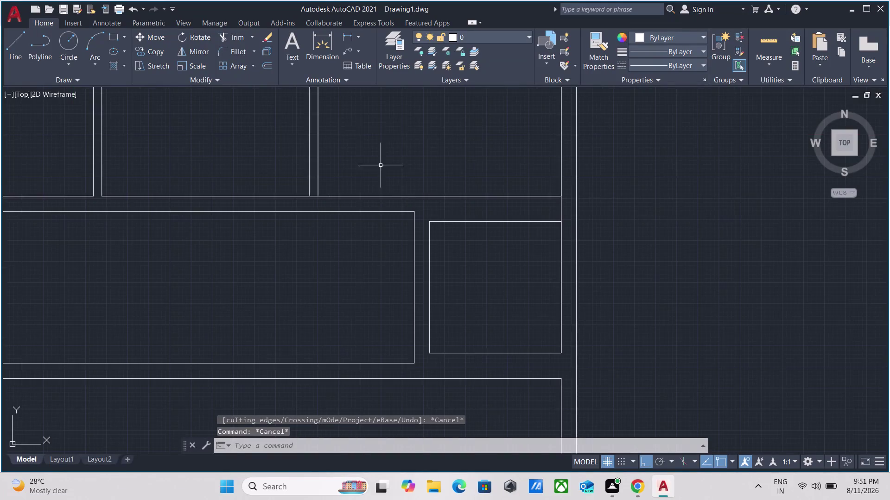
Bring the large bottom room of the floor plan into view.
scroll(down, 3)
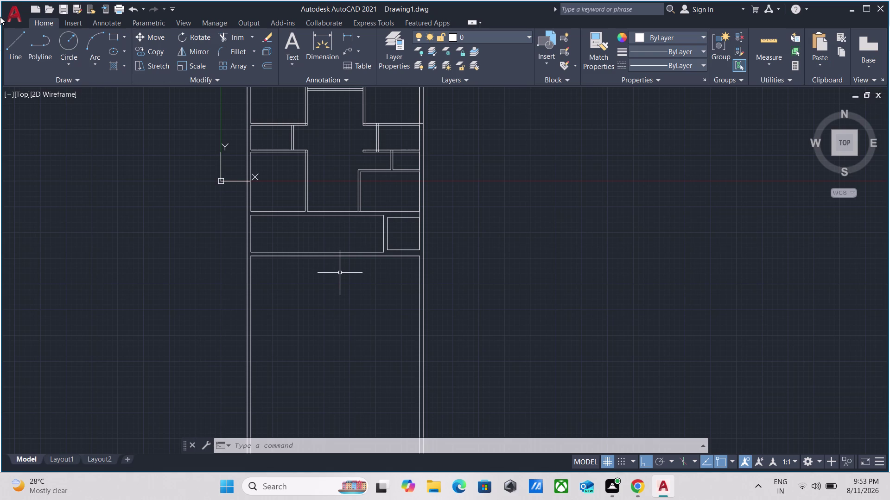
scroll(up, 3)
scroll(down, 3)
scroll(down, 3)
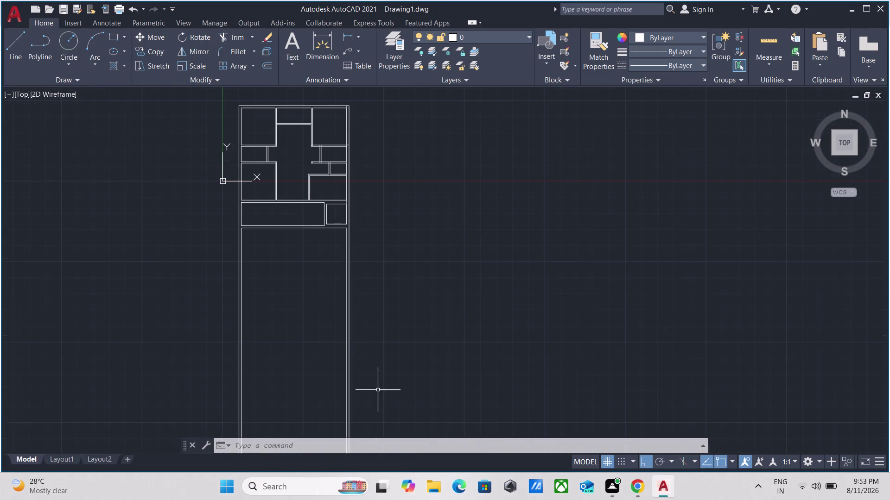
scroll(up, 3)
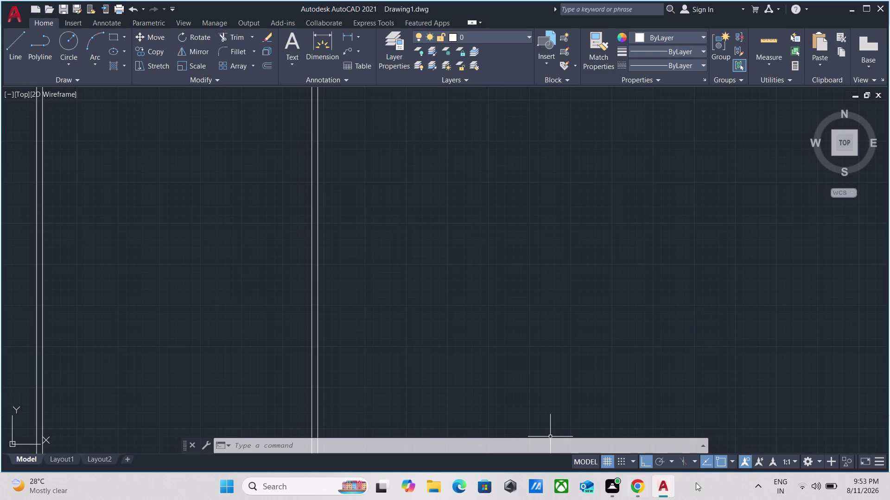
click(809, 493)
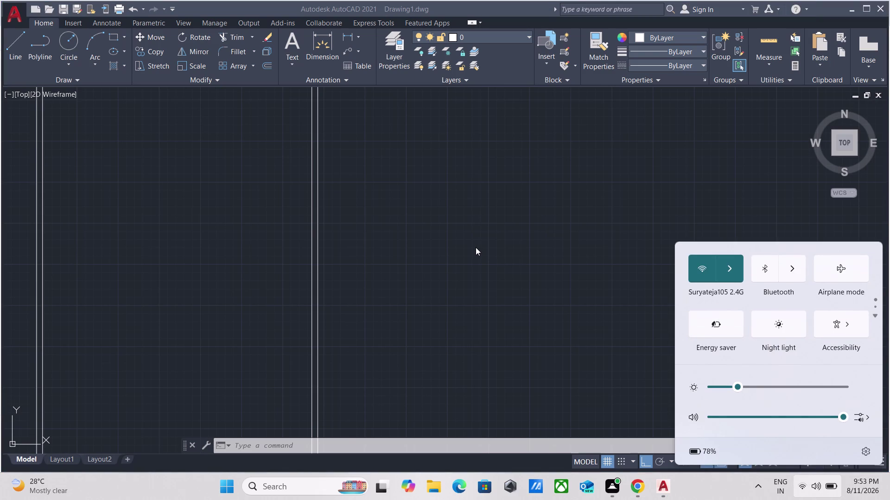
click(476, 247)
scroll(down, 3)
scroll(up, 3)
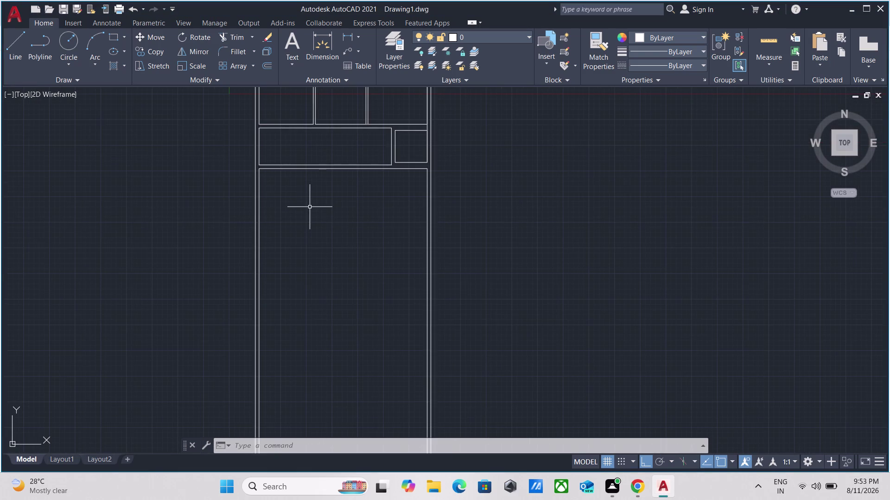
middle_drag(310, 207, 384, 275)
scroll(up, 3)
scroll(up, 3)
middle_drag(373, 199, 373, 285)
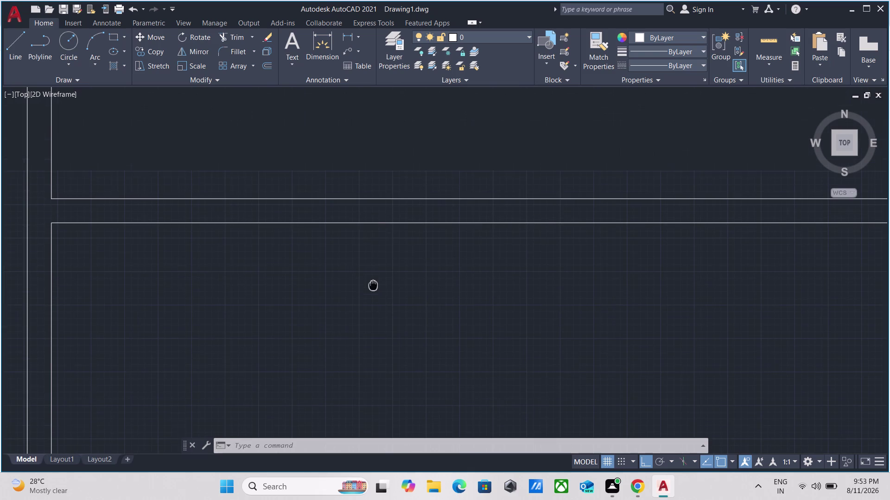
Offset the bottom room's horizontal wall line 12 feet to place a partition.
drag(388, 235, 383, 231)
click(368, 219)
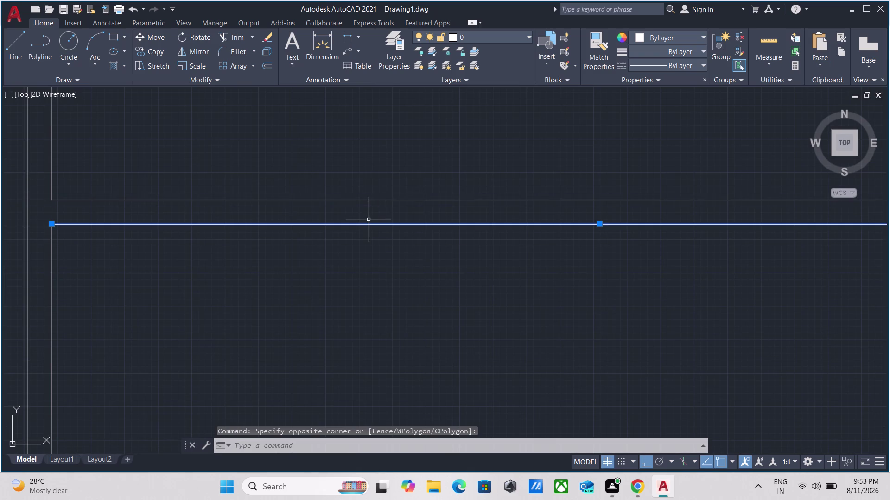
key(o)
key(Return)
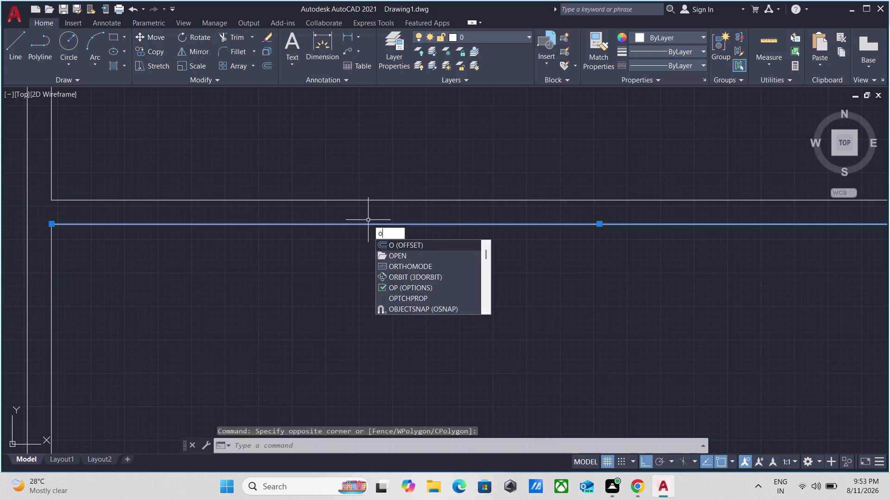
click(368, 220)
click(356, 306)
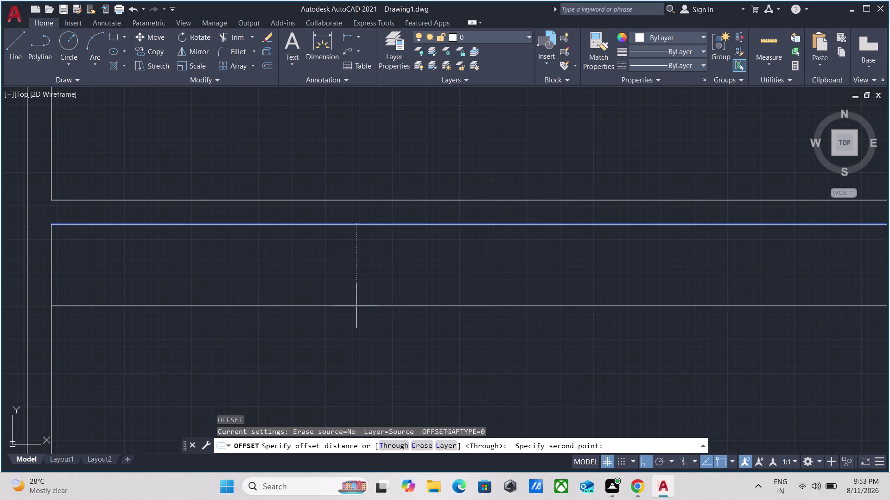
scroll(down, 3)
scroll(down, 3)
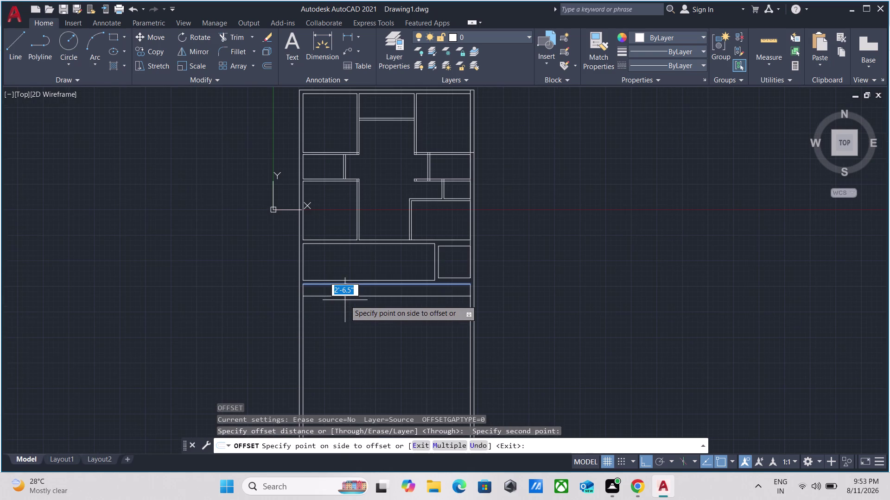
scroll(up, 3)
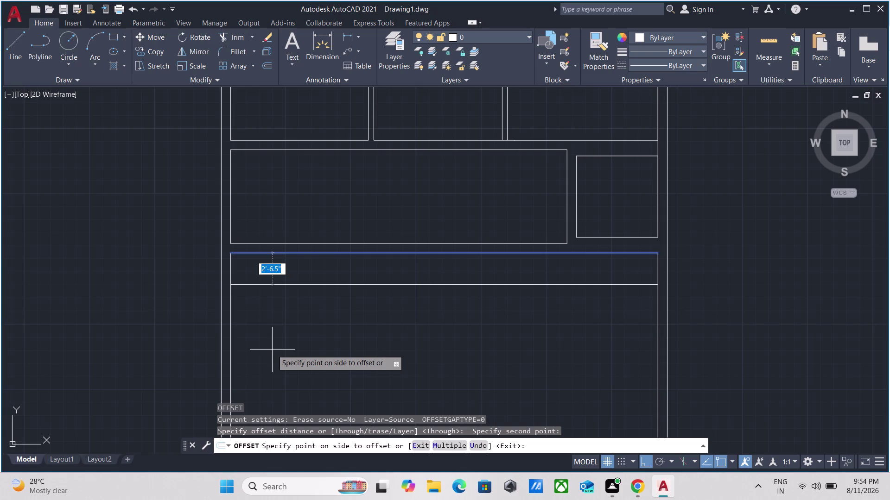
text(12)
key(apostrophe)
key(Return)
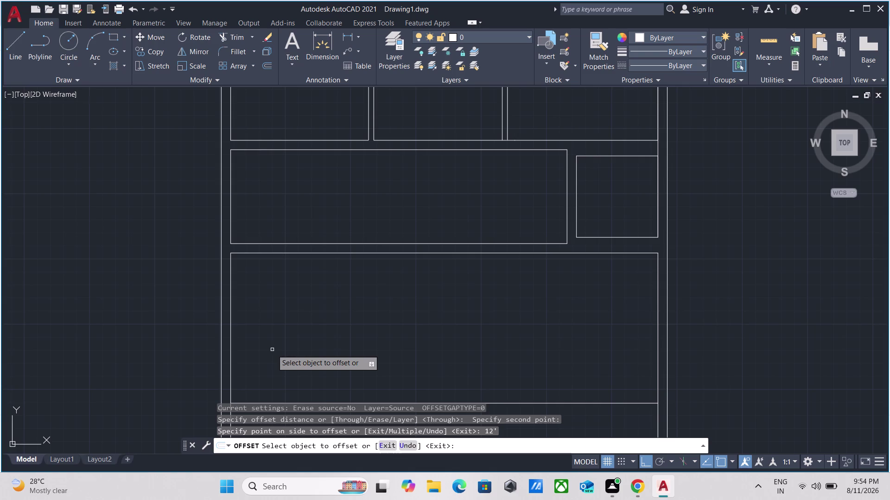
Offset the new partition line 5 inches to make it a double-line wall.
scroll(down, 3)
middle_drag(419, 290, 405, 219)
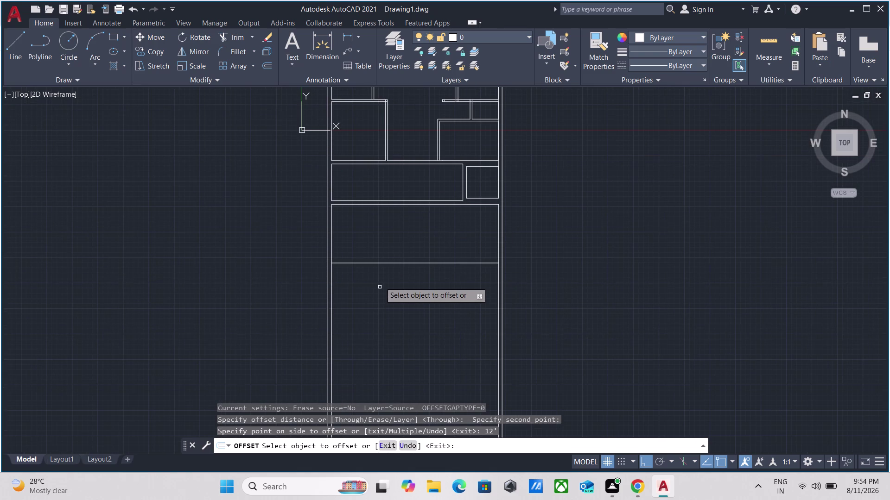
click(379, 263)
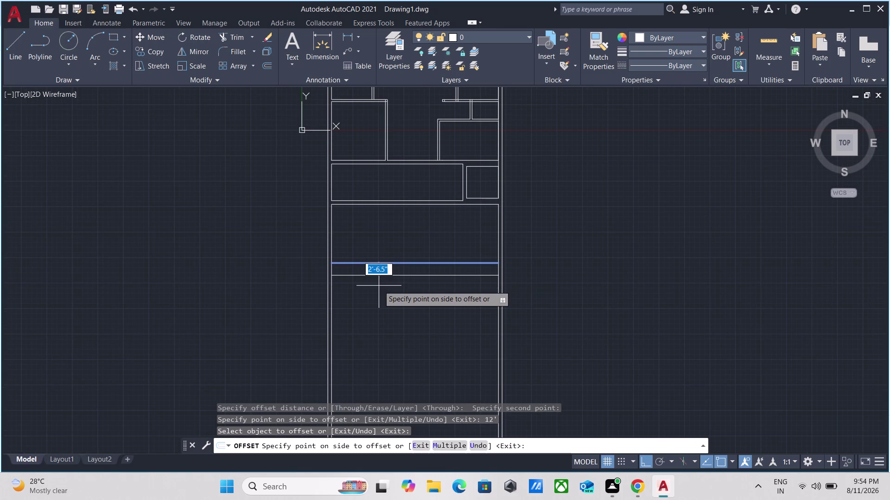
key(5)
key(shift+quotedbl)
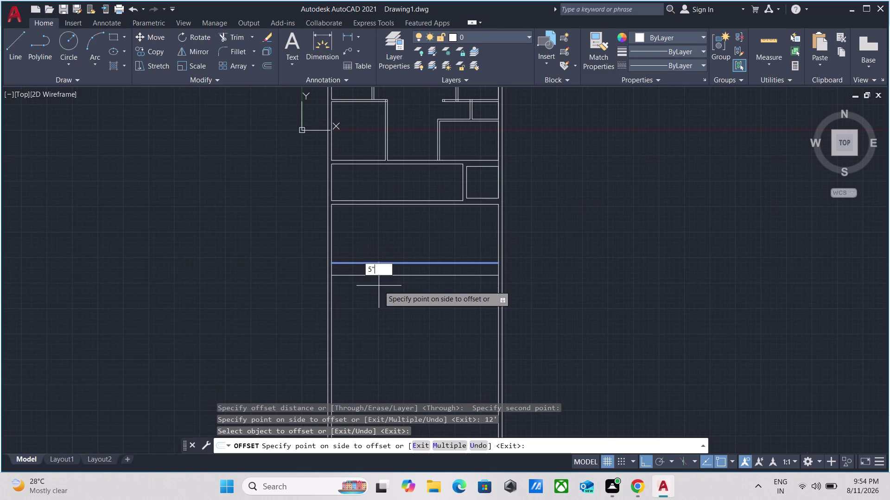
key(Return)
Add a 5-inch double-line partition 12 feet from the left inner wall.
scroll(up, 3)
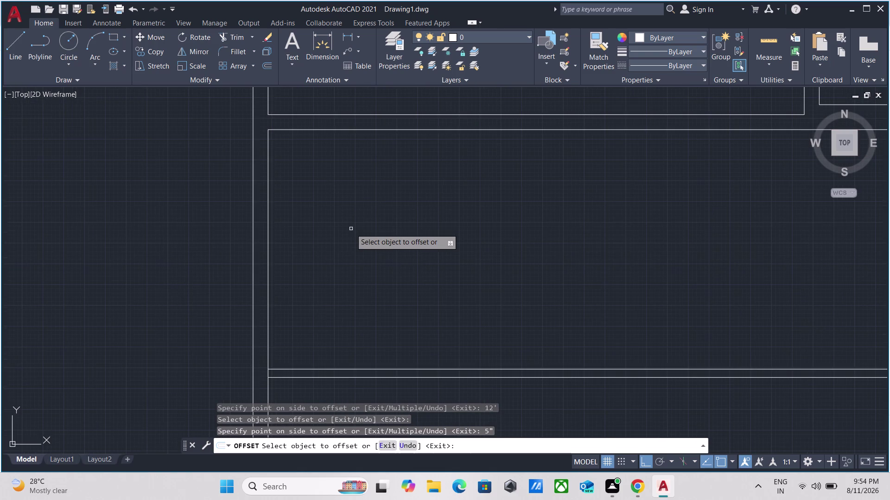
scroll(down, 3)
middle_click(351, 229)
scroll(up, 3)
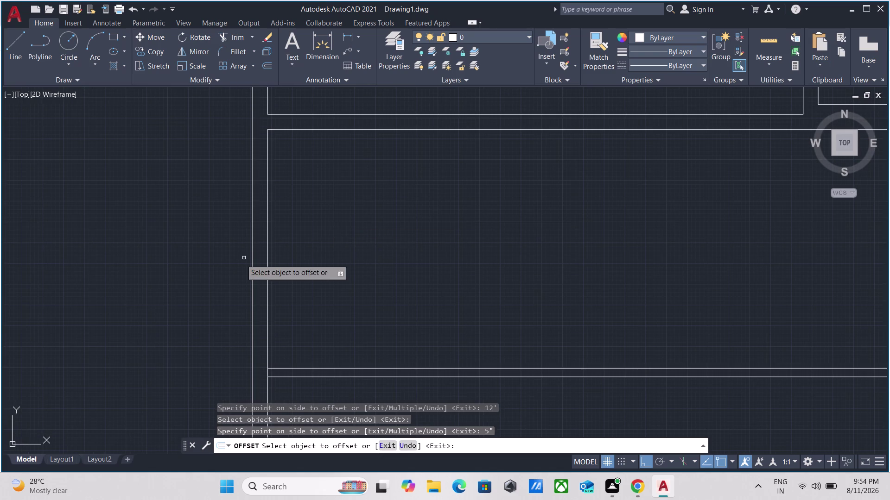
click(268, 233)
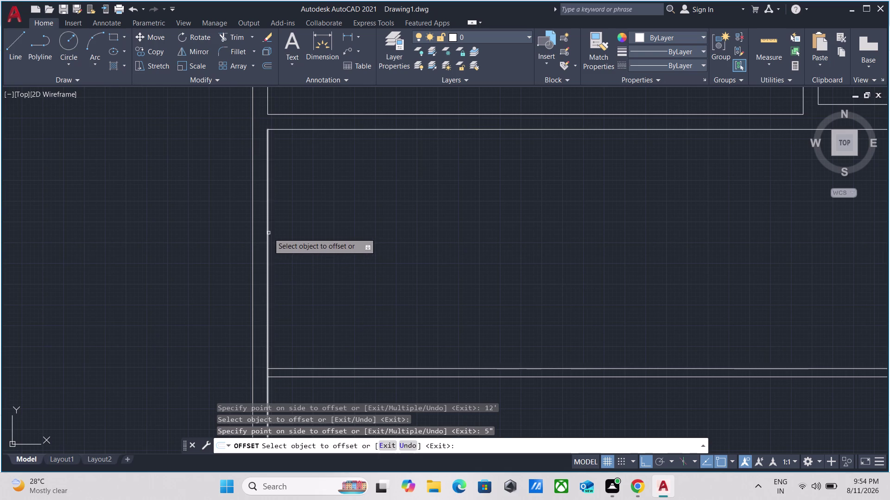
text(12)
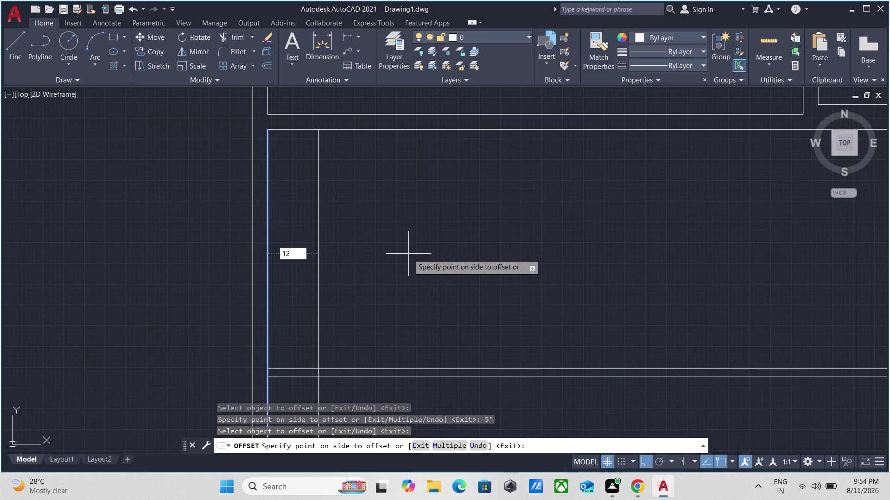
text(')
key(Return)
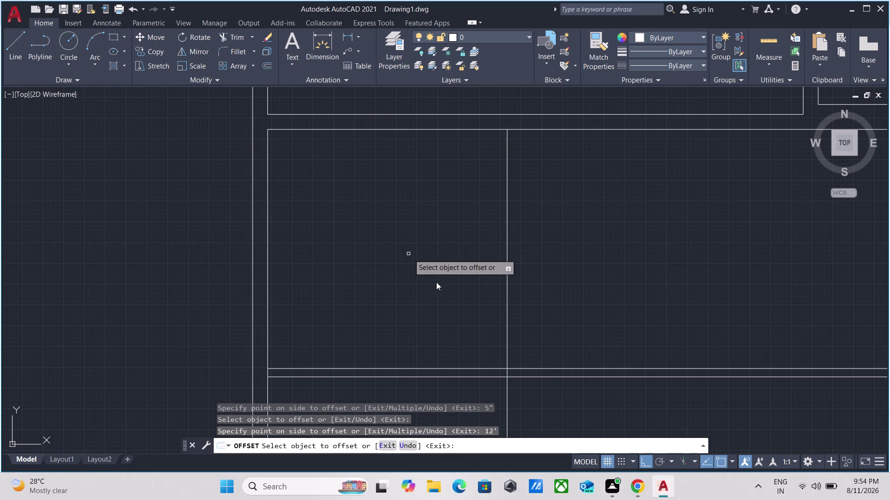
click(506, 238)
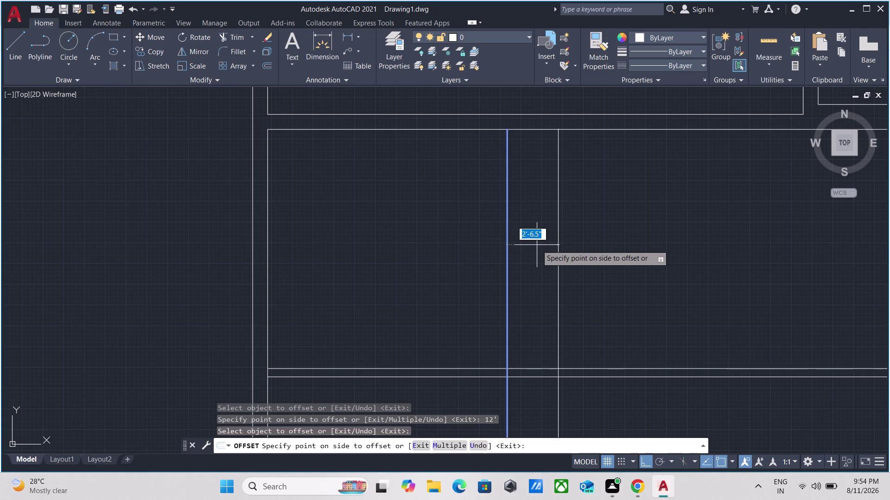
key(5)
key(Return)
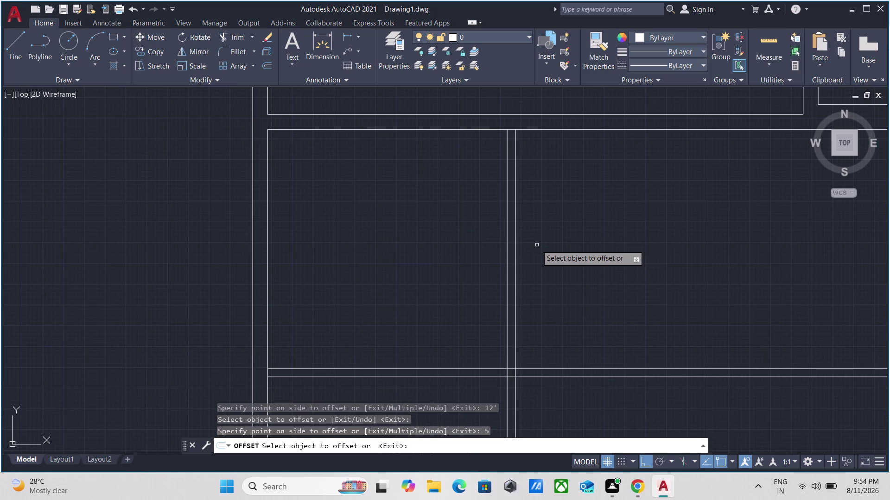
Offset the right inner wall line 11 feet to place another partition.
scroll(down, 3)
middle_drag(530, 242, 530, 241)
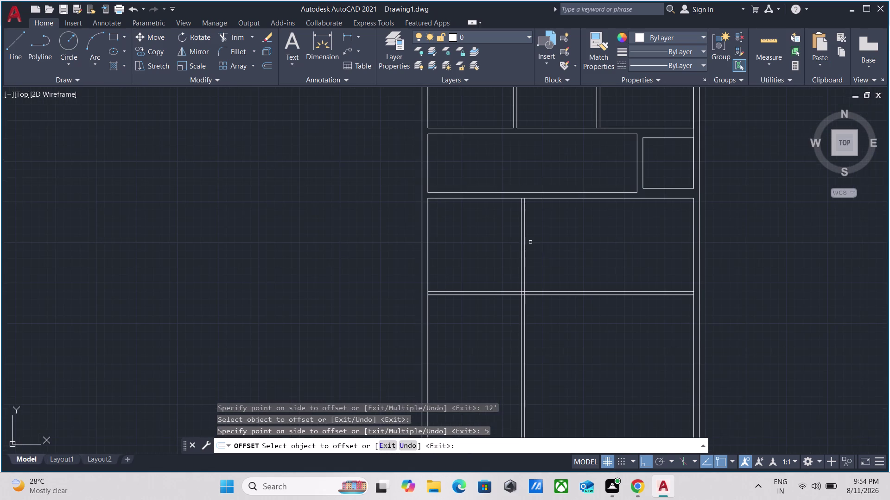
middle_drag(530, 241, 330, 221)
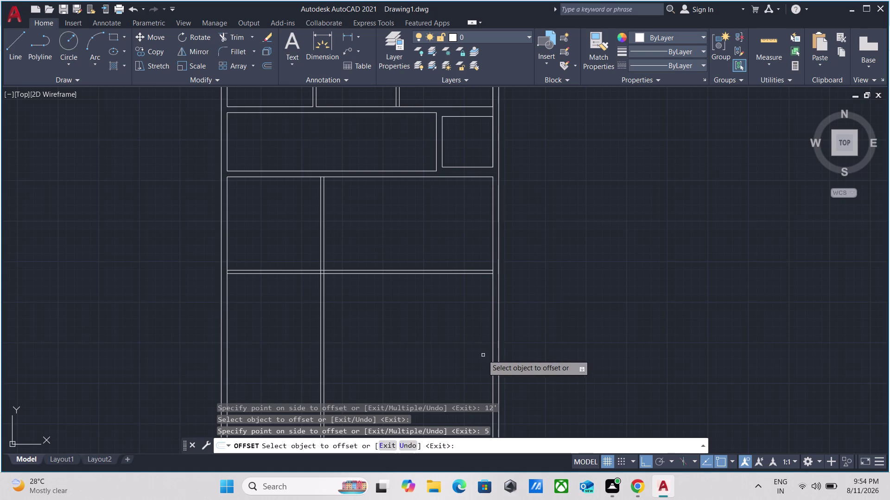
middle_drag(421, 333, 417, 317)
scroll(up, 3)
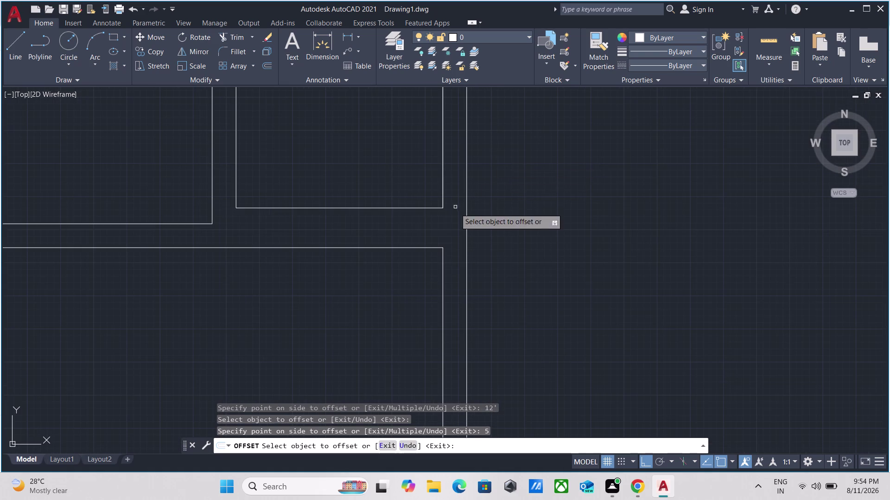
click(443, 299)
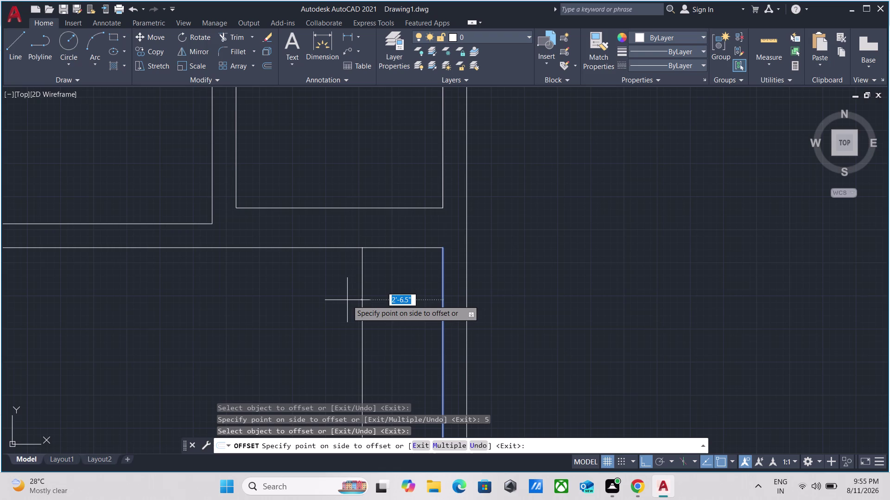
text(11')
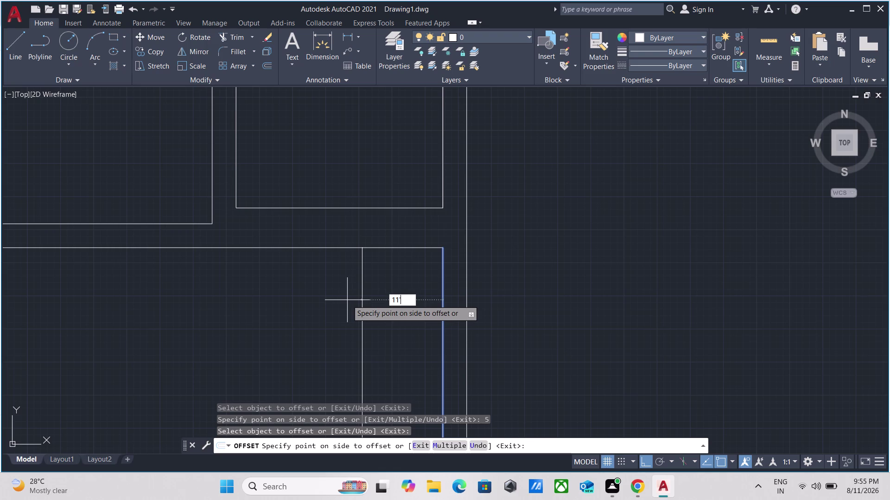
key(Return)
Offset that vertical partition 5 inches into a double-line wall and end the offset.
scroll(down, 3)
middle_drag(323, 309, 410, 277)
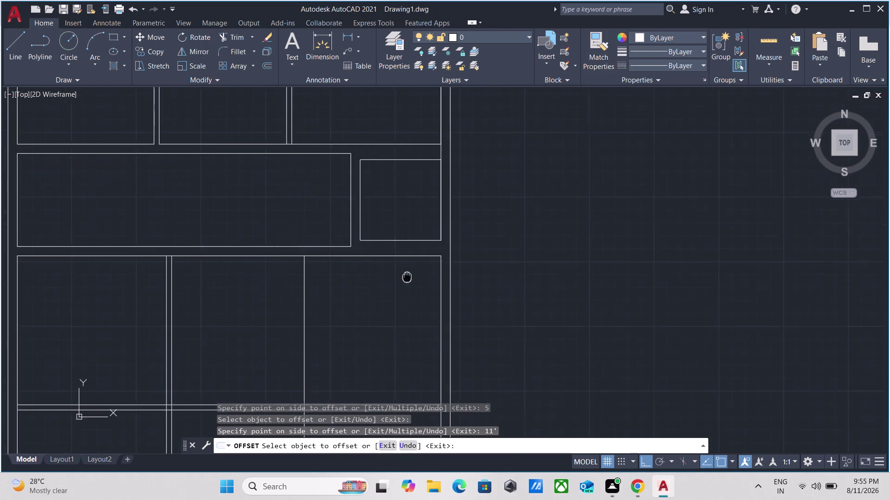
scroll(up, 3)
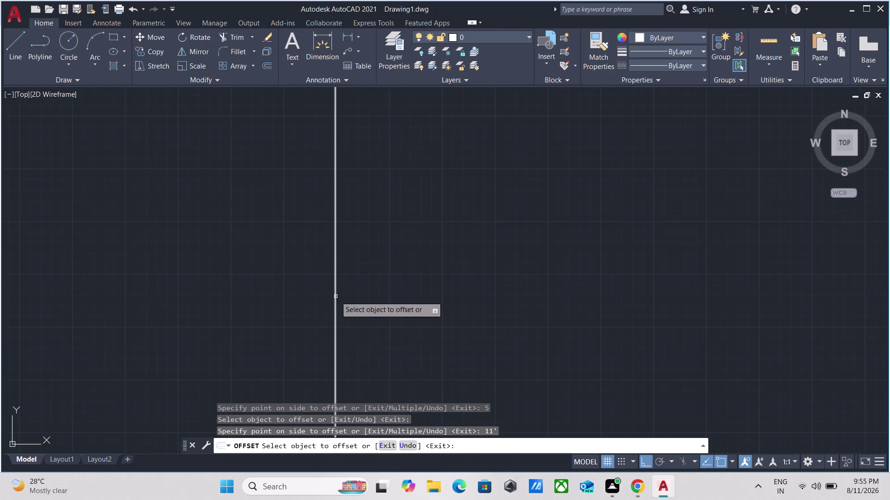
click(336, 296)
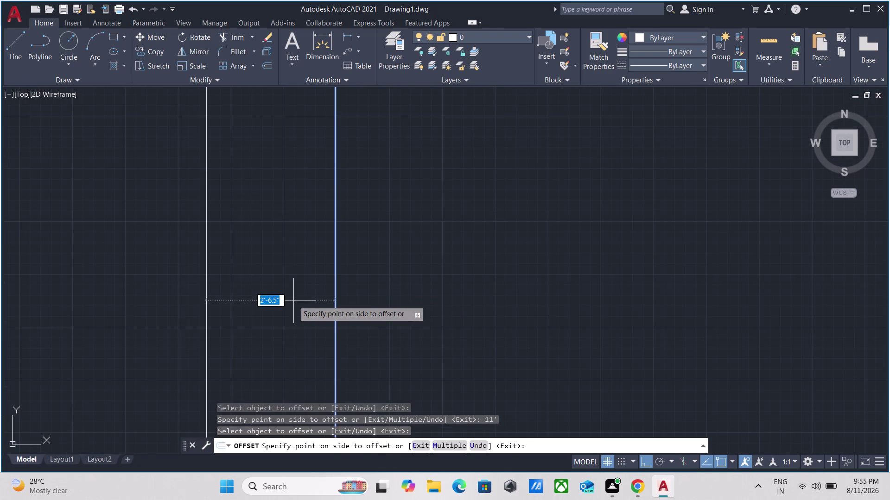
key(5)
key(Return)
scroll(down, 3)
scroll(down, 3)
middle_drag(371, 304, 374, 291)
key(Escape)
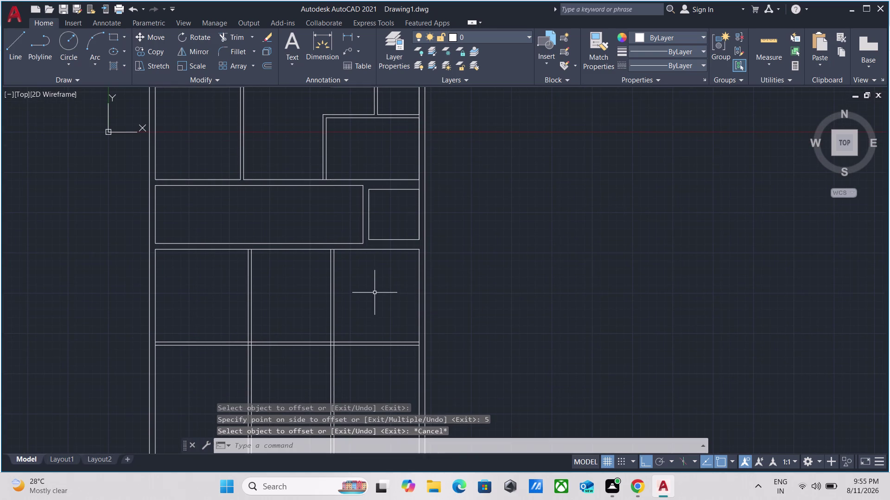
text(me)
key(a)
key(Return)
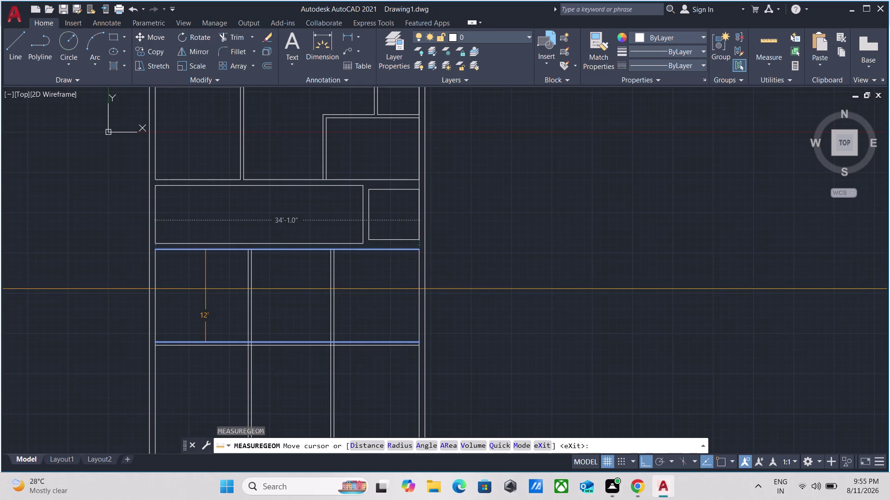
scroll(up, 3)
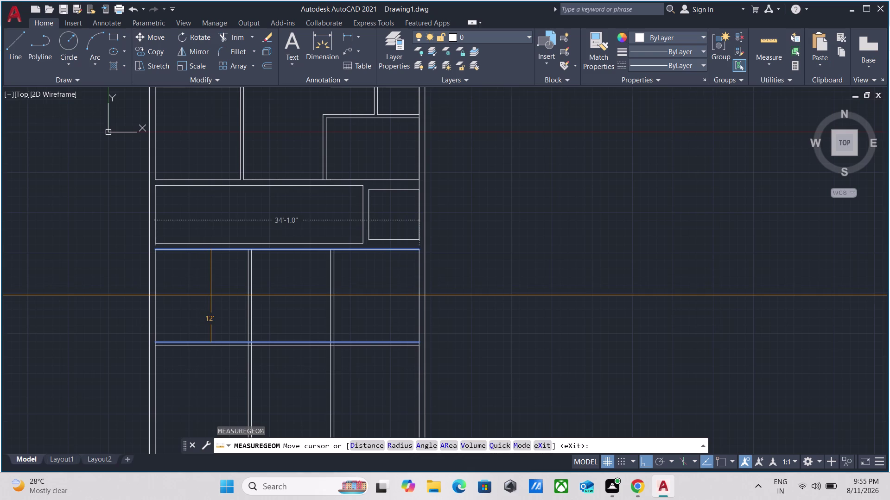
scroll(down, 3)
key(Escape)
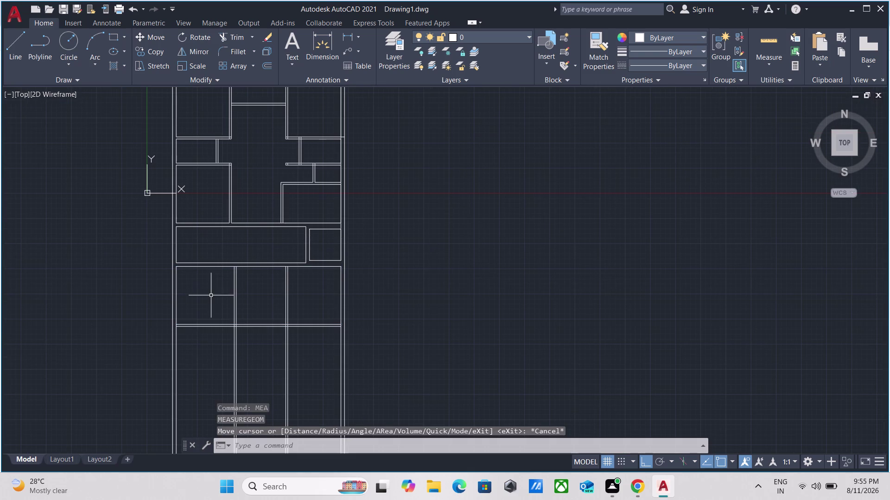
middle_drag(216, 300, 333, 257)
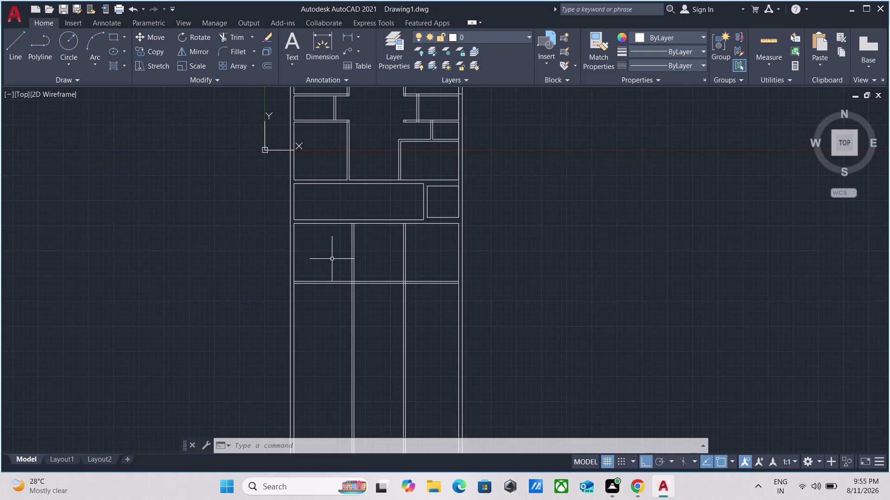
scroll(up, 3)
middle_drag(329, 274, 322, 298)
key(o)
key(Return)
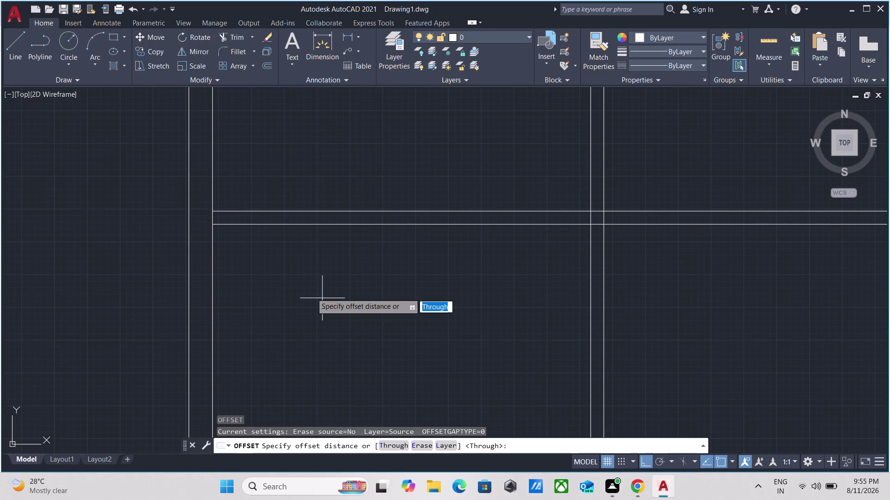
Offset the horizontal line by 5 feet twice, then cancel the command.
click(372, 223)
click(372, 305)
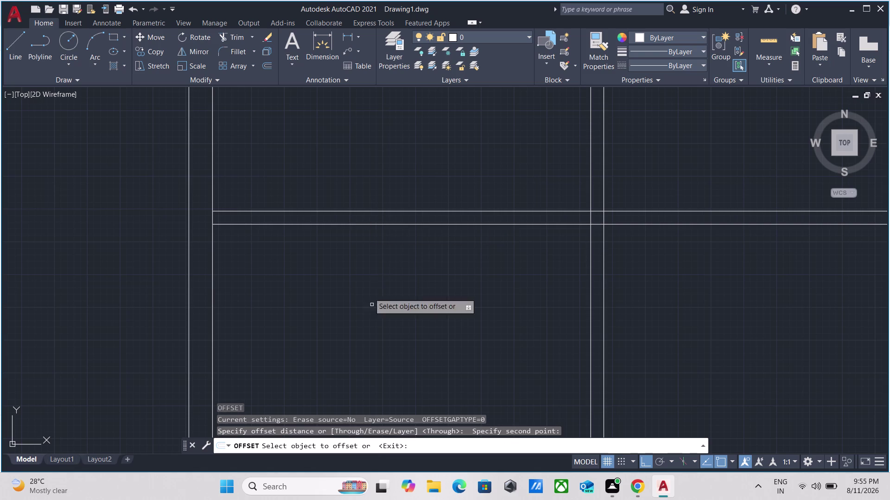
click(372, 223)
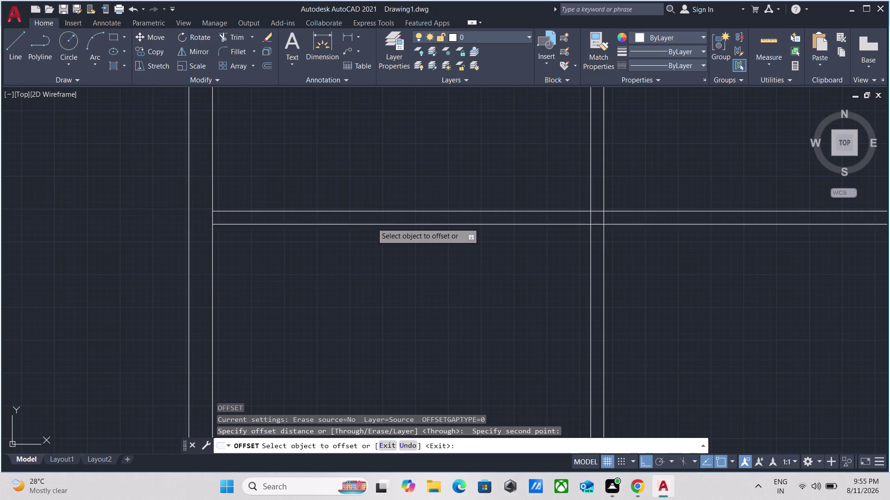
text(5')
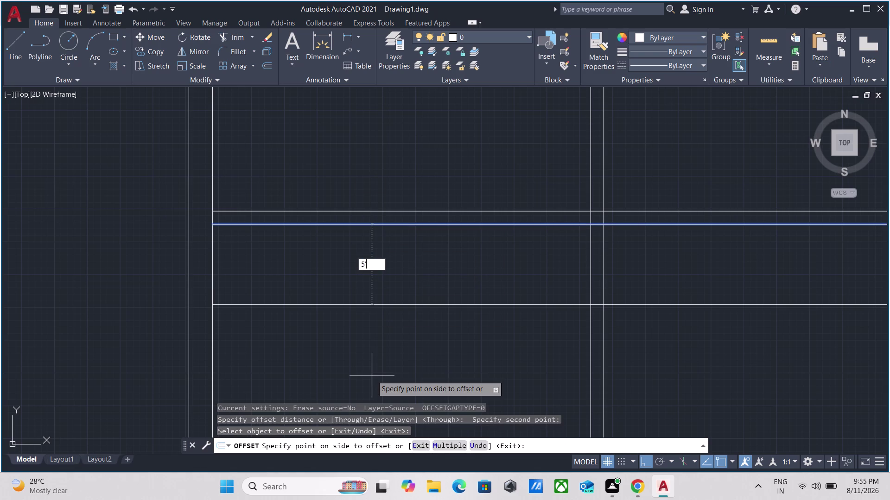
key(Return)
scroll(down, 3)
middle_drag(371, 375, 346, 220)
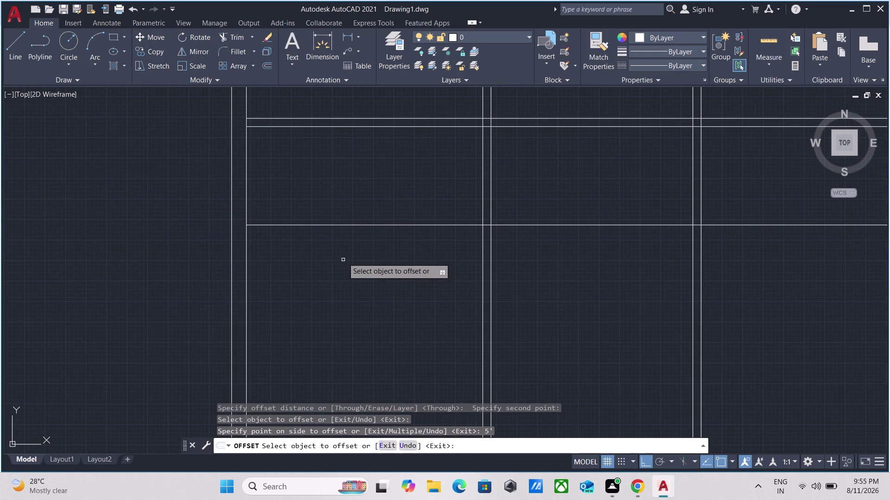
click(345, 226)
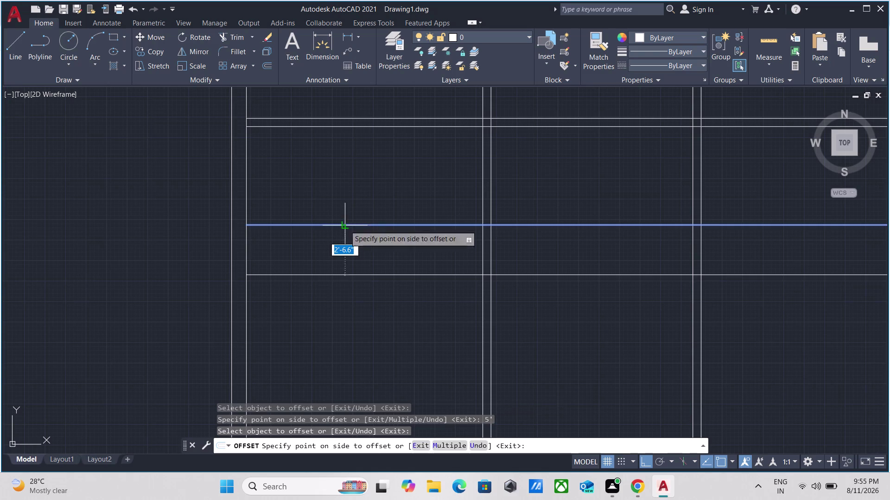
key(5)
key(apostrophe)
key(Return)
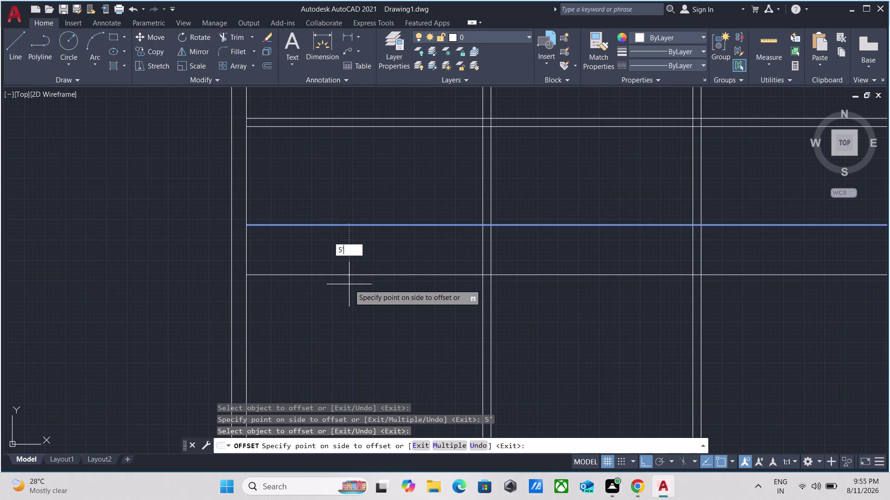
key(Escape)
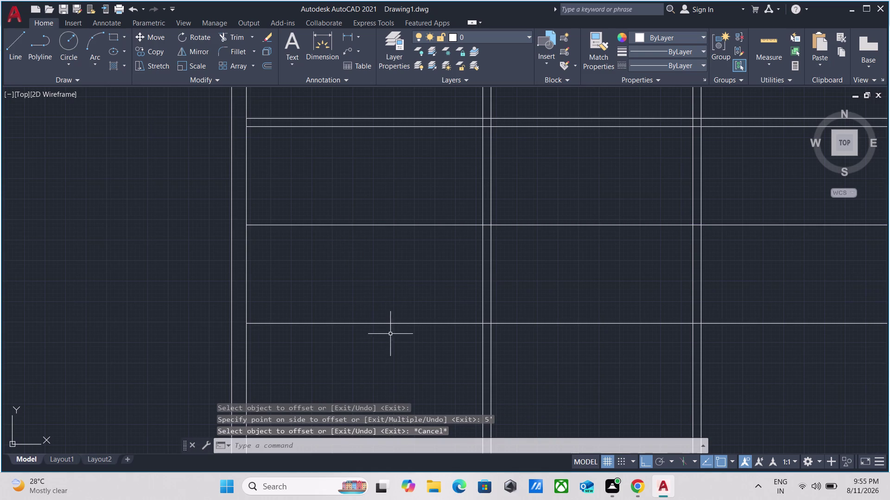
Erase the unwanted lower horizontal offset line.
click(392, 336)
click(365, 289)
right_click(365, 289)
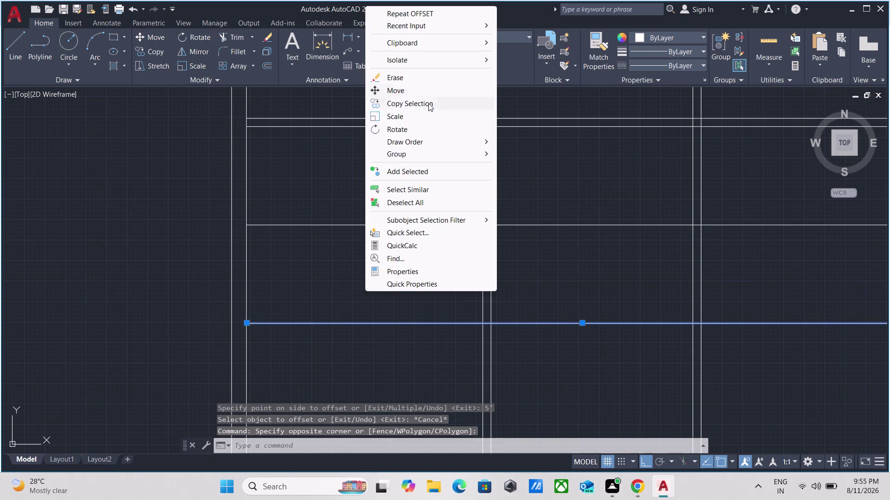
click(428, 77)
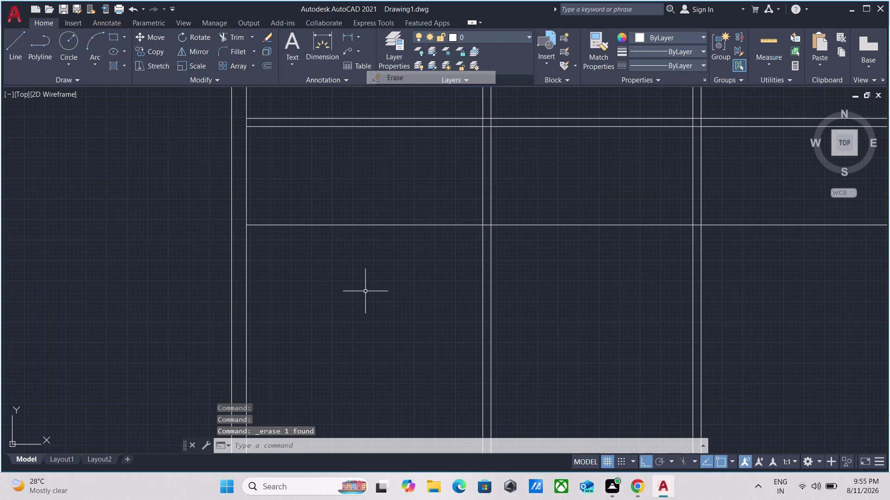
Offset the upper horizontal line 5 inches to form a double-line wall.
drag(403, 239, 396, 231)
click(378, 207)
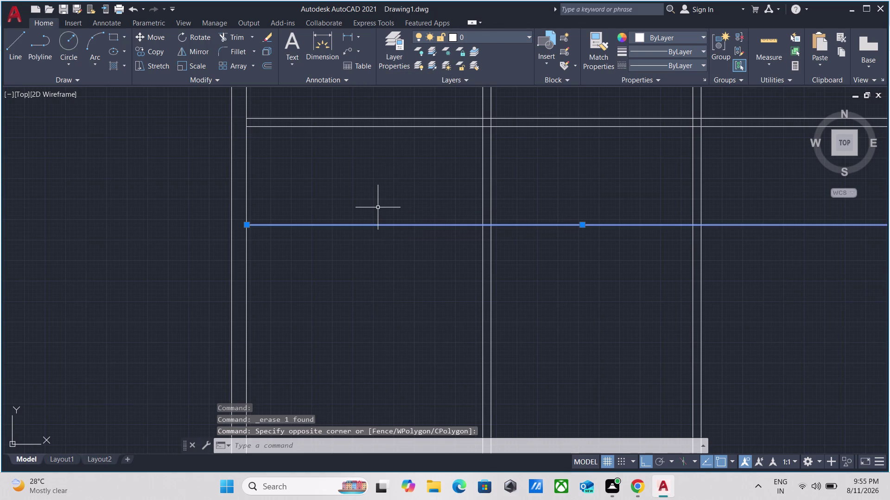
key(o)
key(Return)
click(378, 222)
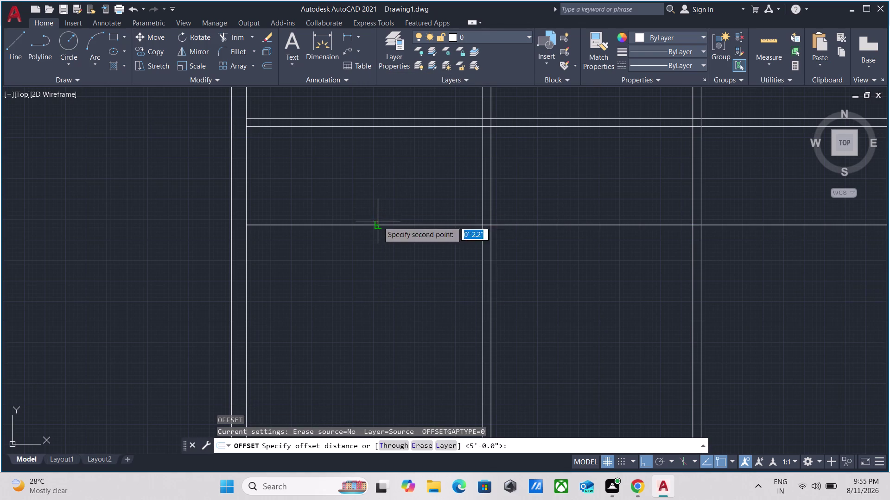
click(382, 274)
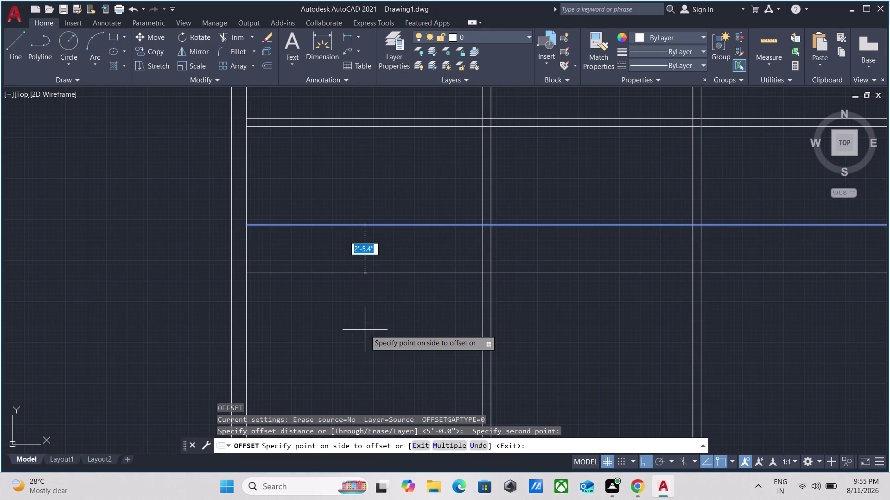
key(5)
key(shift+quotedbl)
key(Return)
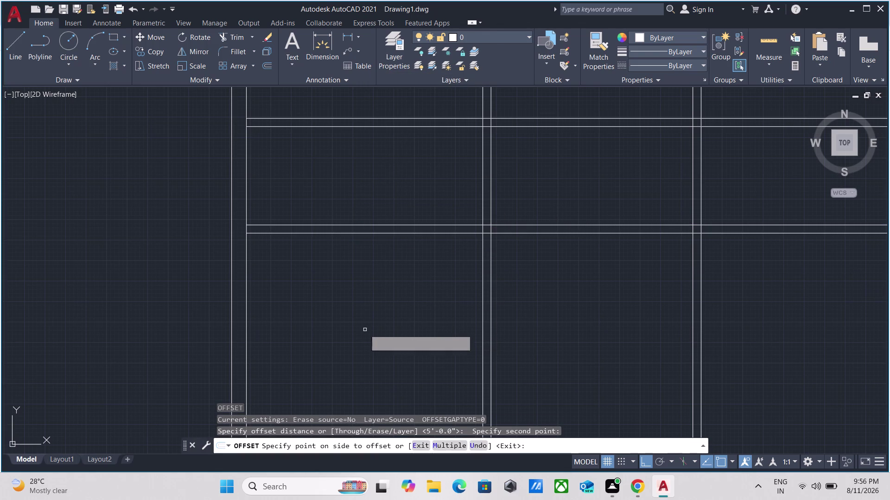
Pan along the new double wall to check it and exit the offset.
scroll(down, 3)
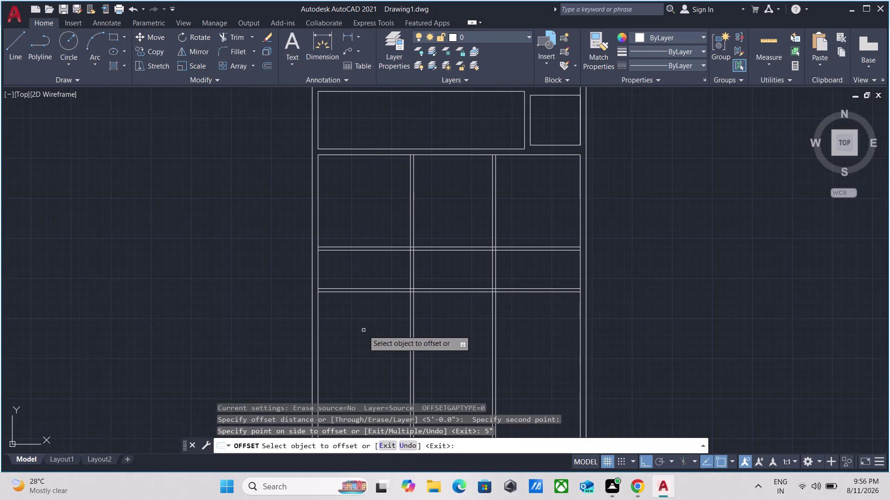
scroll(up, 3)
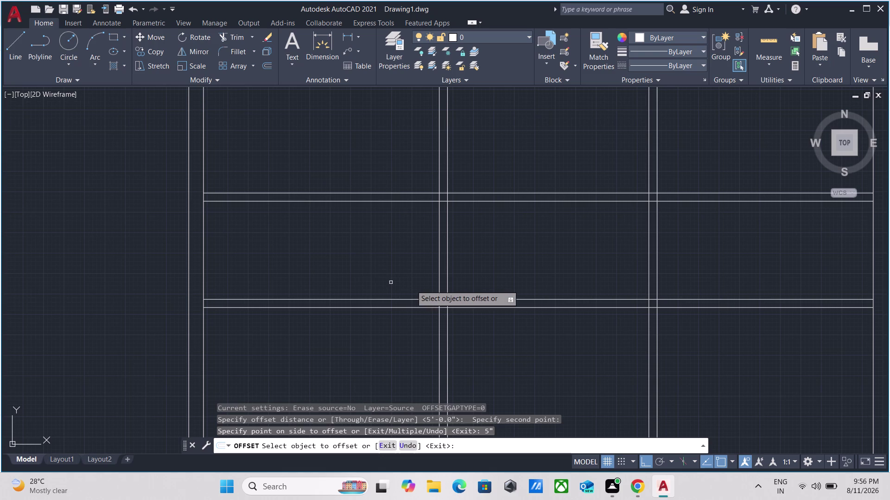
scroll(down, 3)
scroll(up, 3)
scroll(down, 3)
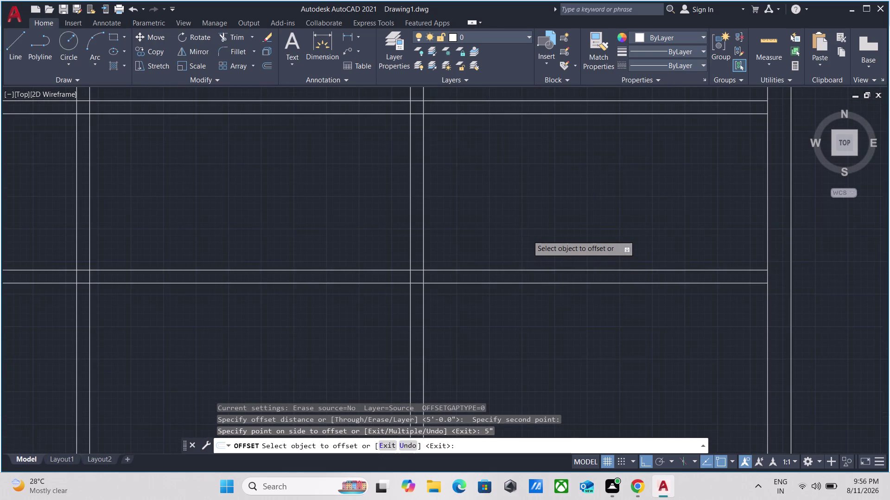
middle_drag(527, 234, 521, 299)
scroll(up, 3)
key(Escape)
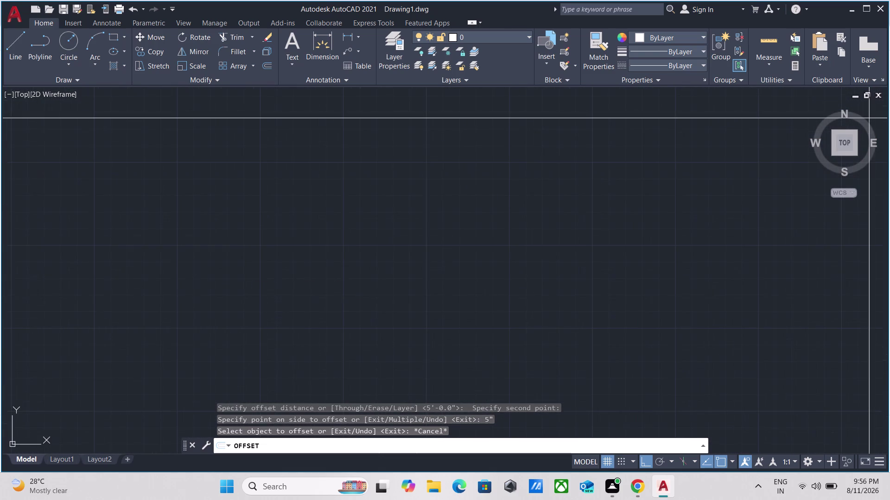
middle_drag(251, 277, 367, 298)
scroll(down, 3)
scroll(down, 3)
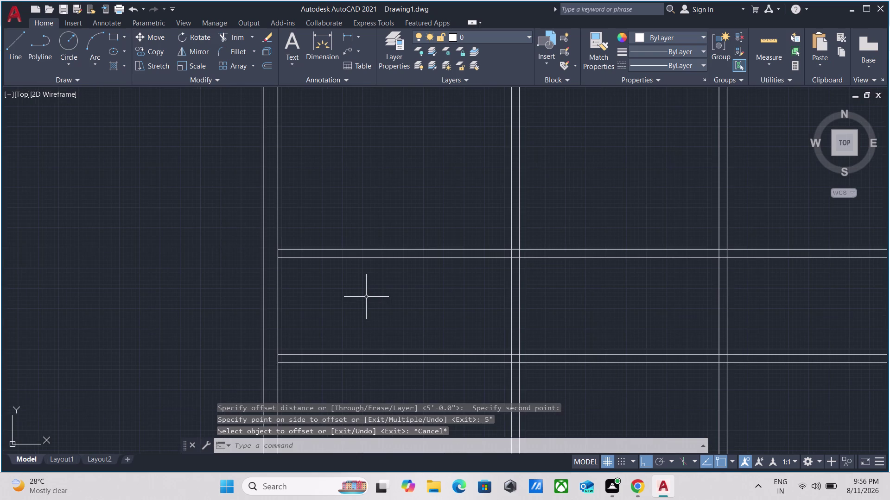
Start TRIM and fence-cut the overlapping wall lines at the first junction.
text(tr)
key(Return)
scroll(up, 3)
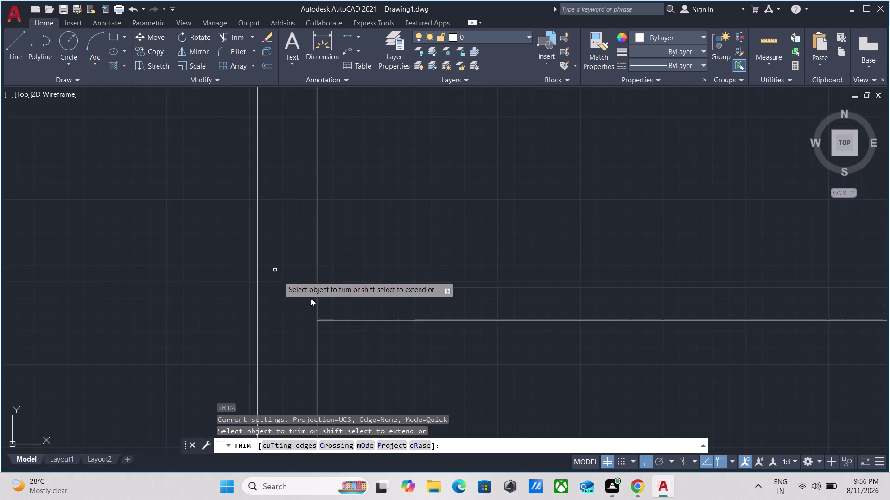
scroll(up, 3)
click(330, 309)
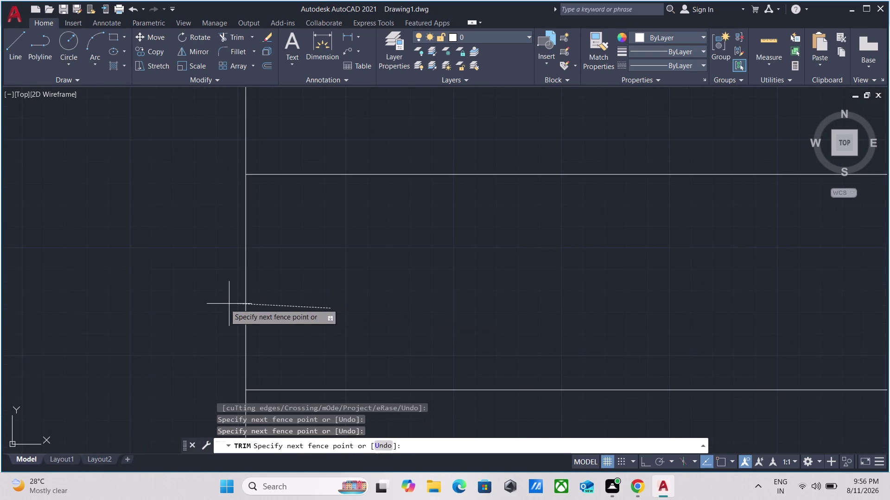
click(210, 303)
Trim the excess wall lines at the next wall junction.
scroll(down, 3)
middle_drag(269, 333, 291, 193)
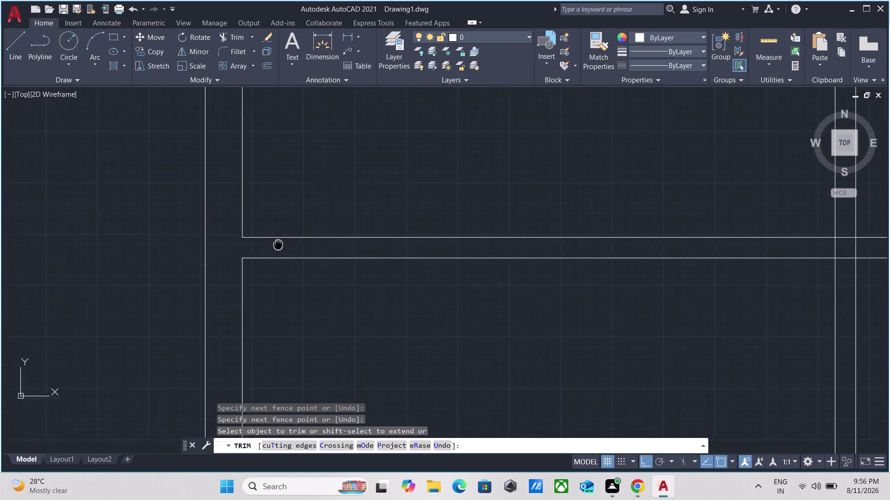
middle_drag(291, 193, 325, 100)
scroll(up, 3)
drag(292, 313, 274, 312)
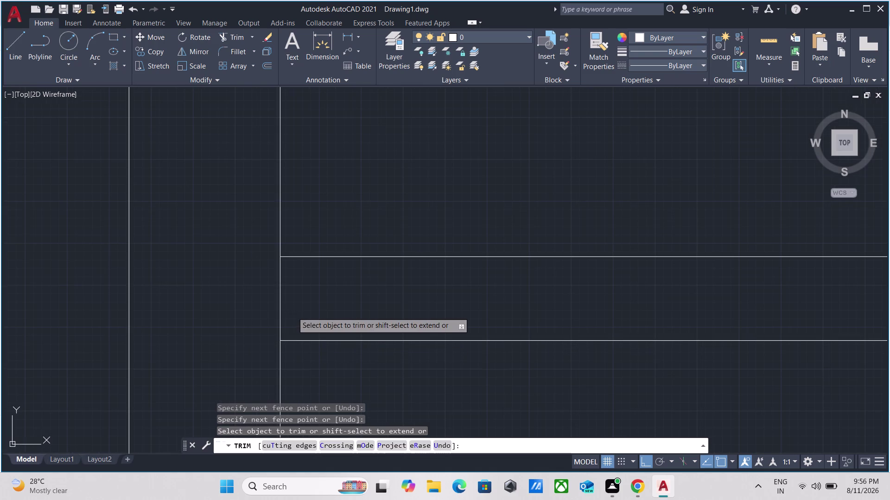
click(247, 309)
Trim two more overlapping wall lines, then undo the last trim.
scroll(down, 3)
scroll(down, 3)
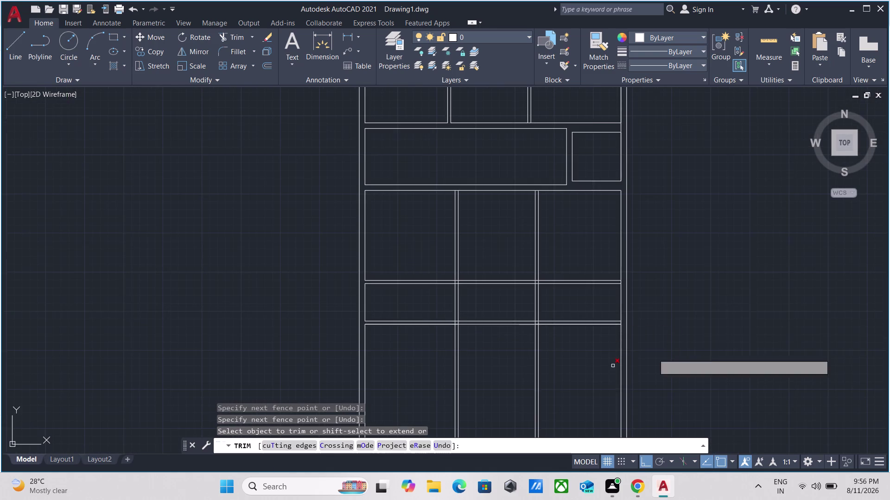
scroll(up, 3)
scroll(up, 3)
scroll(up, 3)
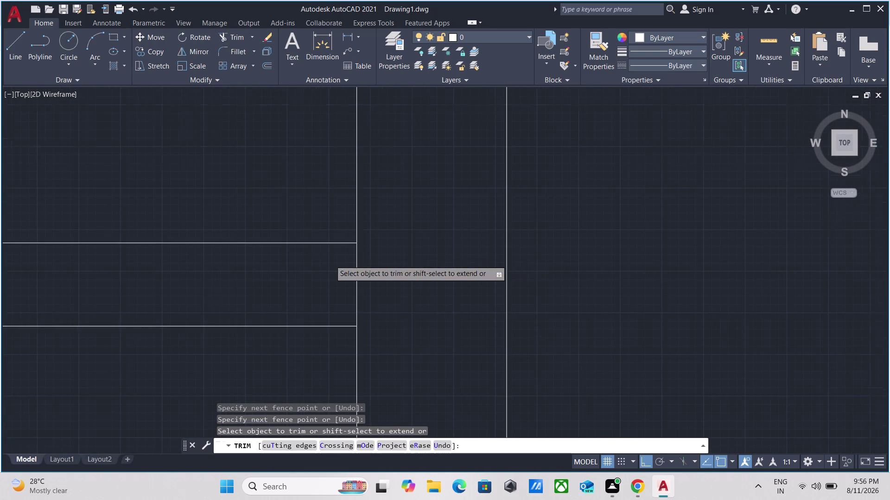
click(304, 307)
click(532, 288)
scroll(down, 3)
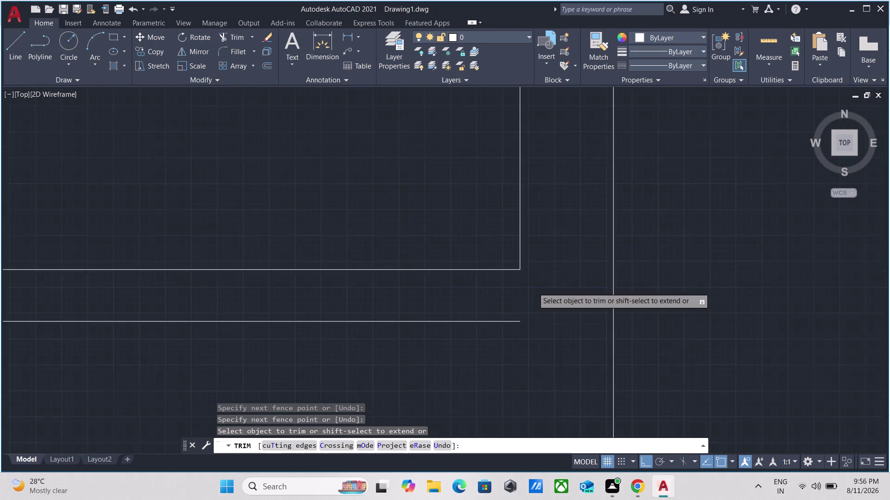
scroll(down, 3)
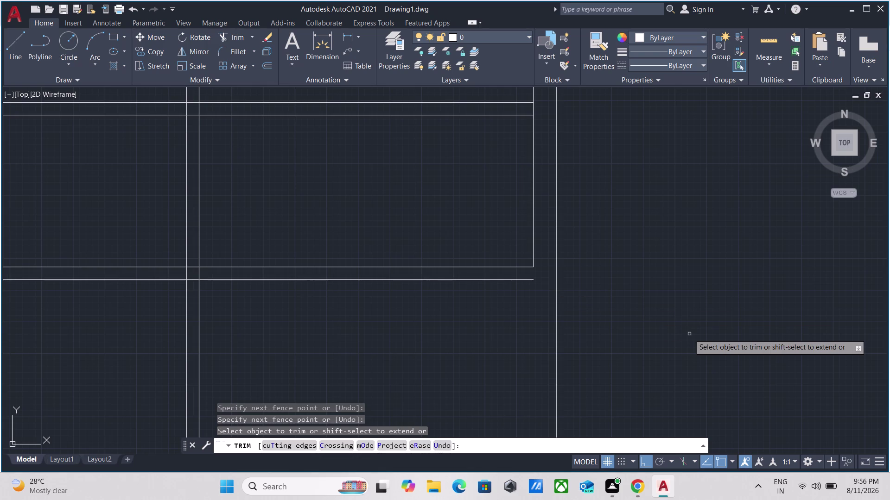
key(ctrl+z)
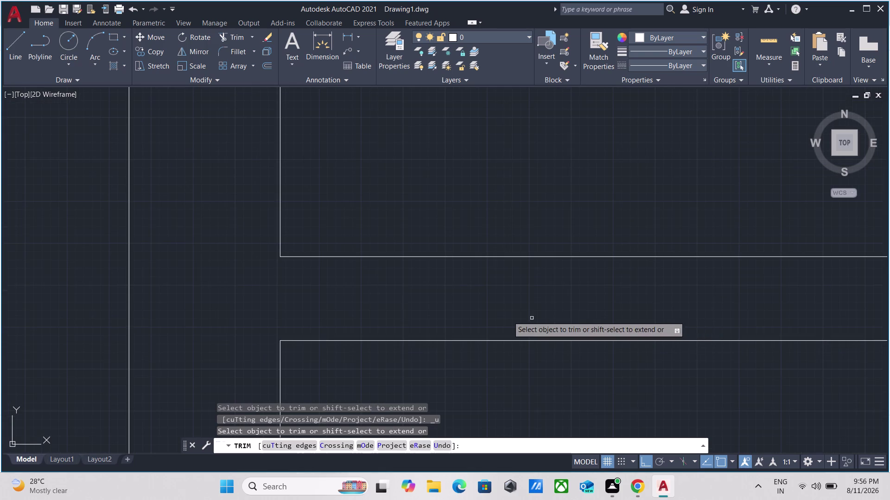
scroll(down, 3)
scroll(down, 3)
scroll(up, 3)
scroll(down, 3)
Fence-trim the crossing wall lines at a junction on the right side.
middle_drag(731, 232, 337, 261)
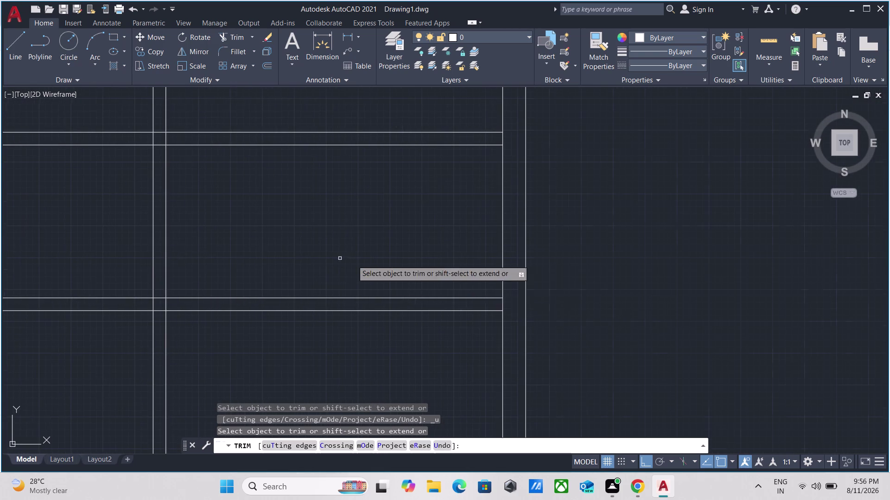
scroll(up, 3)
click(509, 274)
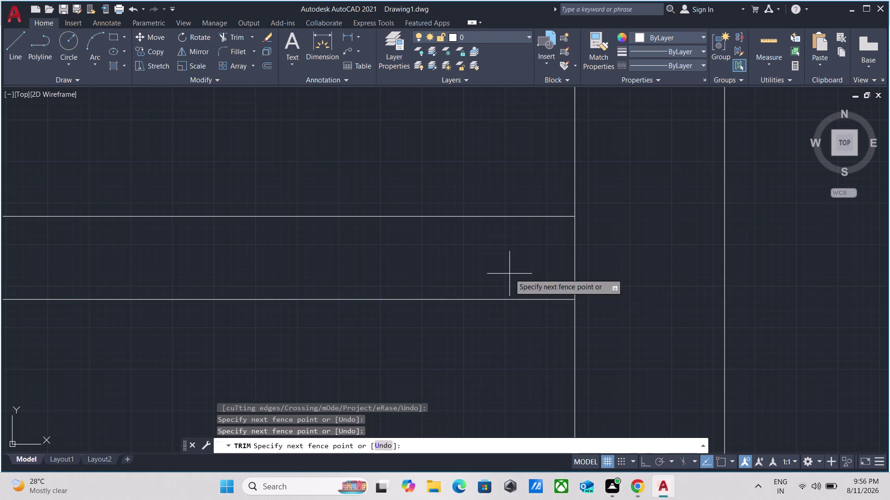
click(625, 269)
scroll(down, 3)
scroll(down, 3)
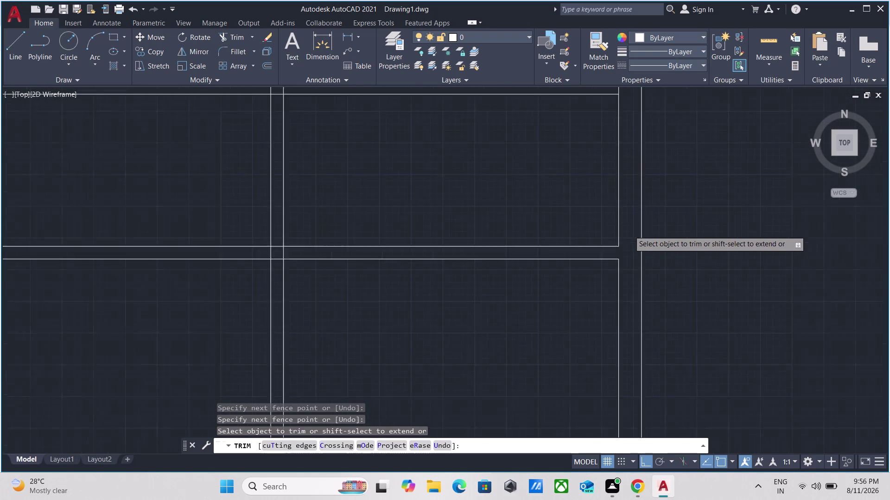
Trim the wall lines at the final junction and end the trim.
middle_drag(629, 230, 622, 280)
scroll(up, 3)
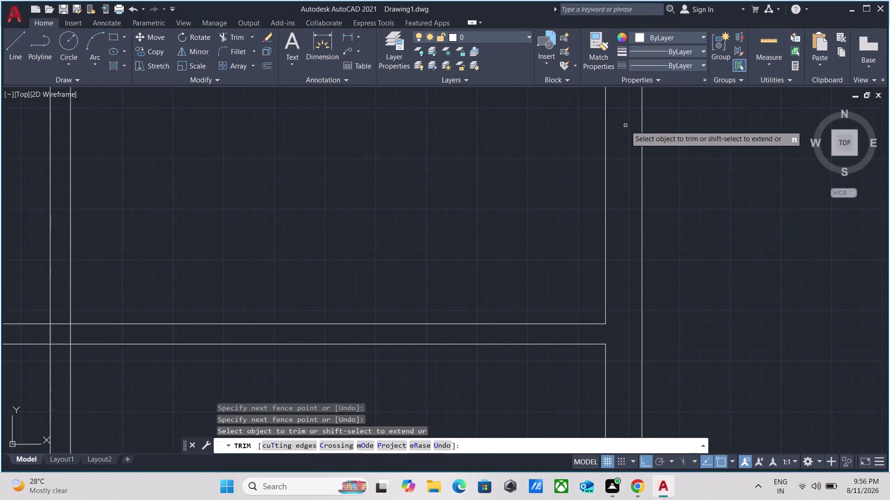
scroll(down, 3)
middle_drag(624, 127, 620, 239)
scroll(up, 3)
scroll(up, 3)
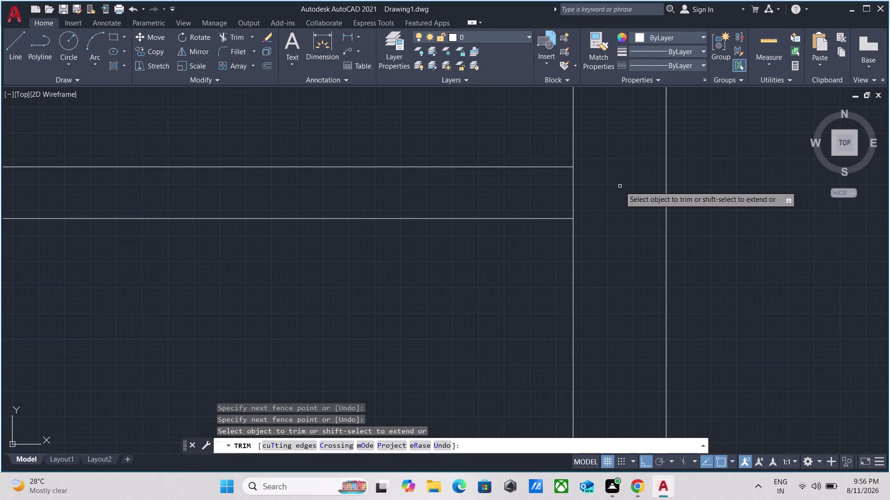
drag(614, 187, 609, 188)
click(514, 189)
key(Escape)
scroll(down, 3)
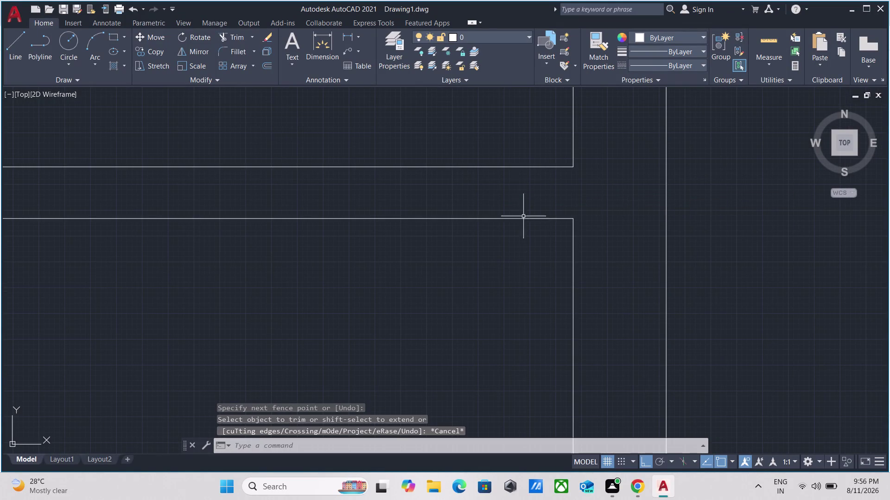
scroll(down, 3)
middle_drag(523, 281, 550, 209)
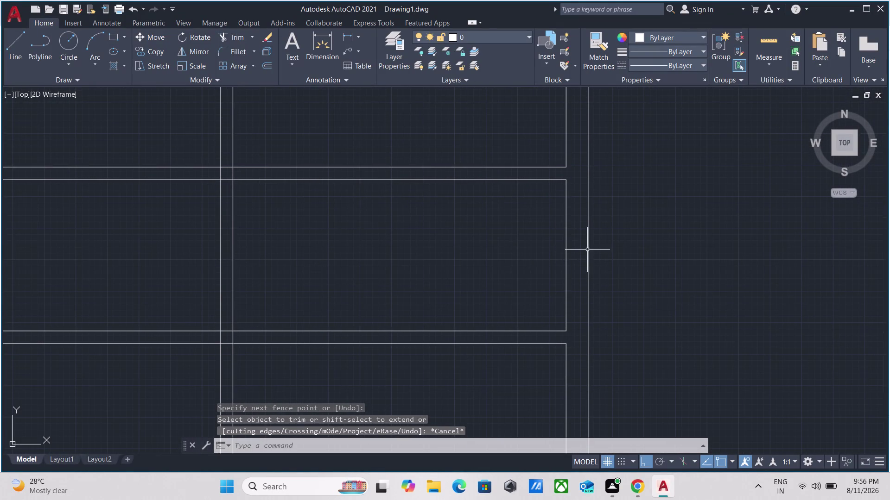
Offset the right end wall line 8'3" inward.
click(572, 249)
click(547, 231)
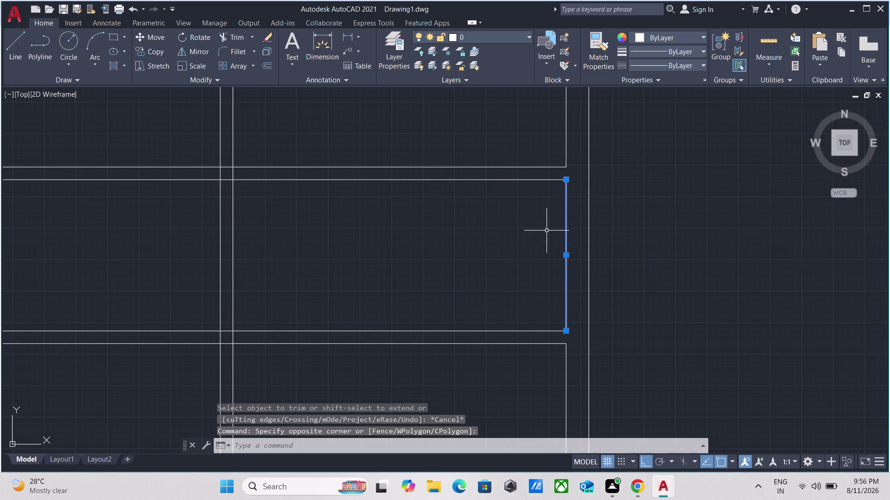
key(o)
key(Return)
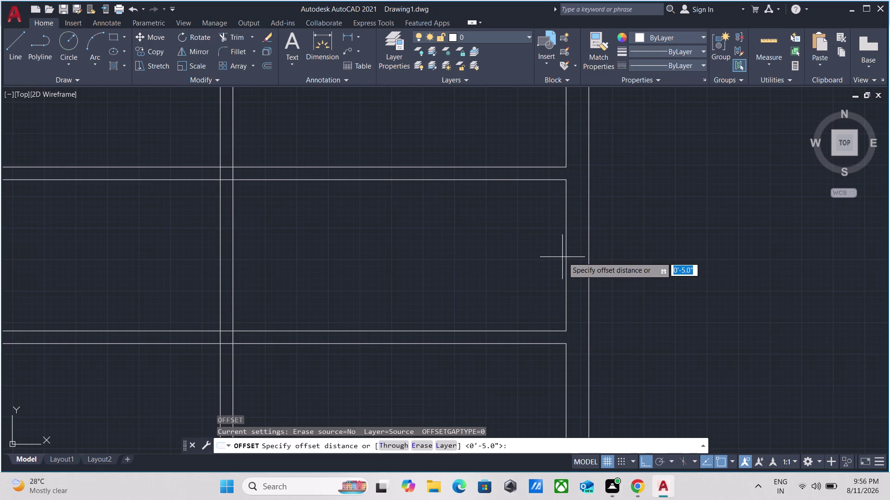
click(562, 257)
click(491, 253)
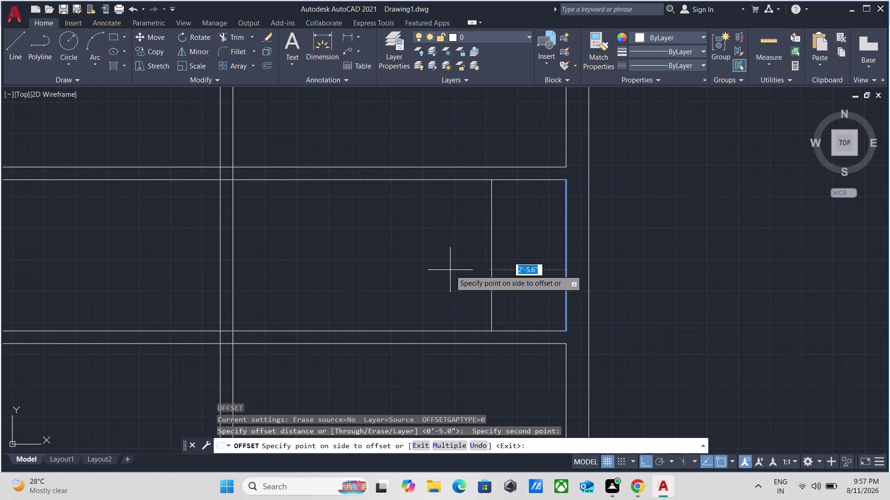
text(8')
key(3)
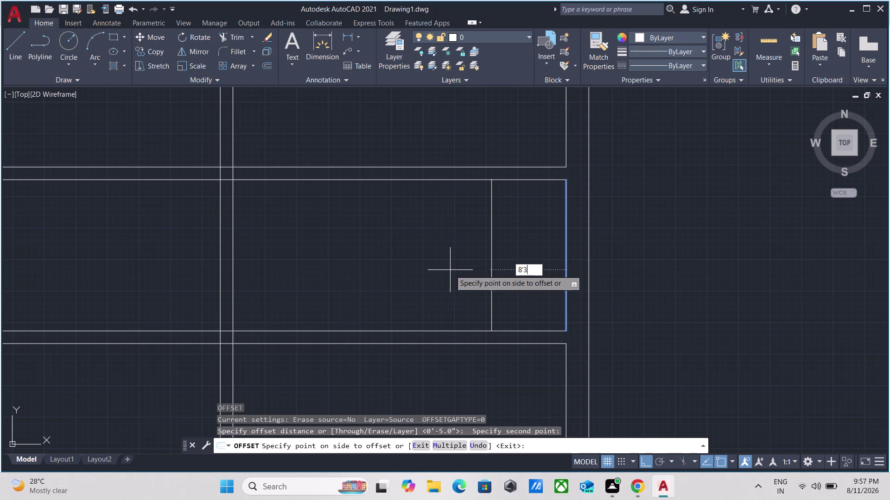
key(shift+quotedbl)
key(Return)
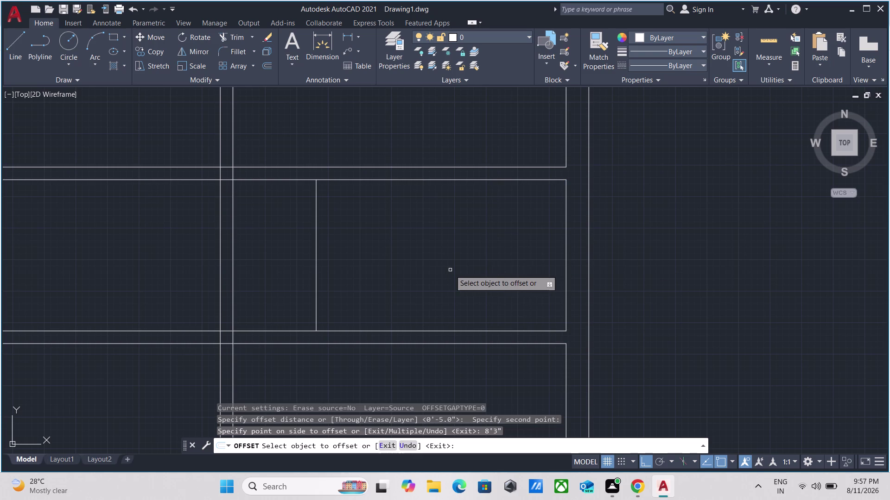
Offset the new line 5" to form the right partition's second line.
click(316, 268)
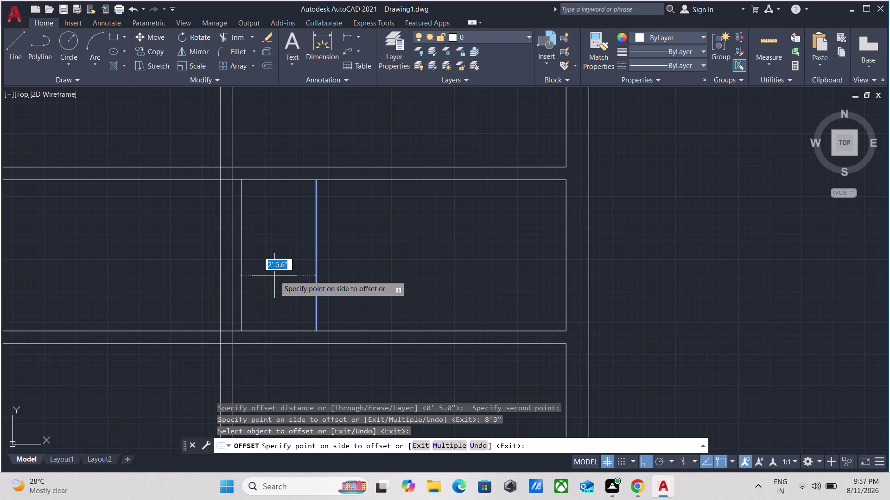
key(5)
key(shift+quotedbl)
key(Return)
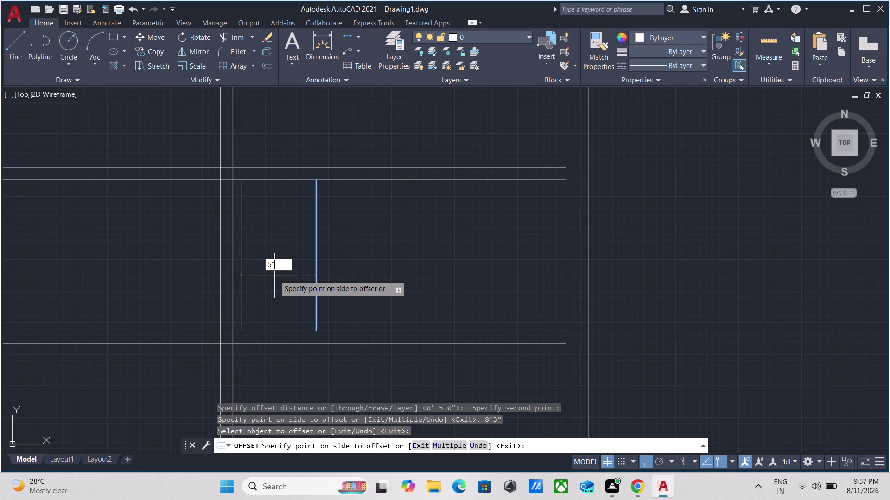
scroll(down, 3)
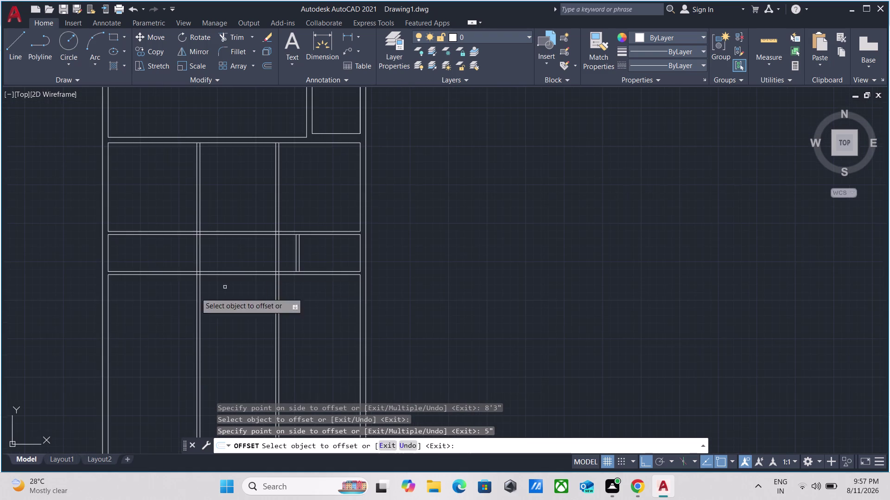
scroll(up, 3)
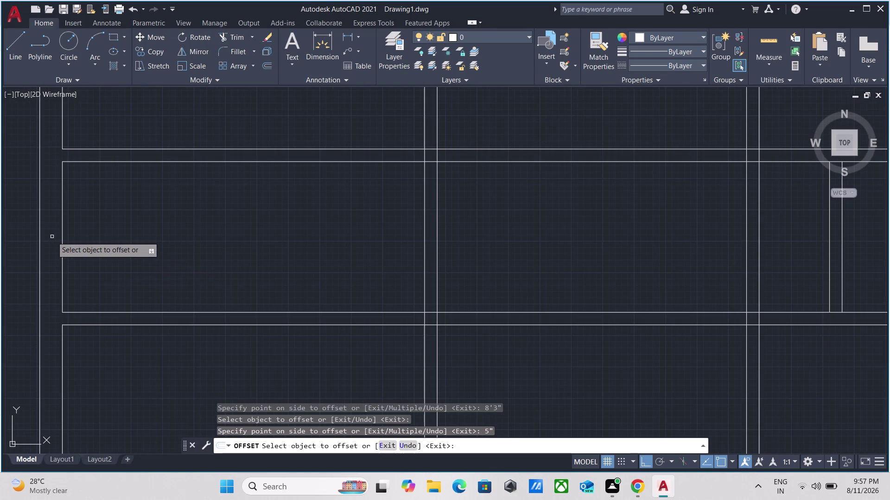
Offset the left end wall line 8'3" inward.
click(62, 240)
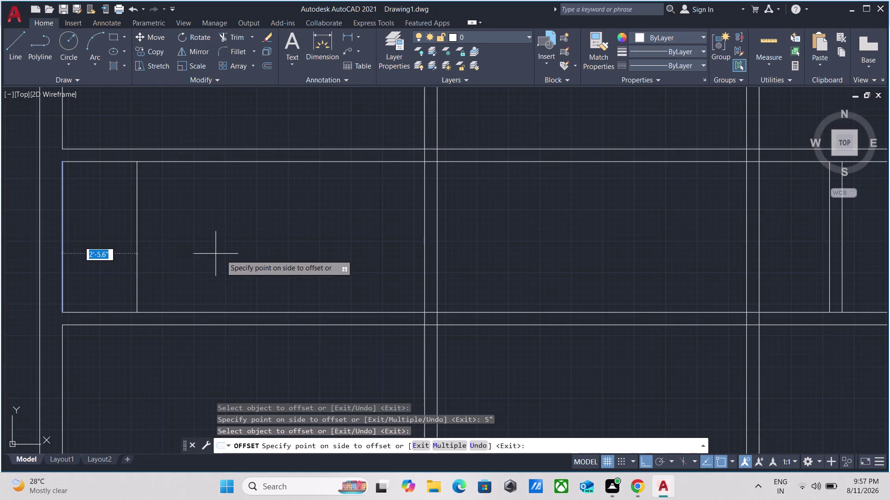
scroll(down, 3)
scroll(up, 3)
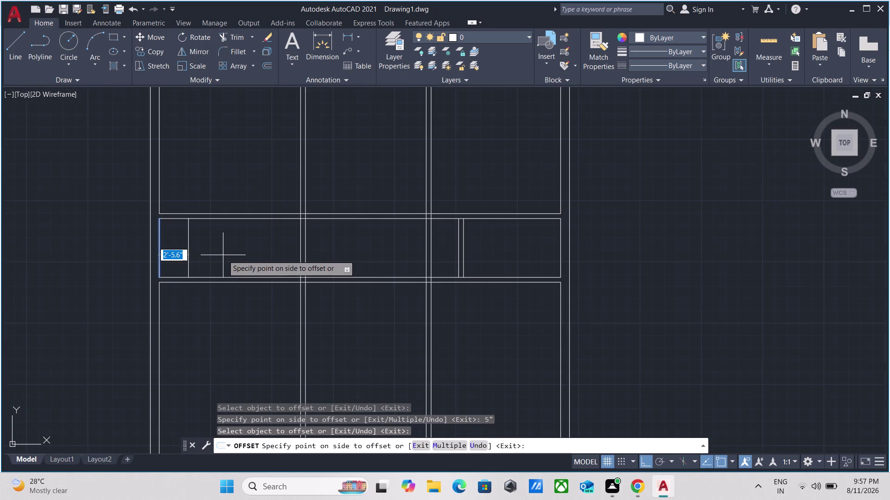
scroll(up, 3)
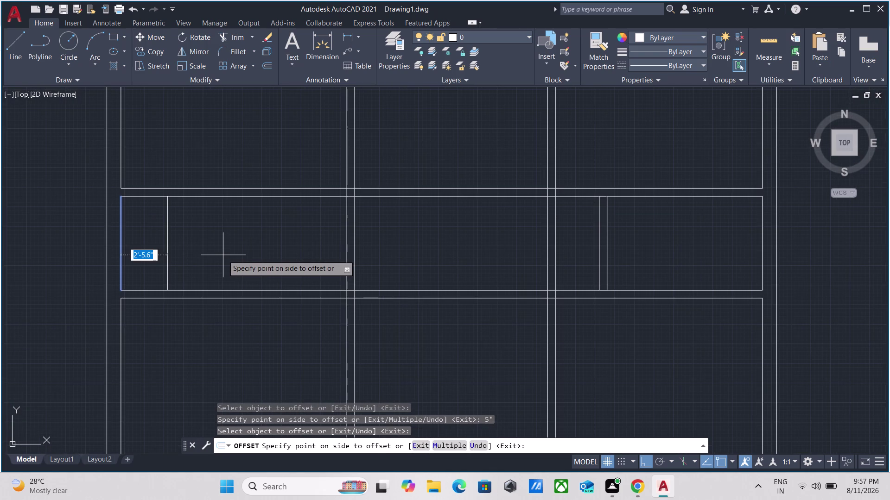
text(8')
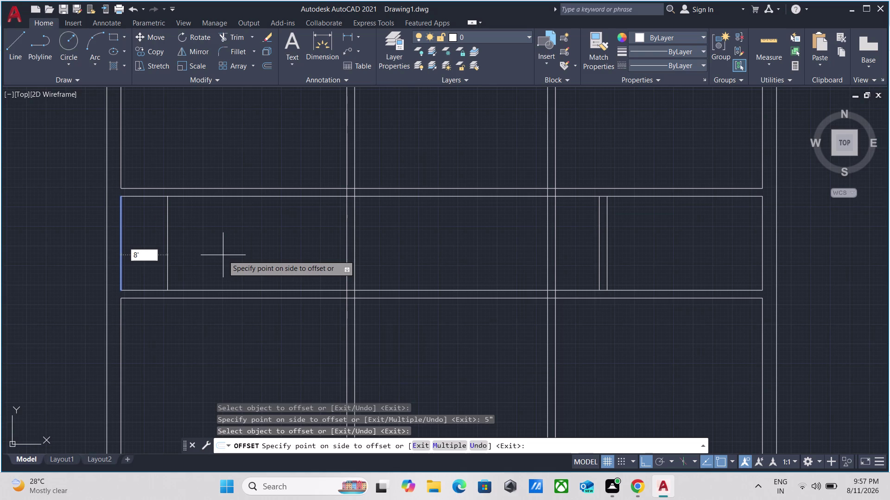
key(3)
key(shift+quotedbl)
key(Return)
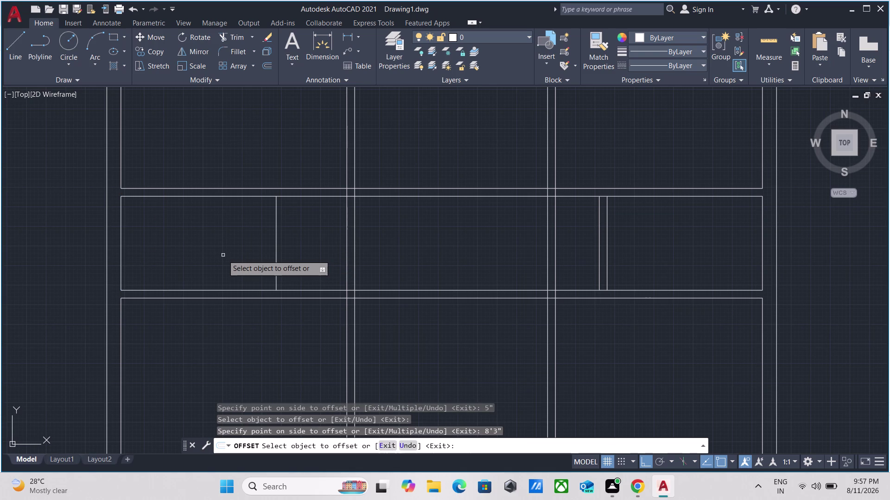
Offset that line 5" to complete the left partition and end the offset.
click(275, 234)
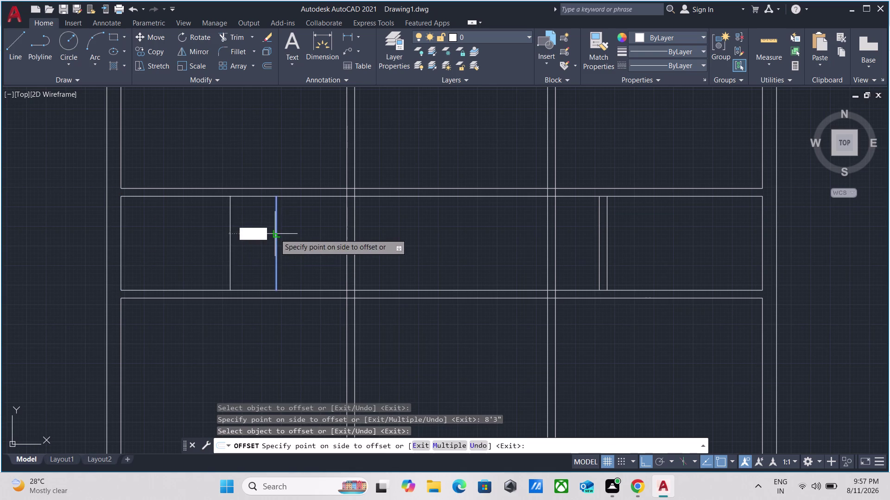
key(5)
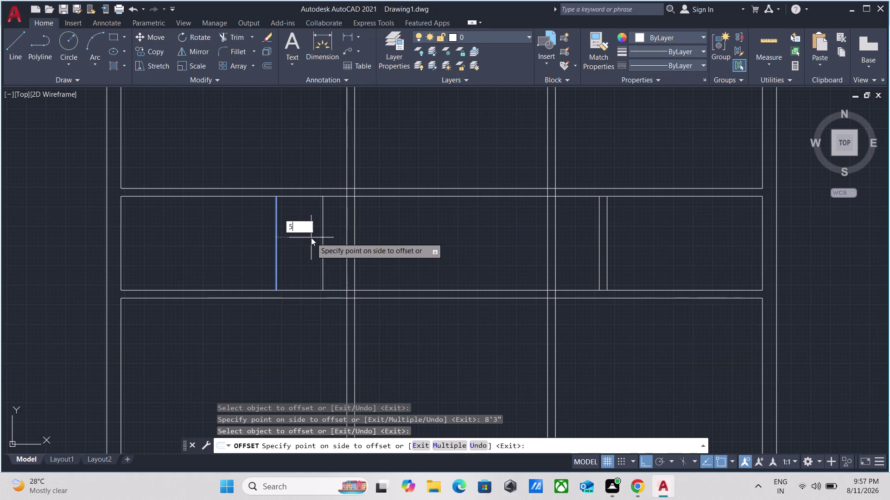
key(shift+quotedbl)
key(Return)
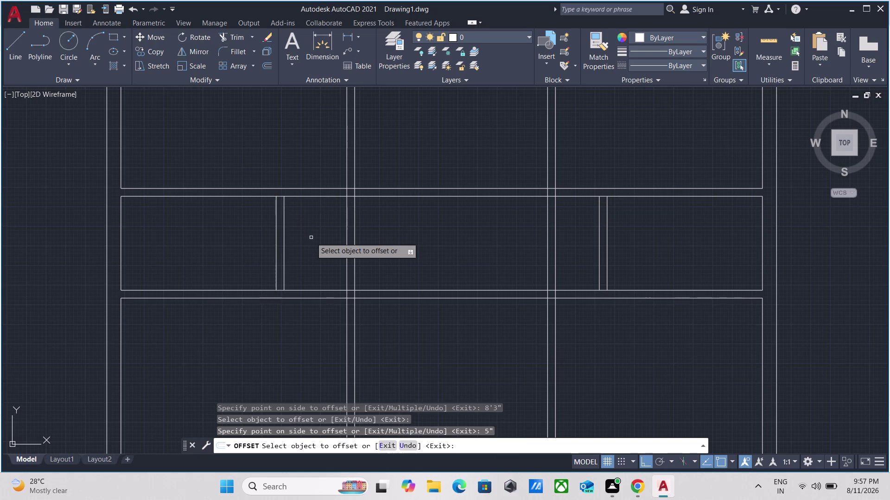
key(Escape)
scroll(up, 3)
scroll(down, 3)
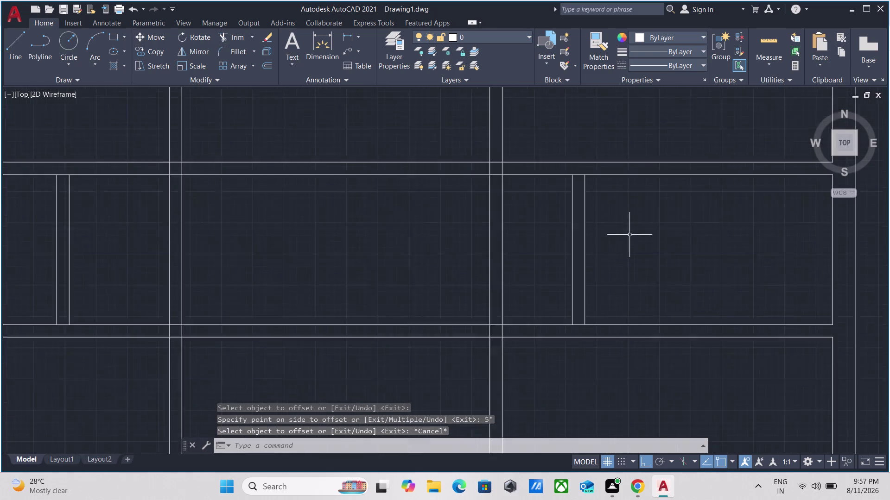
scroll(down, 3)
middle_drag(629, 235, 611, 269)
scroll(up, 3)
scroll(up, 3)
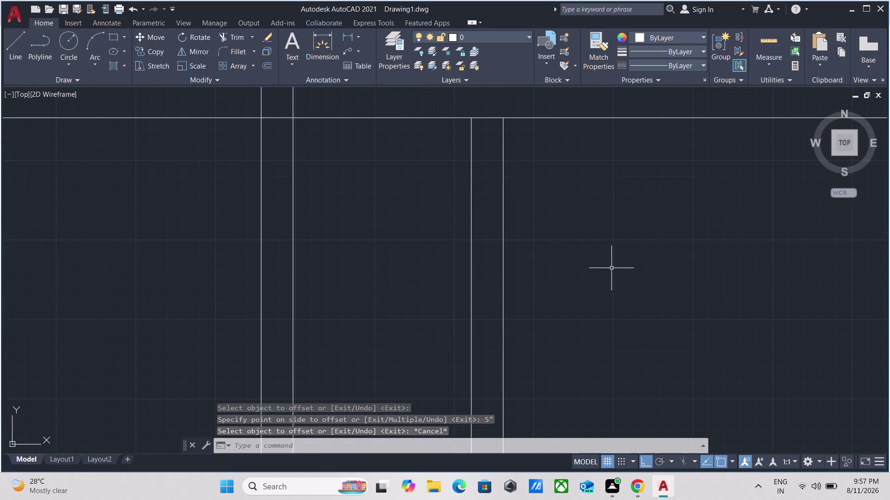
Extend both lines of the right partition to the walls above and below.
key(e)
key(x)
key(Return)
scroll(down, 3)
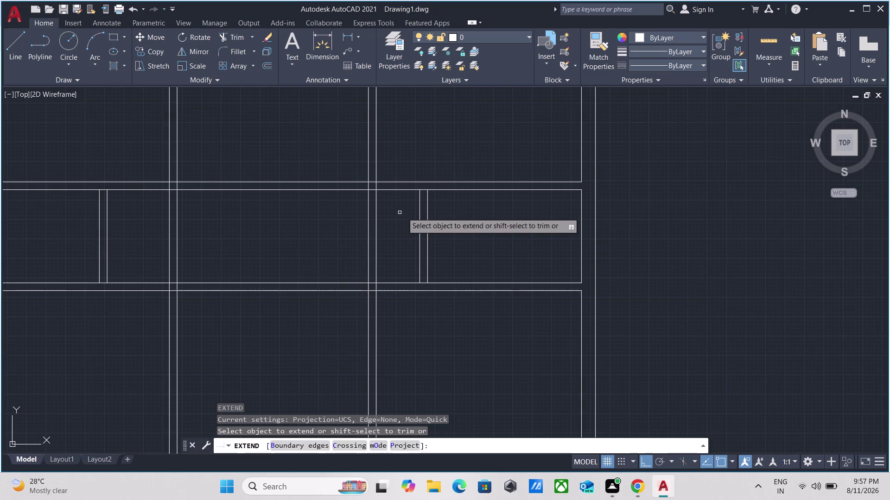
click(427, 204)
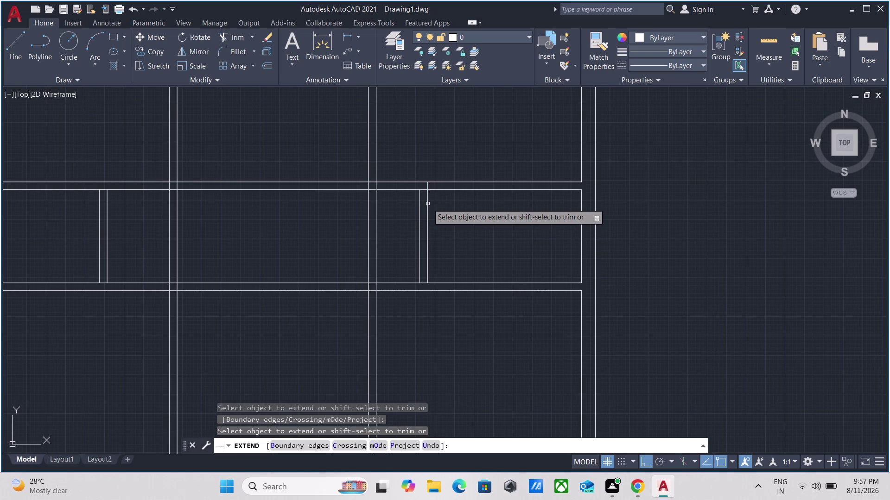
click(427, 277)
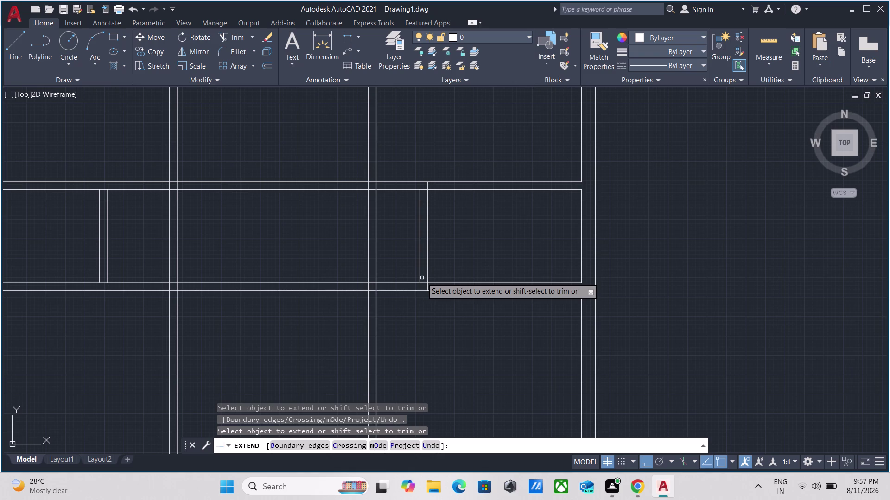
click(419, 278)
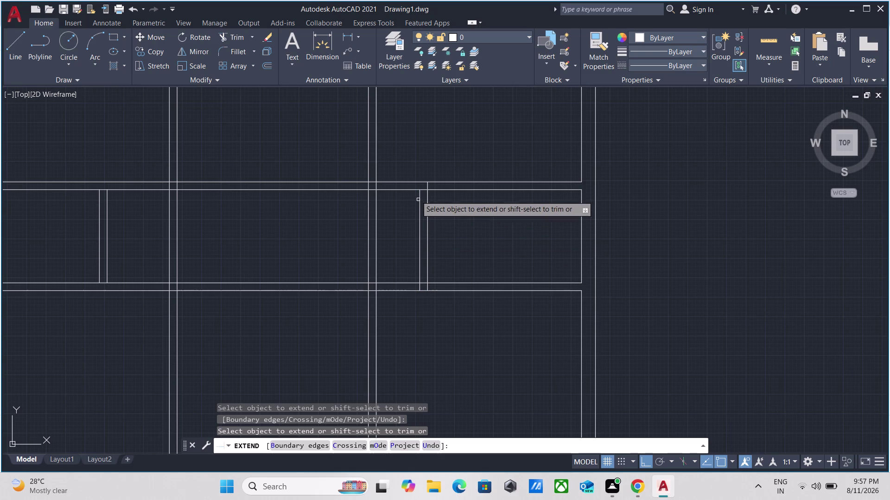
click(418, 195)
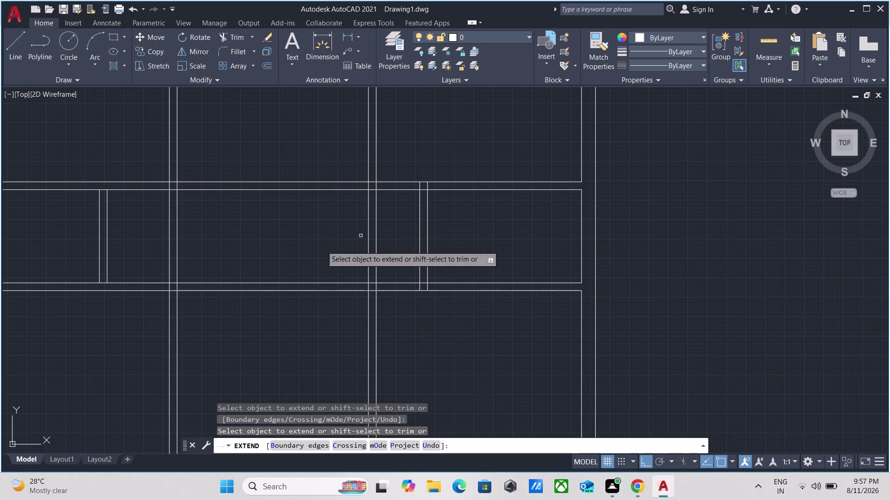
Extend both lines of the left partition to the walls, then end EXTEND.
click(105, 279)
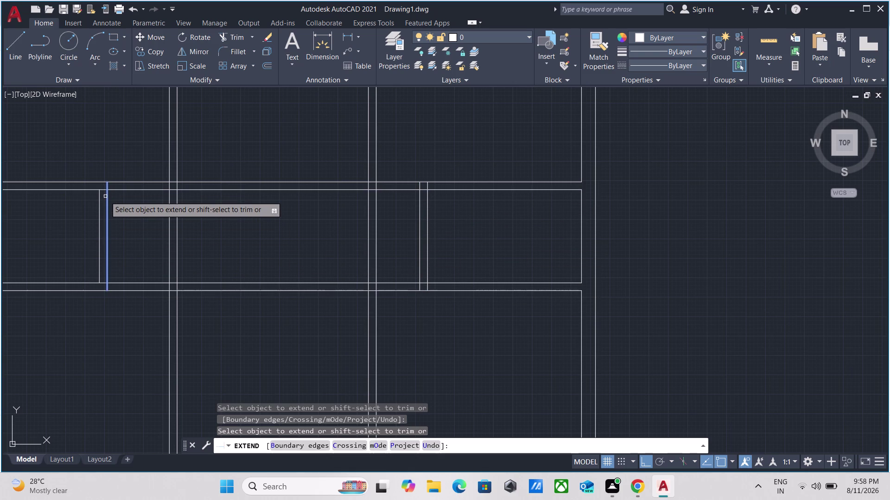
click(106, 197)
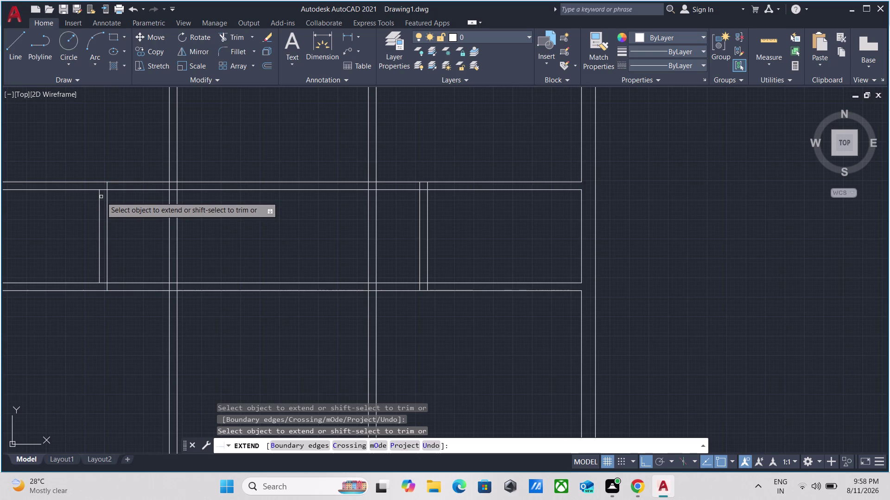
click(97, 192)
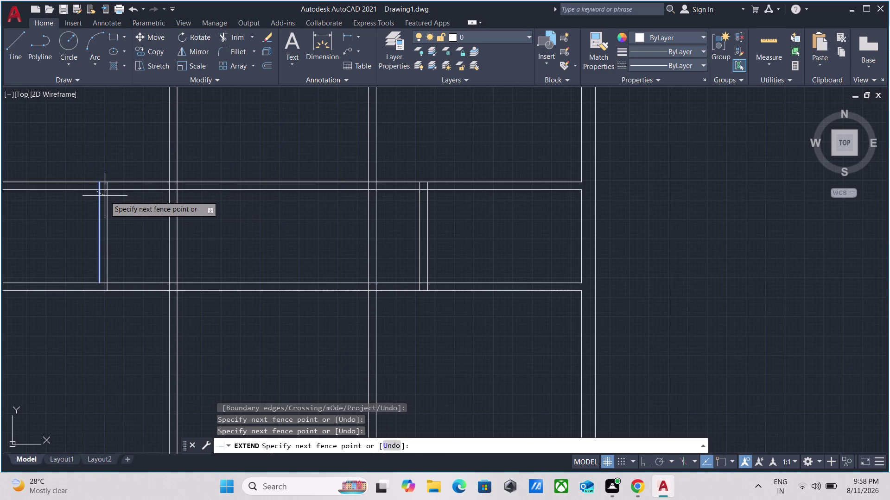
click(105, 196)
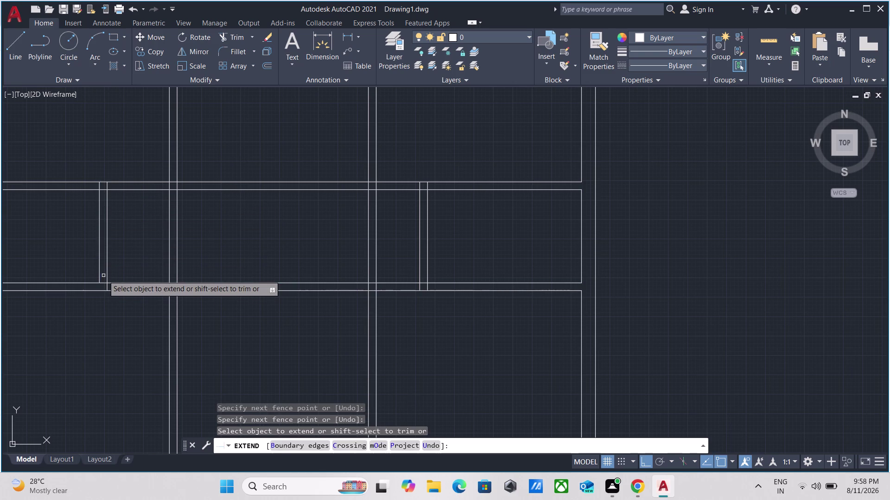
click(98, 275)
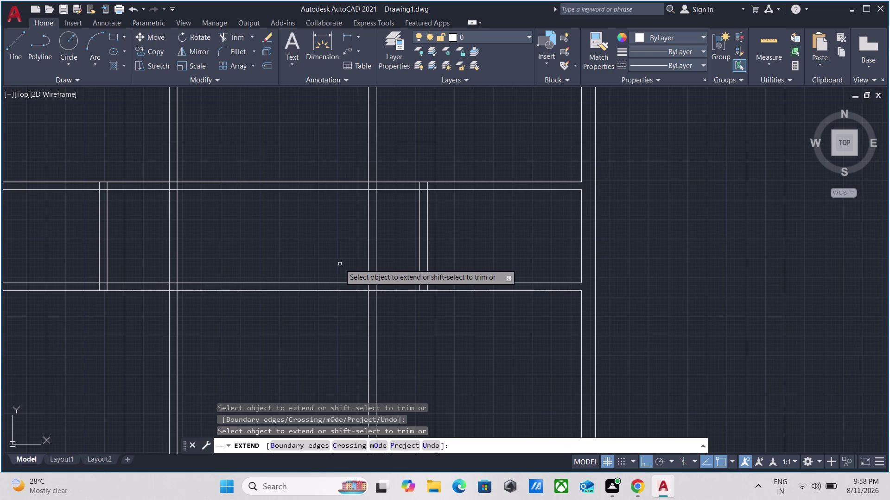
key(Escape)
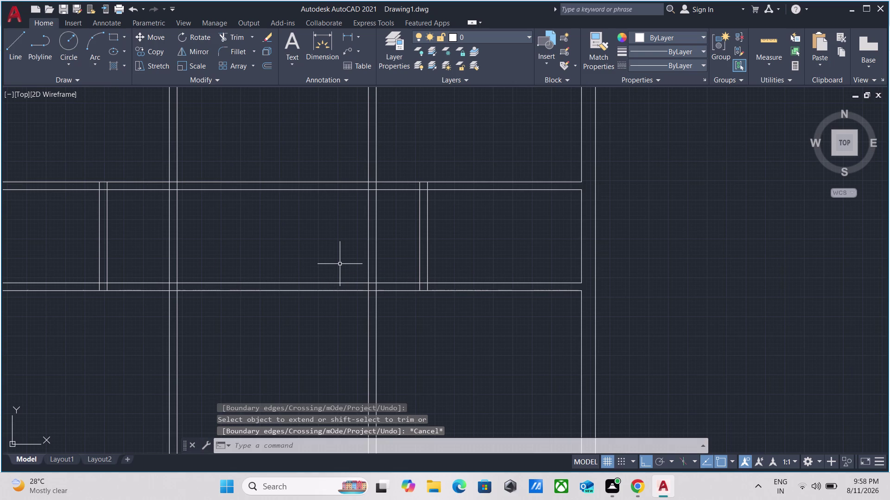
Trim the wall segments between the partitions in the middle band.
text(tr)
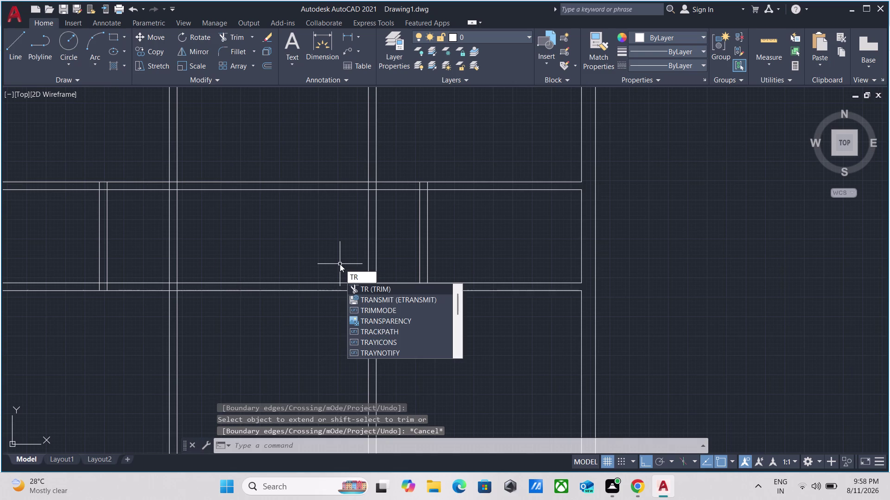
key(Return)
click(211, 243)
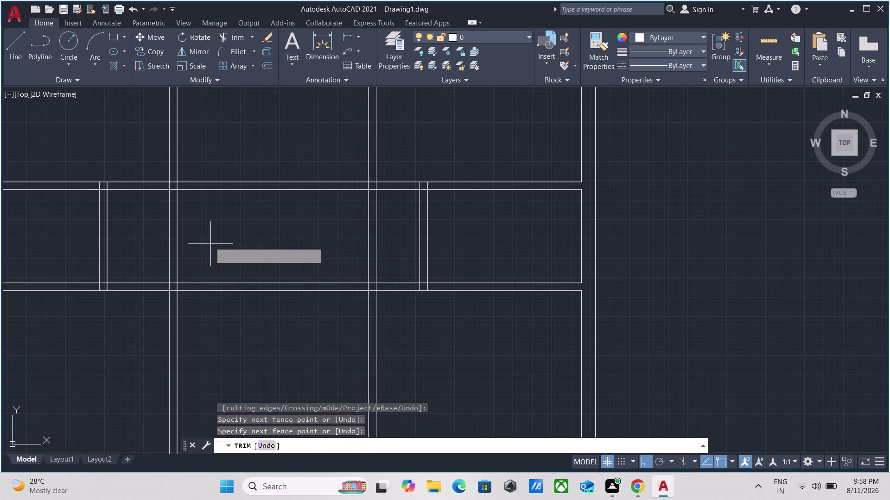
click(131, 216)
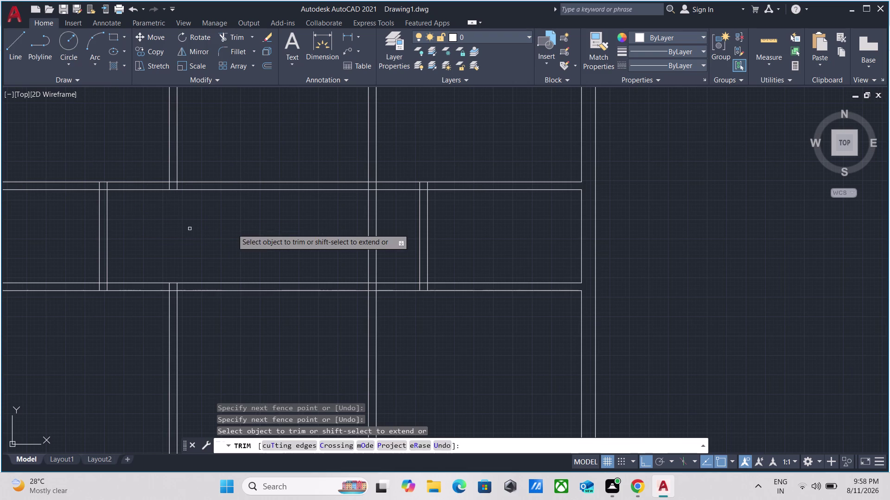
click(333, 230)
click(397, 236)
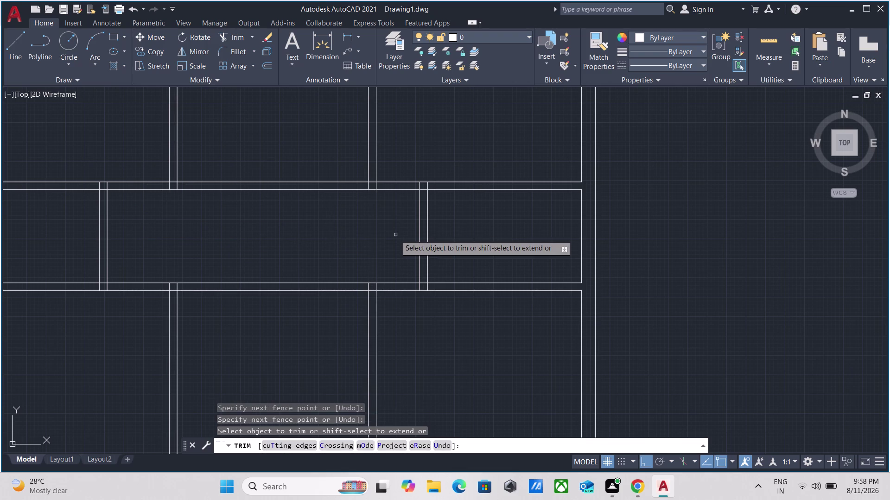
Trim the upper and lower room wall lines to open the passage, then end the trim.
scroll(down, 3)
middle_drag(395, 235, 410, 235)
scroll(up, 3)
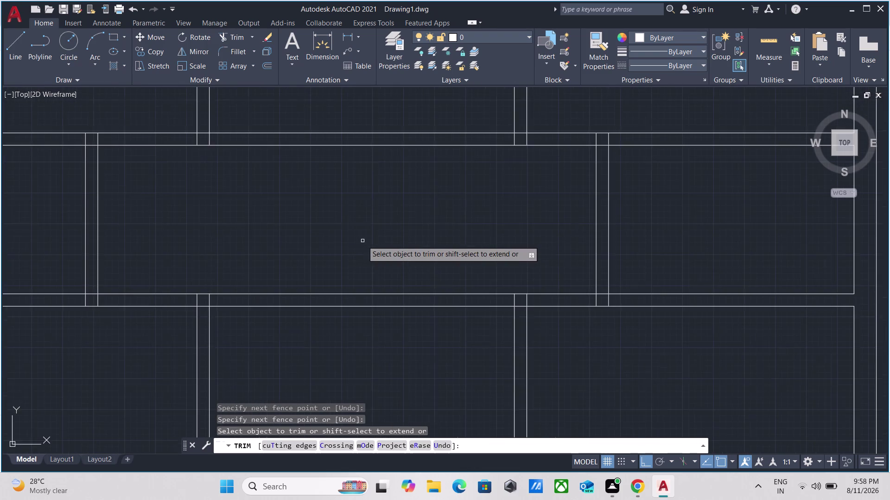
scroll(down, 3)
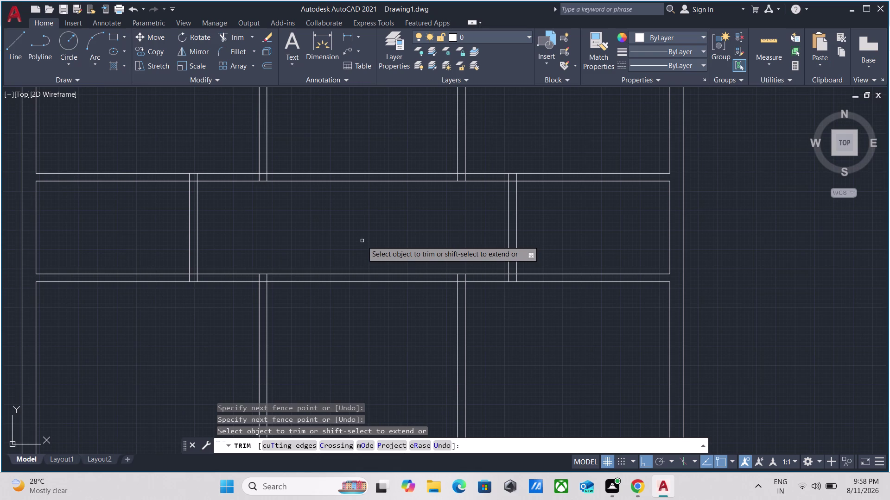
scroll(down, 3)
scroll(up, 3)
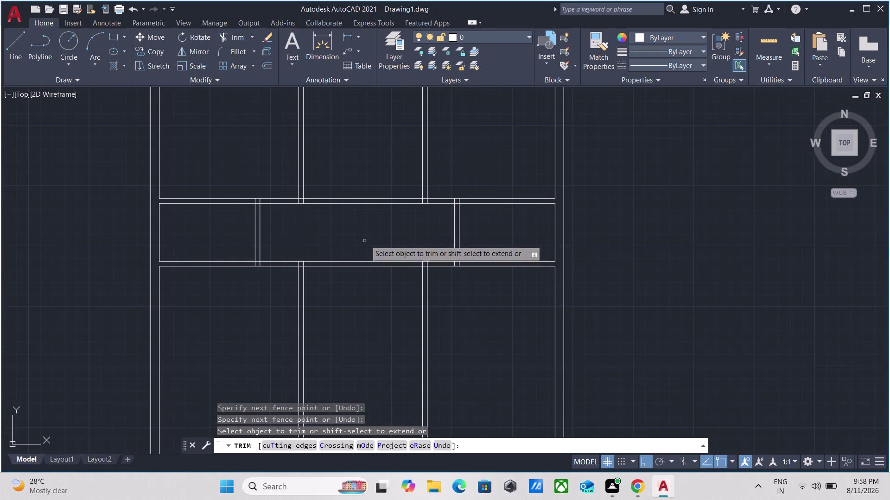
click(365, 232)
click(357, 155)
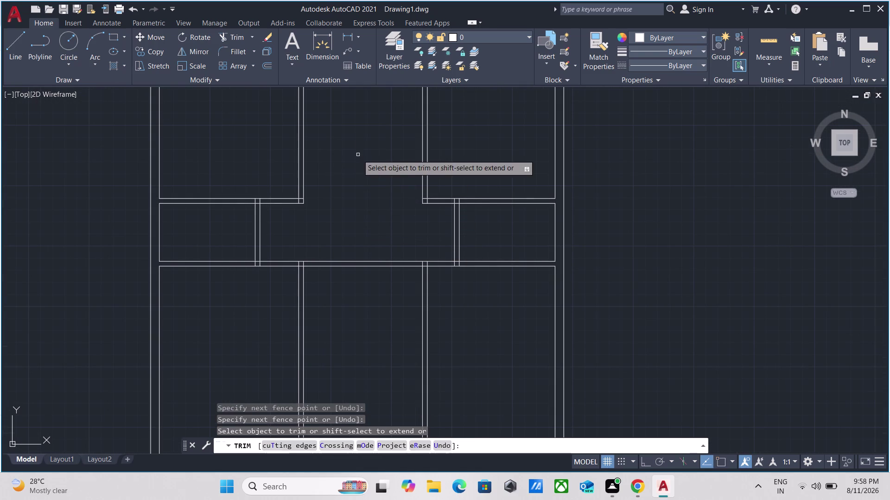
click(365, 219)
click(340, 332)
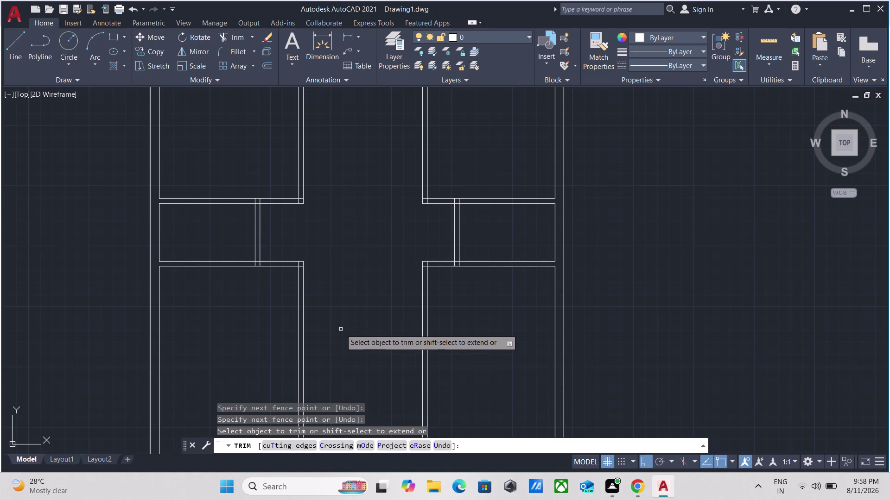
key(Escape)
text(me)
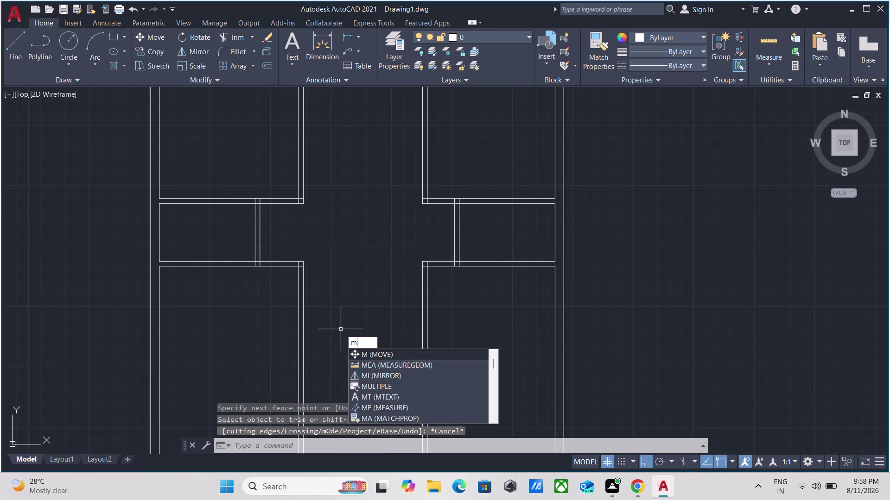
text(a)
key(Return)
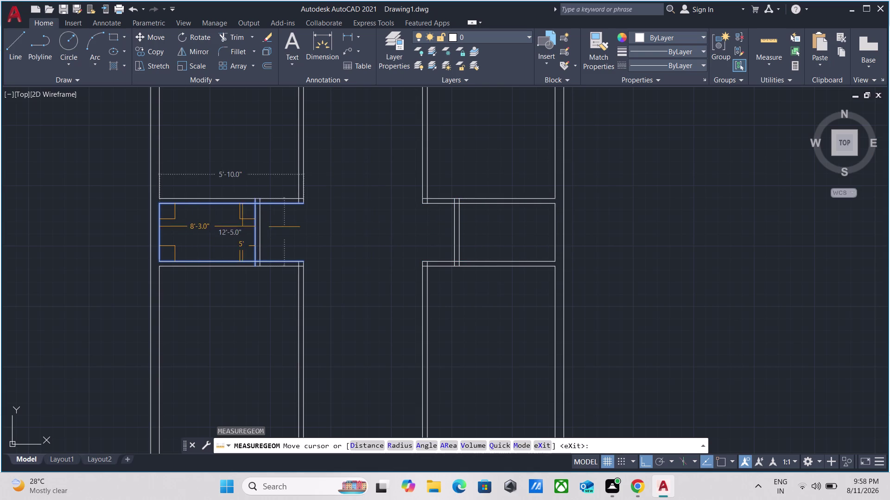
key(Escape)
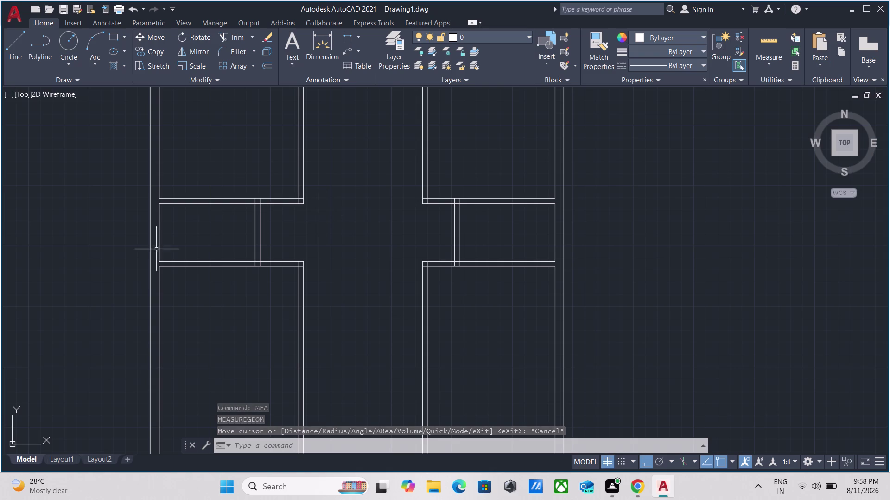
scroll(up, 3)
text(m)
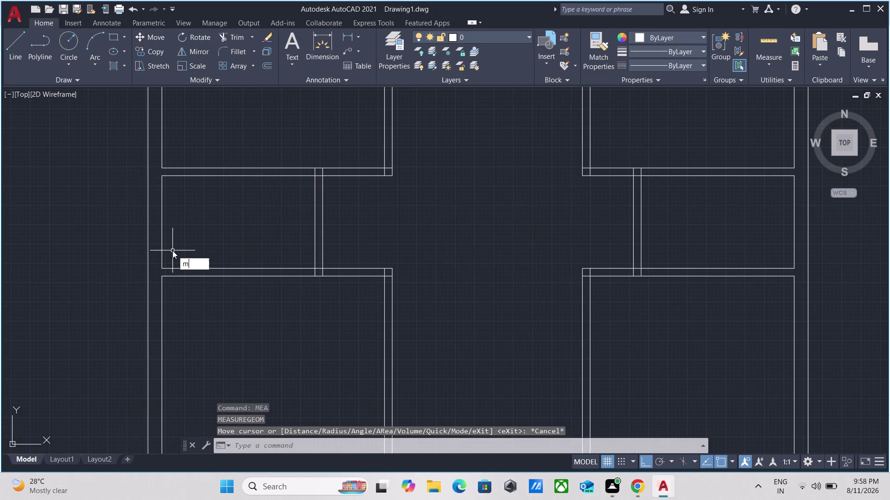
text(ea)
key(Return)
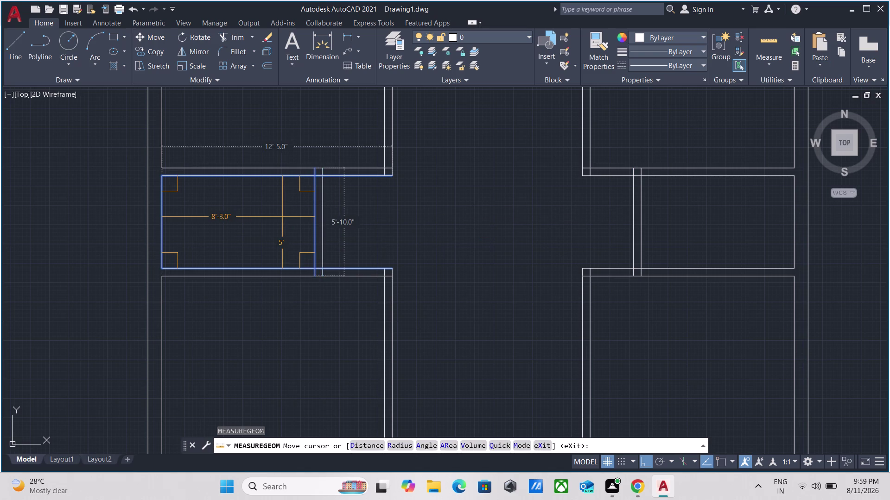
scroll(down, 3)
scroll(down, 3)
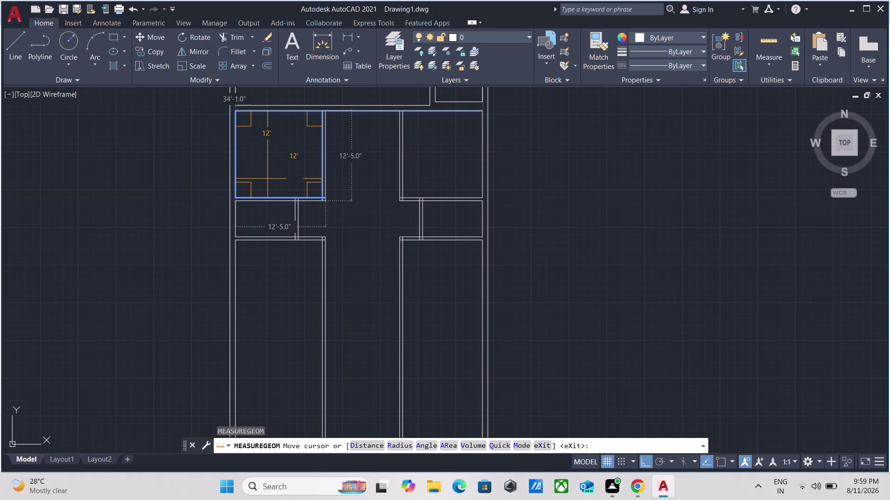
middle_drag(267, 156, 267, 216)
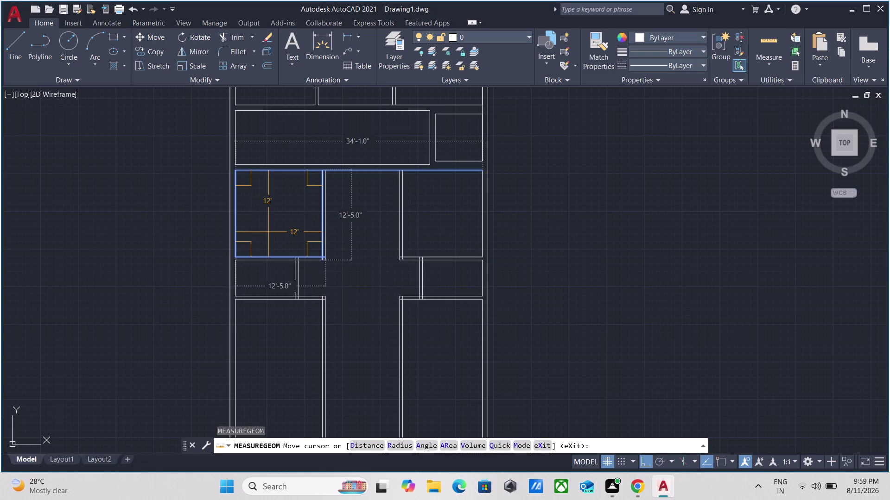
key(Escape)
scroll(up, 3)
Erase the two double-line partition wall lines above the passage.
scroll(down, 3)
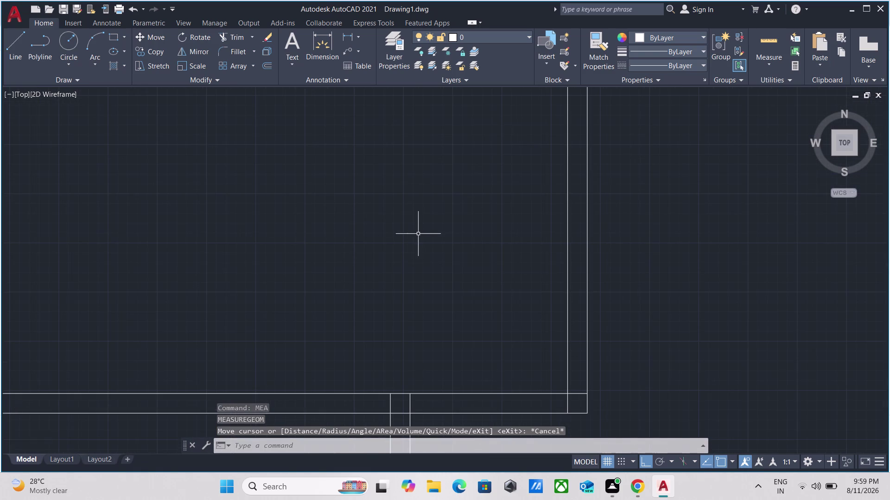
drag(517, 232, 511, 230)
click(424, 197)
right_click(424, 197)
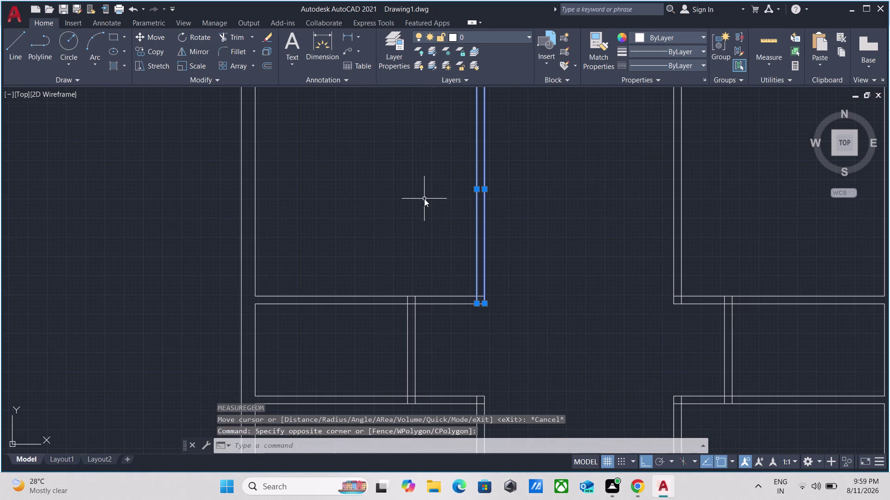
click(452, 271)
Select the vertical inner wall line and start OFFSET.
scroll(down, 3)
middle_drag(324, 218, 325, 224)
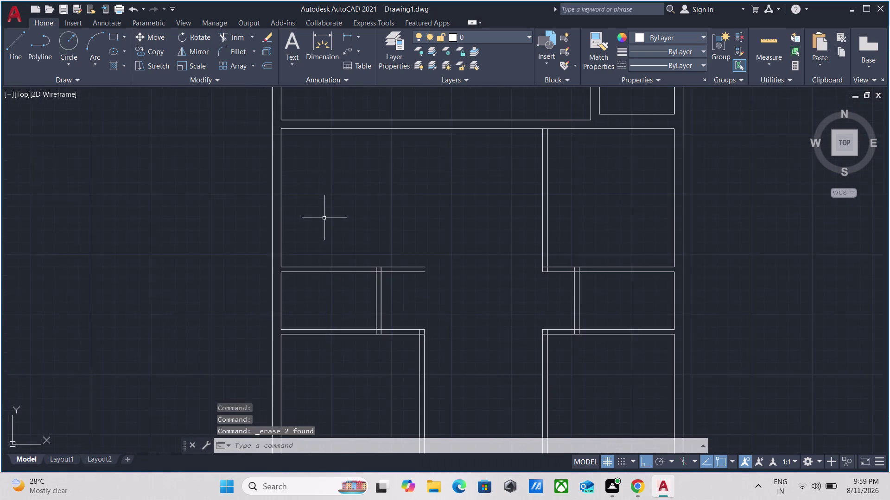
middle_drag(324, 224, 329, 244)
scroll(up, 3)
click(317, 222)
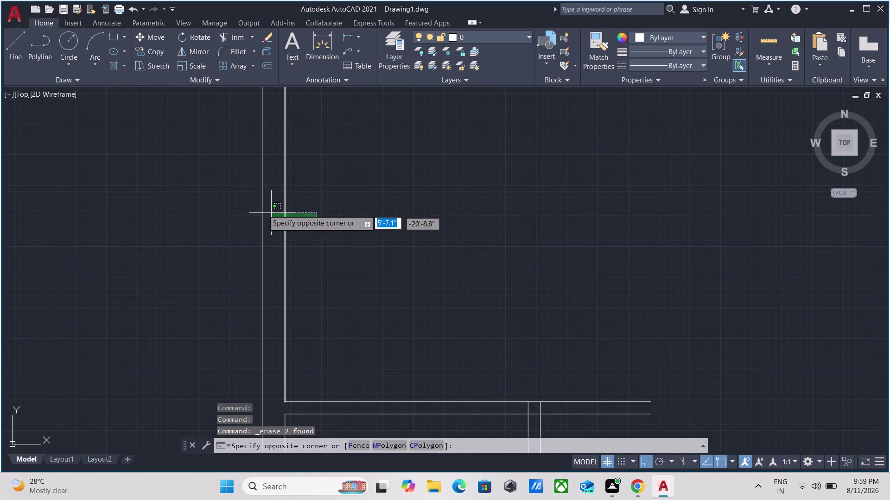
click(274, 209)
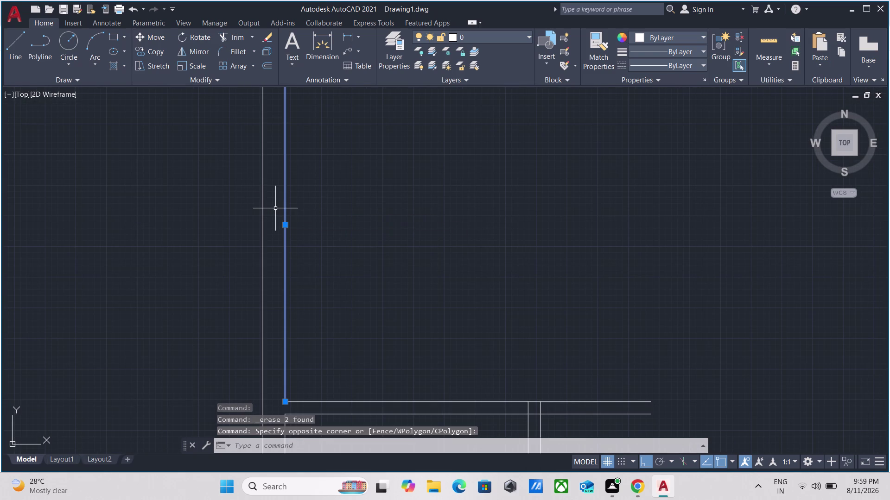
key(o)
key(Return)
Offset a vertical line 11 feet from the upper room's left wall.
scroll(down, 3)
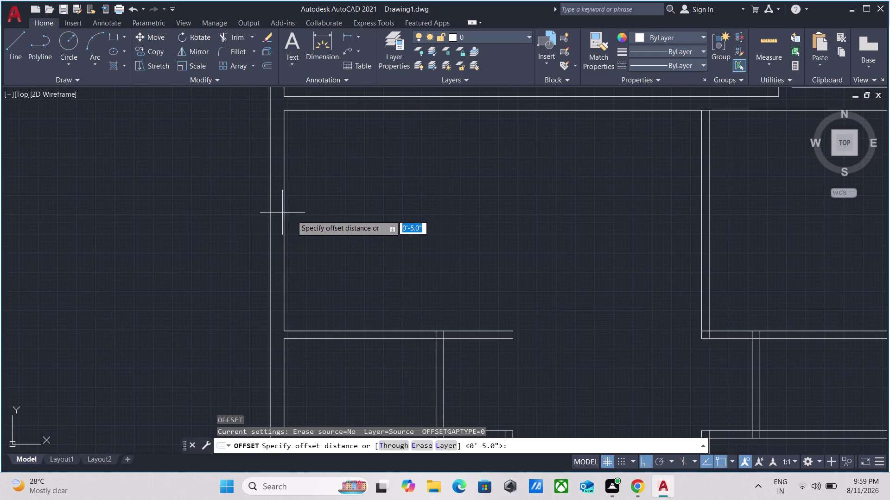
click(287, 221)
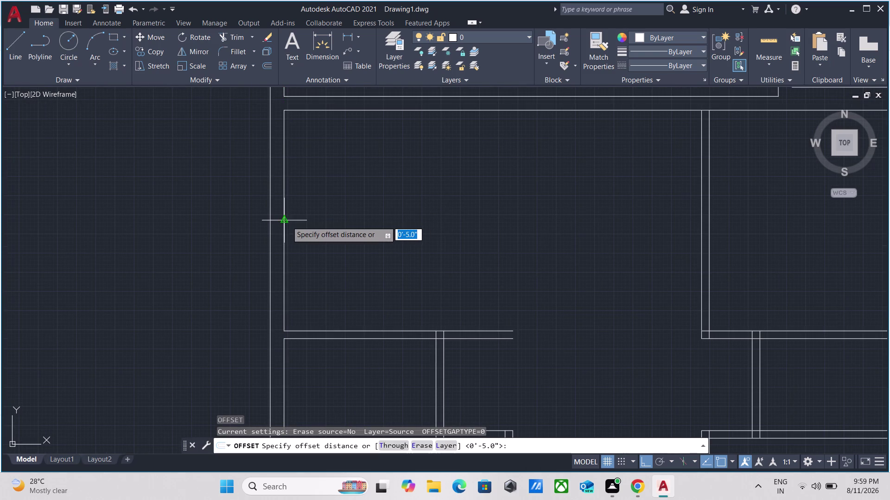
click(357, 219)
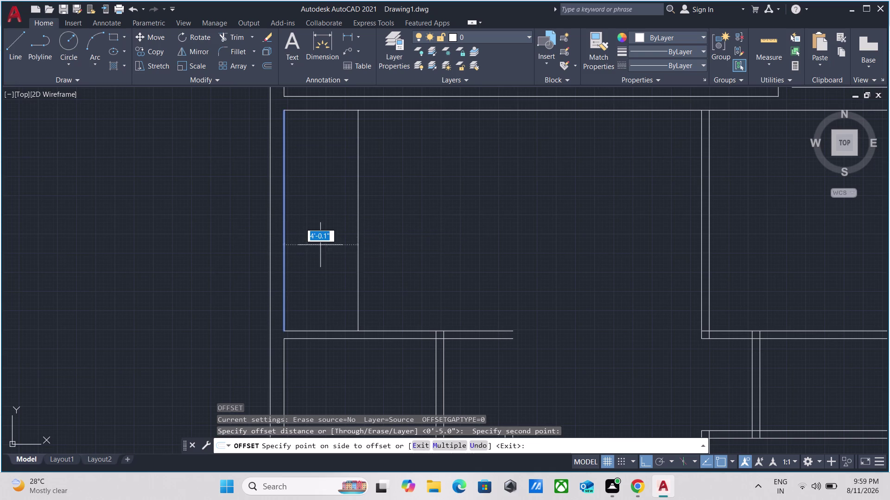
text(11)
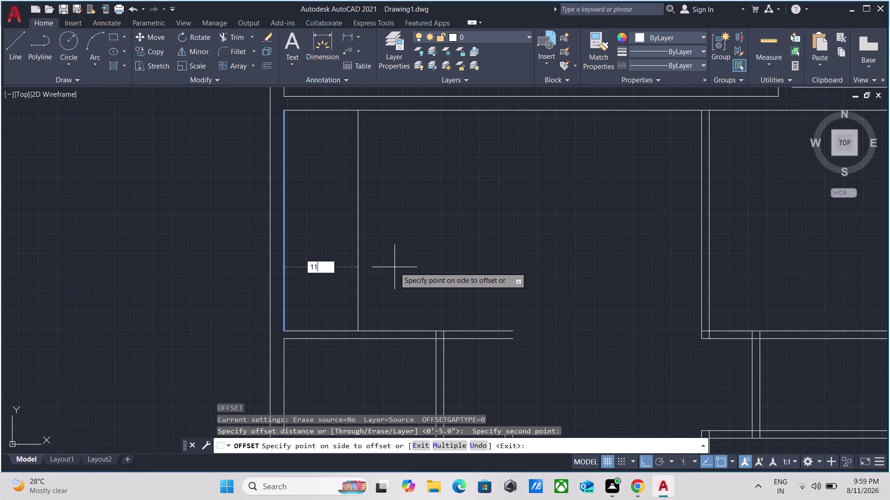
key(apostrophe)
key(Return)
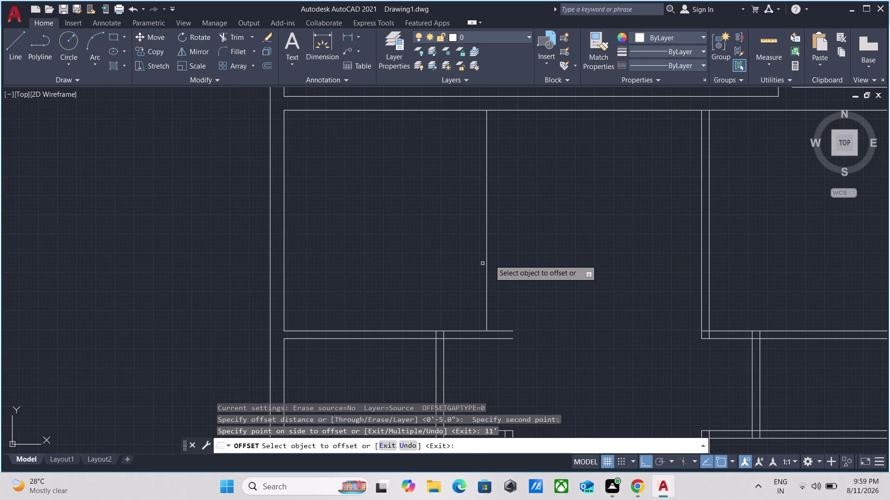
click(487, 253)
key(5)
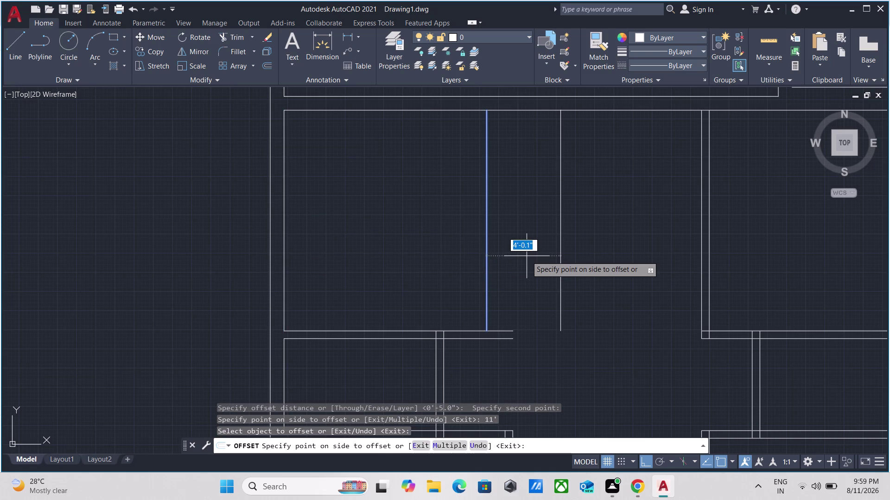
key(apostrophe)
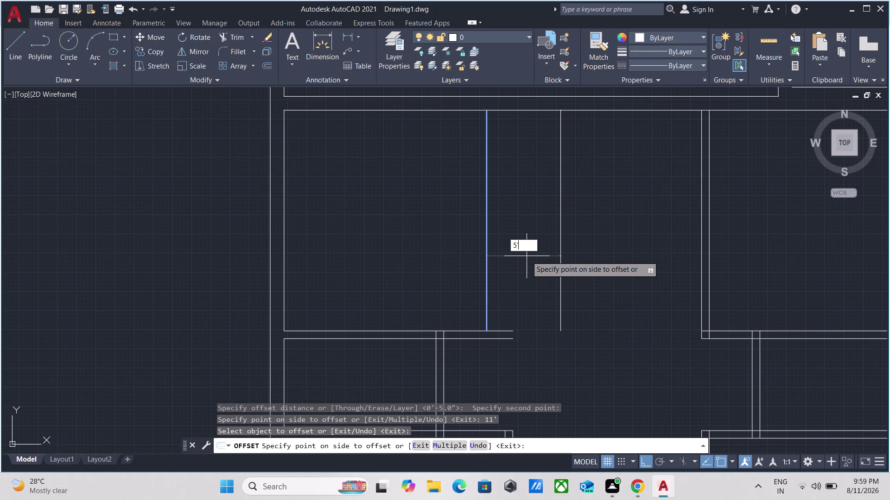
key(Return)
key(Escape)
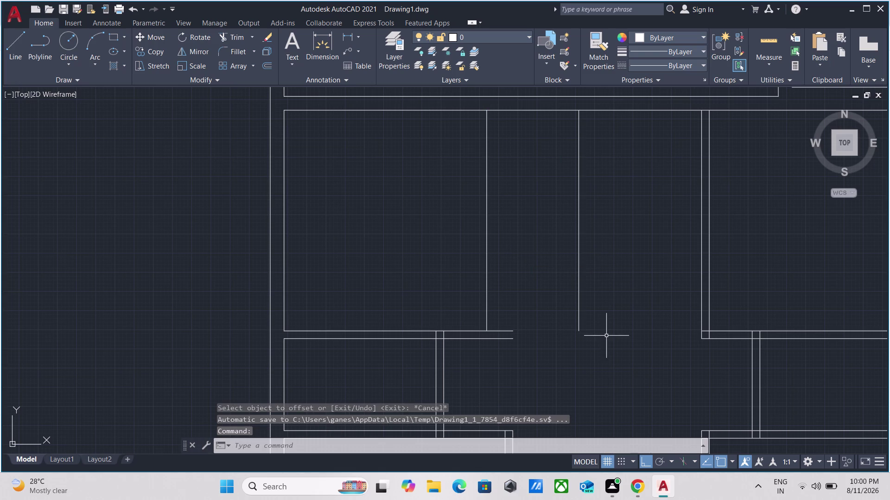
Erase the extra vertical line left over from the offset.
drag(606, 335, 573, 307)
click(539, 230)
right_click(538, 231)
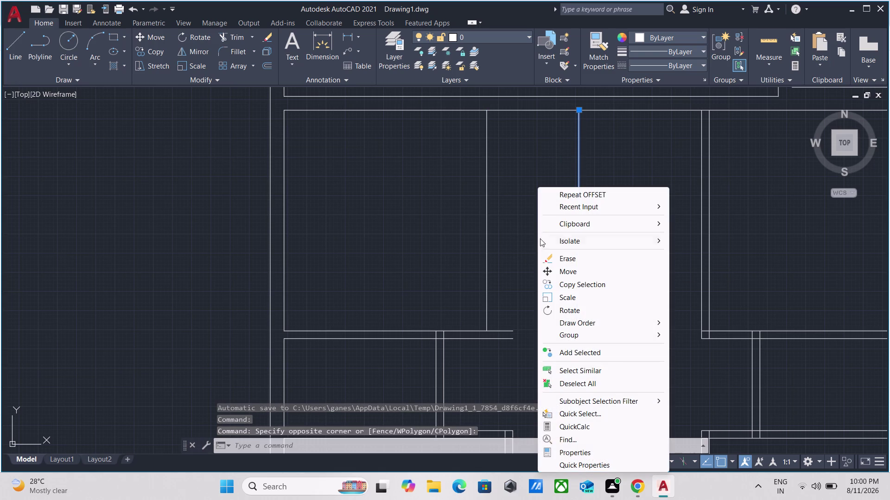
click(557, 255)
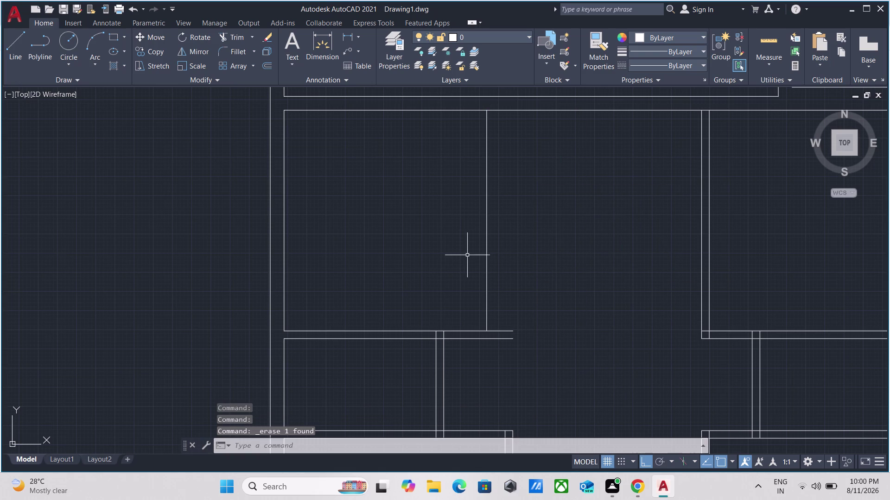
Offset the new partition line by 5 inches to form the double-line partition.
click(508, 256)
click(460, 231)
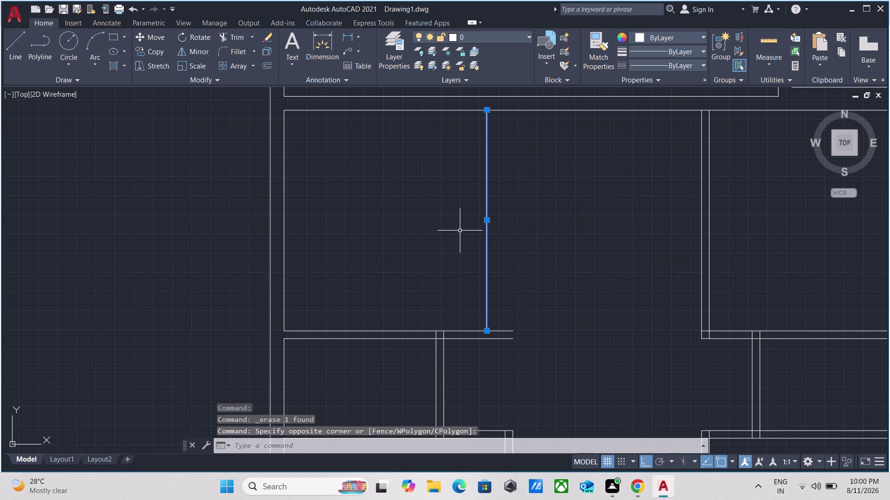
key(o)
key(Return)
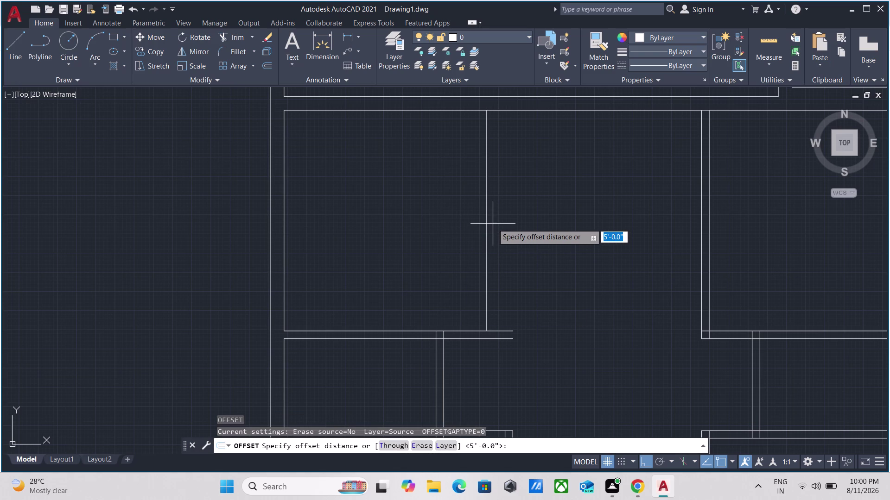
click(487, 233)
click(500, 236)
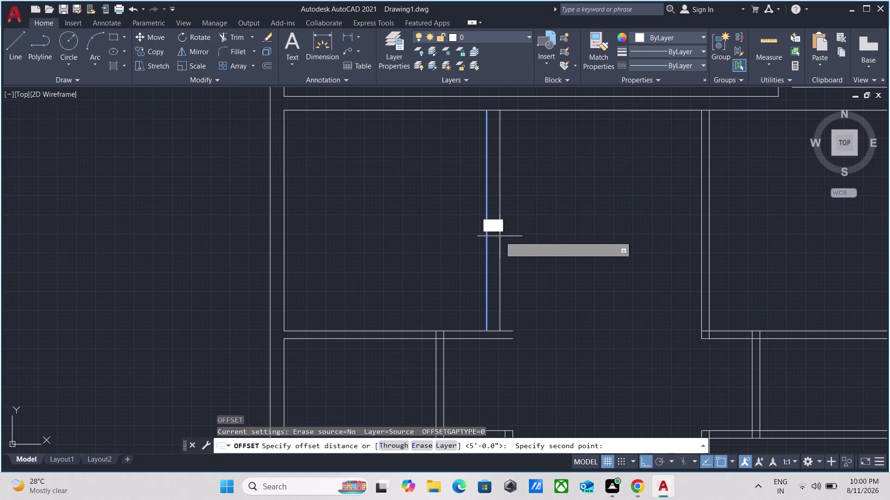
key(5)
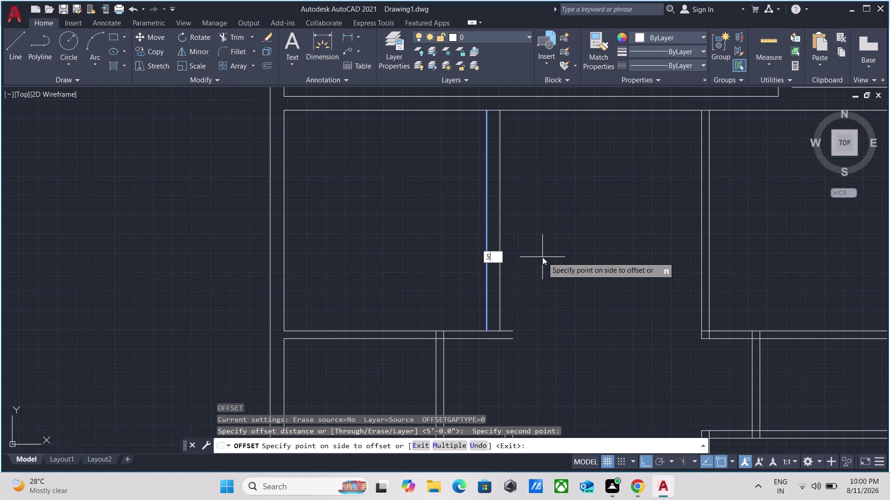
key(shift+quotedbl)
key(Return)
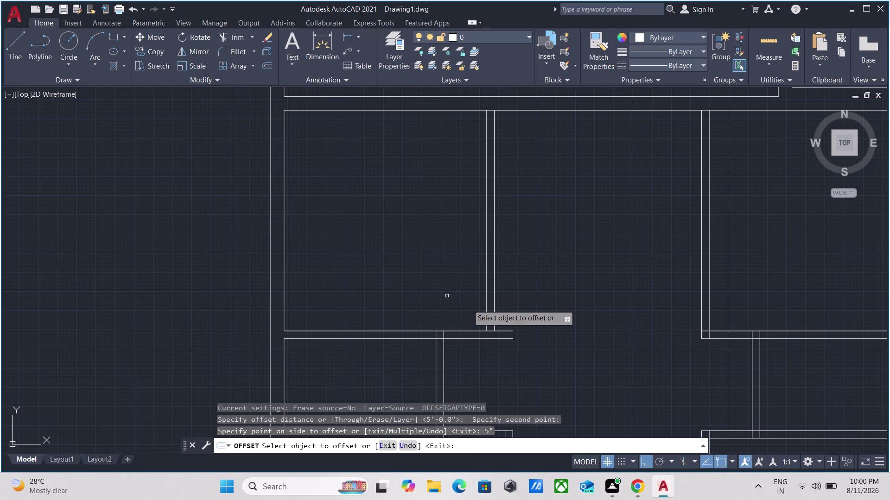
key(Escape)
scroll(up, 3)
Extend both 5-inch partition lines down to the horizontal wall below.
key(e)
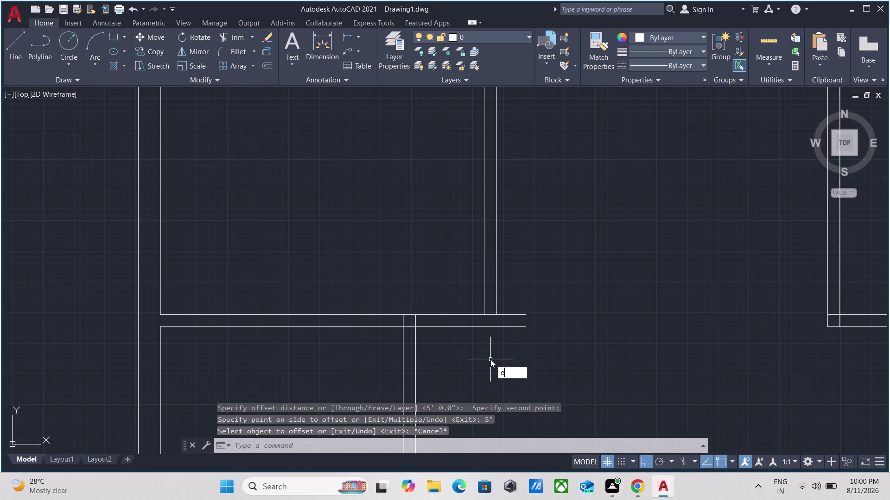
key(x)
key(Return)
scroll(up, 3)
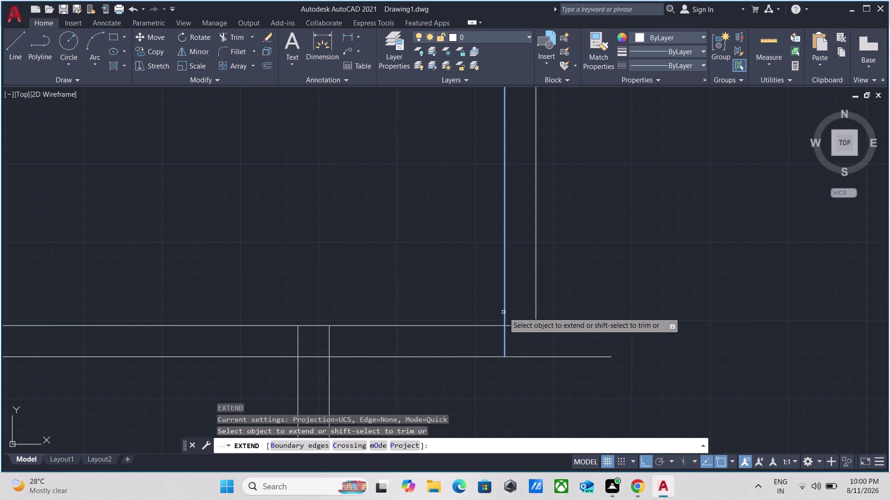
click(504, 313)
click(535, 310)
scroll(down, 3)
scroll(down, 3)
middle_drag(564, 282, 552, 316)
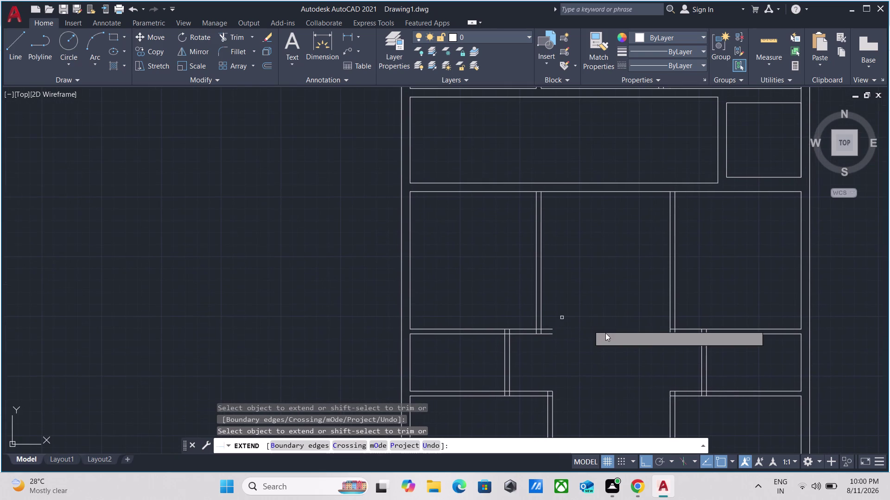
scroll(up, 3)
key(Escape)
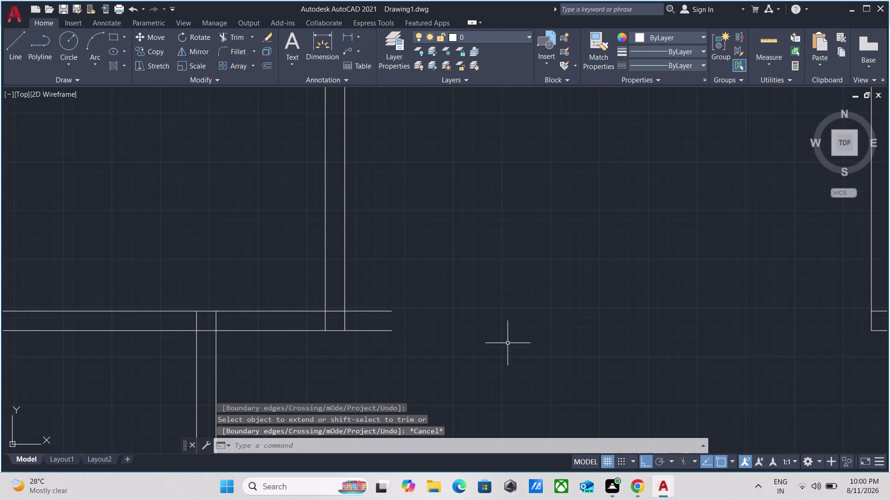
Fence-trim the overhanging line ends at the partition's lower wall junction.
text(tr)
key(Return)
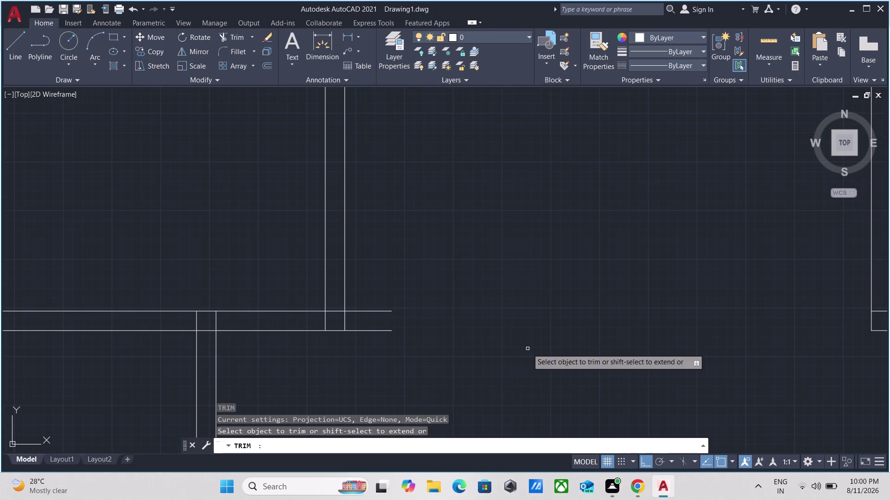
click(359, 355)
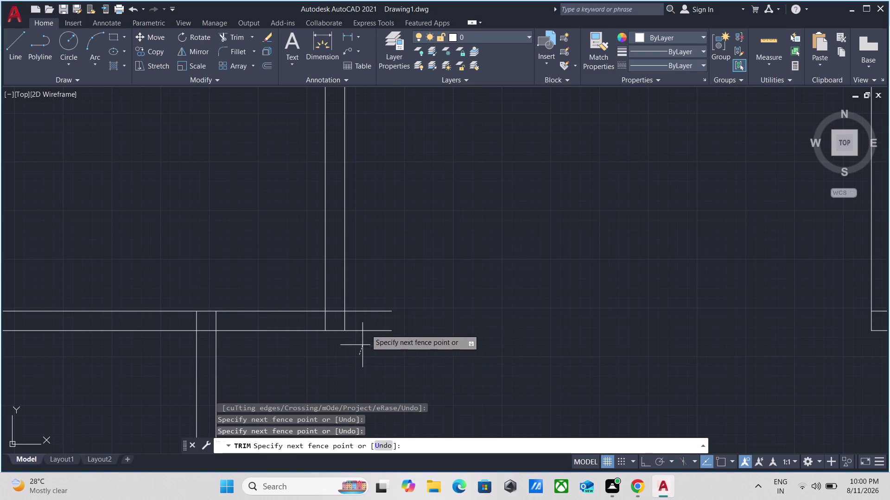
click(382, 264)
key(Escape)
scroll(down, 3)
scroll(up, 3)
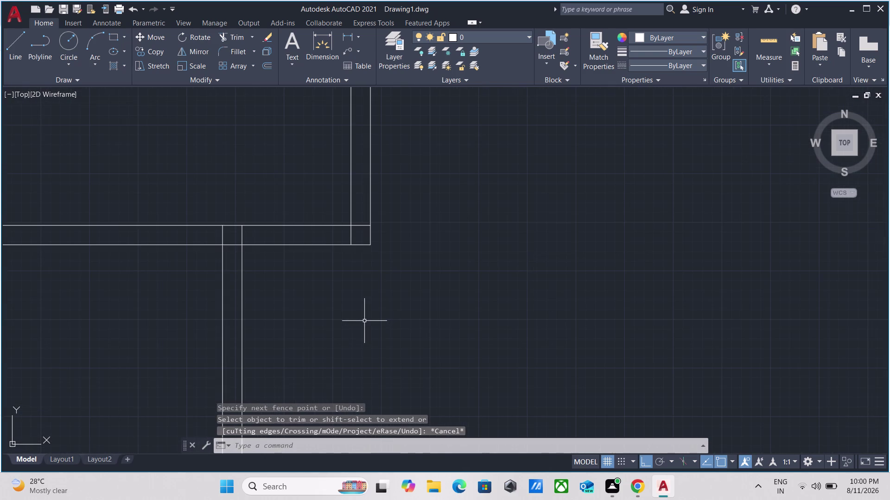
Trim the four protruding wall segments at the next partition junction.
text(tr)
key(Return)
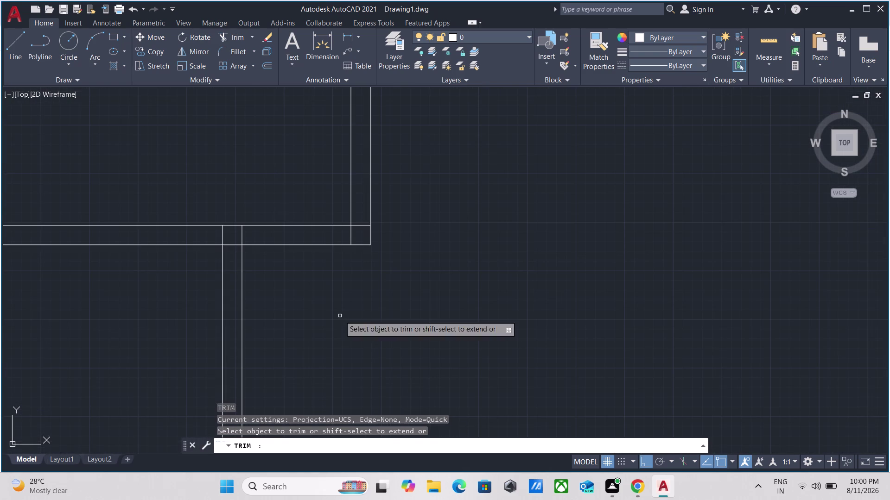
scroll(up, 3)
scroll(down, 3)
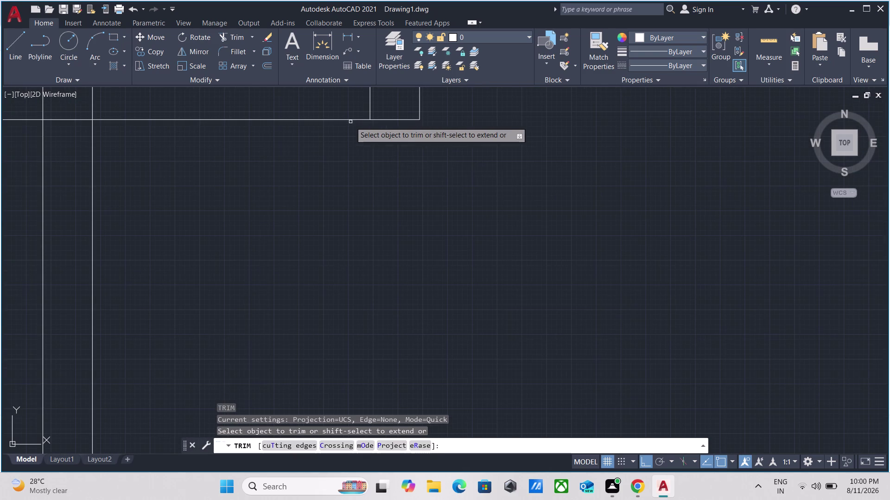
middle_drag(356, 158, 376, 288)
click(365, 226)
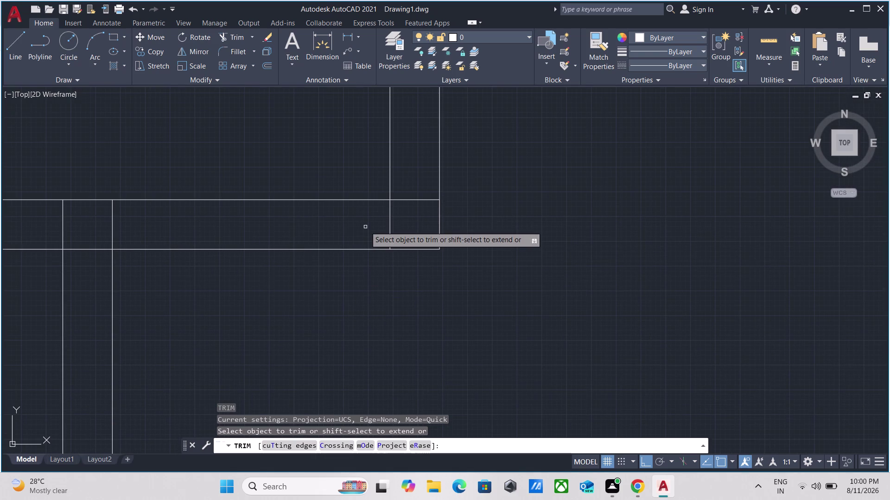
click(404, 221)
click(416, 225)
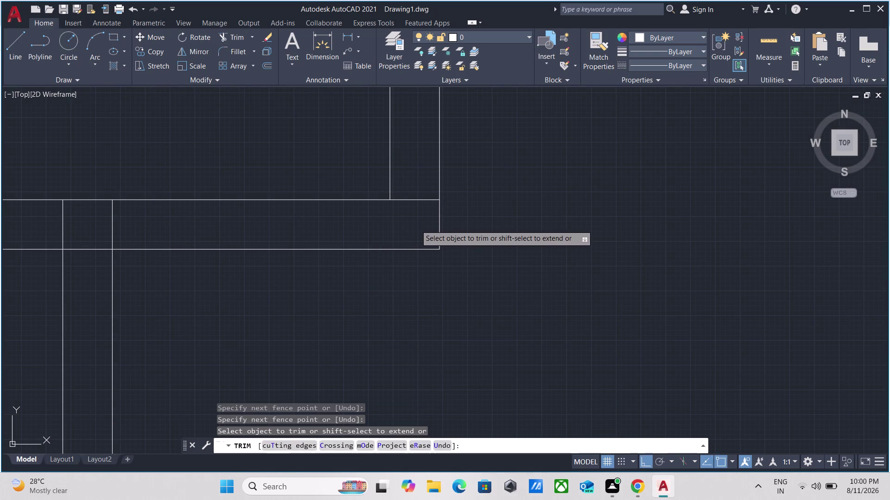
click(416, 181)
key(Escape)
scroll(down, 3)
scroll(down, 3)
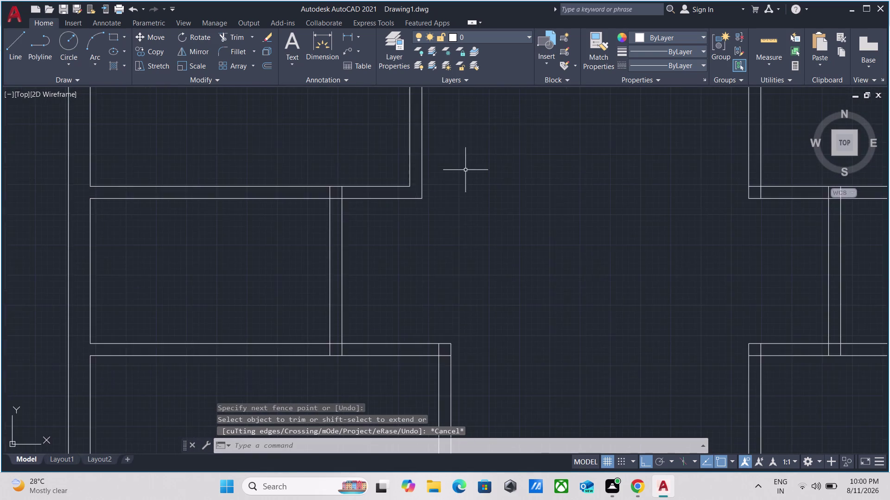
scroll(down, 3)
middle_drag(475, 167, 450, 278)
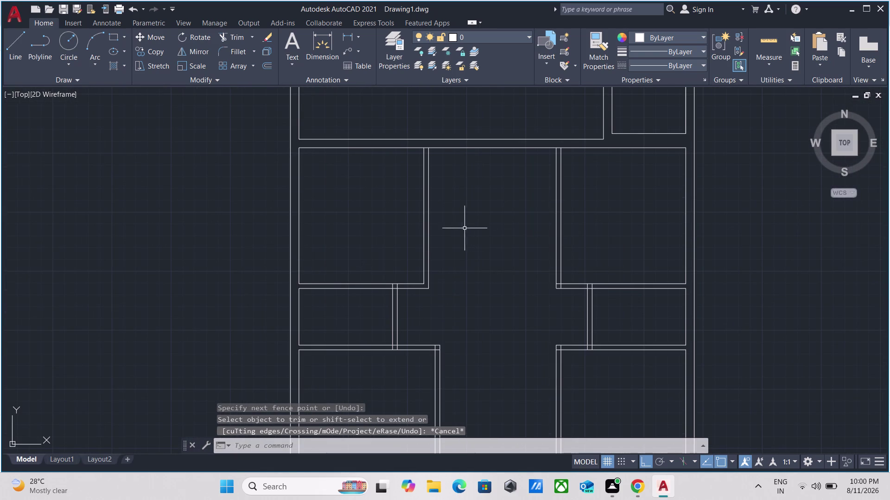
text(me)
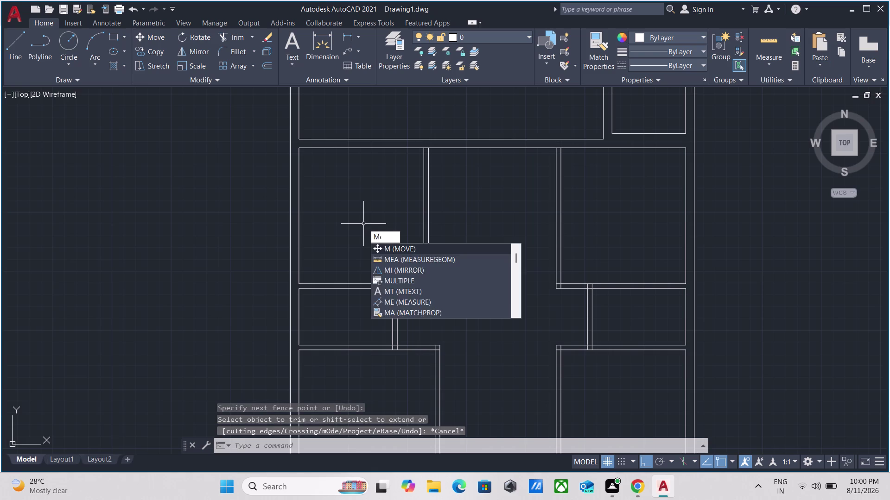
text(a)
key(Return)
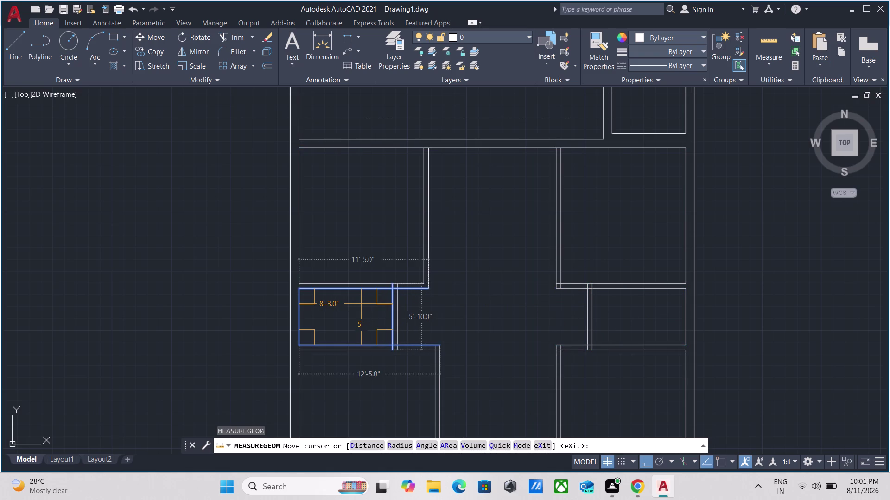
scroll(down, 3)
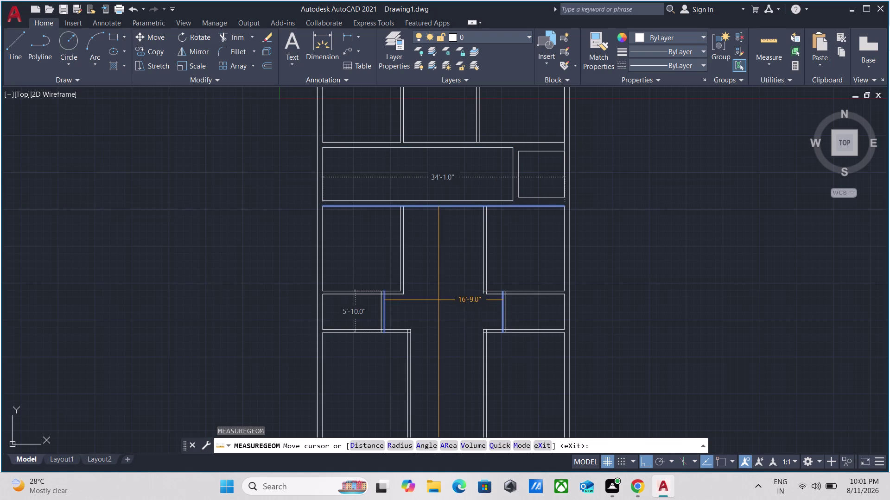
middle_drag(438, 298, 452, 252)
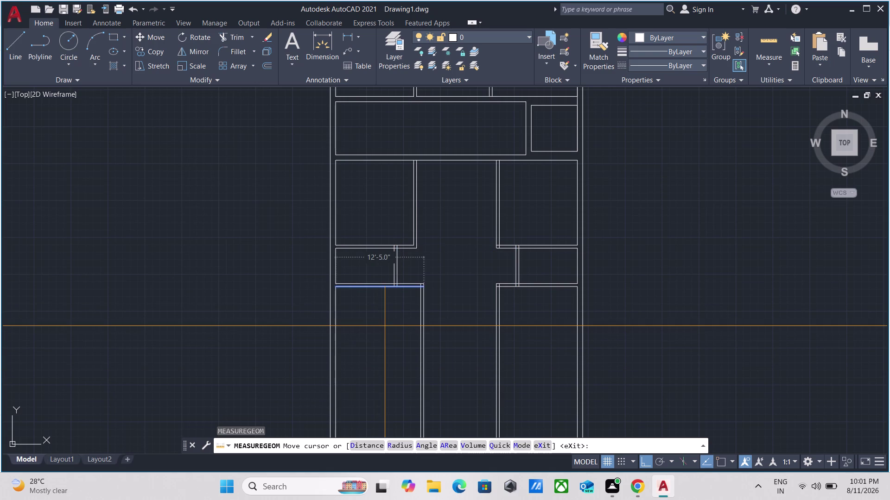
middle_drag(385, 326, 392, 293)
key(Escape)
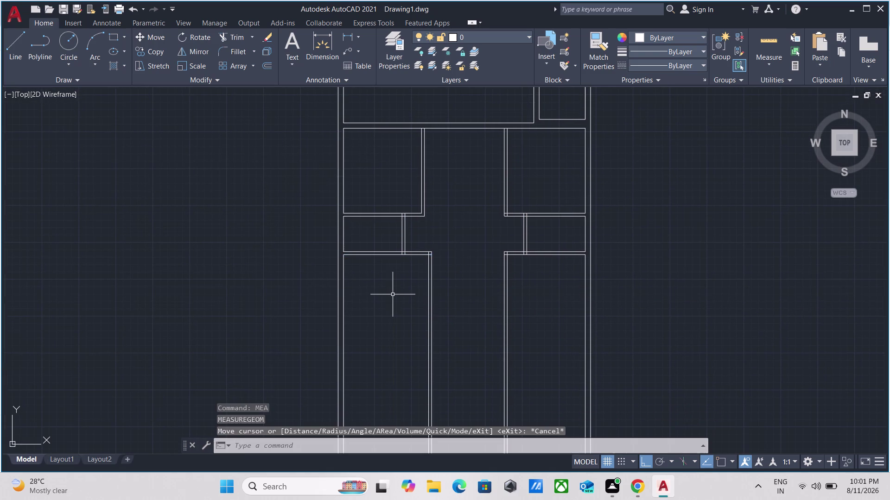
Fence-trim the crossing wall lines at the first lower-room partition junction.
scroll(up, 3)
middle_drag(400, 296, 341, 324)
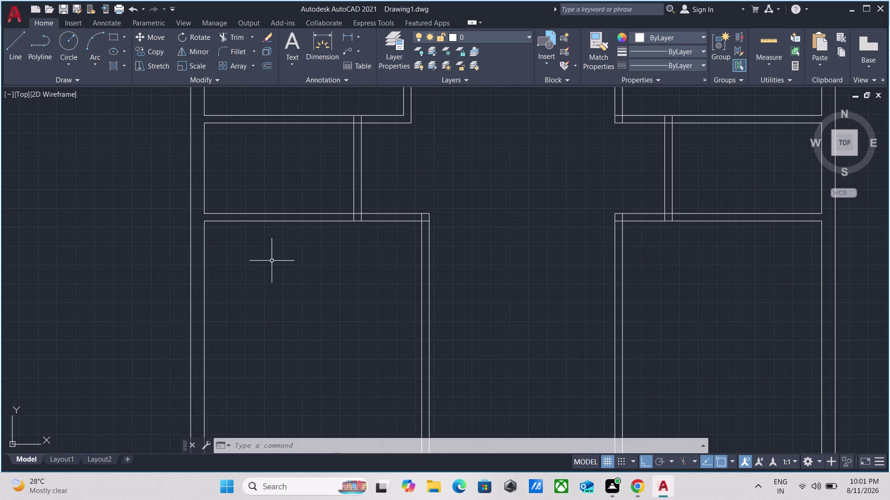
scroll(up, 3)
scroll(down, 3)
middle_drag(319, 231, 240, 262)
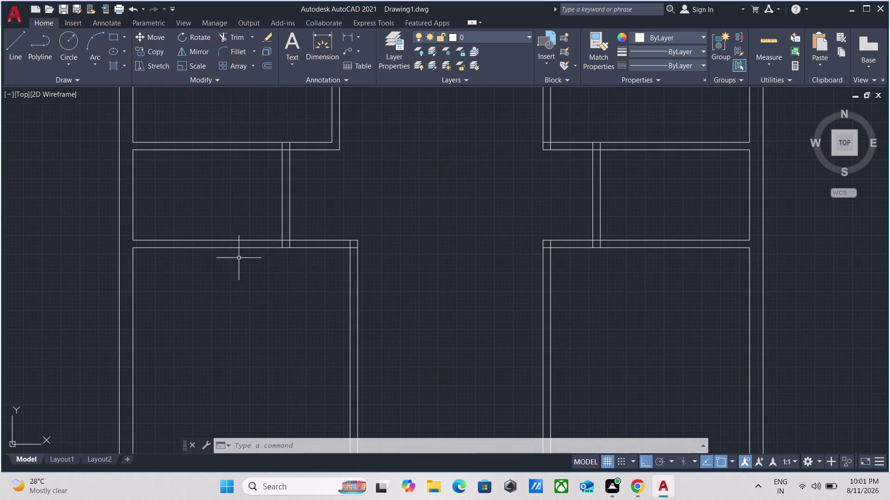
key(t)
key(r)
key(Return)
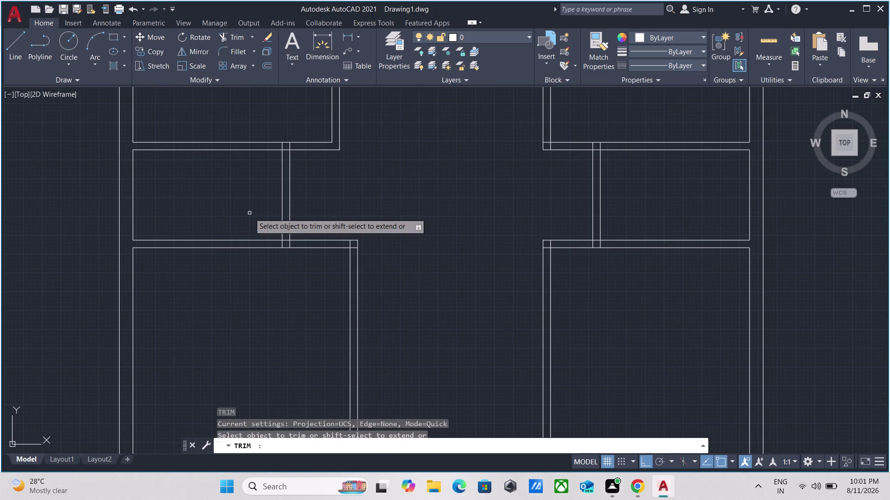
scroll(up, 3)
scroll(up, 3)
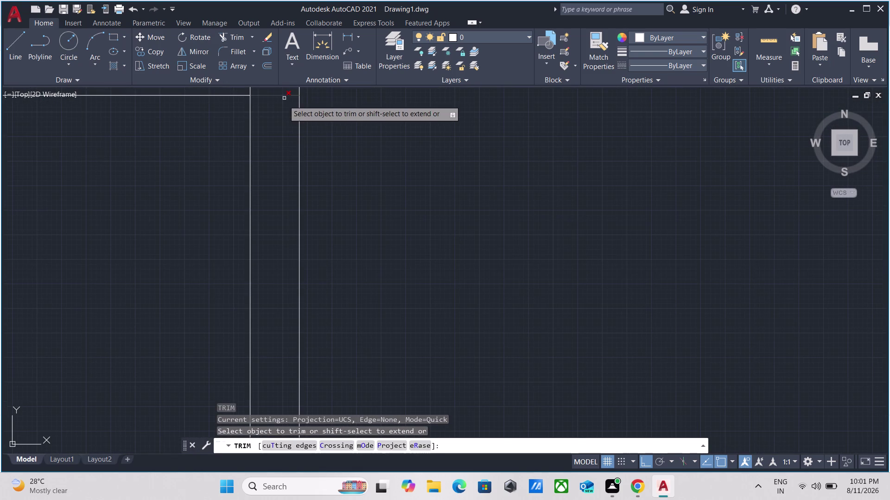
middle_drag(279, 113, 295, 211)
click(297, 213)
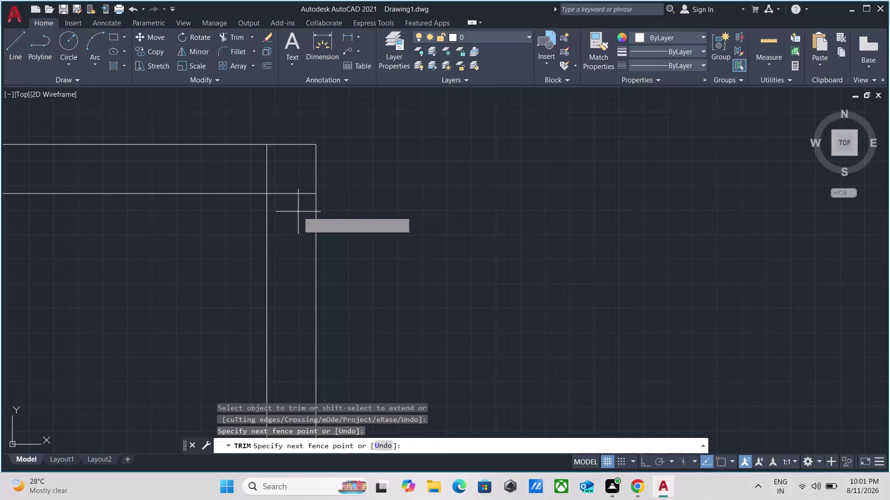
click(296, 168)
click(295, 168)
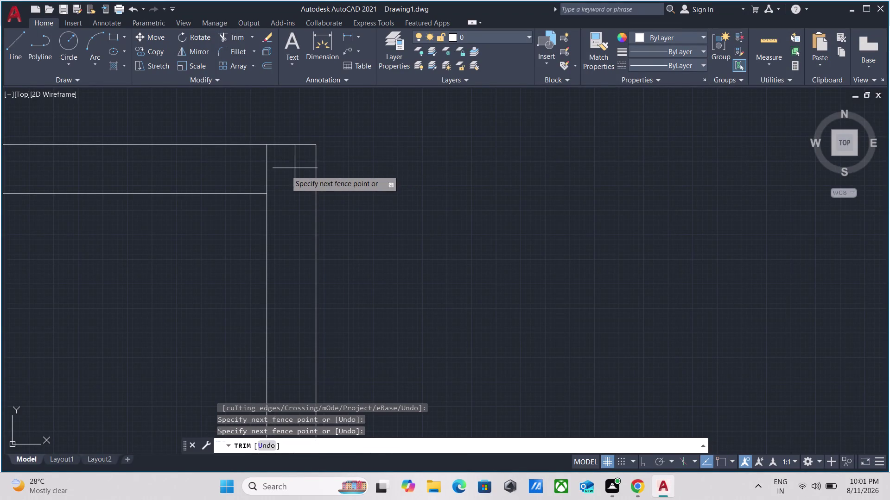
click(236, 168)
scroll(down, 3)
scroll(down, 3)
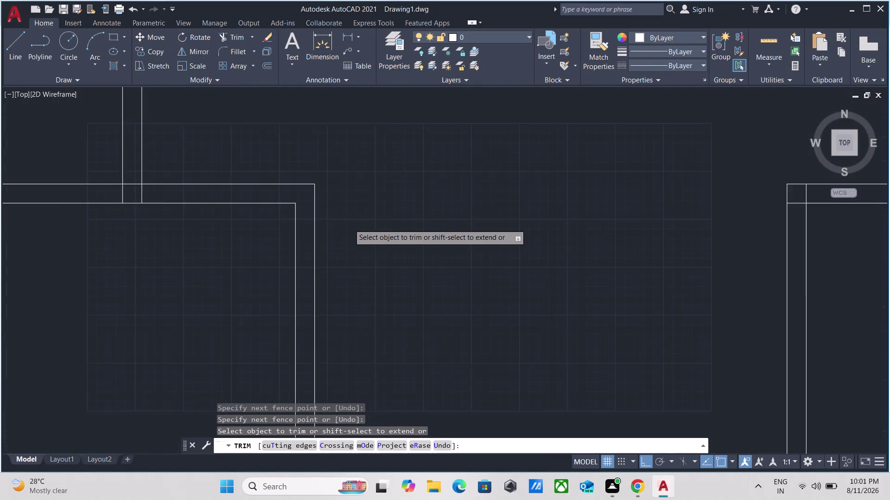
scroll(down, 3)
Fence-trim the overlapping wall lines at the next partition junction.
middle_drag(394, 242, 279, 219)
scroll(down, 3)
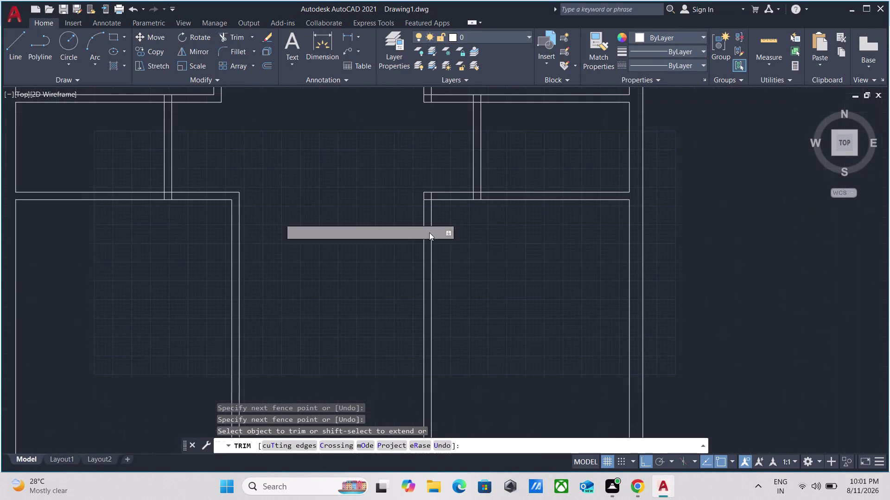
scroll(up, 3)
middle_drag(443, 231, 427, 343)
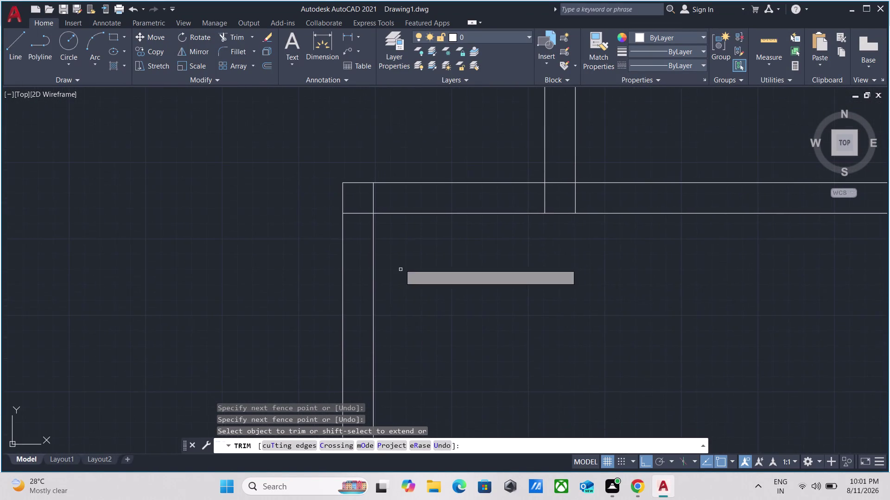
scroll(up, 3)
click(326, 213)
scroll(up, 3)
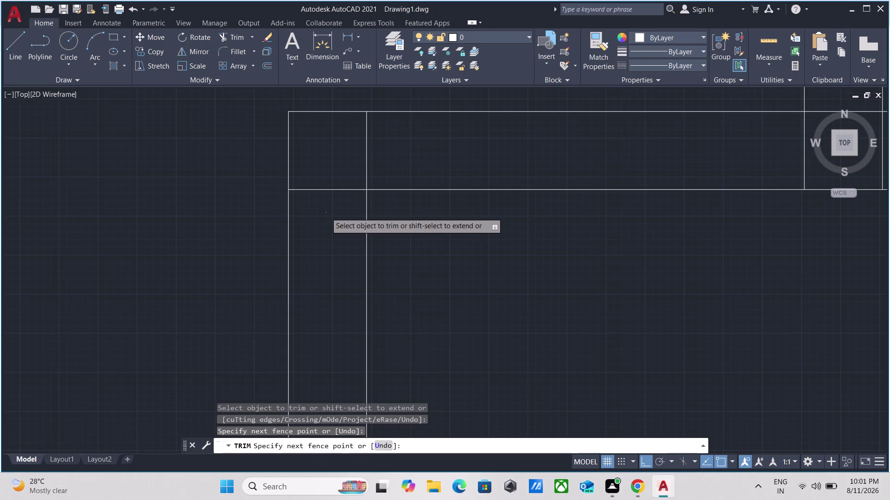
click(318, 147)
click(325, 144)
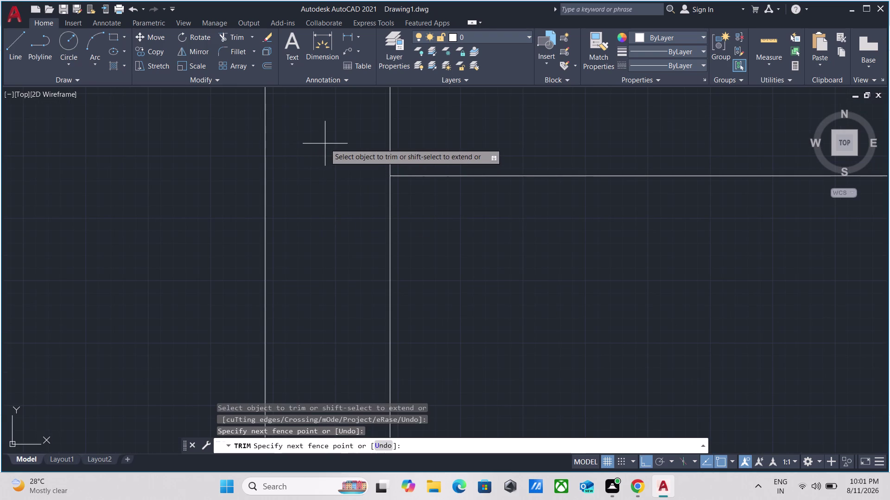
click(428, 141)
scroll(down, 3)
scroll(down, 3)
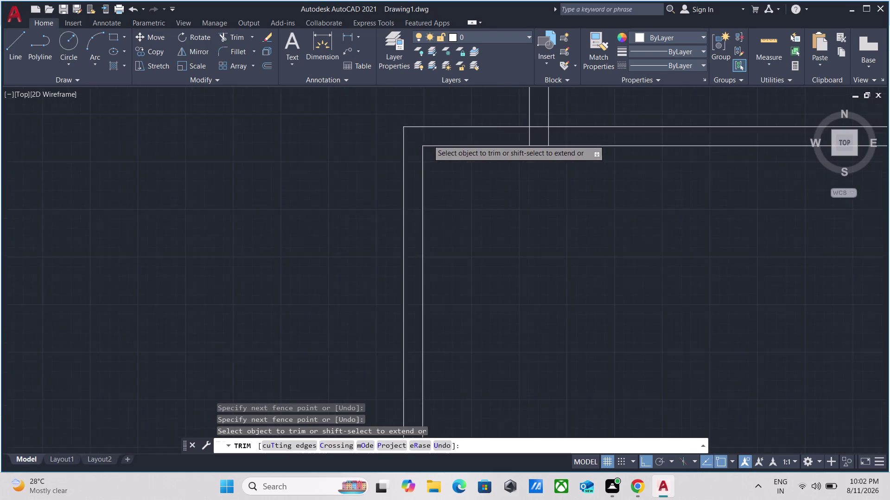
scroll(down, 3)
Fence-trim the crossed wall segments at another partition junction.
middle_drag(500, 165, 494, 210)
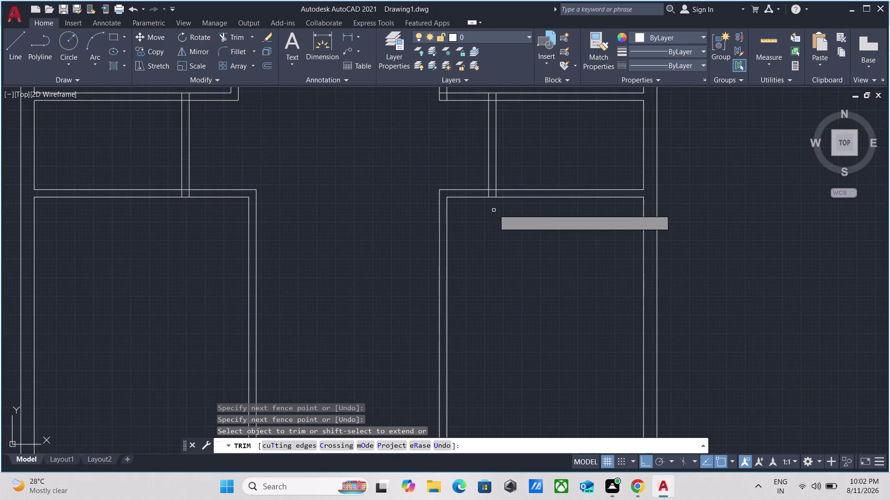
scroll(up, 3)
scroll(up, 3)
click(493, 200)
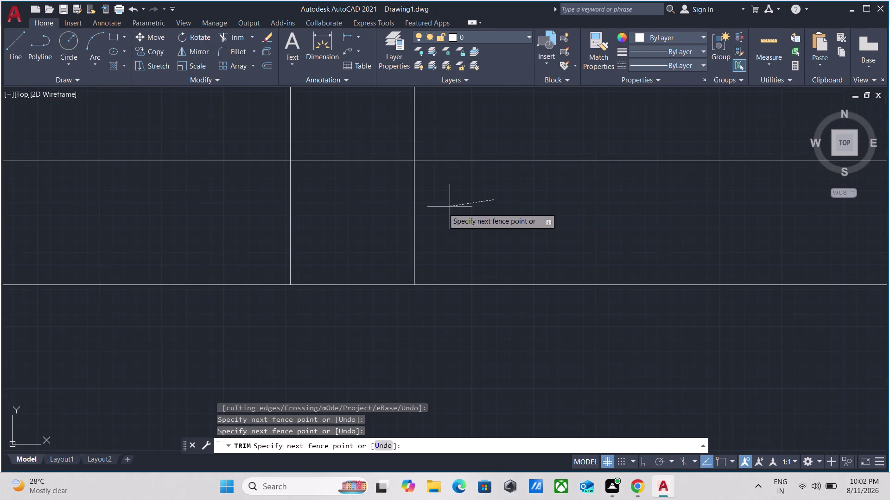
click(142, 205)
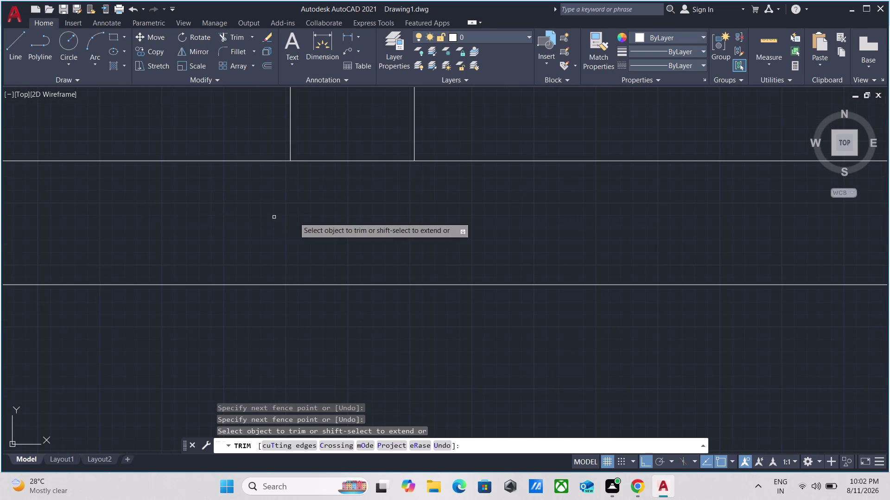
click(321, 211)
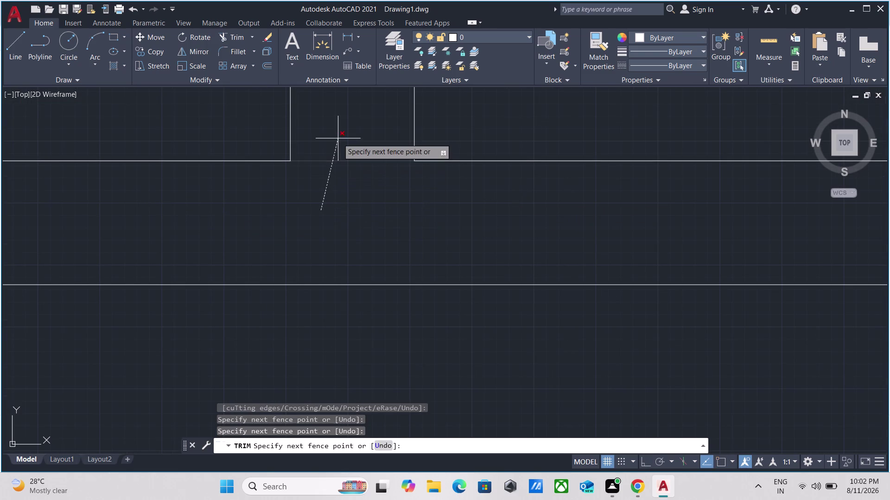
click(337, 139)
scroll(down, 3)
scroll(down, 3)
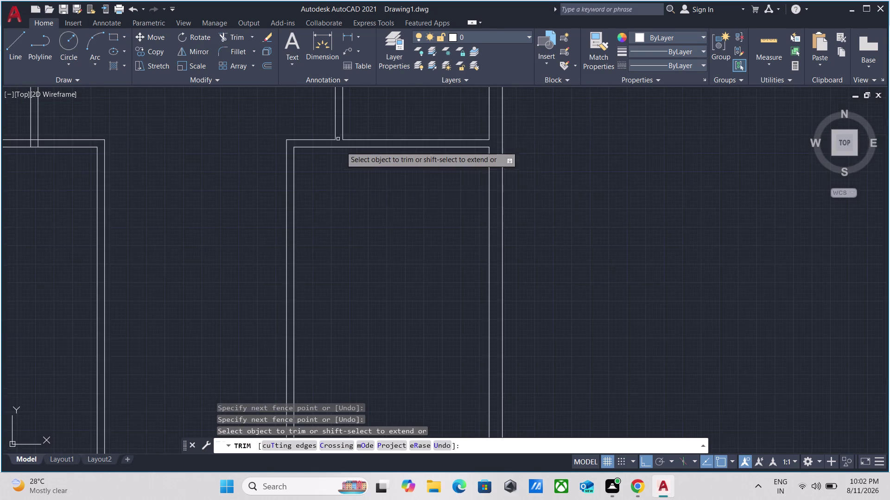
Fence-trim the overlapping wall lines at the first corridor junction.
scroll(down, 3)
middle_drag(353, 185, 426, 271)
scroll(up, 3)
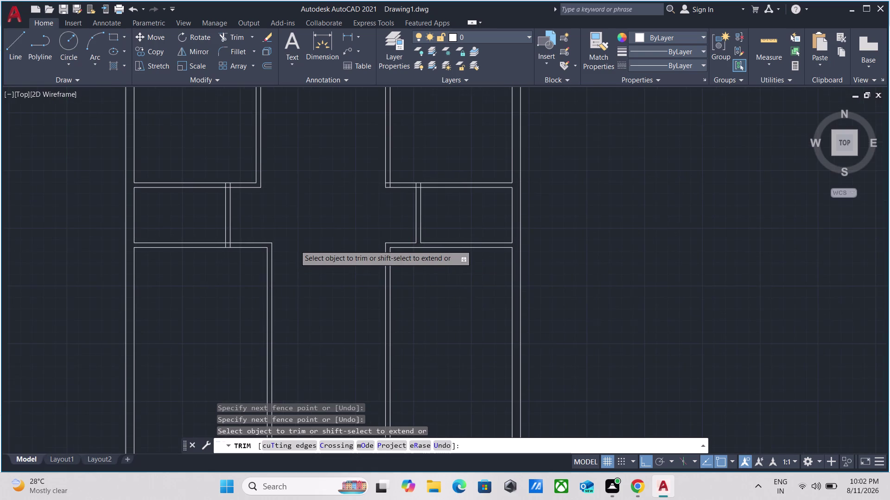
scroll(up, 3)
middle_drag(143, 244, 262, 246)
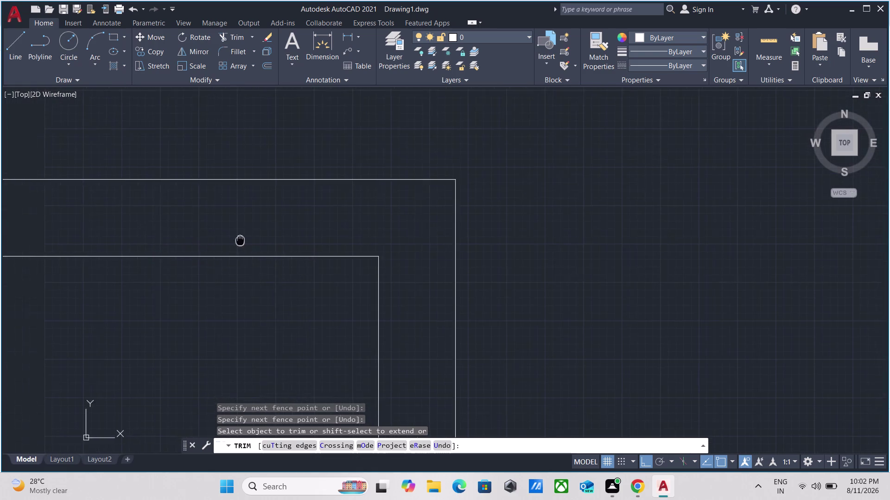
middle_drag(262, 245, 405, 273)
scroll(down, 3)
scroll(down, 3)
scroll(up, 3)
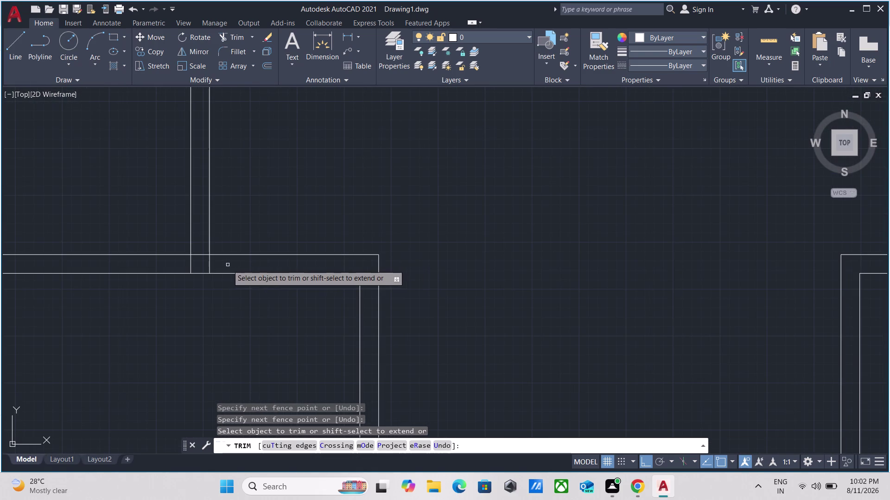
click(204, 260)
click(93, 257)
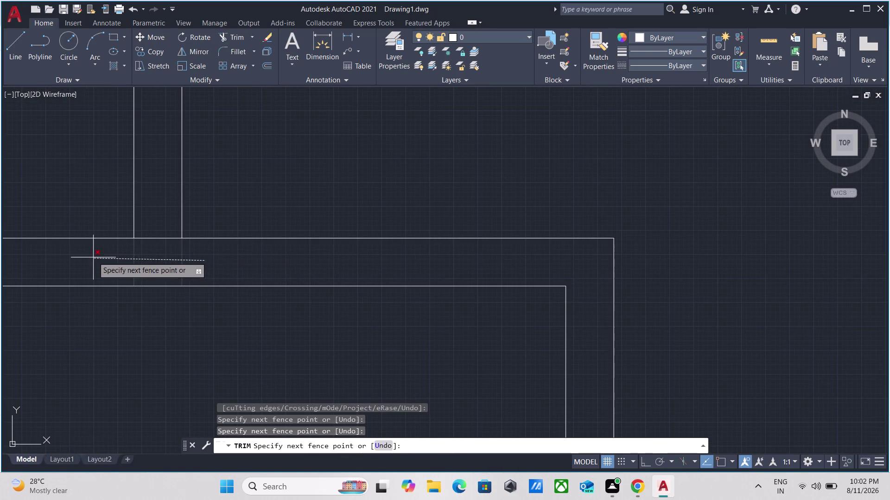
click(156, 266)
click(155, 229)
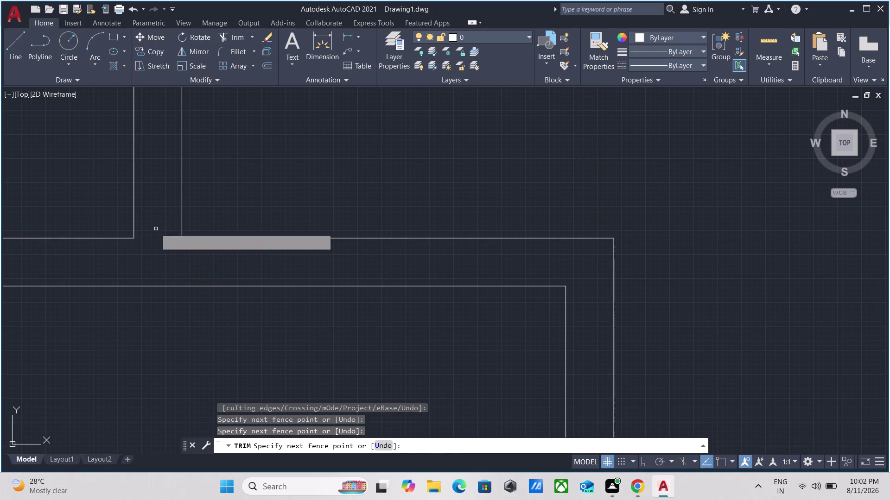
Fence-trim the crossing wall segments at the next partition junction.
scroll(down, 3)
scroll(down, 3)
middle_drag(157, 218, 157, 220)
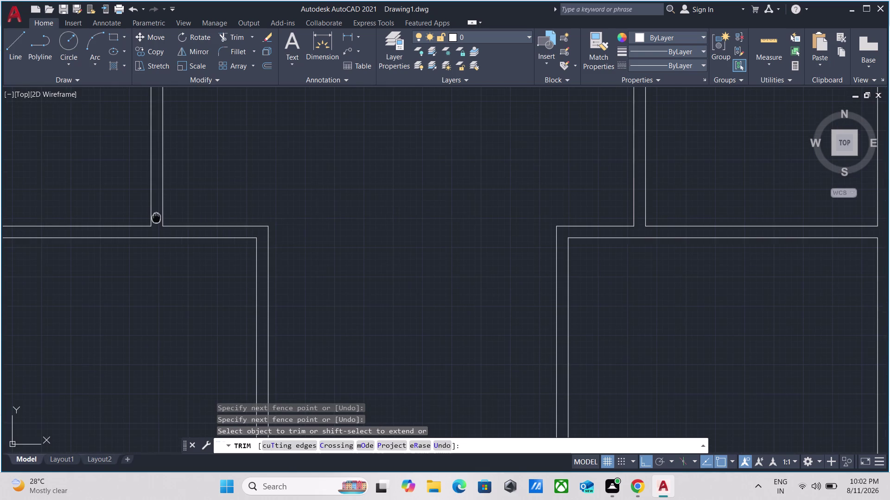
middle_drag(156, 219, 157, 271)
scroll(up, 3)
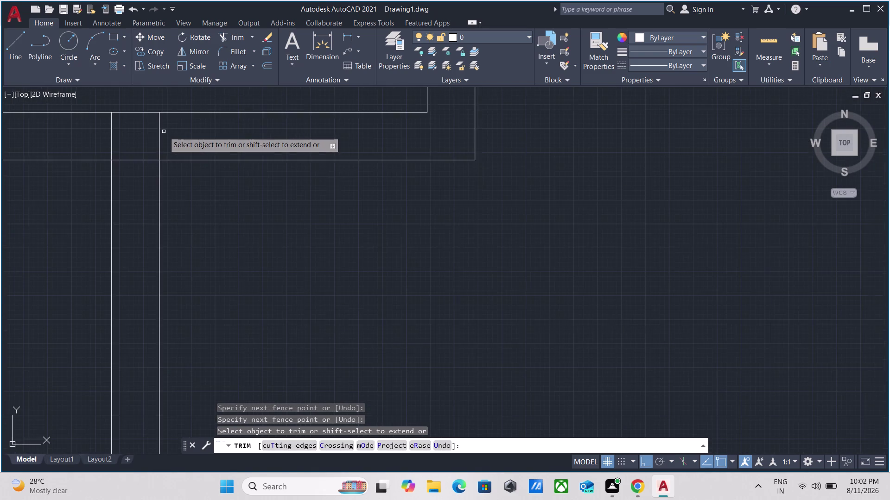
scroll(up, 3)
click(179, 146)
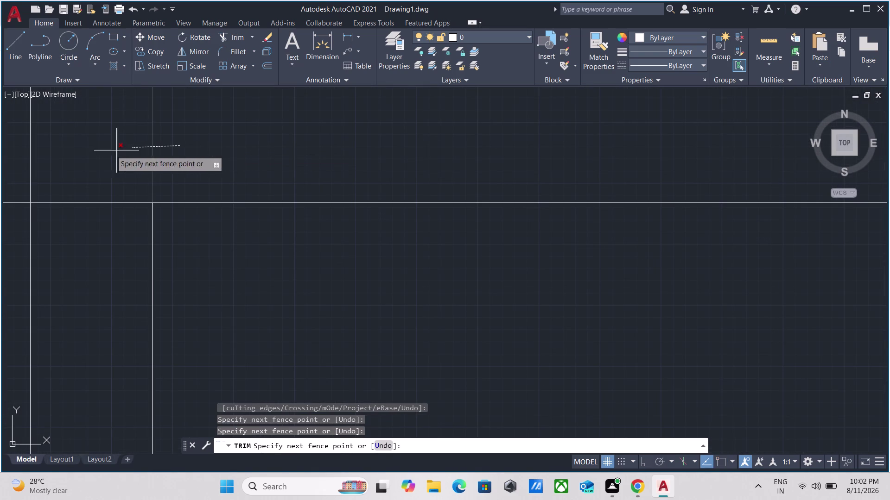
click(9, 143)
click(88, 171)
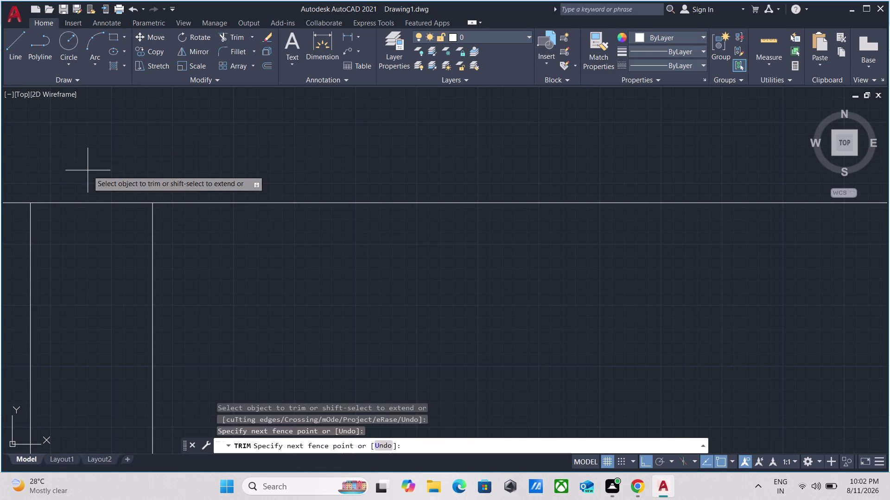
click(77, 230)
Fence-trim a third junction's overlapping wall lines and end the trim.
scroll(down, 3)
scroll(down, 3)
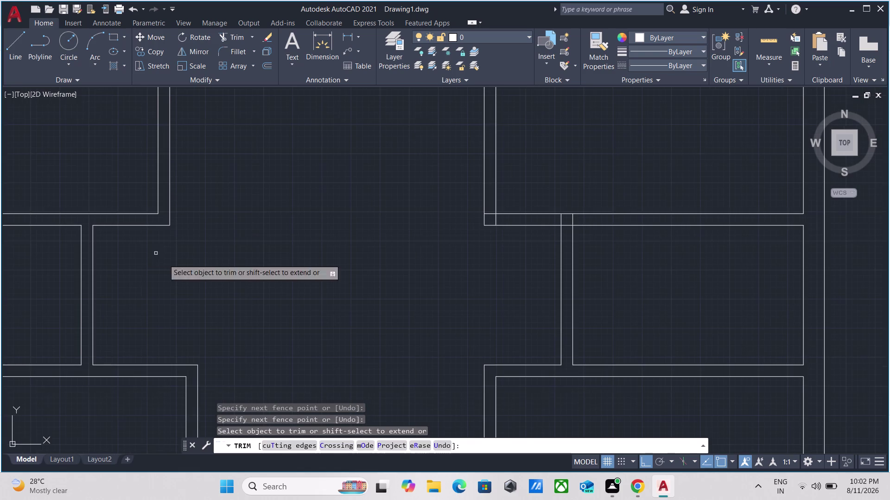
scroll(down, 3)
scroll(up, 3)
scroll(up, 3)
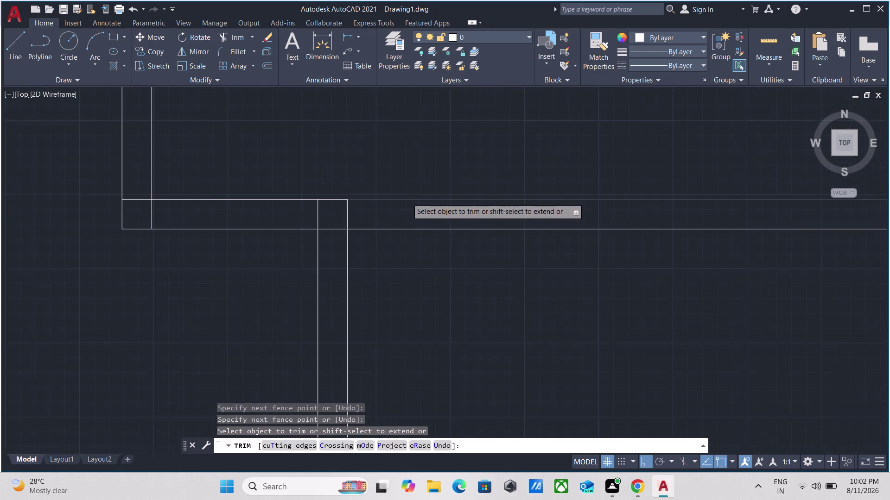
scroll(up, 3)
click(329, 223)
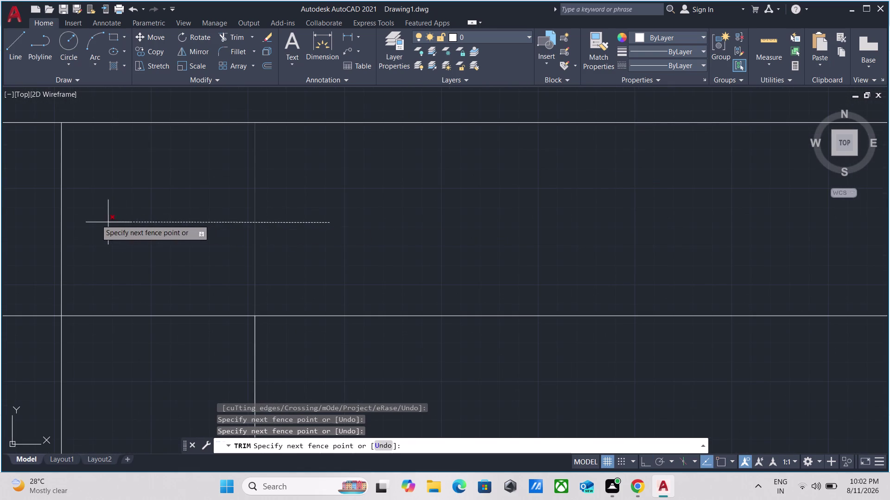
click(45, 209)
click(151, 255)
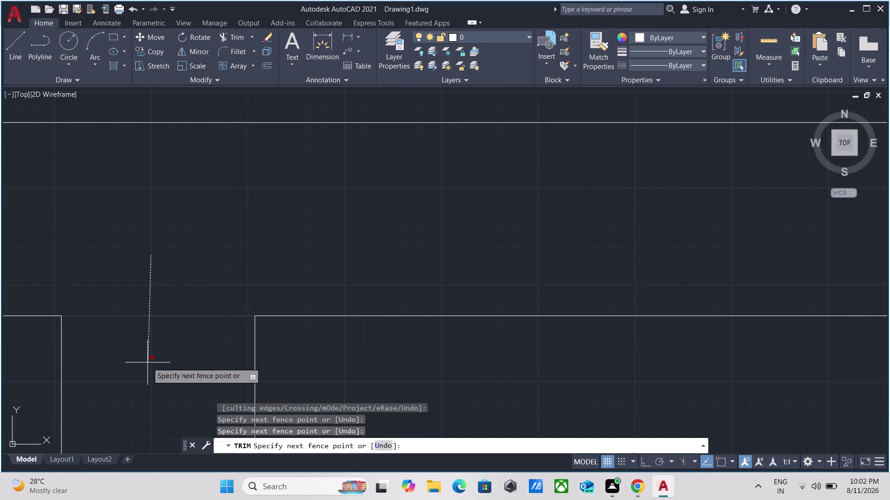
click(148, 362)
scroll(down, 3)
key(Escape)
Rerun TRIM and fence-trim the crossing wall lines at one more junction.
scroll(down, 3)
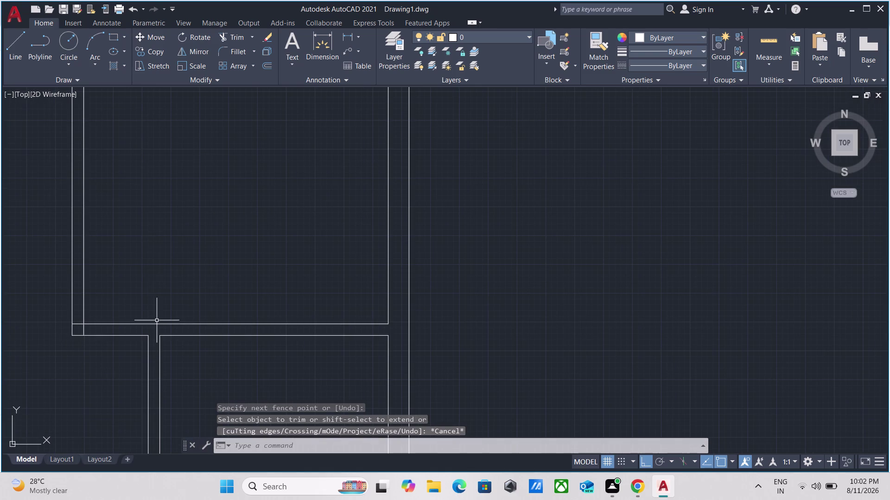
middle_drag(164, 286, 269, 284)
text(tr)
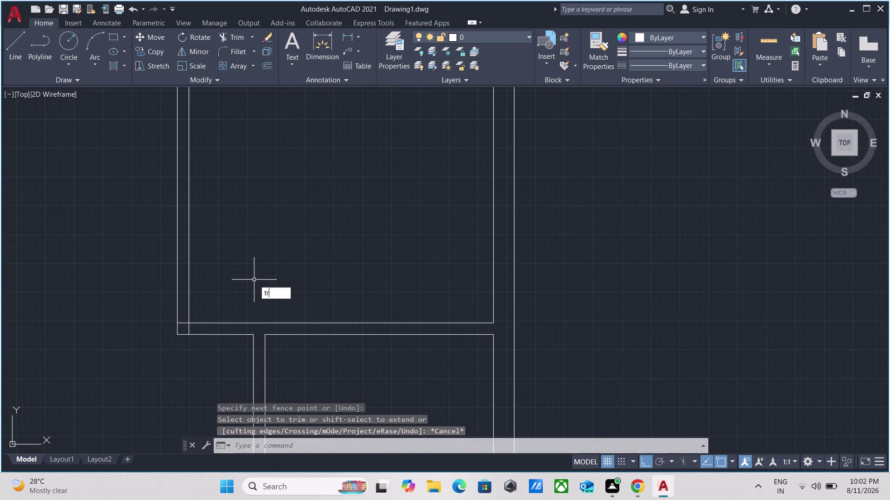
key(Return)
scroll(up, 3)
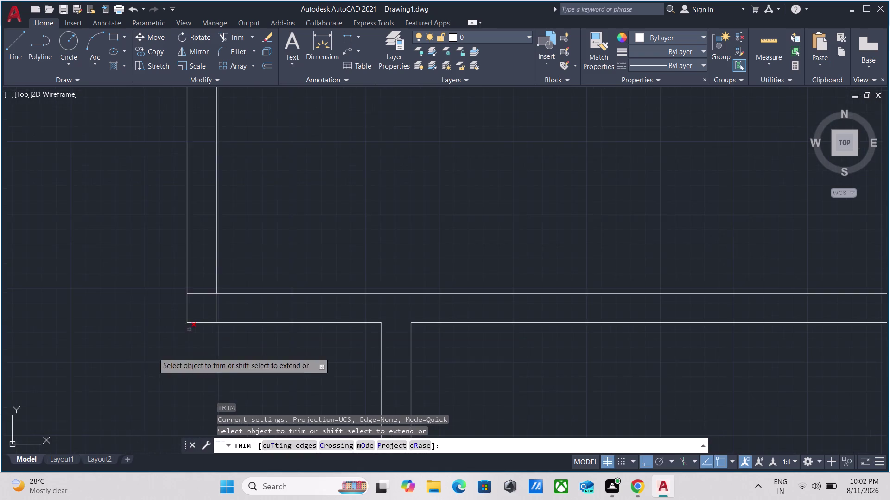
scroll(up, 3)
click(250, 184)
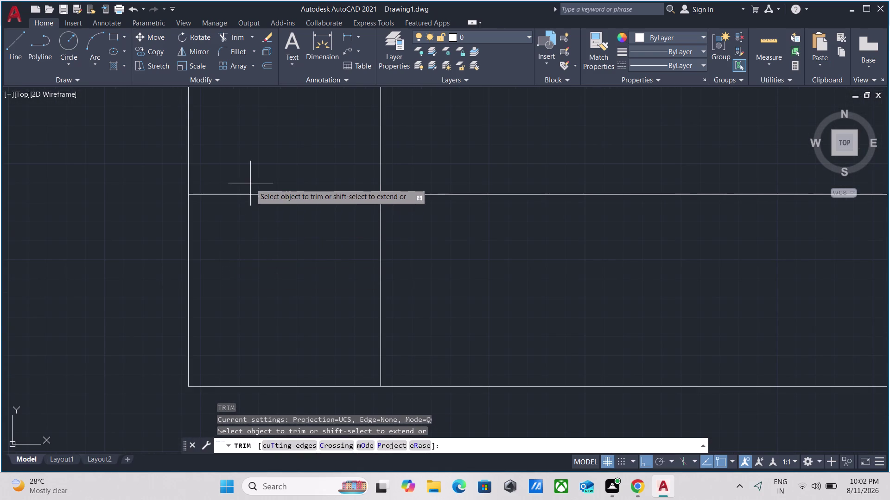
click(257, 261)
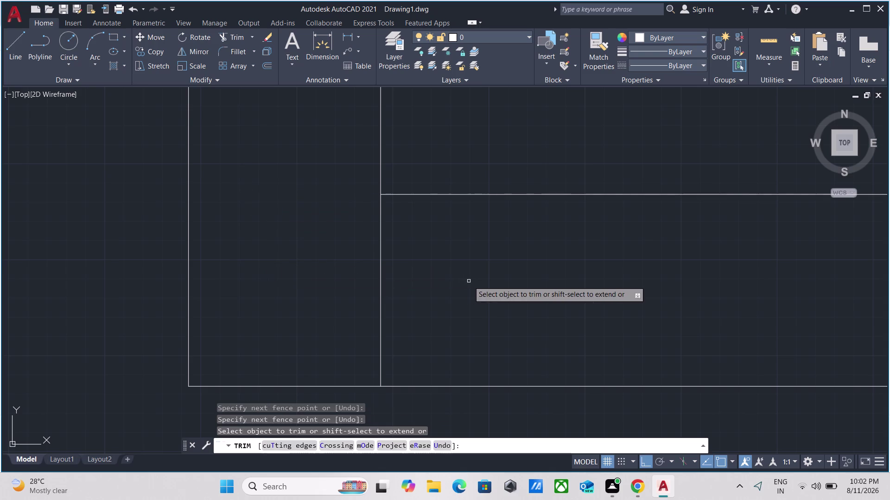
click(468, 281)
click(347, 280)
scroll(down, 3)
key(Escape)
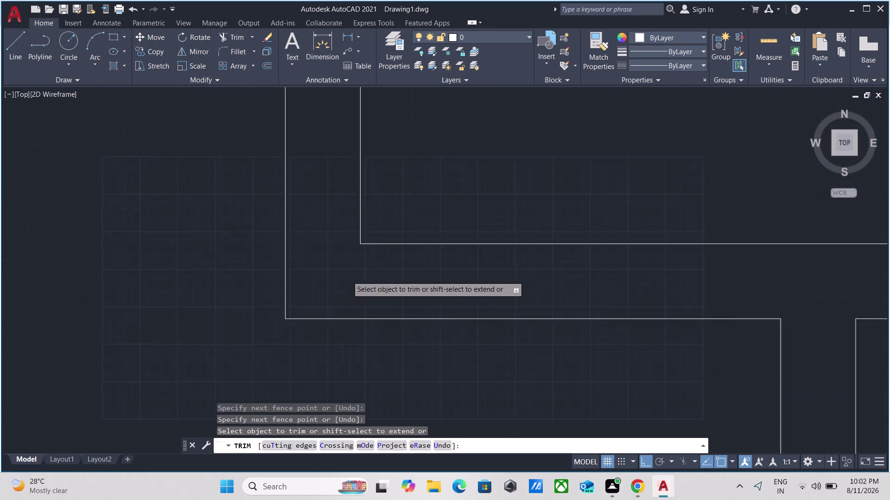
scroll(down, 3)
scroll(down, 3)
middle_drag(298, 312, 305, 232)
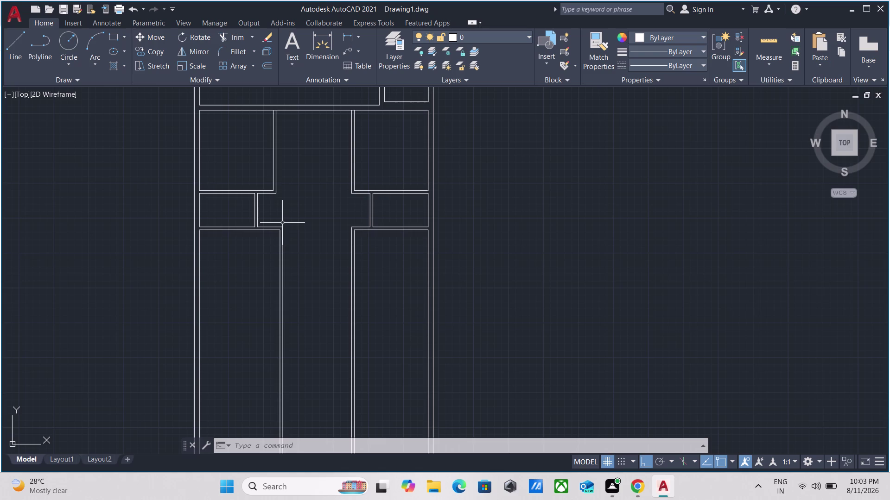
scroll(up, 3)
scroll(up, 3)
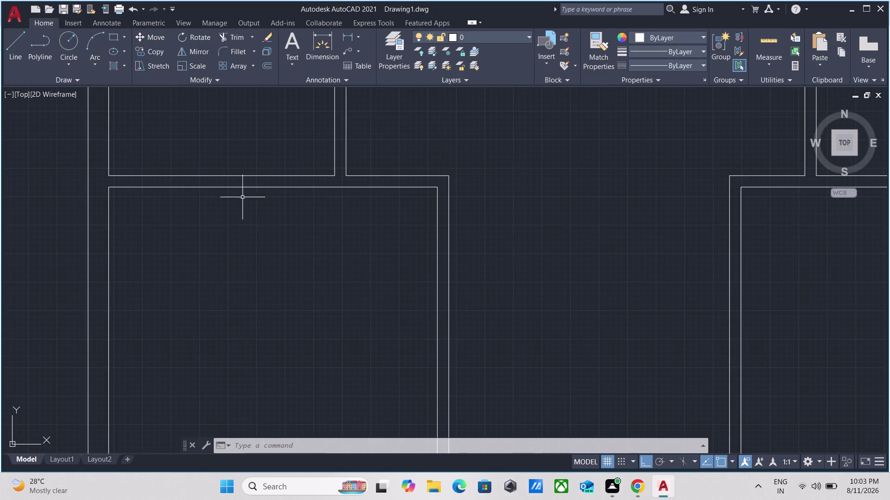
drag(253, 202, 248, 198)
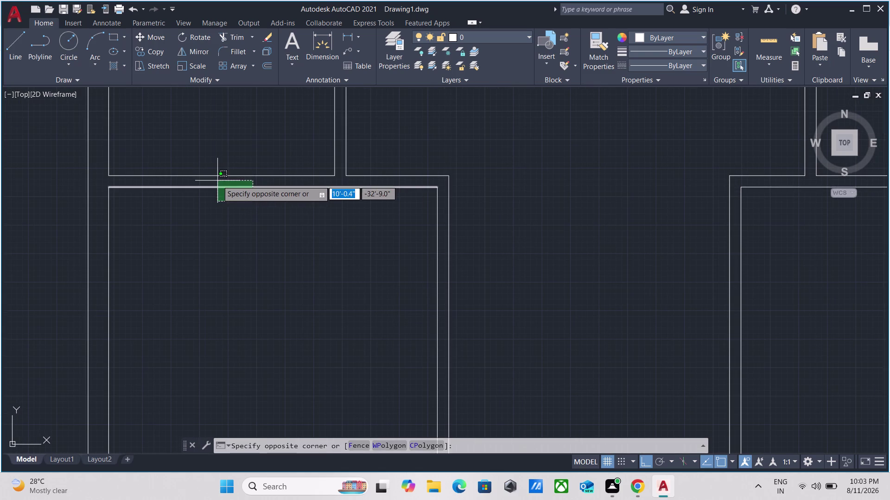
click(218, 181)
key(o)
key(Return)
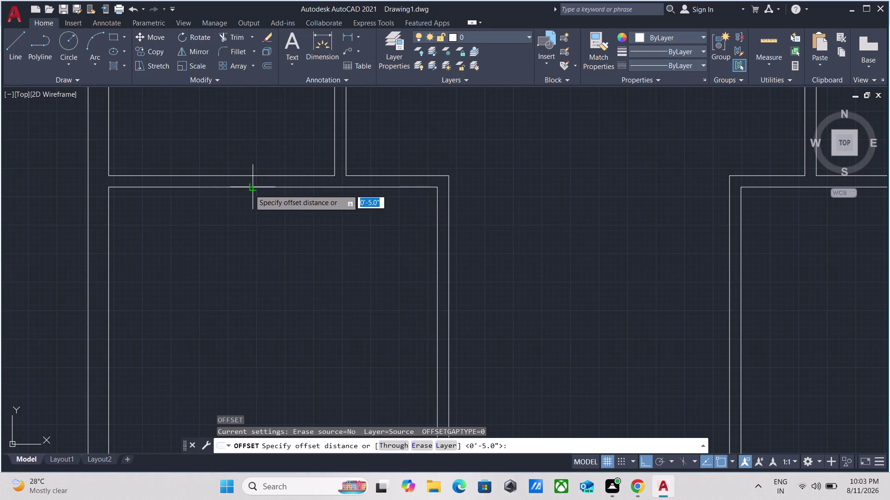
click(275, 188)
click(278, 237)
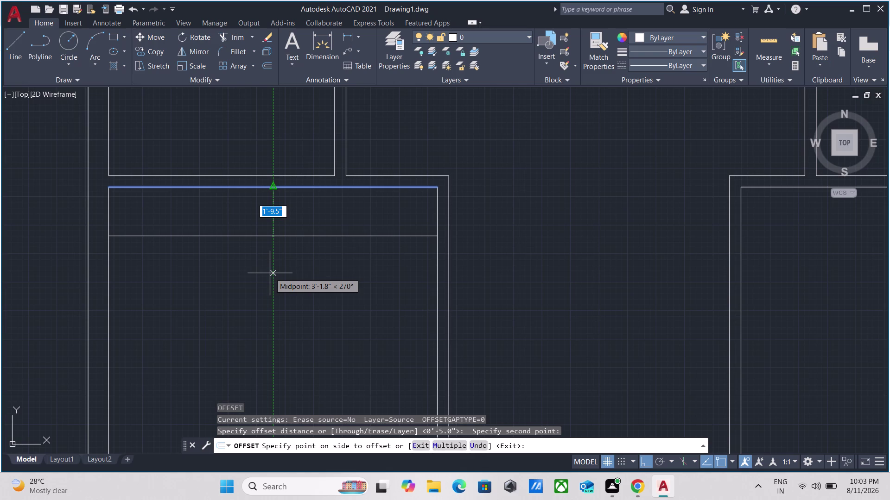
scroll(up, 3)
scroll(down, 3)
scroll(down, 3)
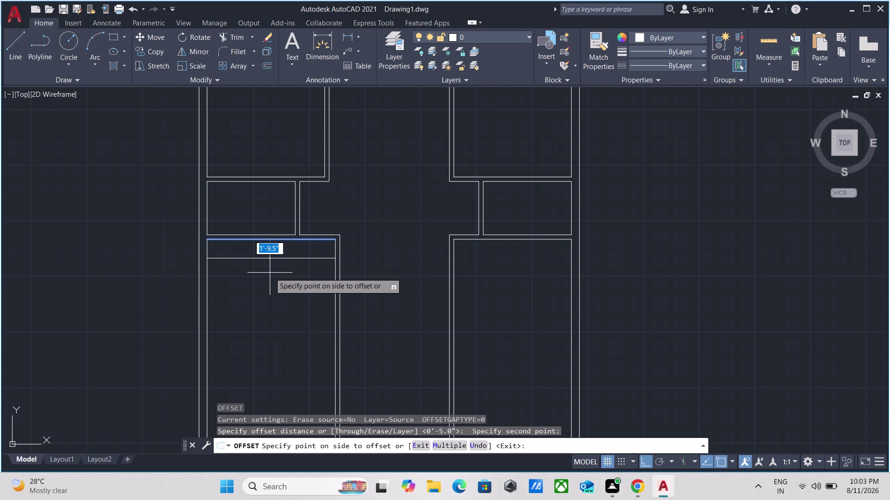
key(Escape)
scroll(up, 3)
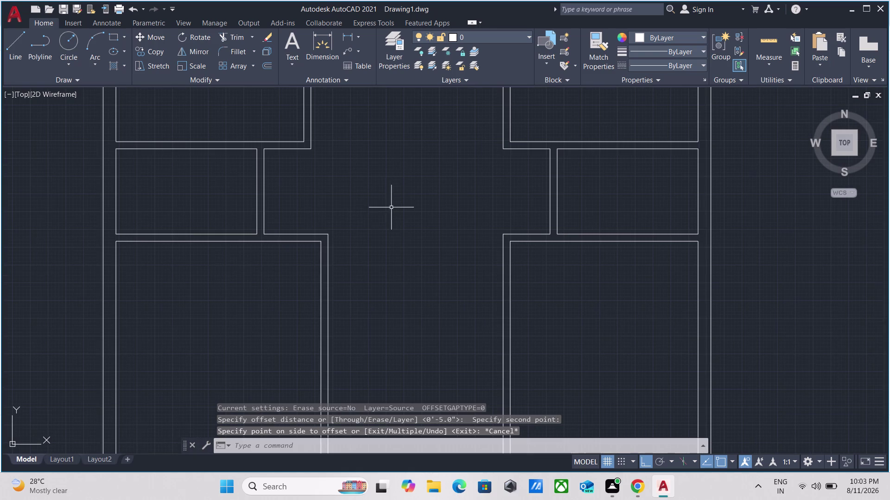
scroll(up, 3)
Extend the lower-left room's top wall line into the corridor with EX.
text(e)
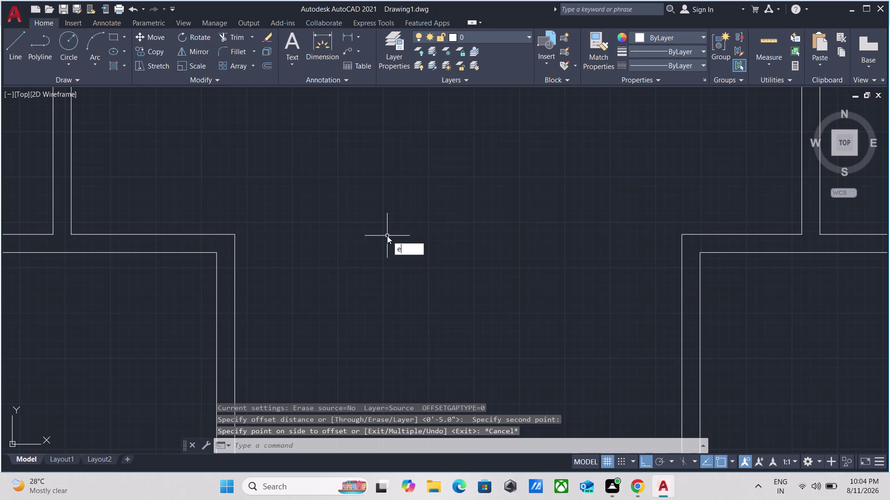
text(x)
key(Return)
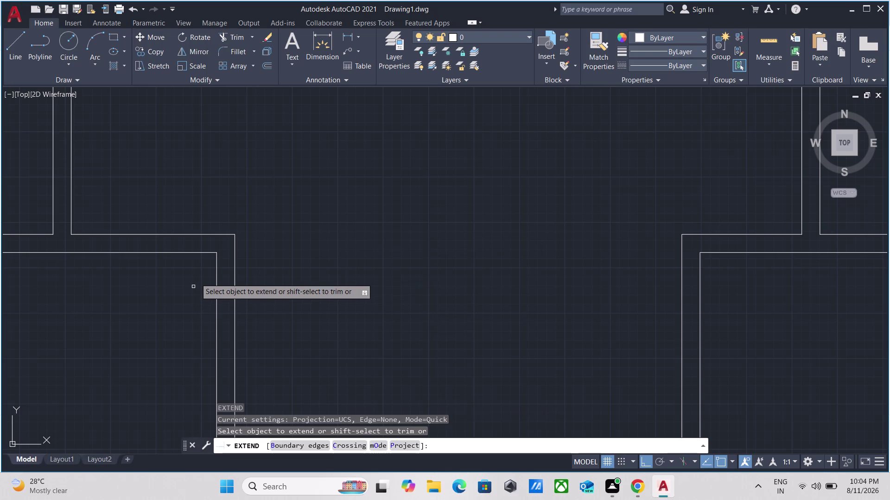
click(200, 253)
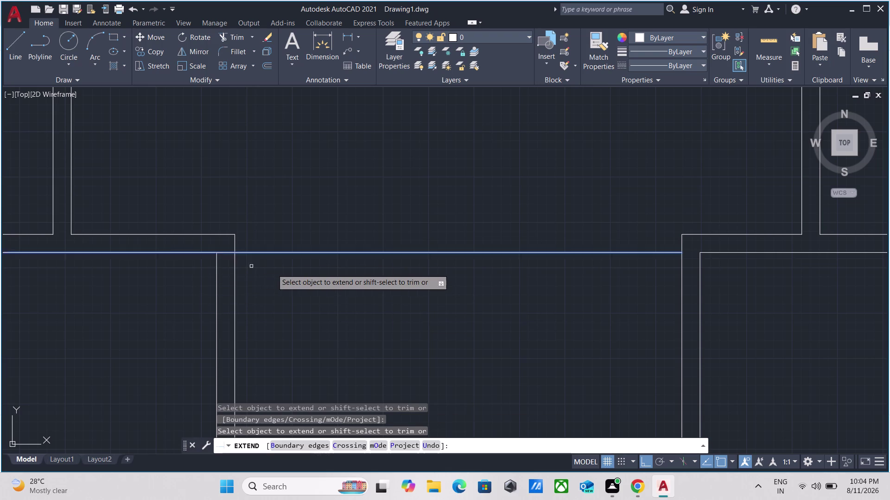
scroll(down, 3)
key(Escape)
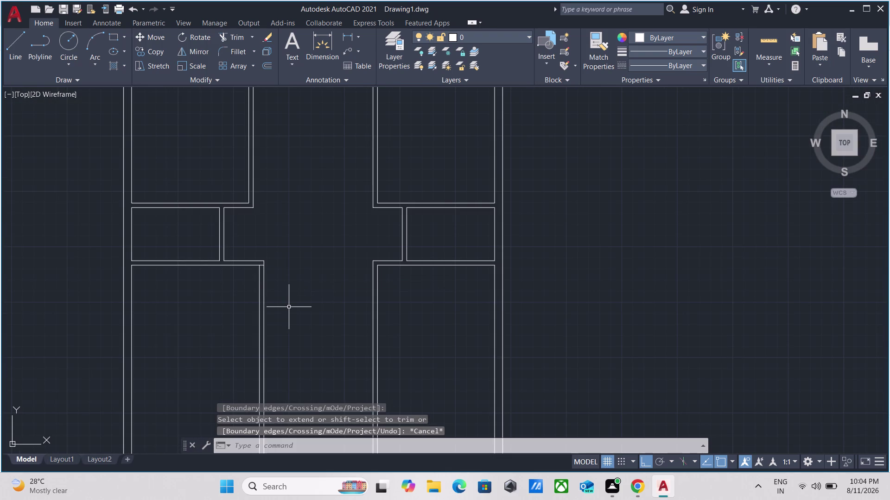
Fence-trim the excess wall lines in the corridor, then end TRIM.
text(tr)
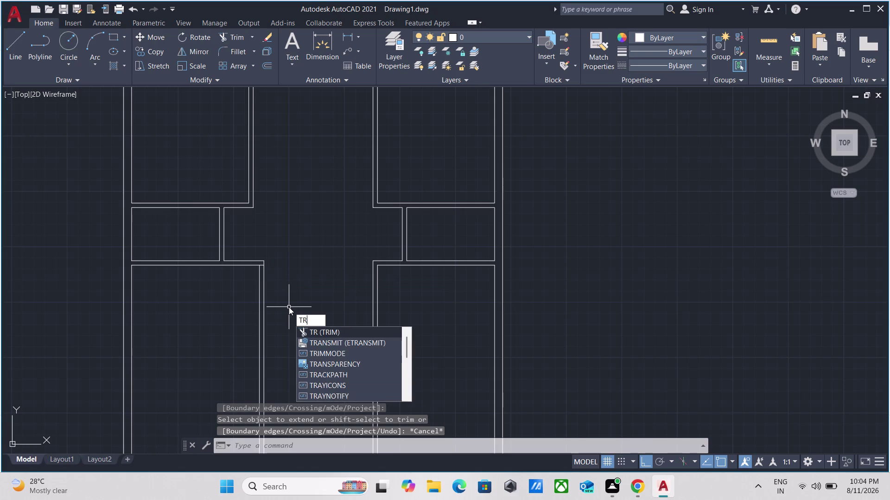
key(Return)
click(289, 307)
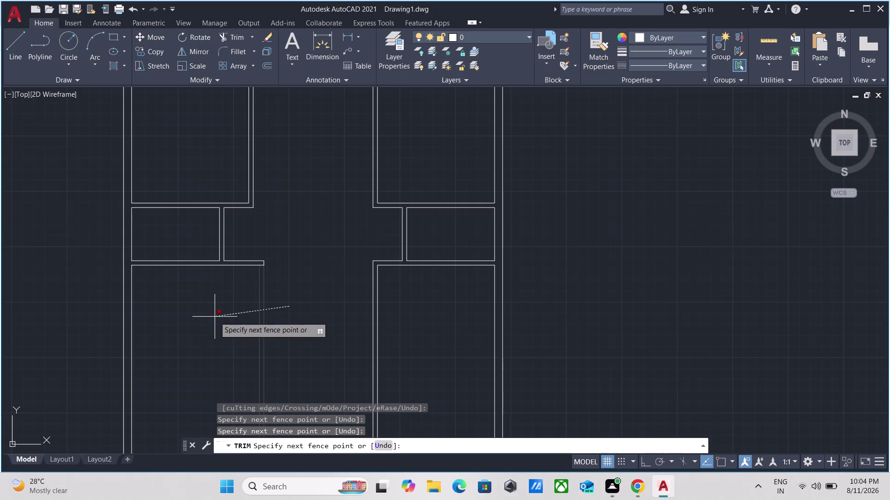
click(214, 317)
scroll(up, 3)
scroll(down, 3)
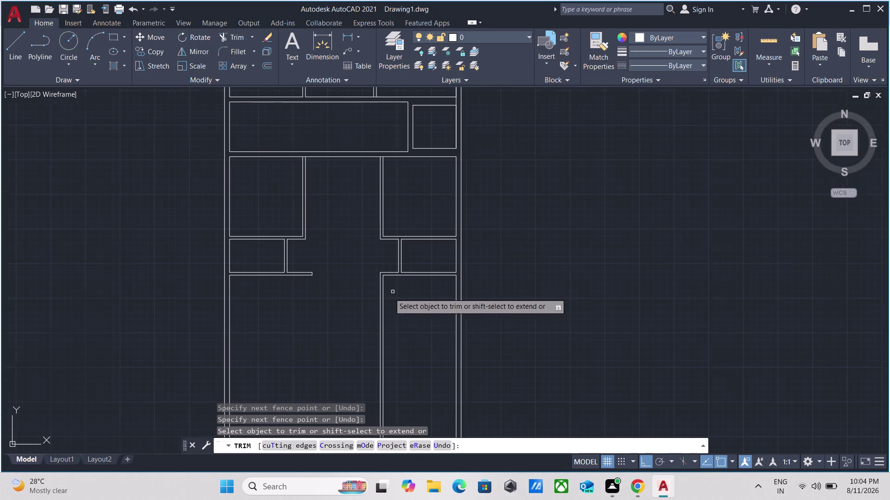
middle_drag(277, 337, 319, 368)
key(Escape)
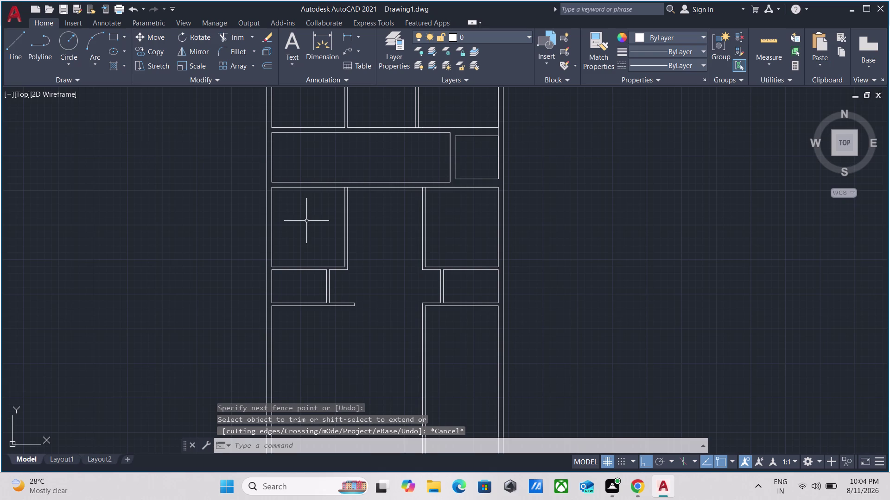
scroll(up, 3)
scroll(down, 3)
scroll(up, 3)
text(mea)
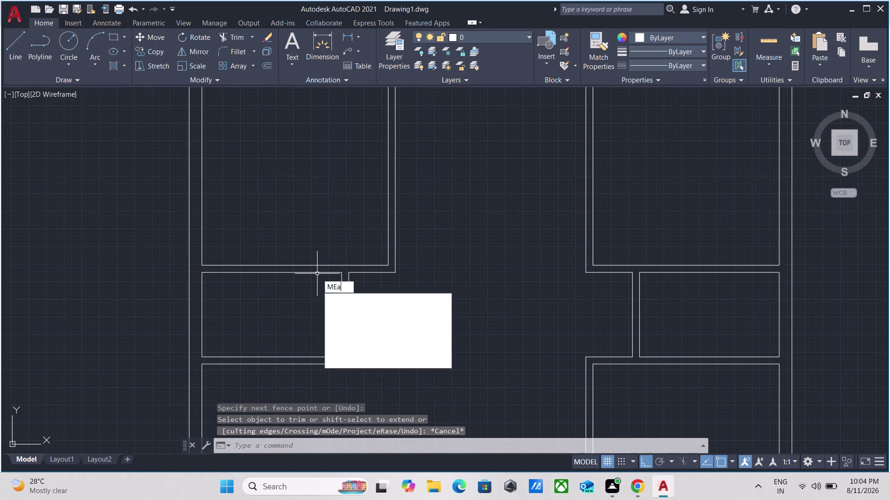
key(Return)
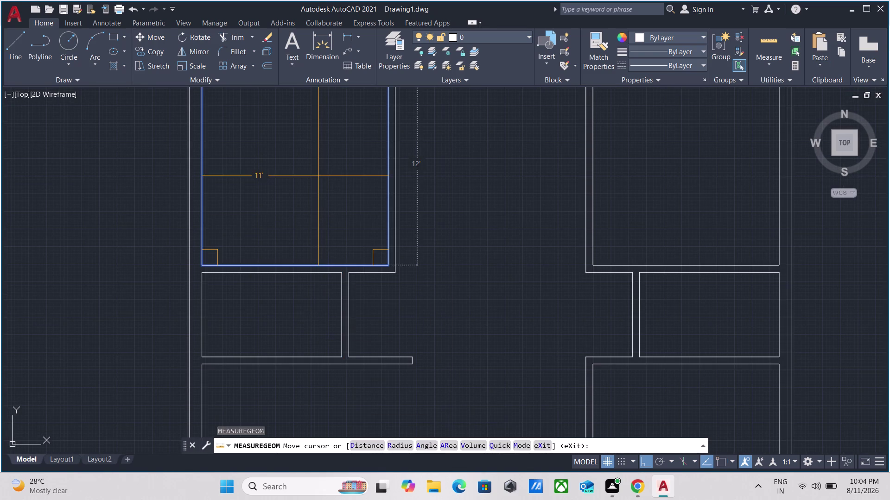
scroll(down, 3)
middle_drag(319, 176, 318, 209)
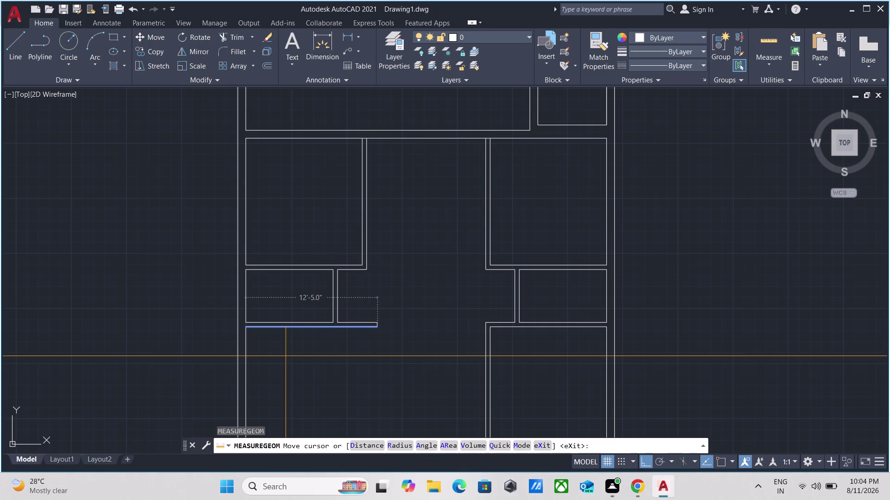
key(Escape)
scroll(up, 3)
middle_drag(285, 356, 340, 352)
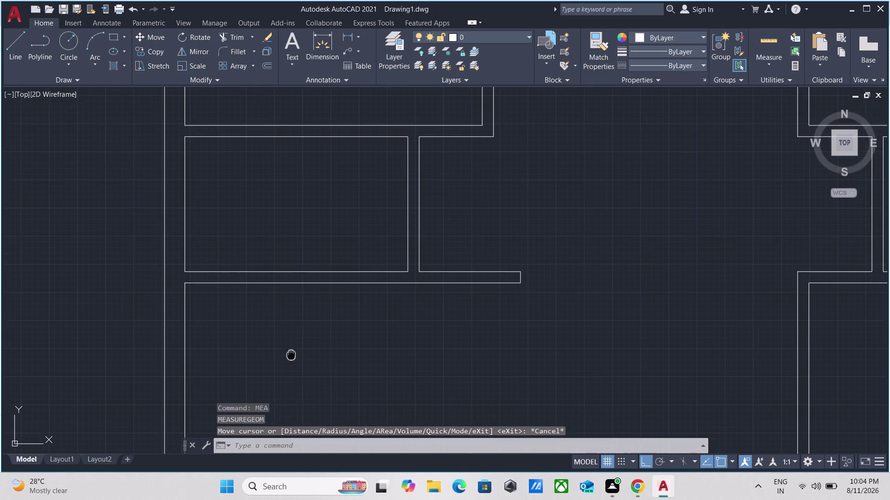
middle_drag(341, 351, 381, 343)
click(433, 297)
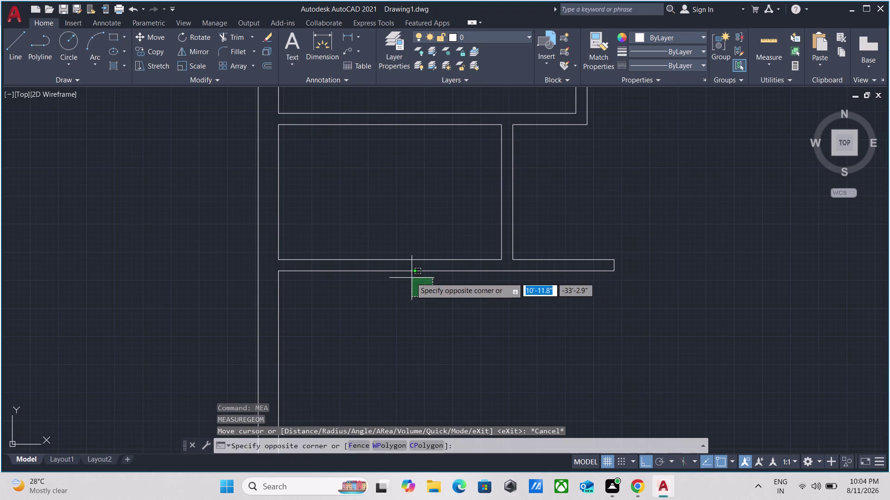
key(Escape)
scroll(down, 3)
middle_click(407, 329)
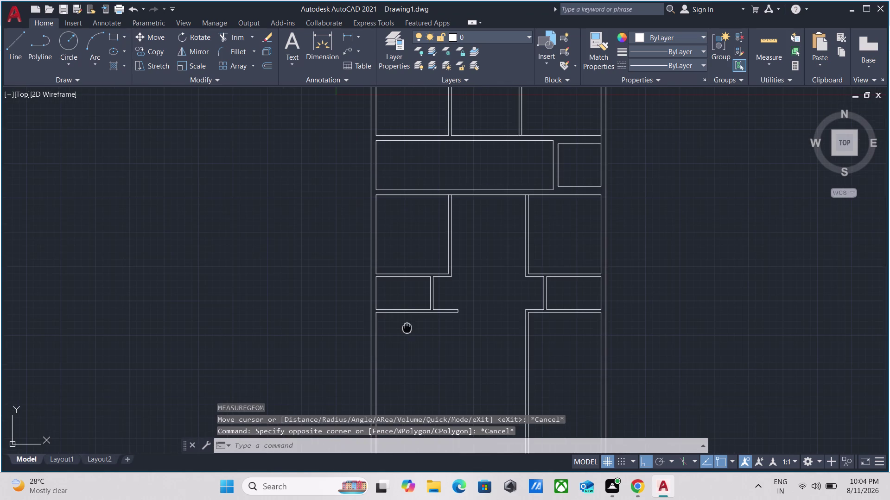
scroll(up, 3)
drag(521, 320, 517, 318)
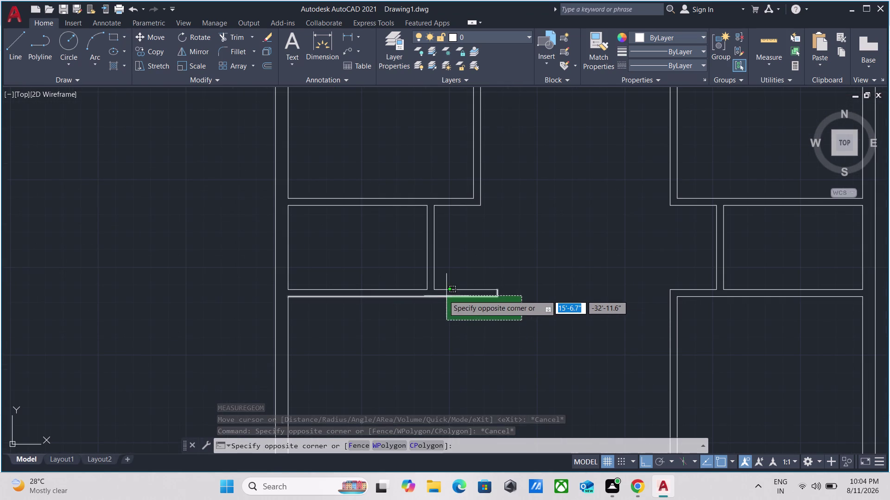
click(443, 295)
right_click(376, 237)
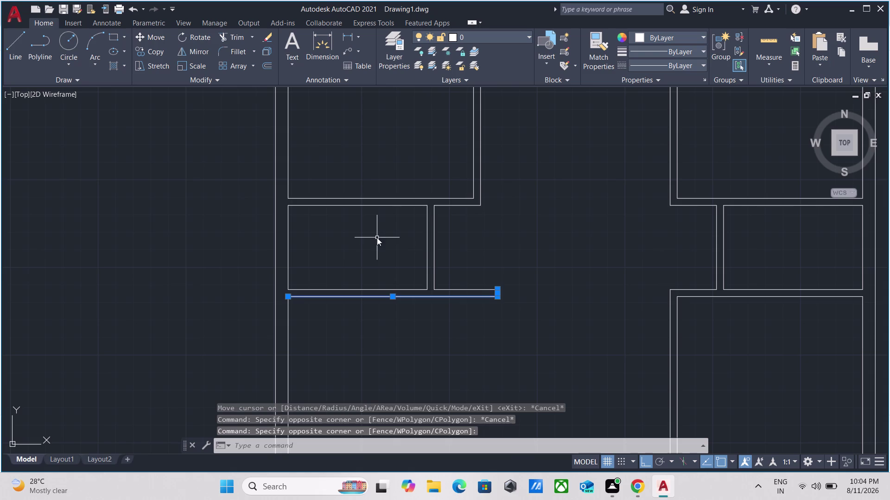
key(Escape)
scroll(up, 3)
key(Escape)
text(tr)
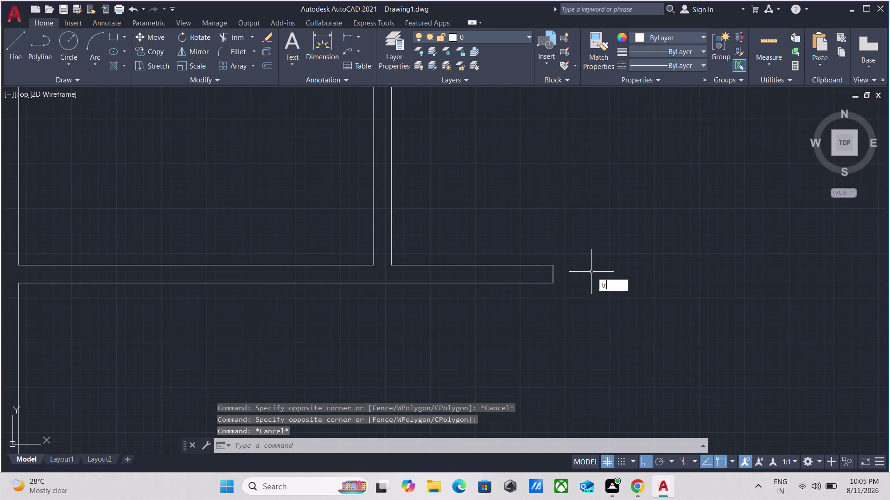
key(Return)
scroll(up, 3)
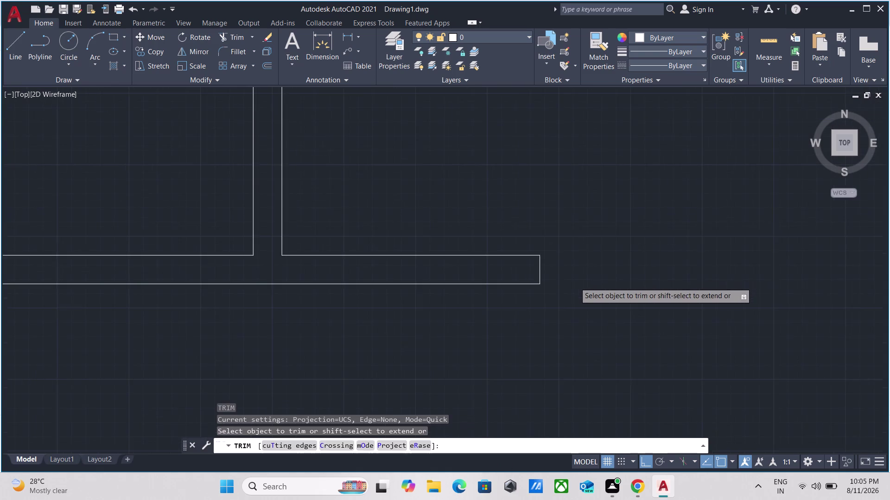
click(571, 272)
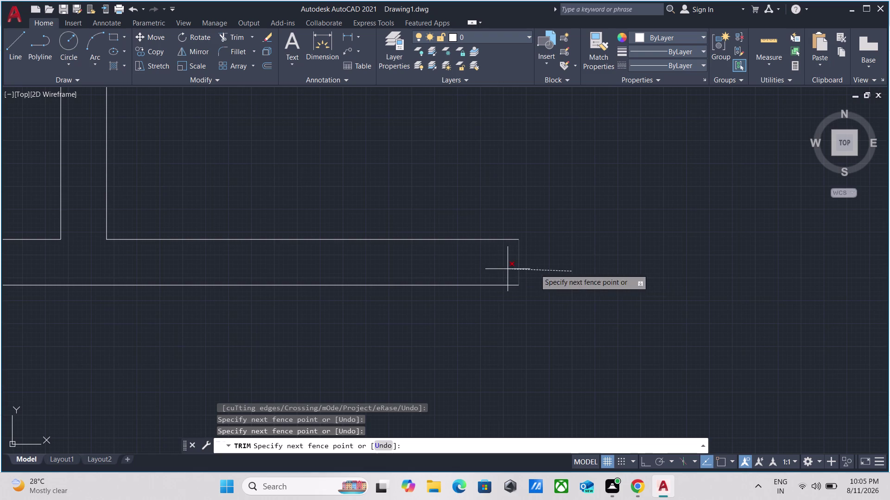
key(Escape)
scroll(down, 3)
middle_drag(518, 394, 584, 335)
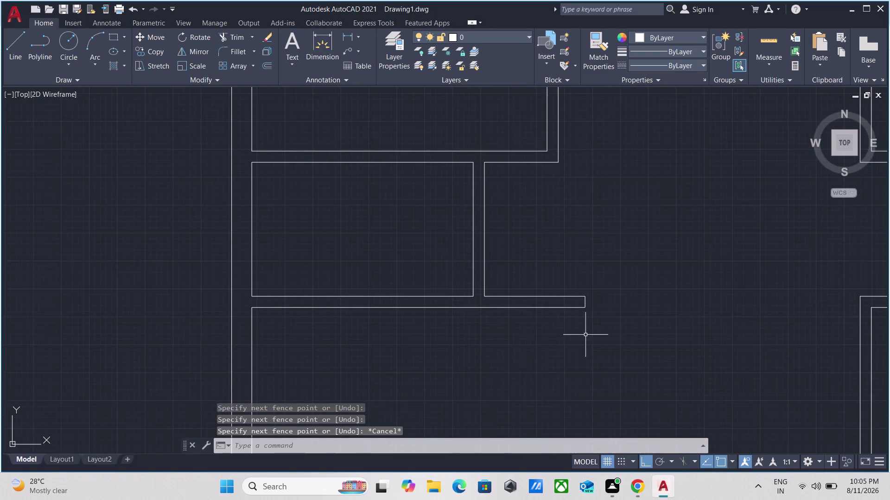
text(xl)
key(Return)
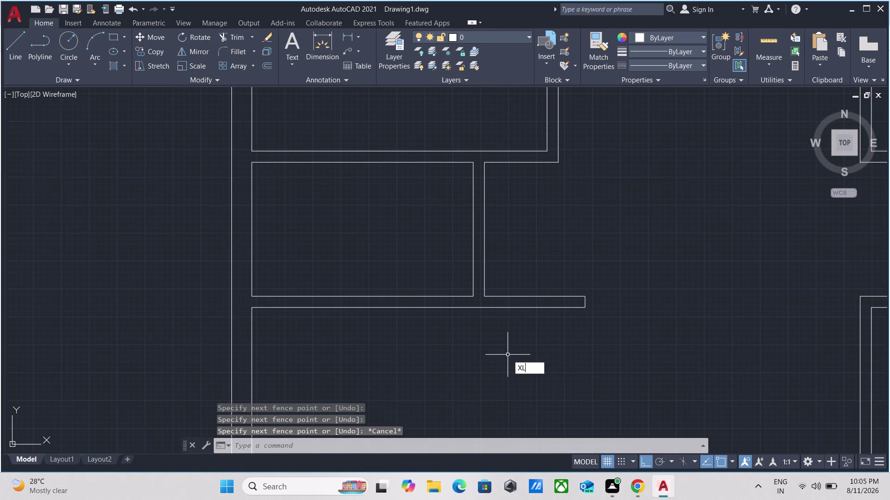
click(251, 309)
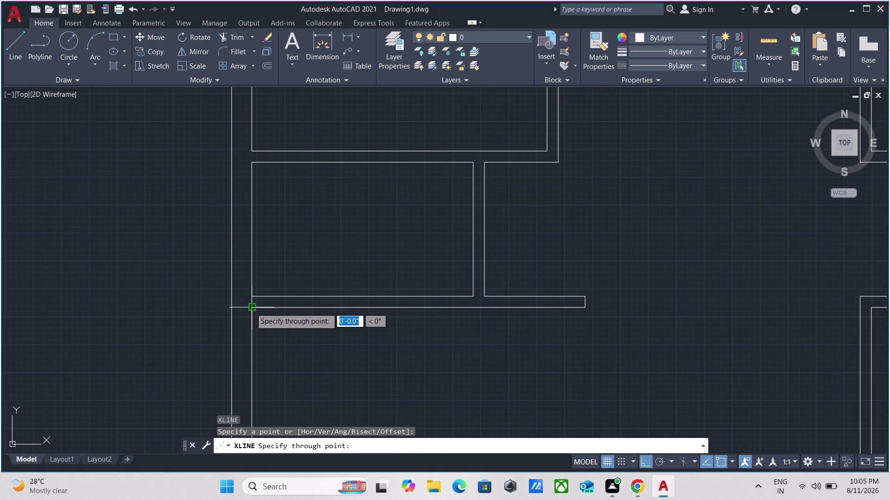
click(151, 305)
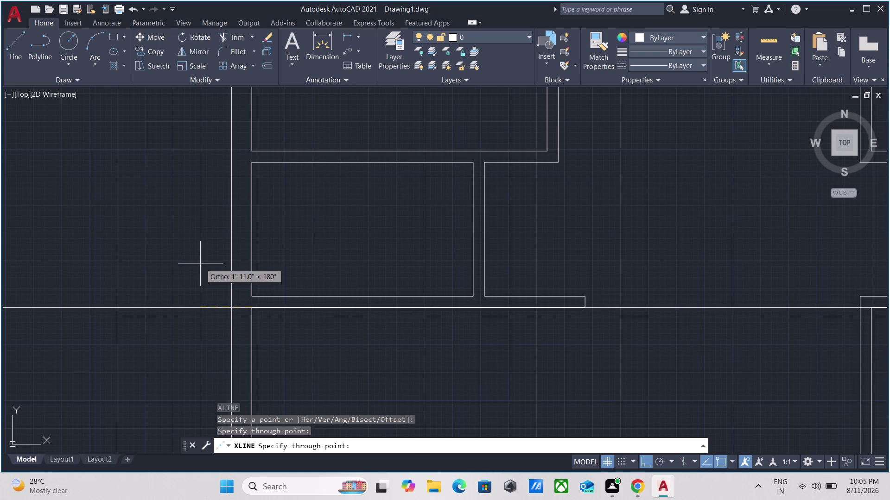
key(Escape)
scroll(up, 3)
scroll(down, 3)
middle_drag(593, 337, 437, 318)
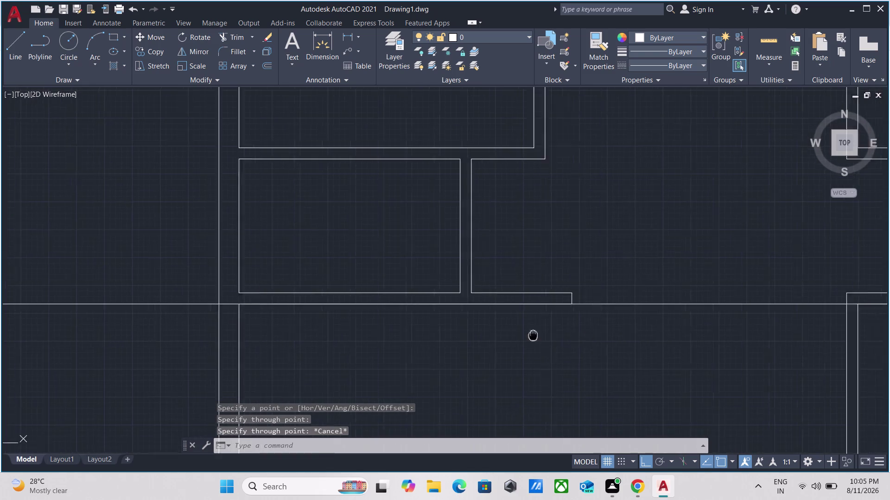
middle_drag(438, 318, 412, 313)
drag(588, 336, 581, 328)
click(503, 210)
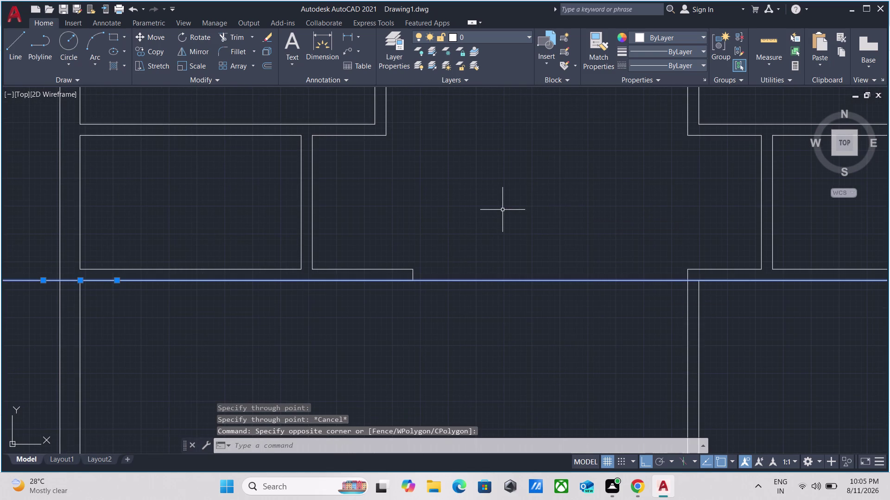
Start OFFSET and enter a 12' offset distance.
key(o)
key(Return)
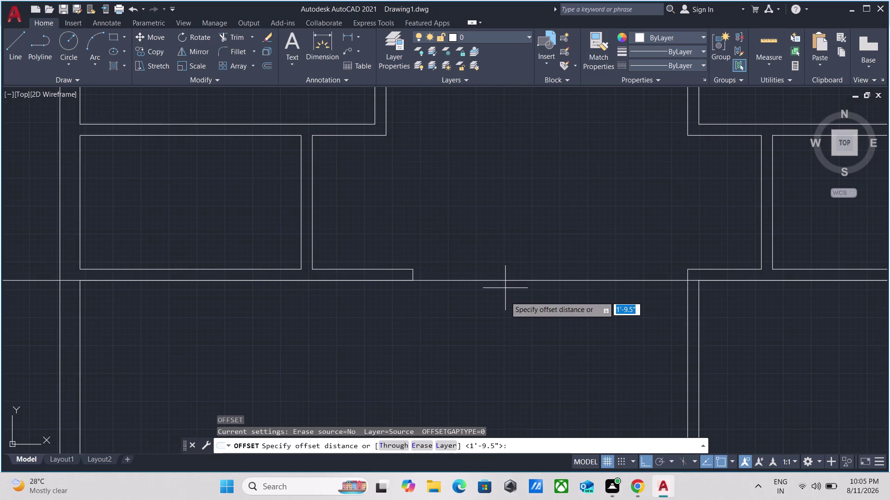
click(500, 279)
click(499, 335)
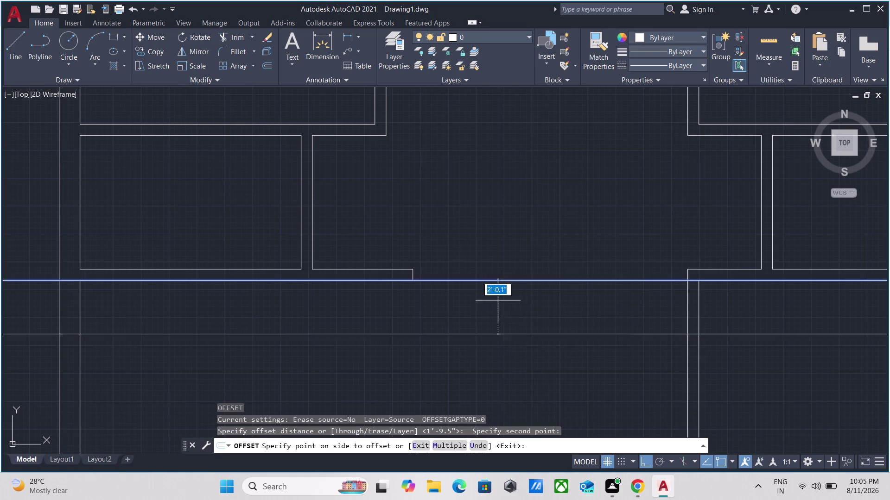
scroll(down, 3)
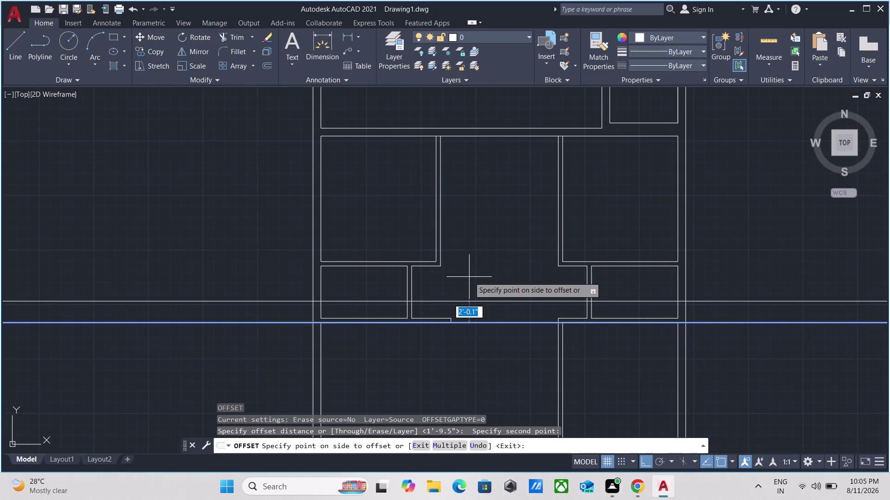
scroll(down, 3)
middle_drag(444, 405, 485, 219)
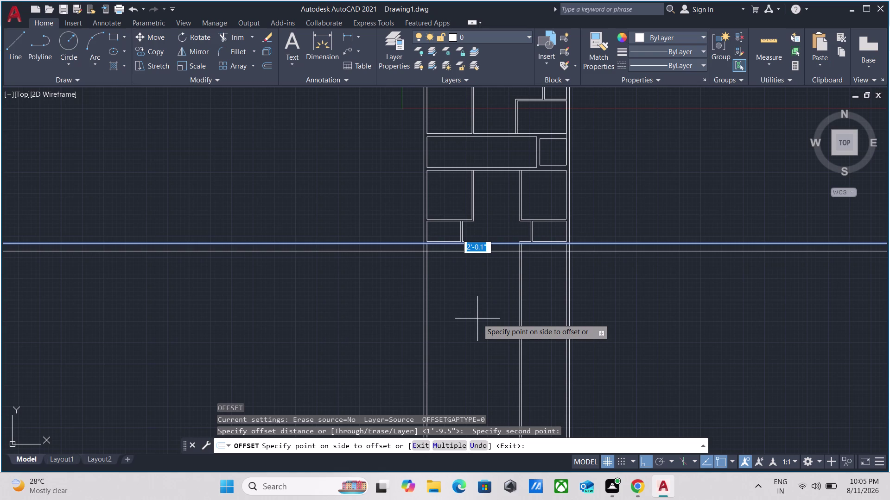
text(12)
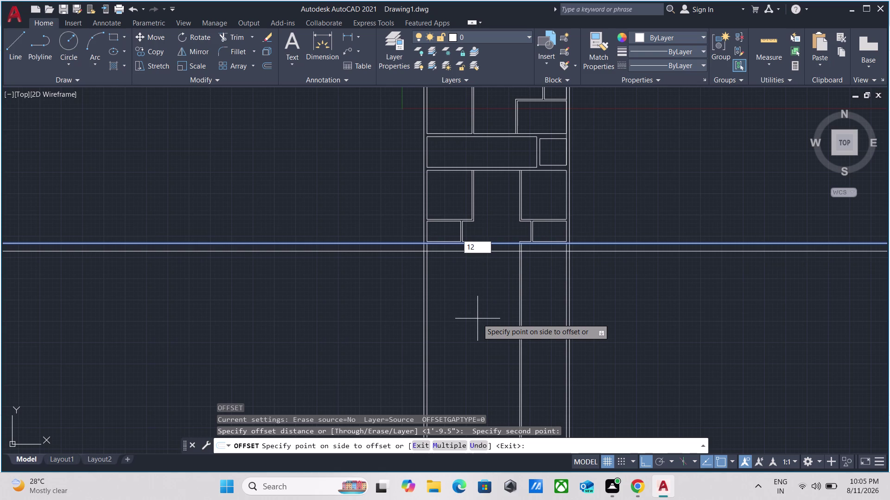
key(apostrophe)
key(Return)
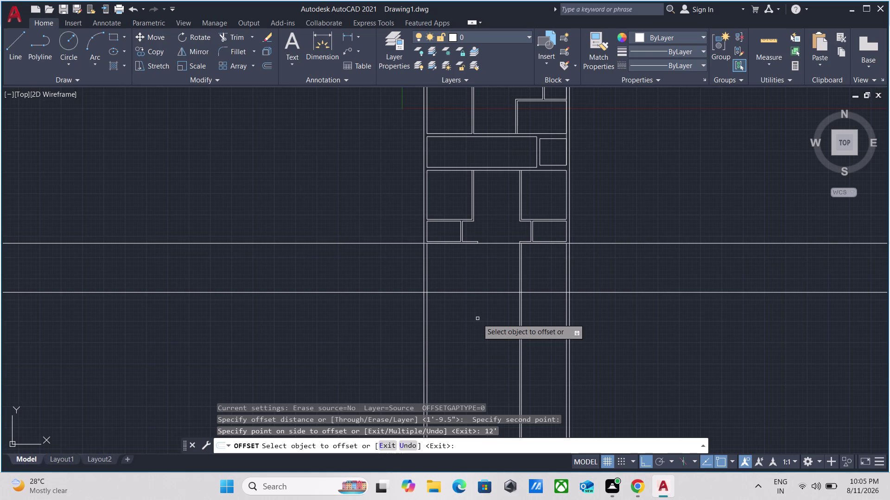
Offset the left vertical wall line 11' to the right.
scroll(up, 3)
scroll(down, 3)
middle_drag(446, 306, 472, 411)
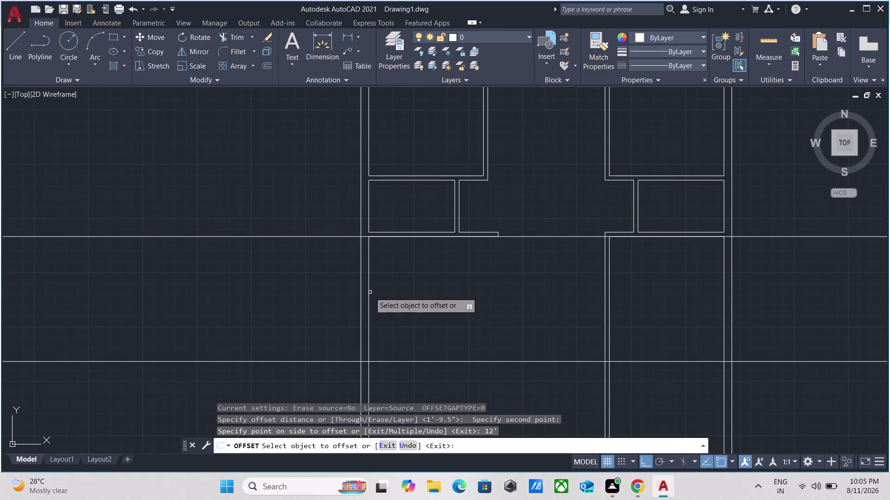
click(370, 293)
text(1)
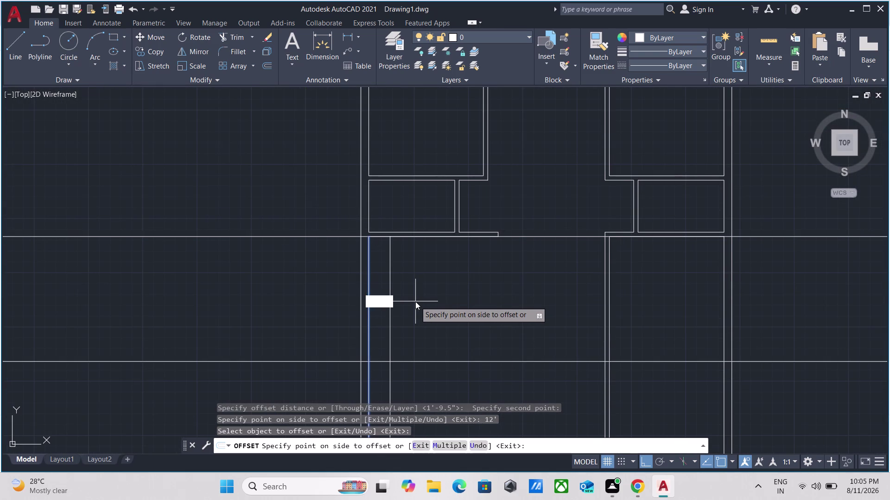
text(1)
key(apostrophe)
key(Return)
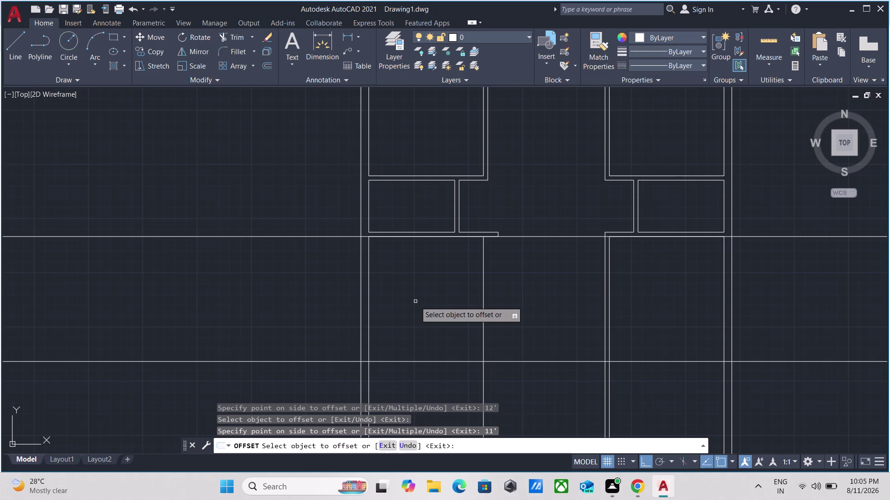
scroll(down, 3)
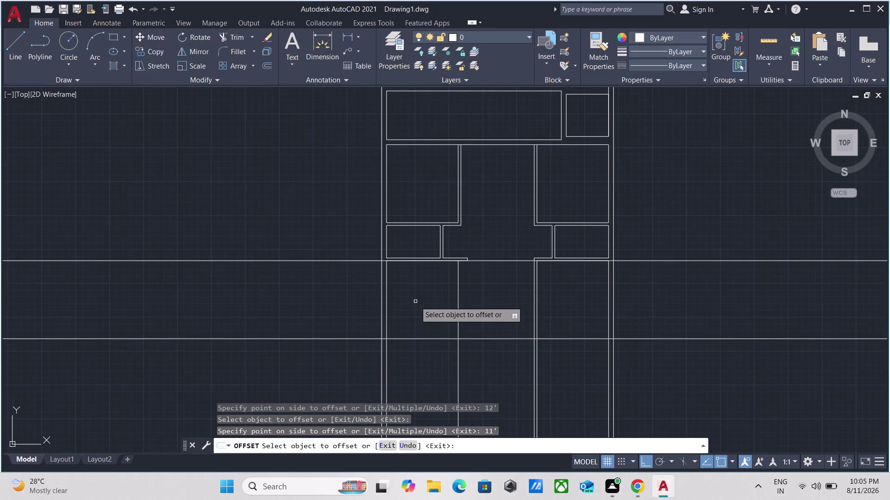
scroll(down, 3)
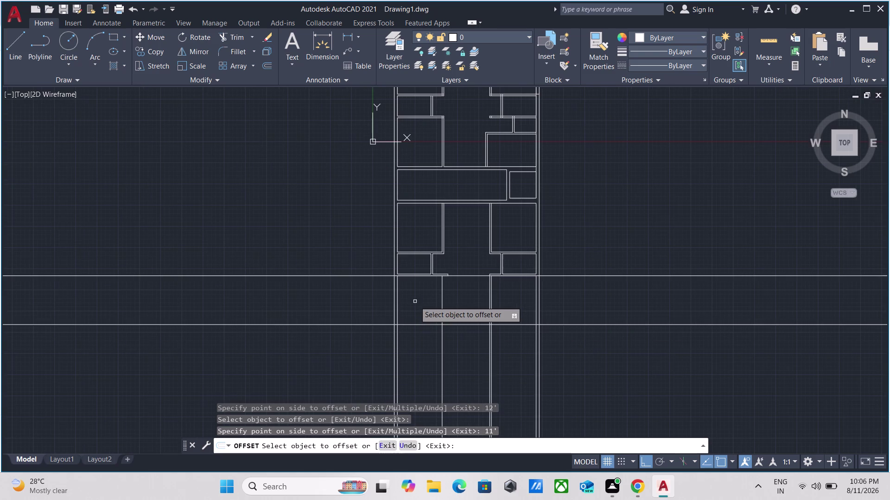
scroll(up, 3)
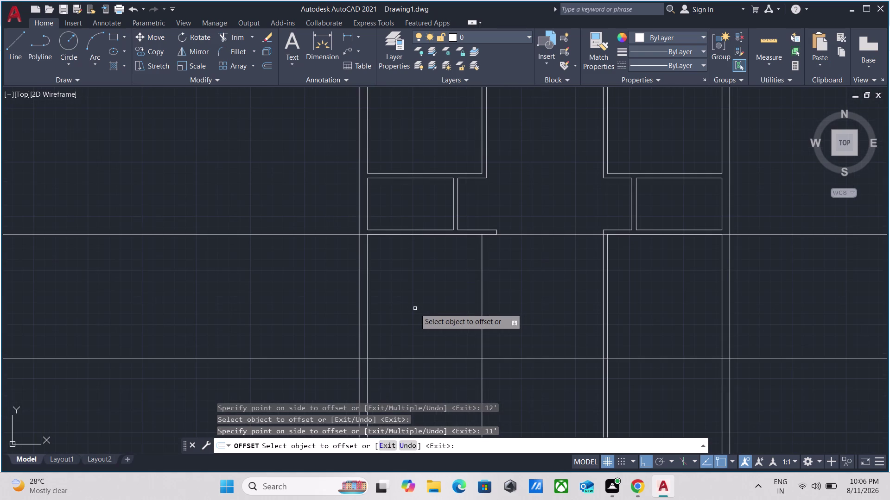
key(Escape)
Delete the unwanted copied vertical line and select the central horizontal line.
drag(529, 309, 518, 305)
click(434, 281)
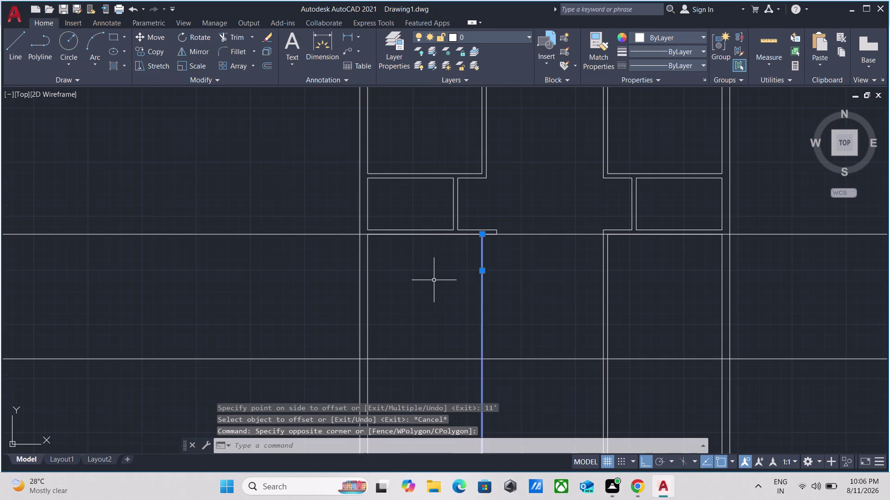
right_click(433, 280)
click(482, 260)
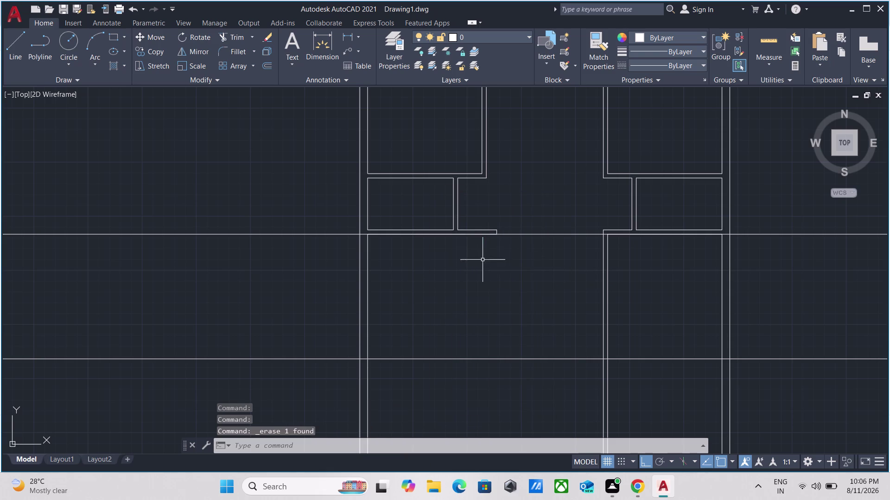
scroll(down, 3)
scroll(up, 3)
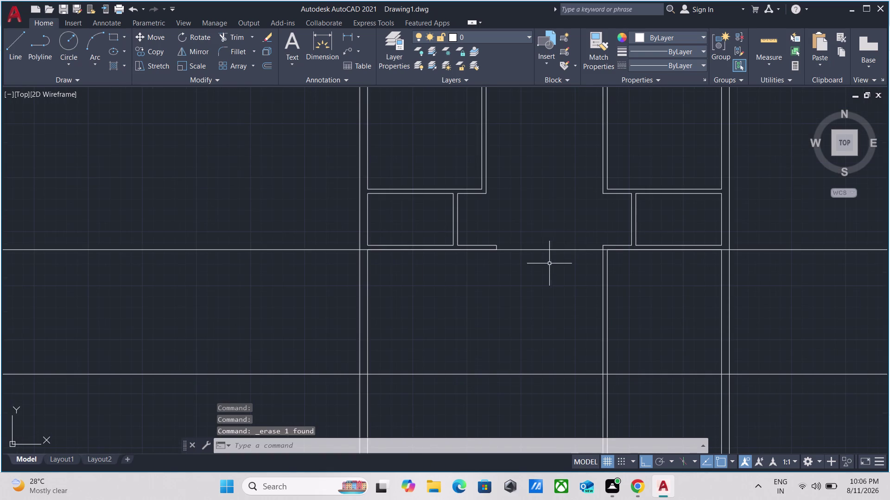
drag(556, 262, 550, 256)
click(524, 218)
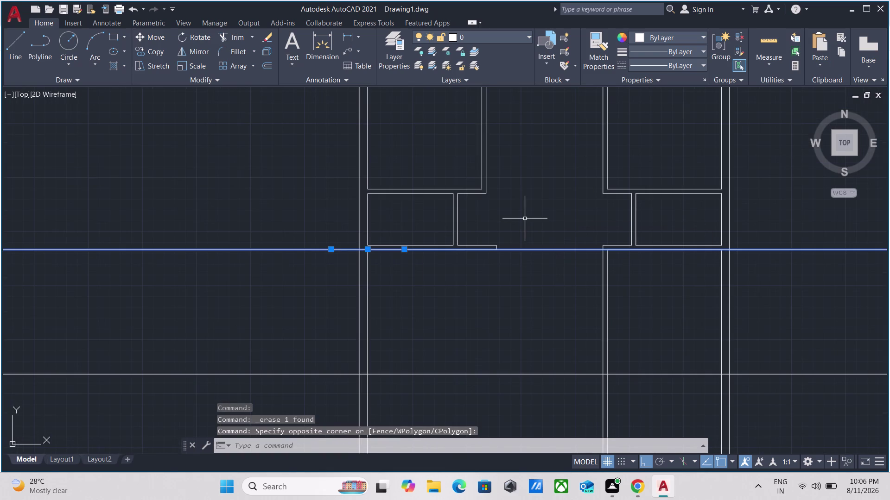
Cancel an offset attempt and delete the lower horizontal line.
key(o)
key(Return)
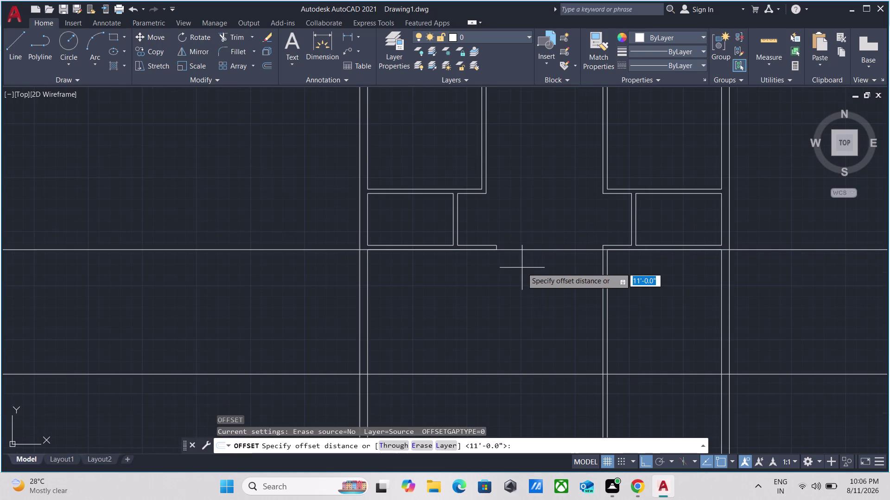
click(524, 248)
click(528, 285)
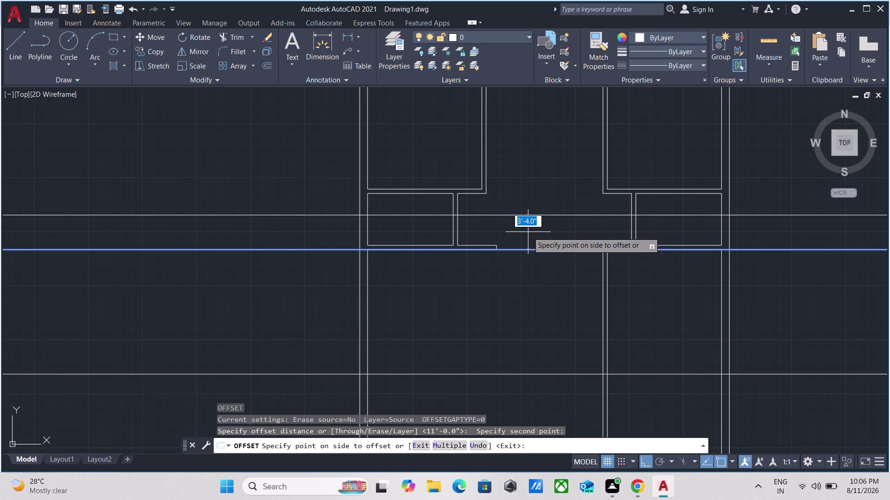
key(Escape)
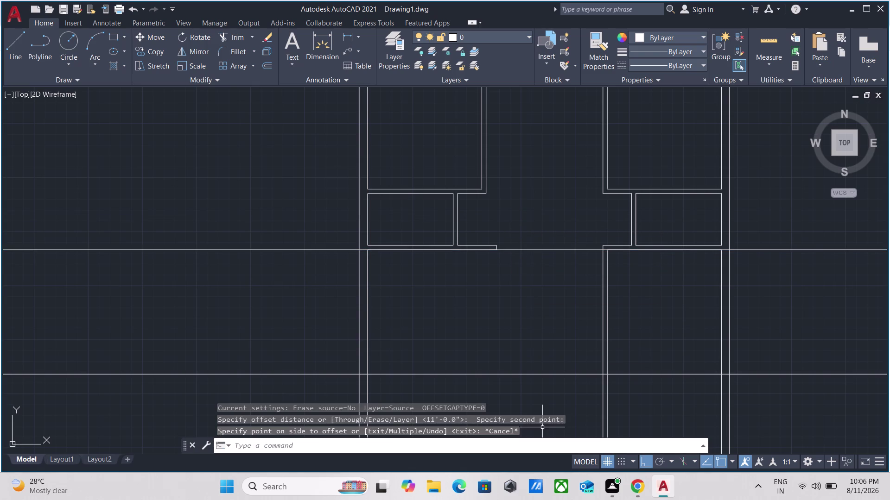
drag(547, 406, 546, 399)
click(485, 294)
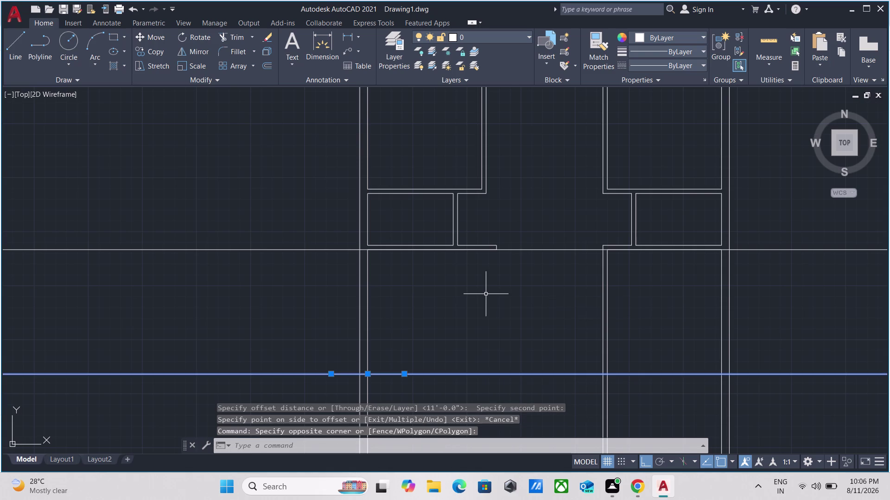
right_click(486, 295)
click(536, 79)
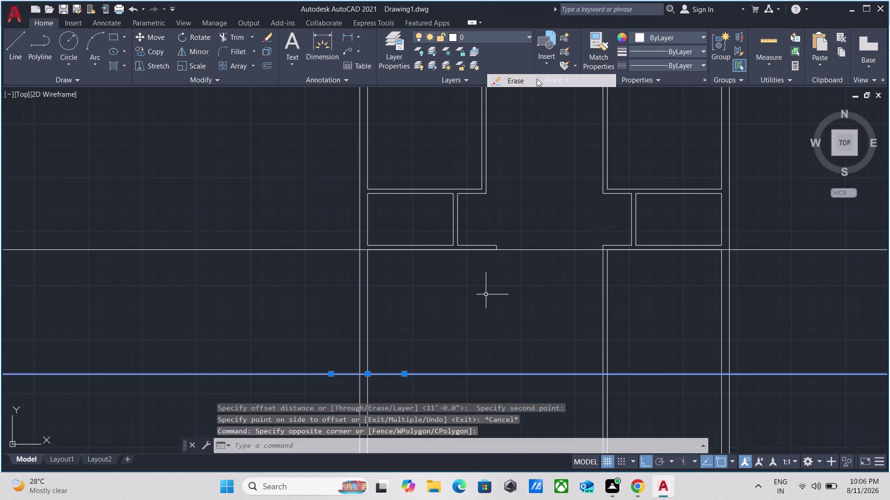
Offset the central horizontal line 12' below the corridor as a construction line.
drag(574, 271, 568, 265)
click(549, 221)
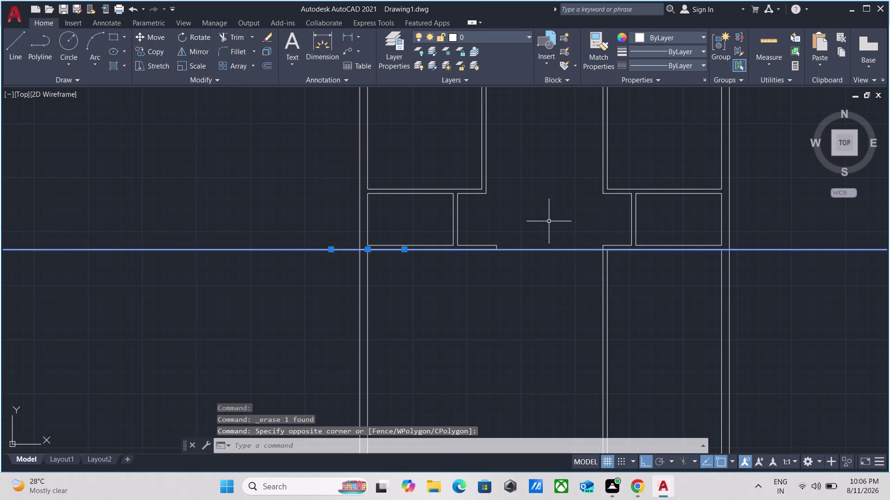
key(o)
key(Return)
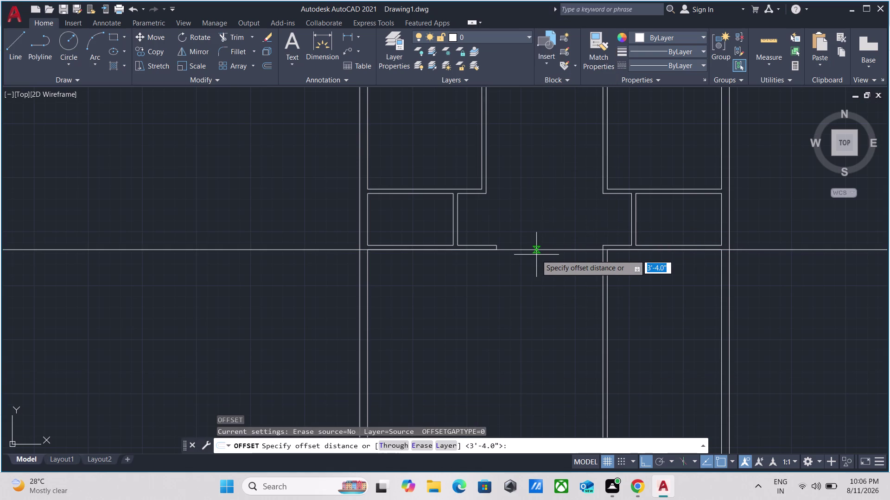
click(536, 251)
click(537, 322)
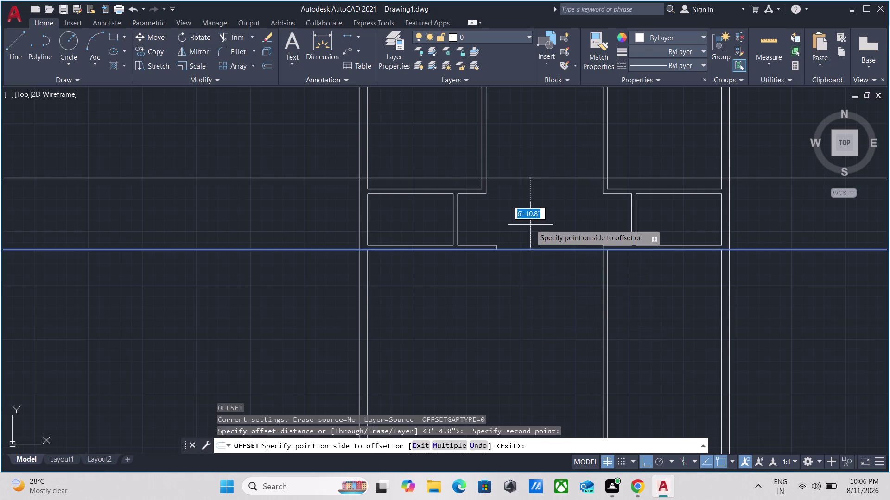
text(12')
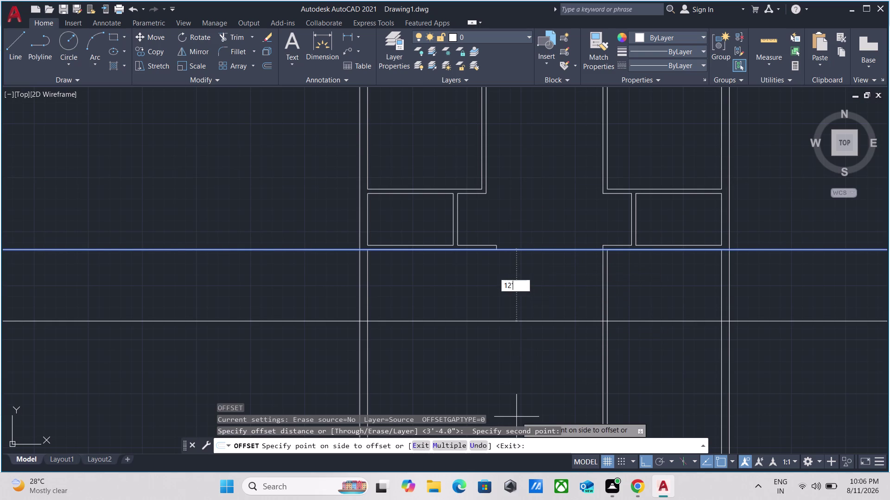
key(Return)
scroll(down, 3)
middle_drag(513, 359, 501, 290)
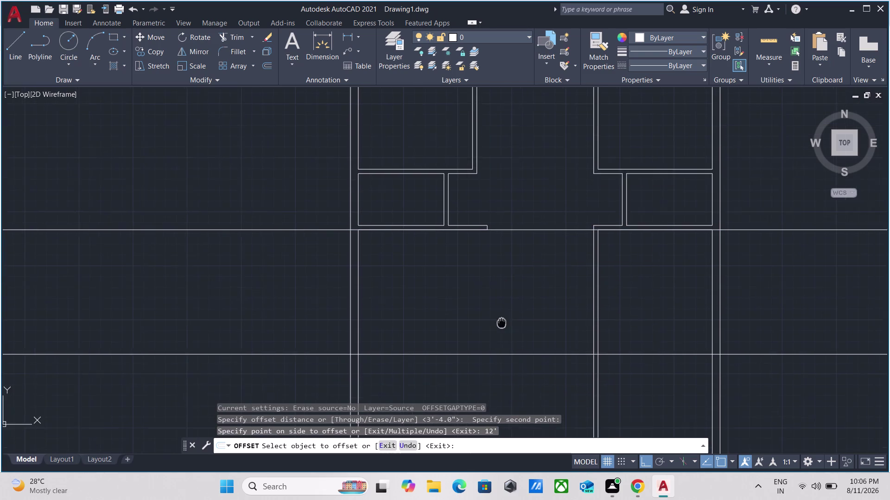
middle_drag(501, 290, 501, 288)
Double the new line with a 5" parallel copy, then end OFFSET.
click(495, 302)
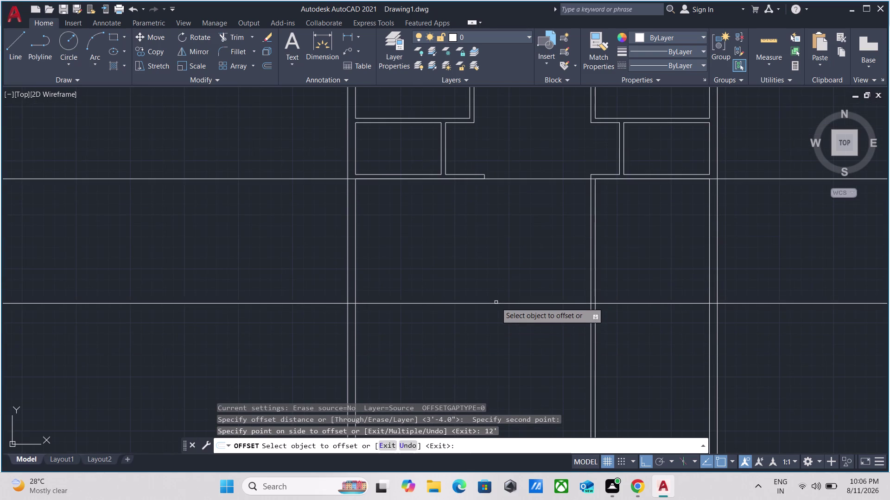
key(5)
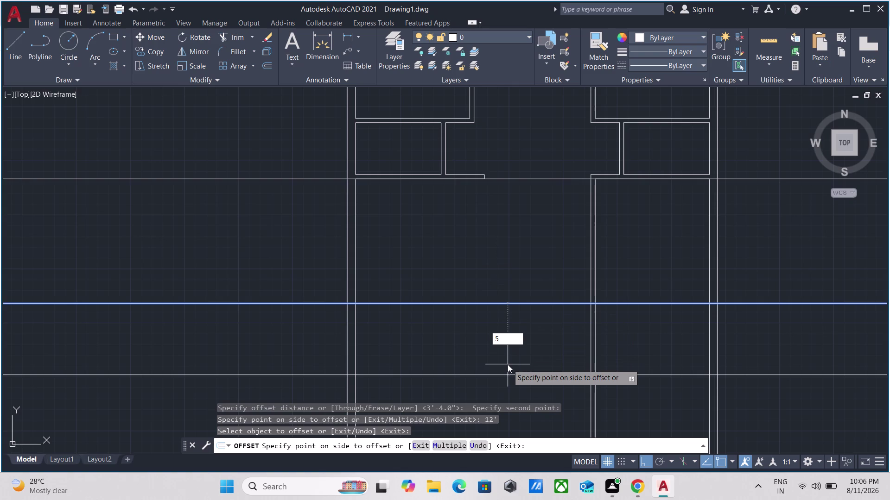
key(Return)
scroll(down, 3)
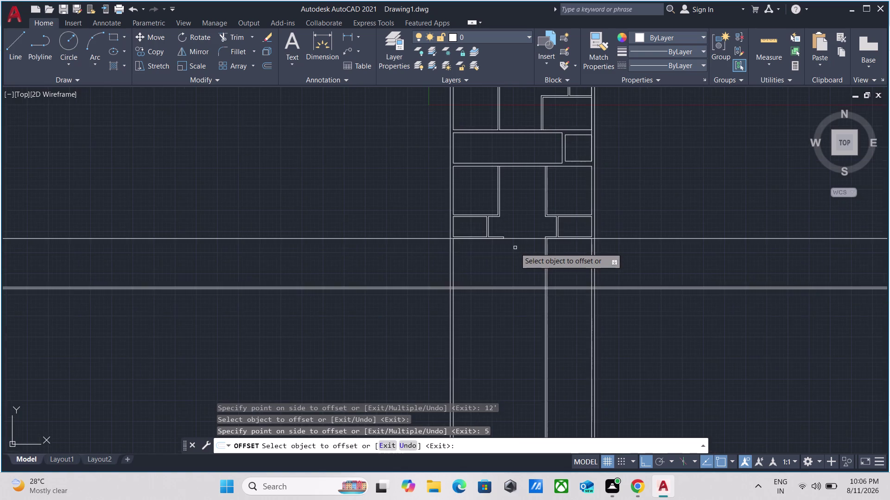
scroll(up, 3)
scroll(up, 3)
scroll(down, 3)
middle_drag(500, 191, 503, 210)
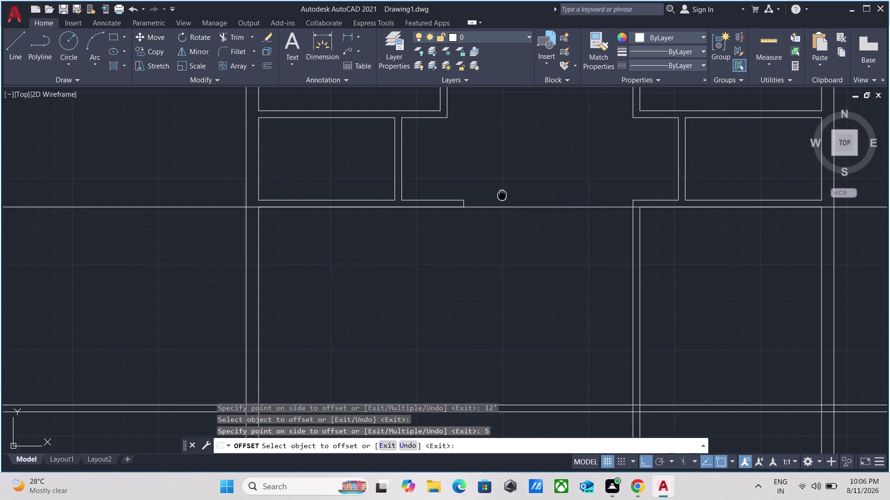
middle_drag(503, 209, 502, 243)
key(Escape)
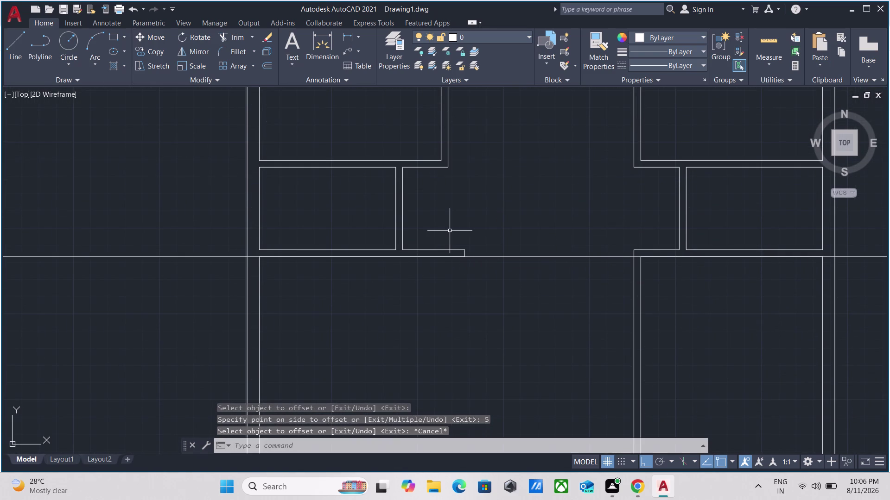
Start a construction line with XL, then cancel it.
text(xl)
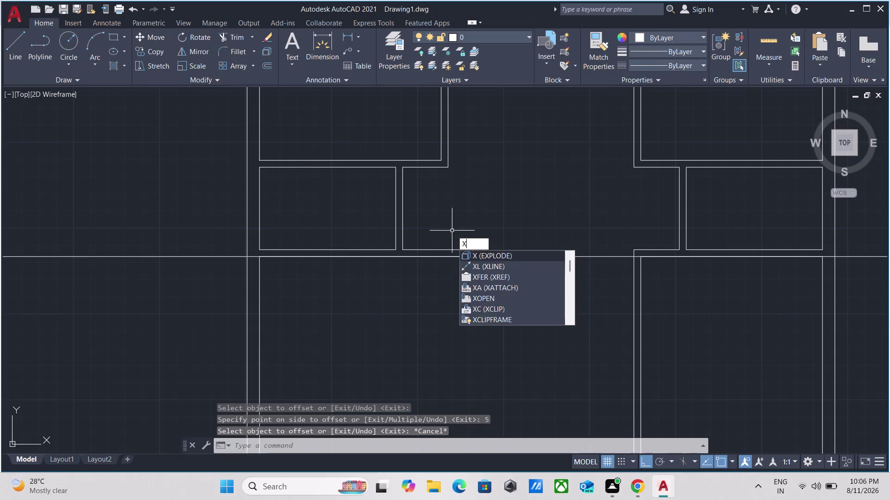
key(Return)
scroll(up, 3)
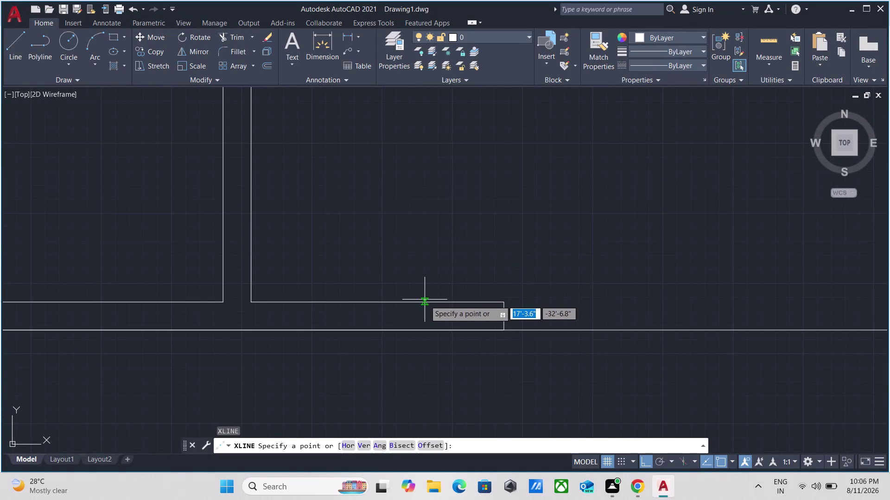
click(426, 301)
click(335, 263)
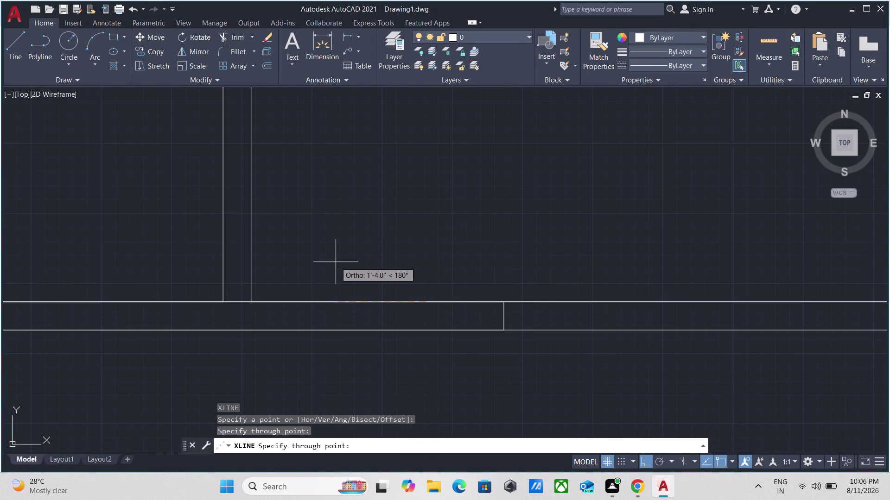
scroll(down, 3)
key(Escape)
Pan the plan and select the existing vertical wall line.
scroll(down, 3)
middle_drag(302, 337, 308, 335)
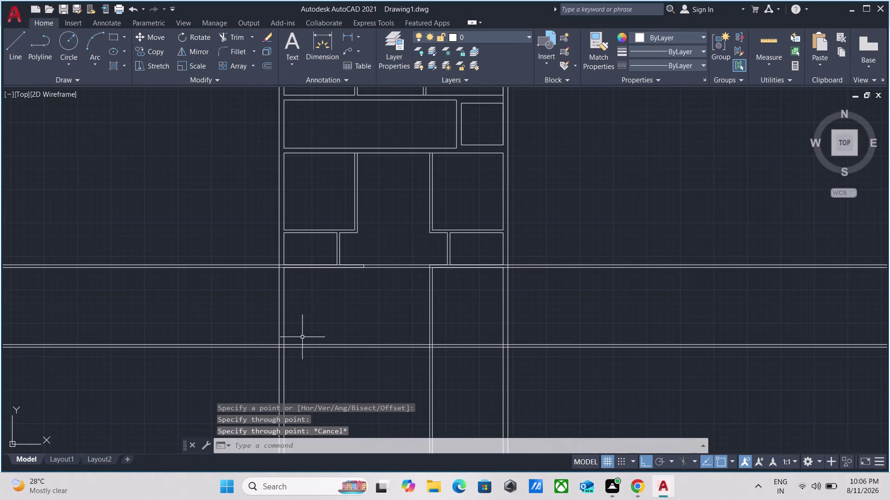
middle_drag(308, 335, 406, 287)
scroll(up, 3)
scroll(up, 3)
drag(386, 285, 377, 282)
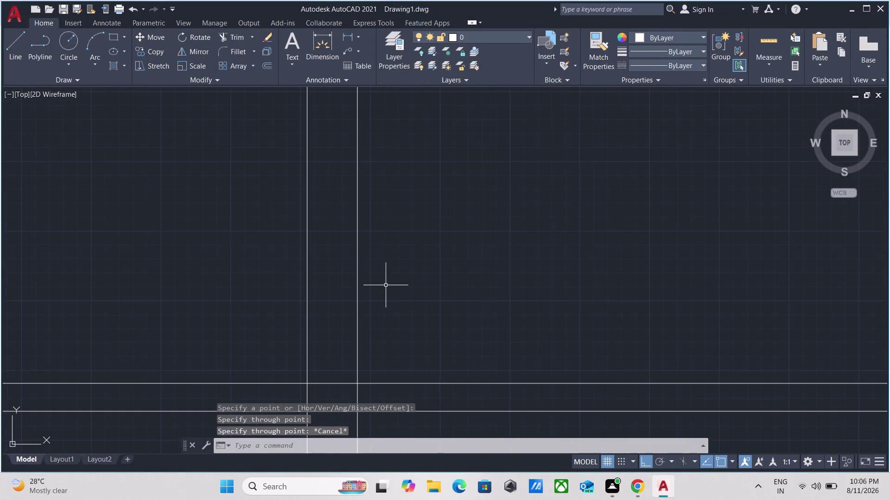
click(350, 273)
scroll(down, 3)
middle_drag(430, 260, 423, 288)
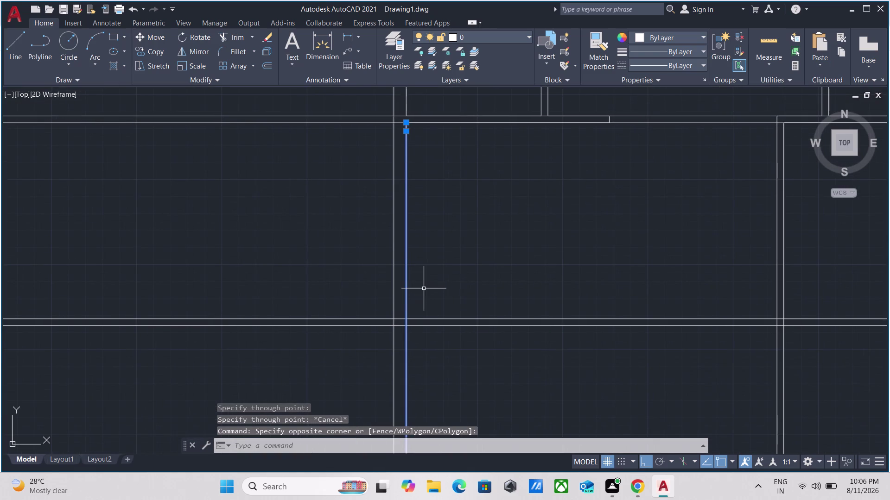
Offset the vertical line 13'9" to the right.
key(o)
key(Return)
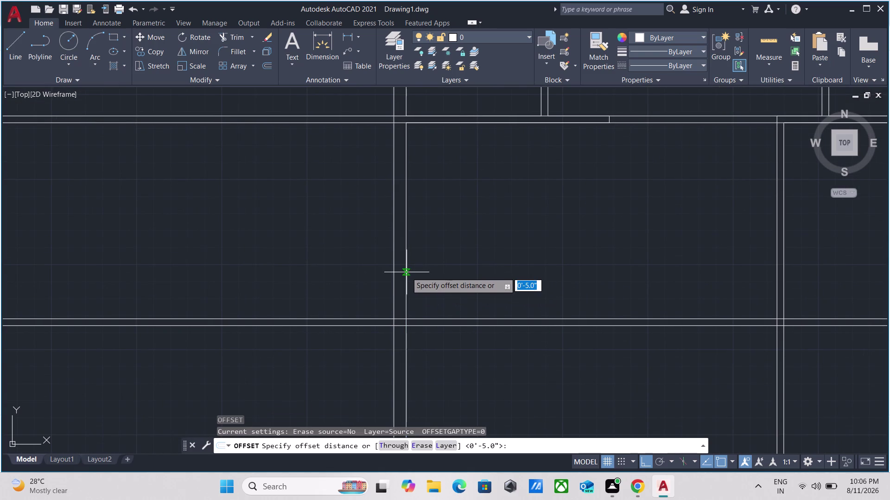
click(411, 272)
click(465, 266)
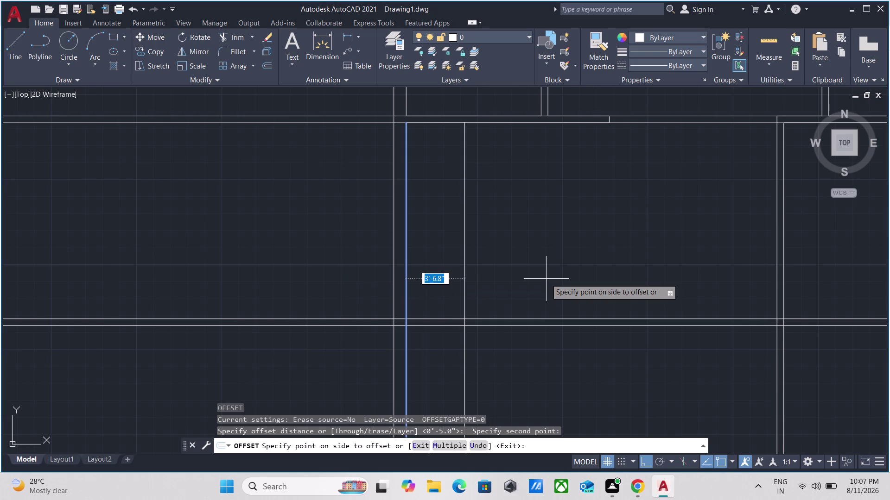
text(13')
key(9)
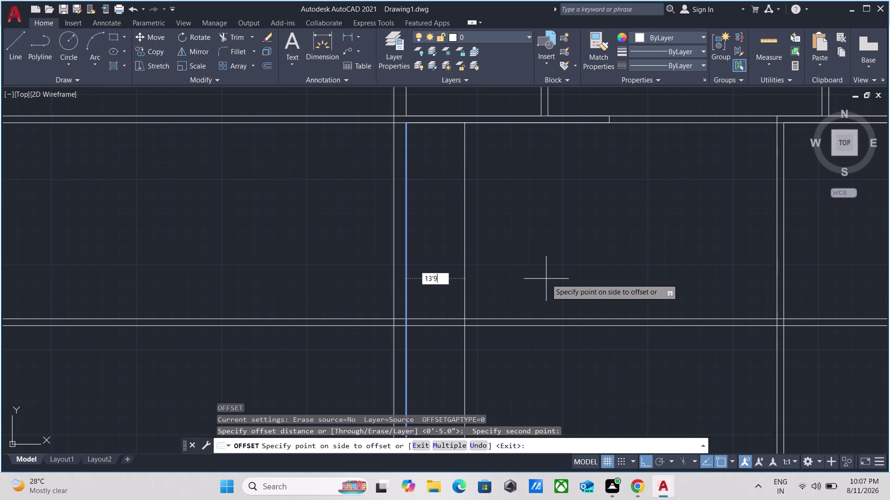
key(apostrophe)
key(BackSpace)
key(shift+quotedbl)
key(Return)
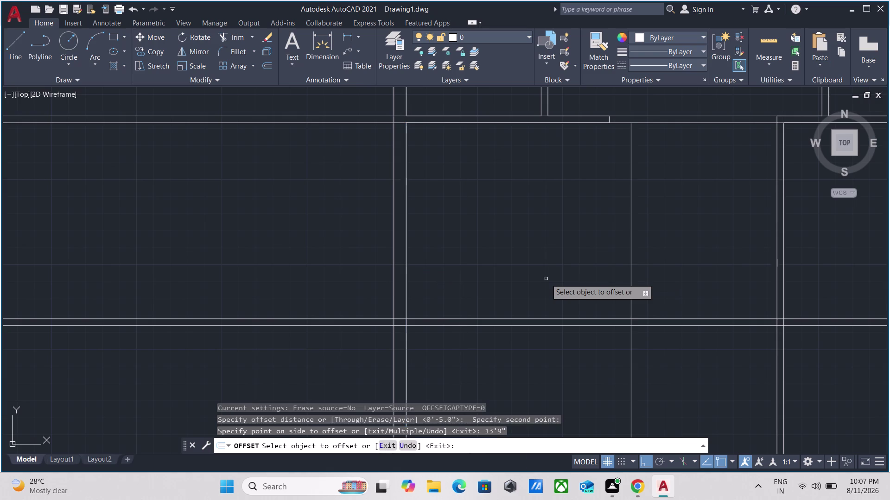
Exit Offset and select the newly offset 13'9" vertical line.
key(Escape)
scroll(down, 3)
middle_drag(549, 278, 484, 277)
scroll(up, 3)
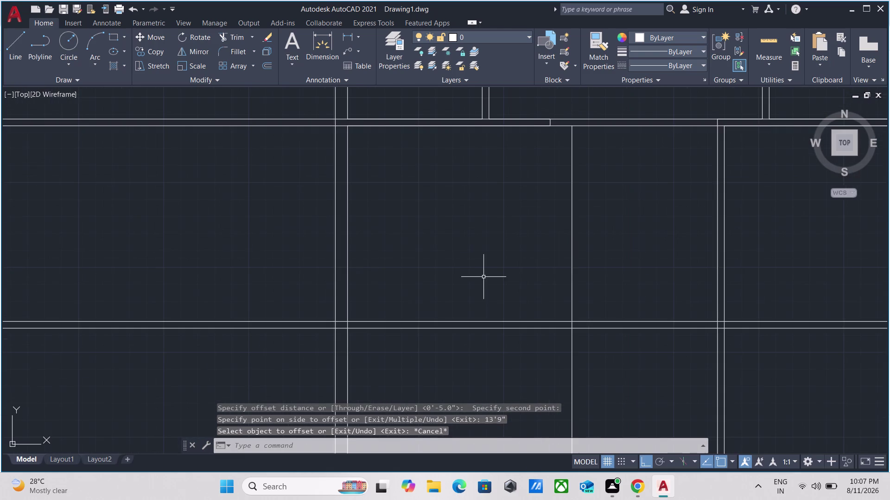
drag(606, 264, 581, 261)
click(539, 250)
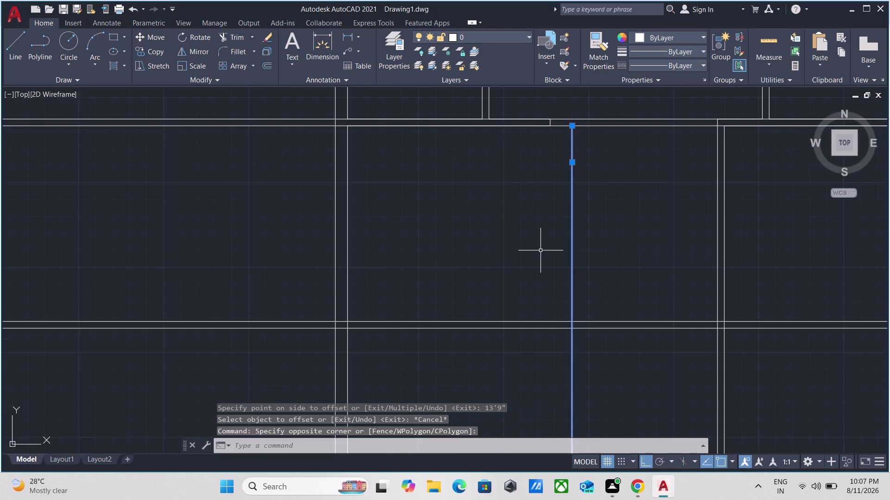
Offset that line 5" to its right side.
key(o)
key(Return)
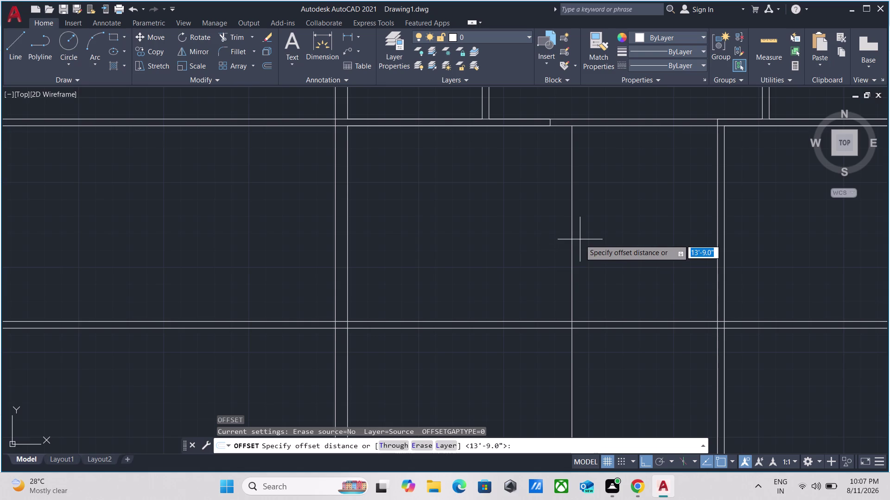
click(574, 243)
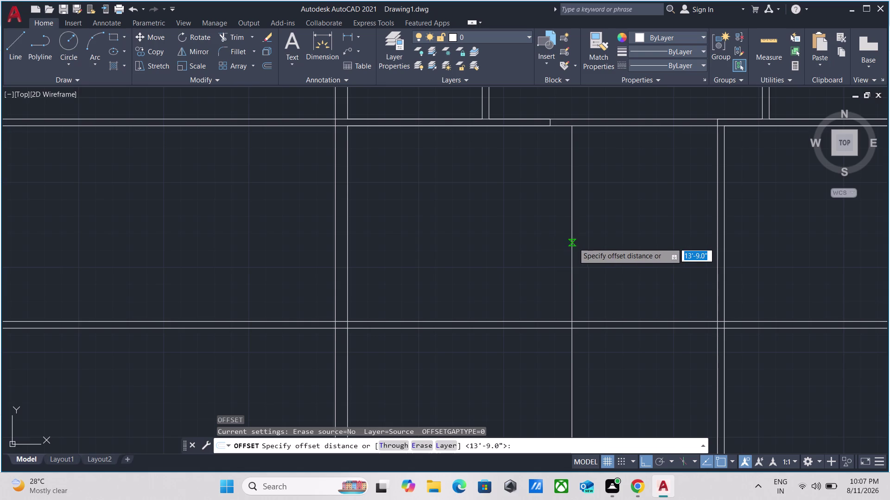
click(595, 242)
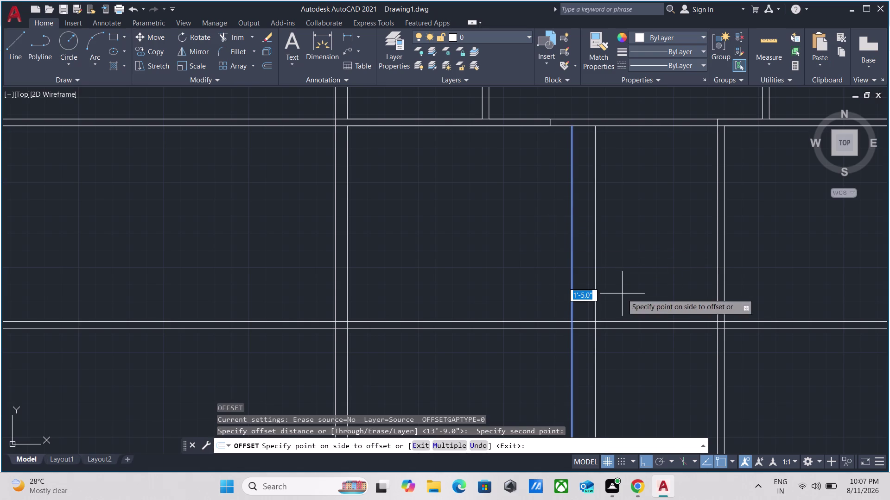
key(5)
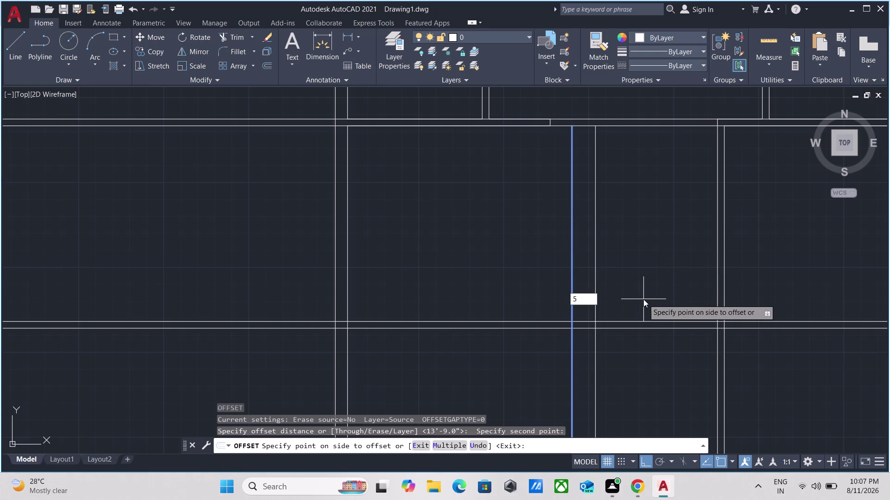
key(shift+quotedbl)
key(Return)
key(Escape)
Pan back to the wall junction at the upper units.
scroll(down, 3)
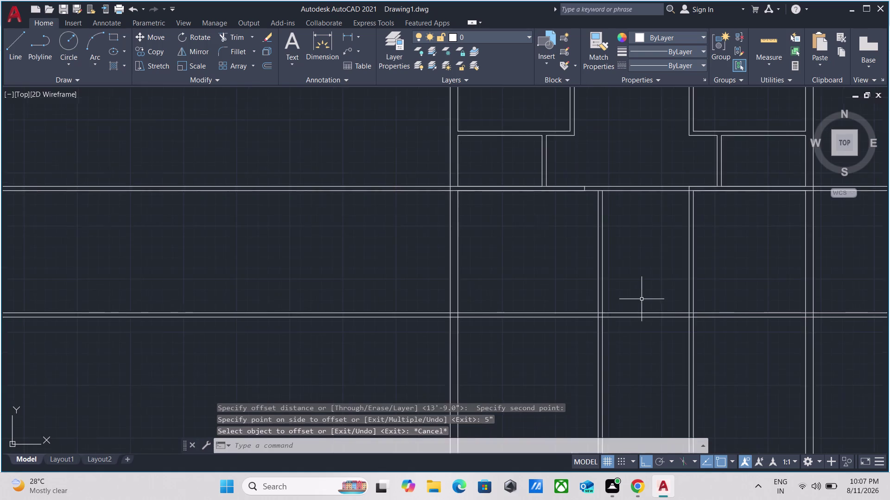
scroll(down, 3)
middle_drag(642, 298, 582, 316)
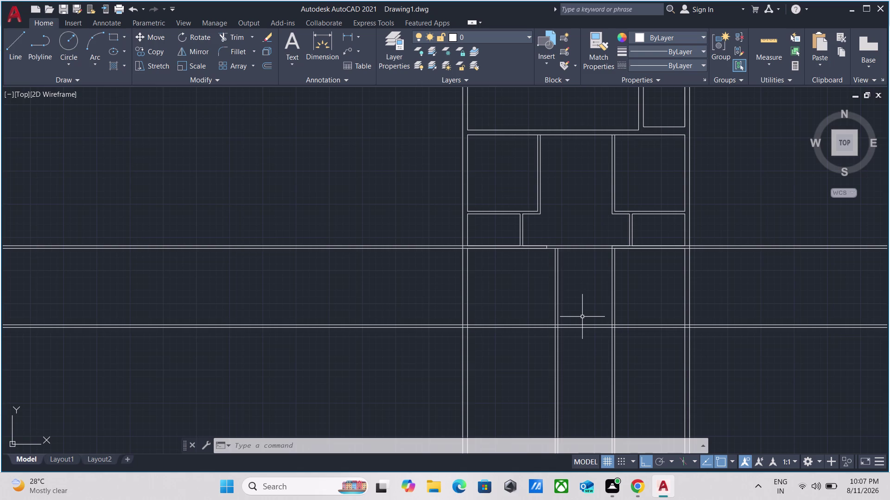
scroll(up, 3)
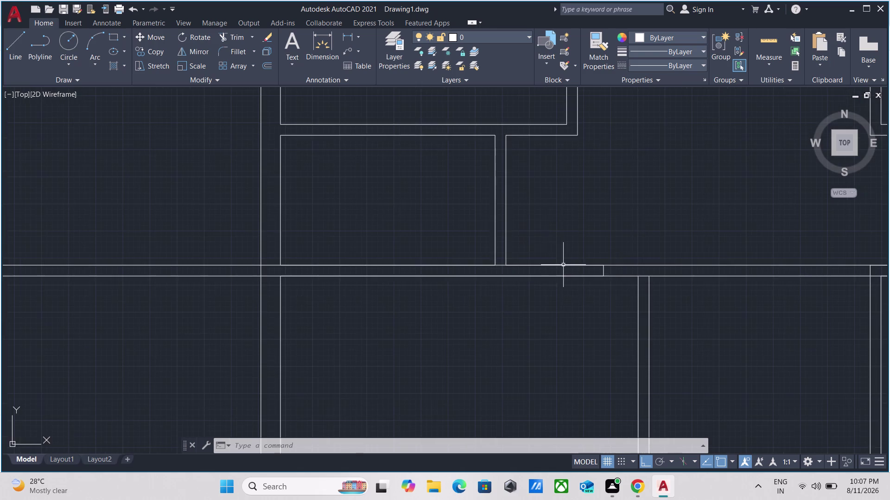
scroll(up, 3)
scroll(down, 3)
middle_drag(653, 231, 624, 247)
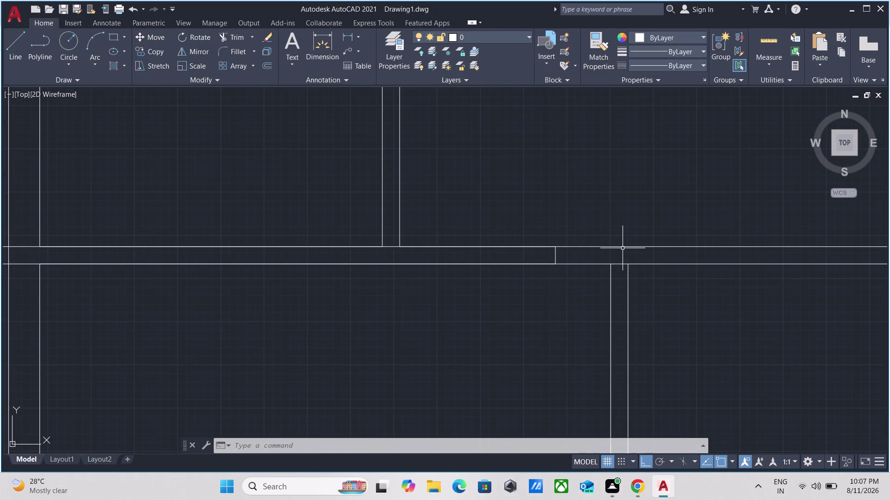
Start TRIM and cut the first overlapping wall lines with a fence.
text(tr)
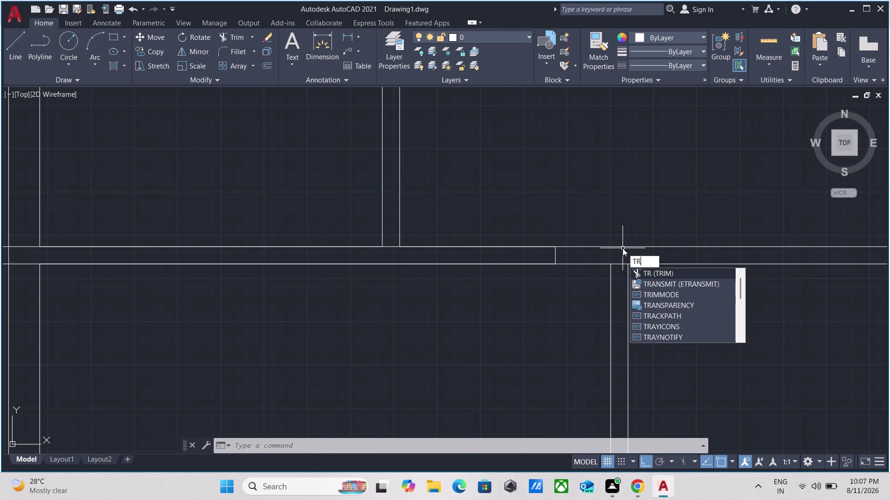
key(backslash)
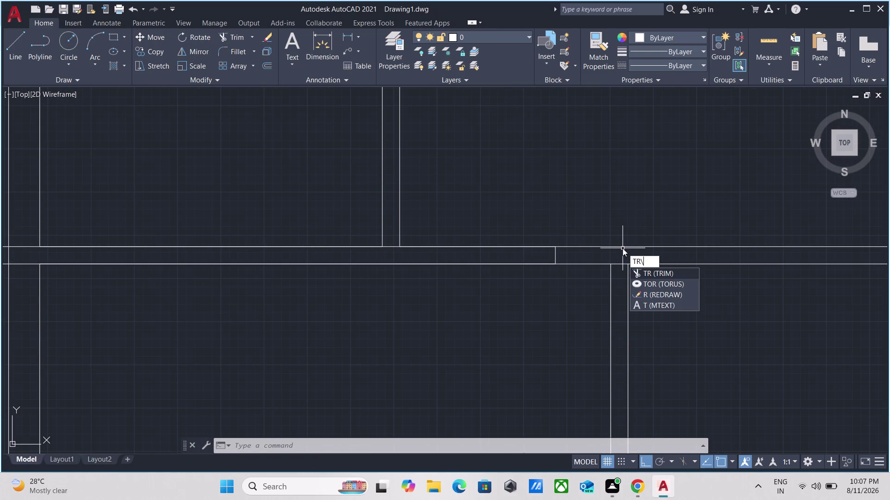
key(BackSpace)
key(Return)
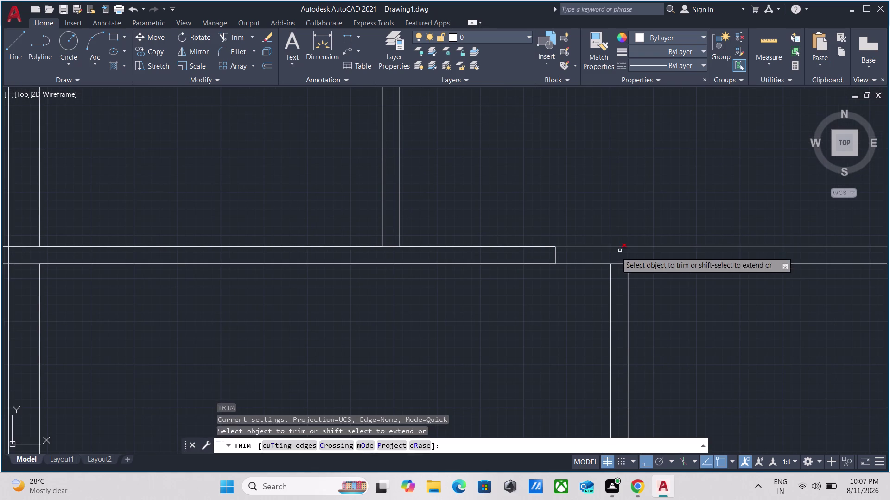
scroll(up, 3)
drag(608, 252, 598, 252)
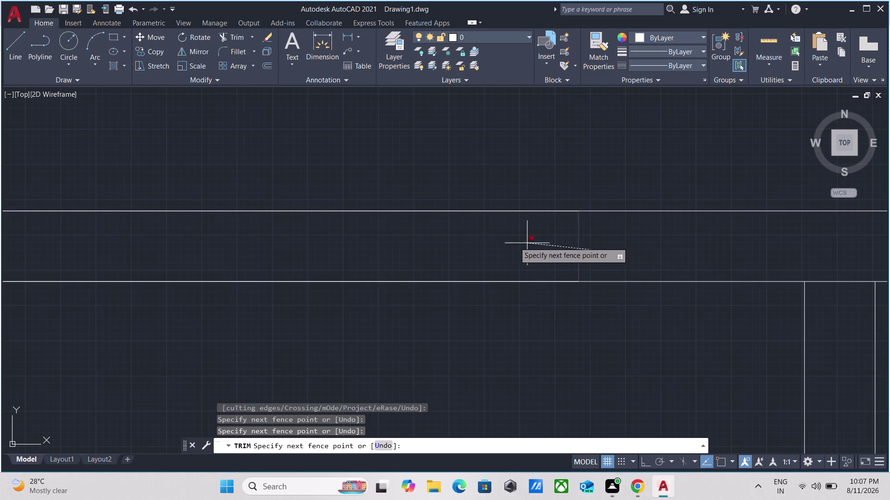
click(514, 243)
drag(832, 314, 826, 308)
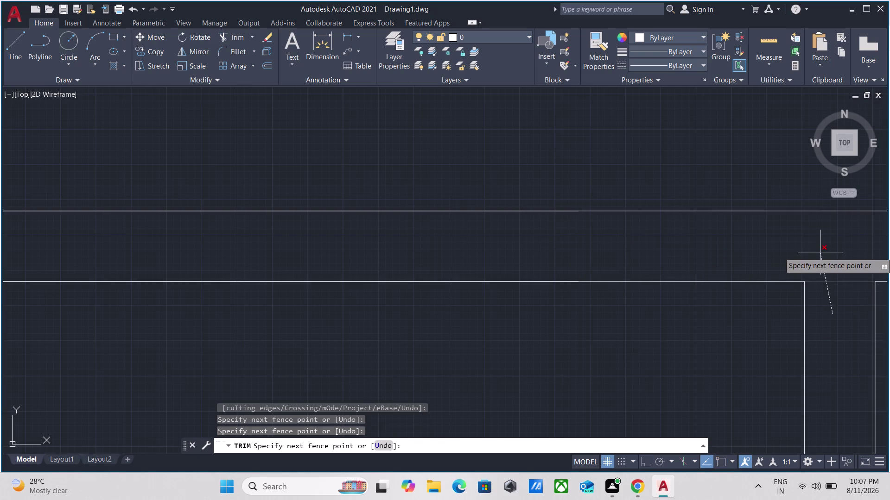
click(820, 253)
scroll(down, 3)
scroll(down, 3)
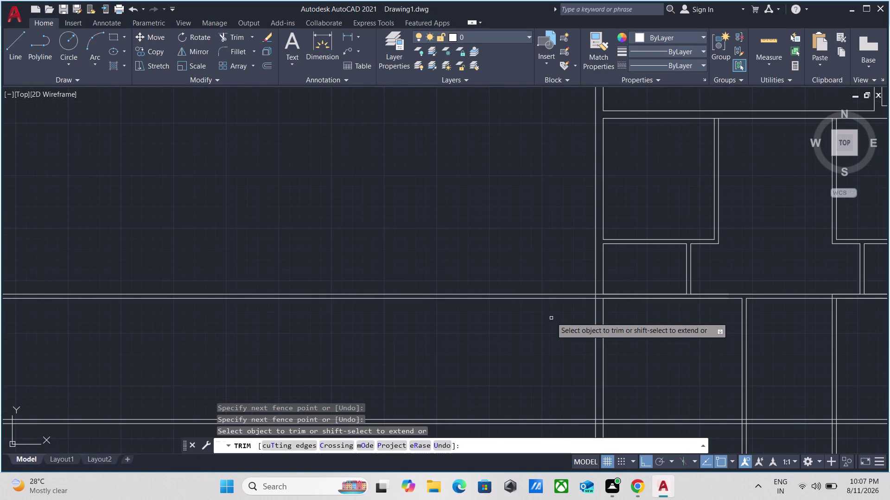
click(552, 316)
click(538, 230)
Fence-trim the lines where the new double wall crosses the horizontal walls.
scroll(up, 3)
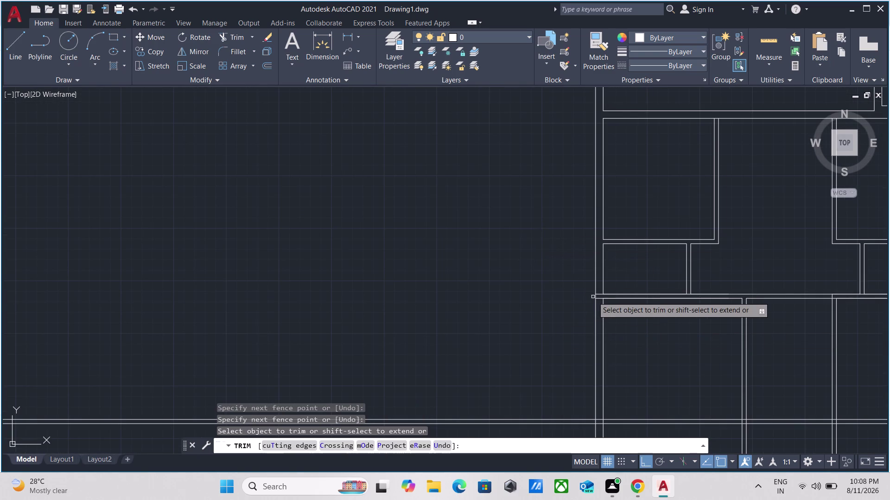
scroll(up, 3)
scroll(up, 3)
click(630, 342)
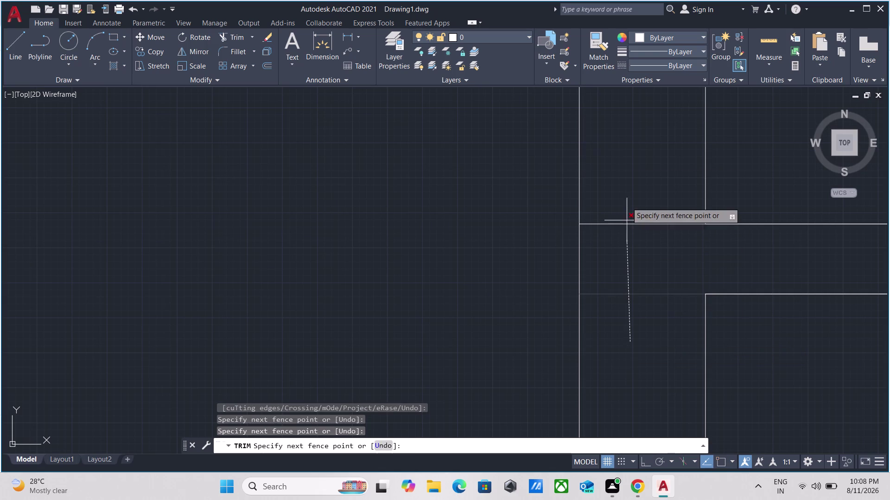
click(626, 158)
scroll(down, 3)
scroll(down, 3)
scroll(down, 3)
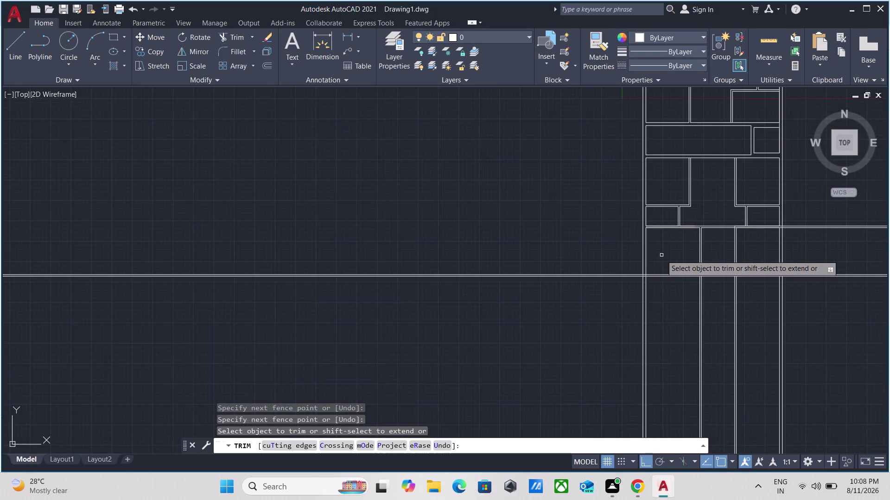
scroll(up, 3)
scroll(up, 3)
scroll(up, 3)
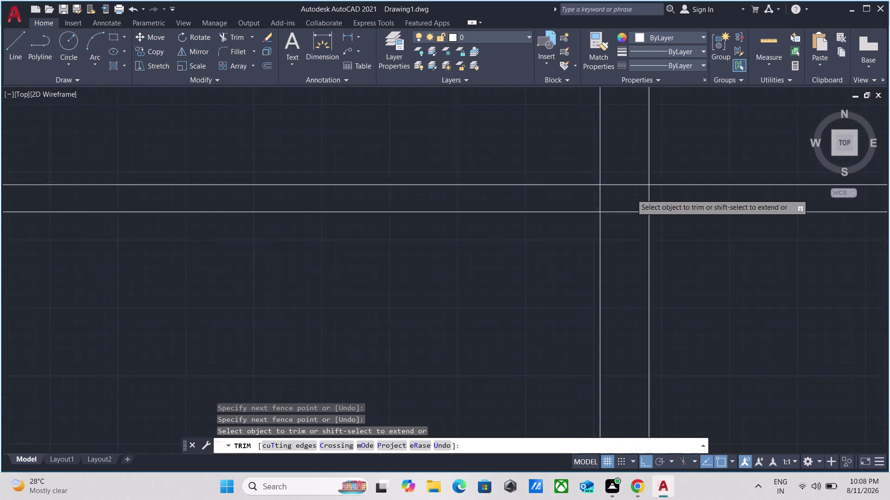
click(630, 282)
click(626, 142)
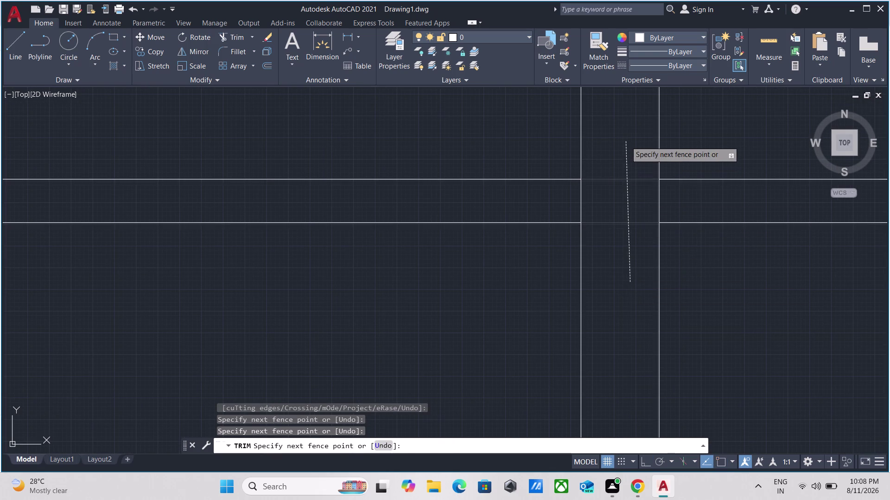
click(693, 194)
click(623, 206)
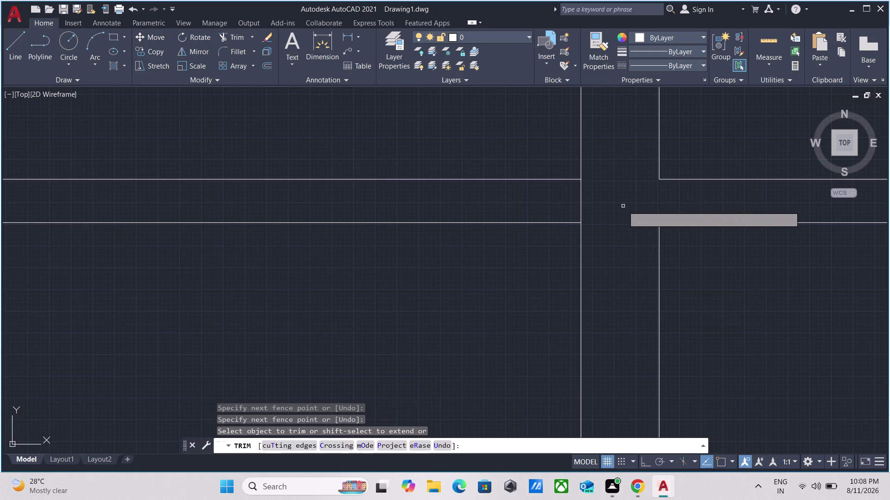
drag(493, 296, 492, 288)
click(474, 149)
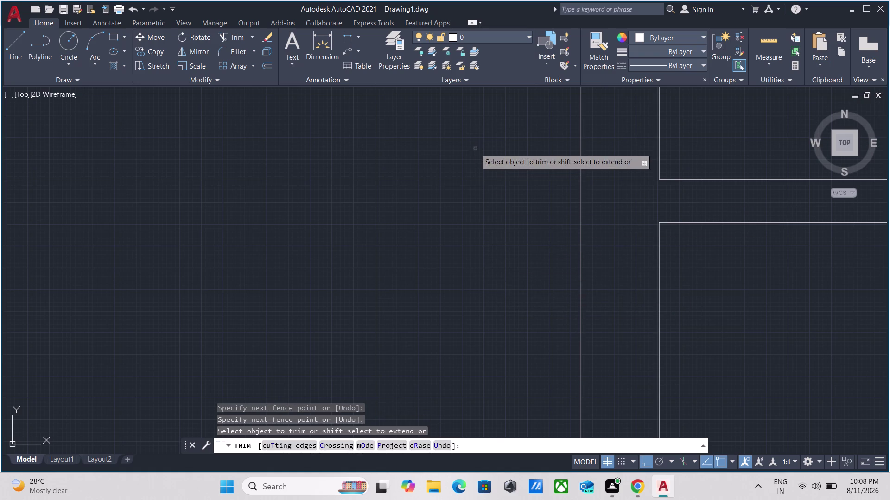
Pan left and fence-trim the partition junctions there.
scroll(down, 3)
scroll(down, 3)
scroll(down, 3)
middle_drag(521, 293, 468, 294)
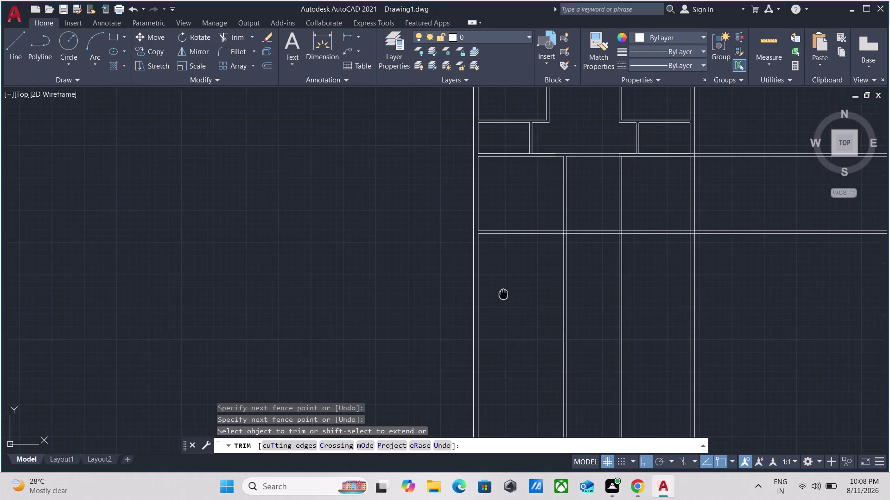
middle_drag(468, 294, 226, 293)
scroll(up, 3)
click(445, 246)
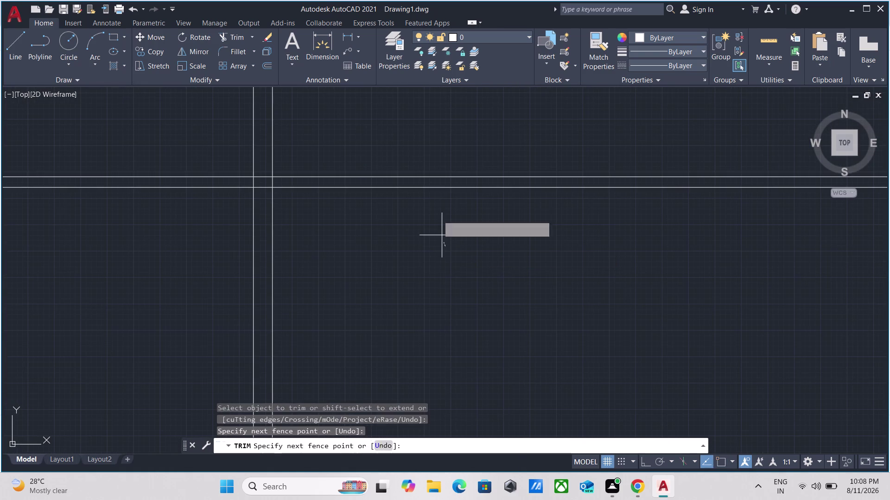
click(420, 118)
scroll(up, 3)
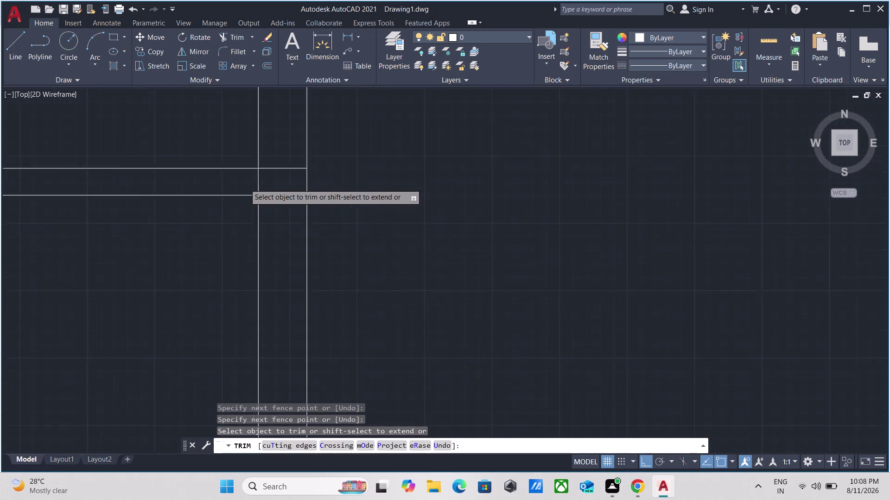
scroll(up, 3)
scroll(up, 3)
click(254, 176)
click(369, 181)
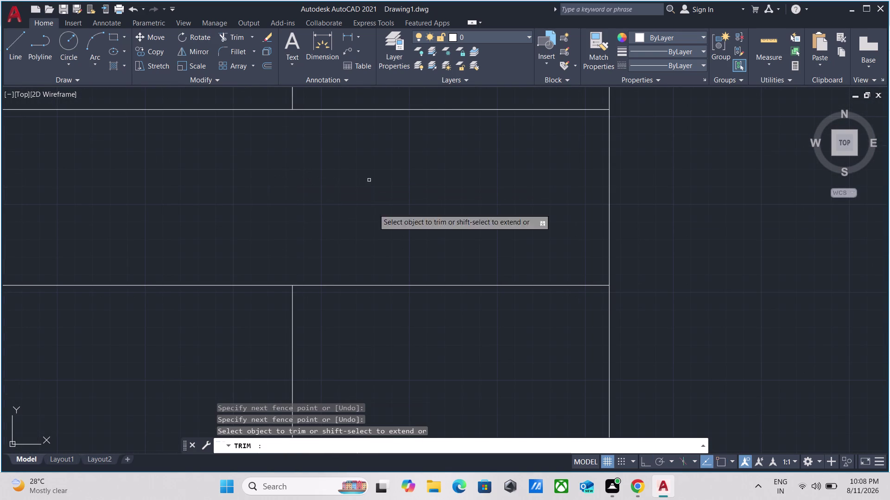
scroll(down, 3)
click(423, 350)
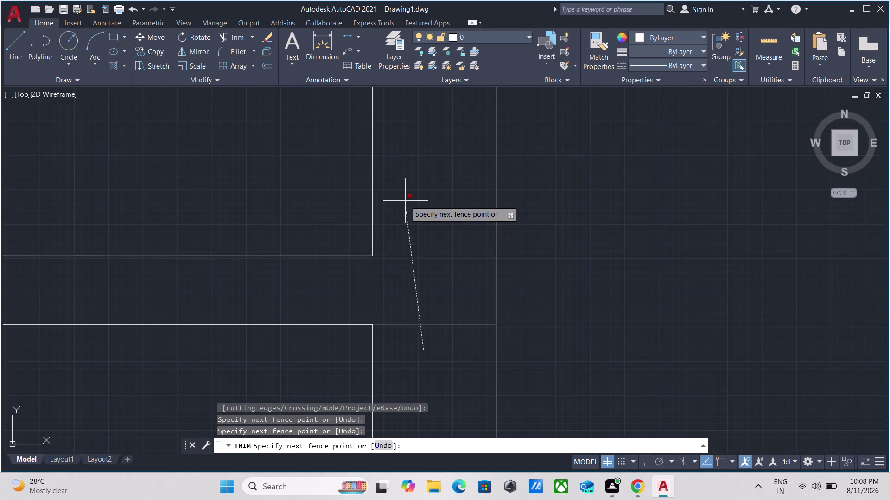
click(405, 199)
Pan down and fence-trim the last partition junction.
scroll(down, 3)
scroll(down, 3)
scroll(down, 3)
middle_drag(479, 184, 482, 187)
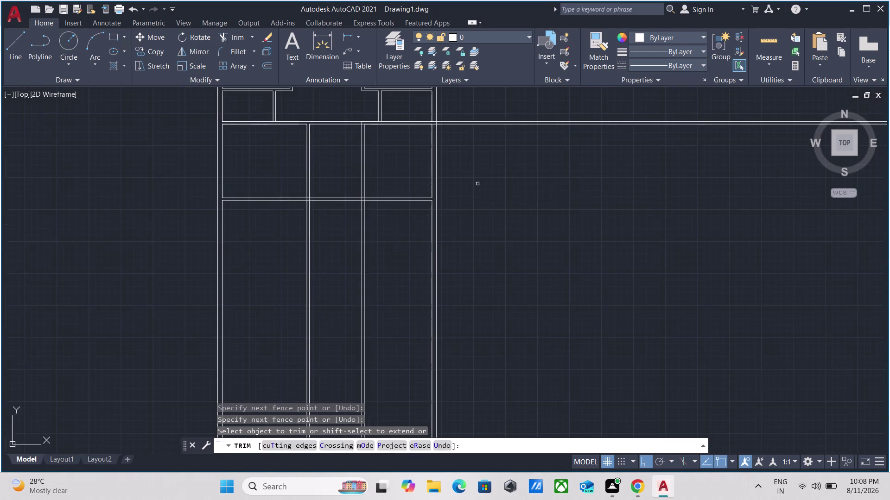
middle_drag(482, 187, 483, 286)
scroll(up, 3)
middle_drag(422, 173, 453, 420)
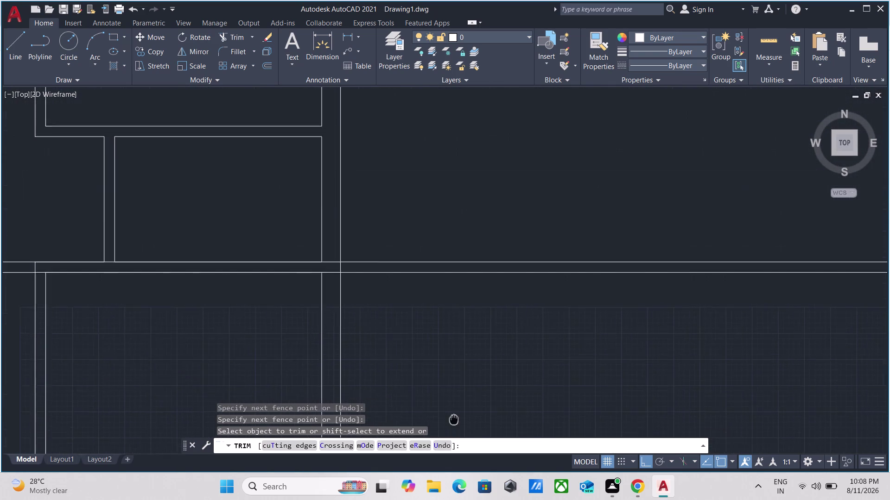
scroll(up, 3)
click(351, 371)
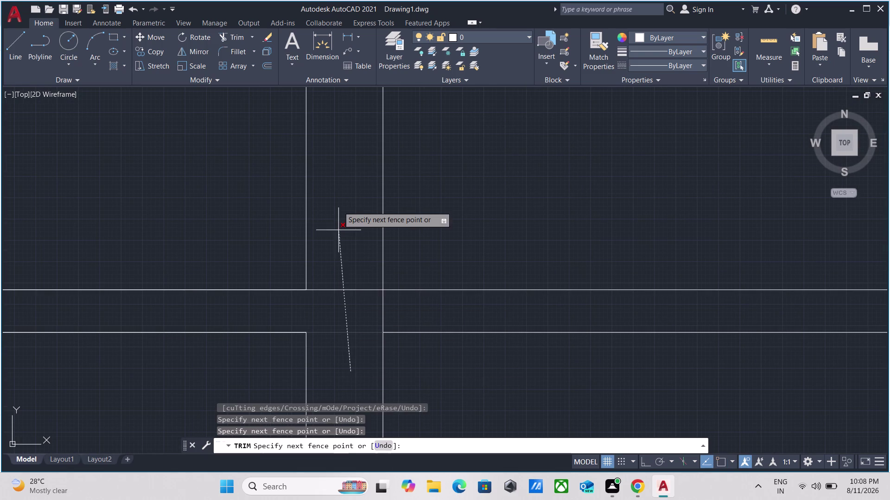
click(339, 202)
End Trim and select the two leftover horizontal lines.
key(Escape)
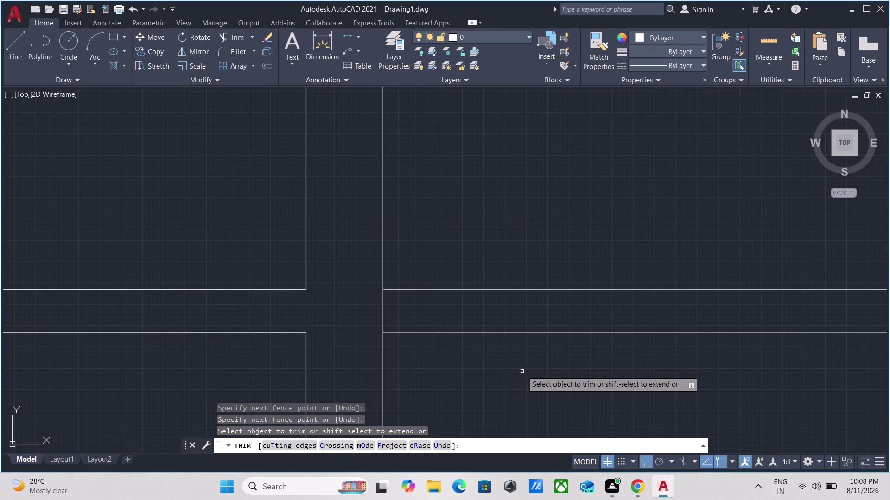
click(522, 371)
click(481, 206)
right_click(479, 207)
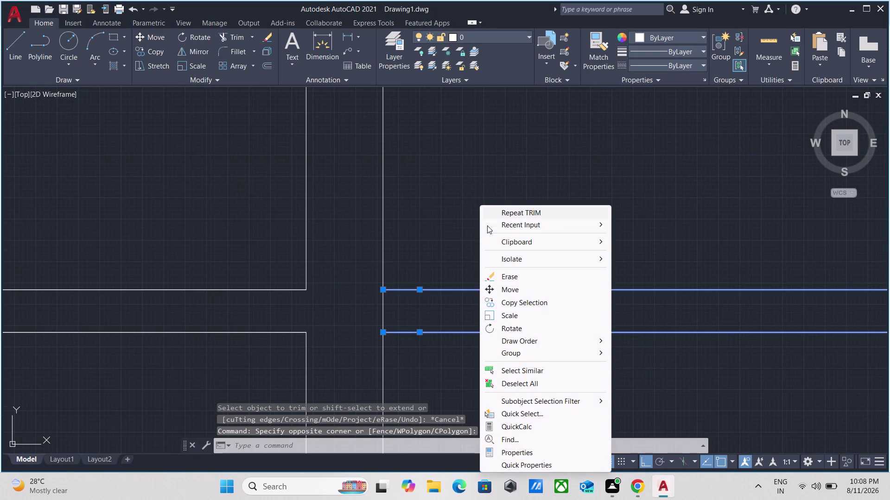
Erase the two selected leftover horizontal wall lines.
click(501, 276)
scroll(down, 3)
scroll(down, 3)
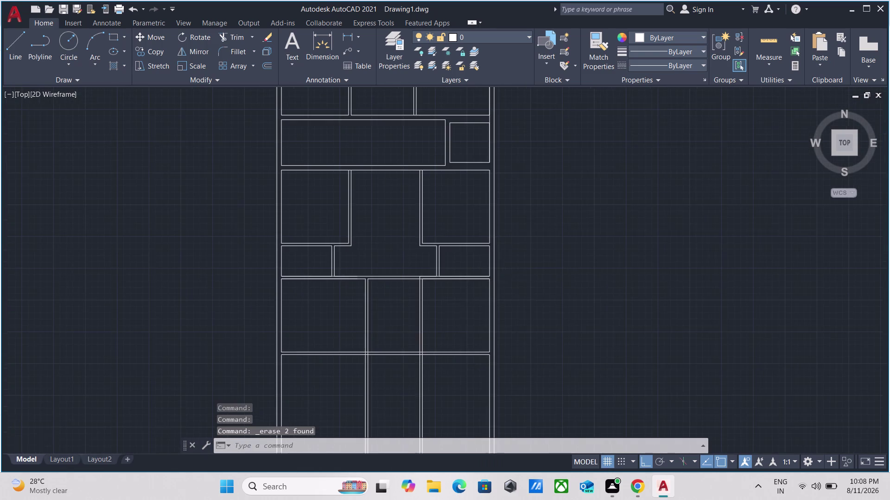
scroll(down, 3)
scroll(up, 3)
scroll(up, 3)
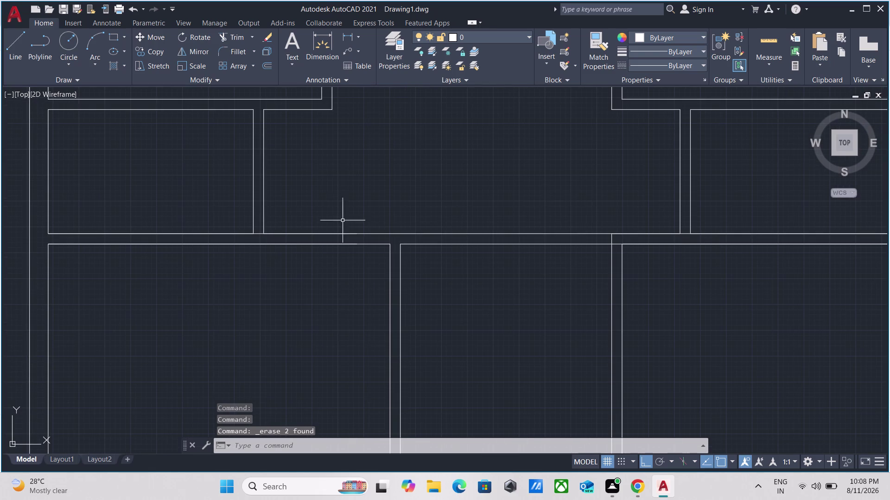
scroll(down, 3)
middle_drag(642, 272, 600, 284)
scroll(up, 3)
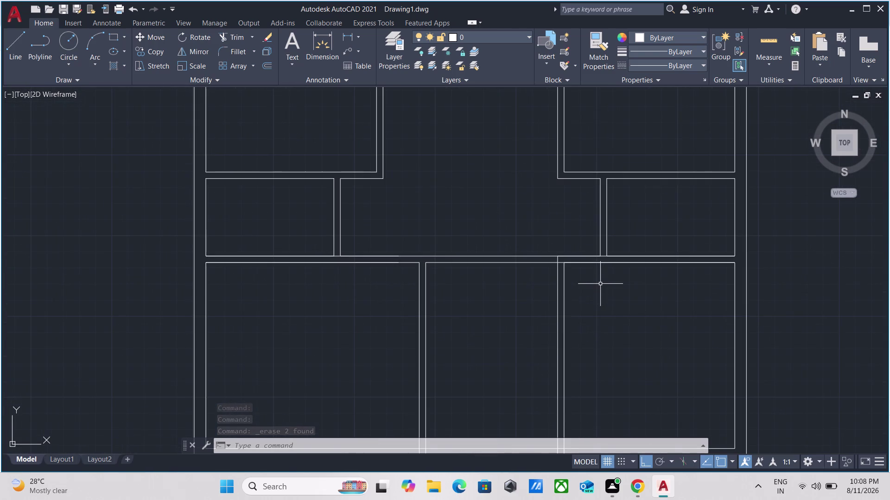
scroll(up, 3)
scroll(up, 3)
Restart the TRIM command with TR.
text(t)
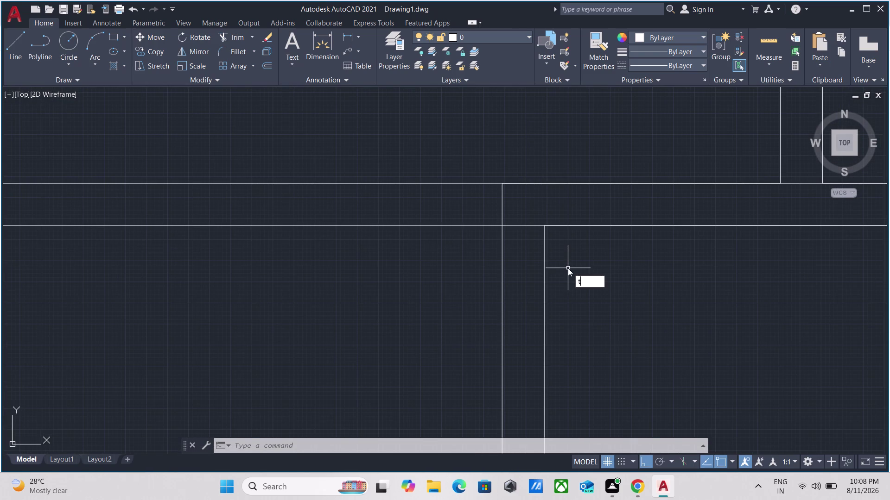
text(r)
key(Return)
Fence-trim the overlapping lines at the first set of partition-to-wall junctions.
scroll(up, 3)
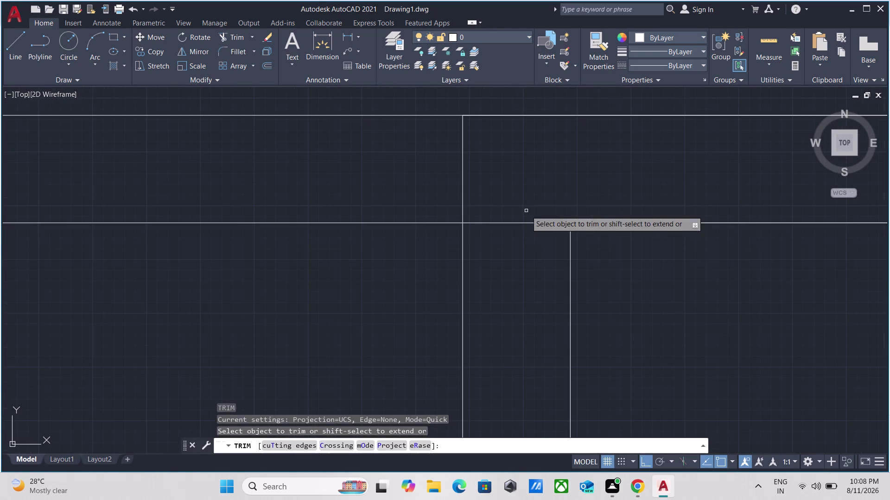
click(510, 181)
click(375, 171)
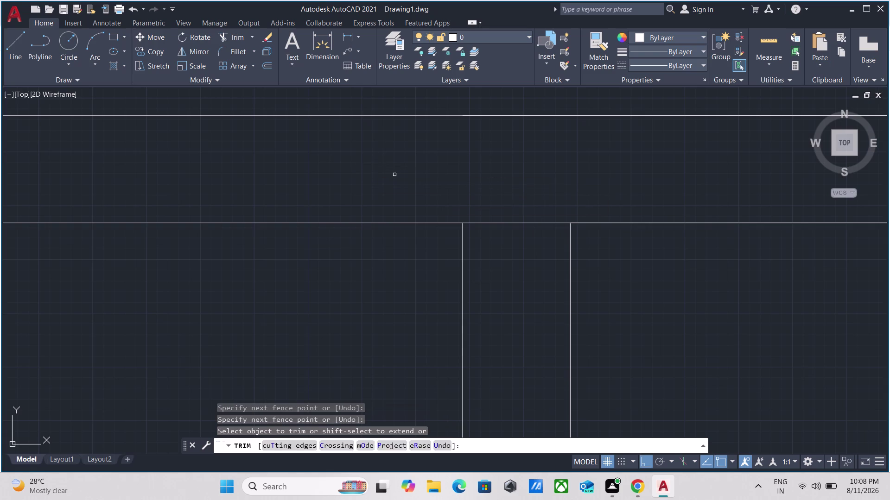
click(510, 203)
click(508, 275)
scroll(down, 3)
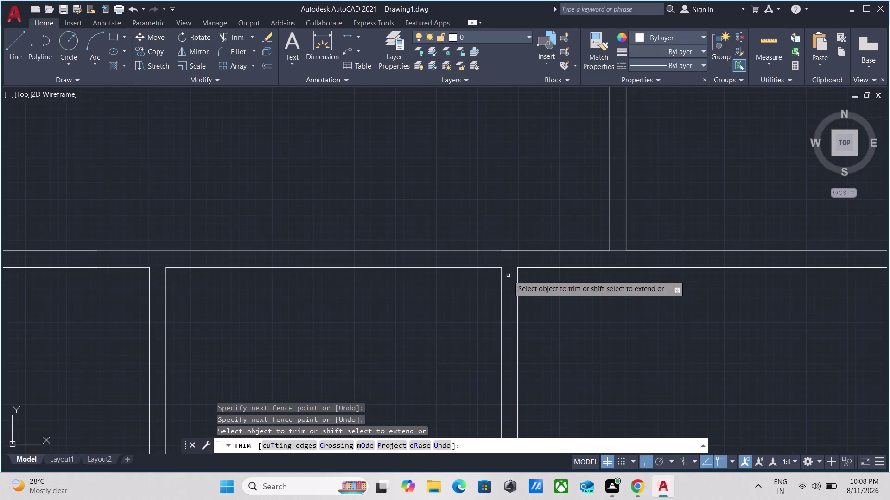
scroll(up, 3)
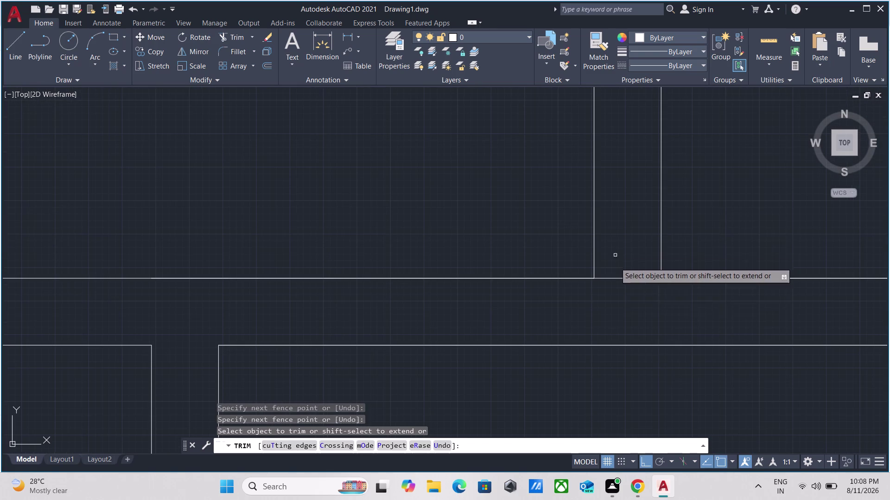
drag(619, 293, 623, 289)
click(616, 227)
scroll(down, 3)
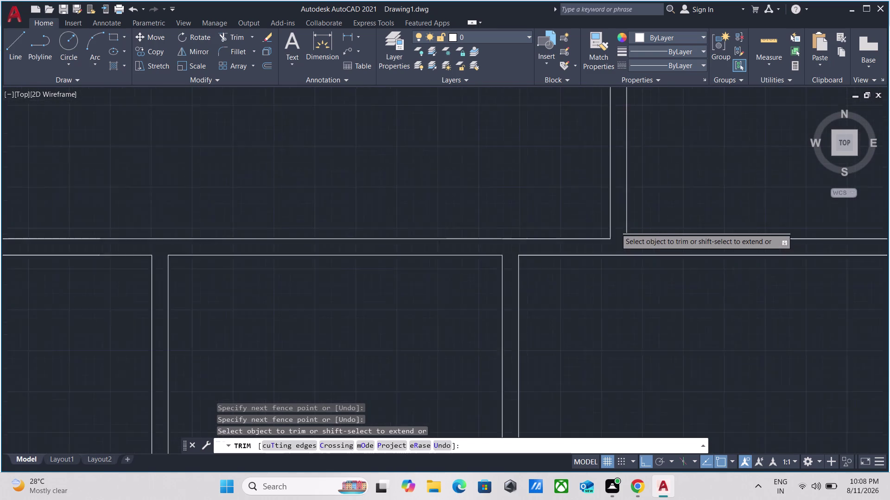
scroll(down, 3)
scroll(up, 3)
scroll(up, 3)
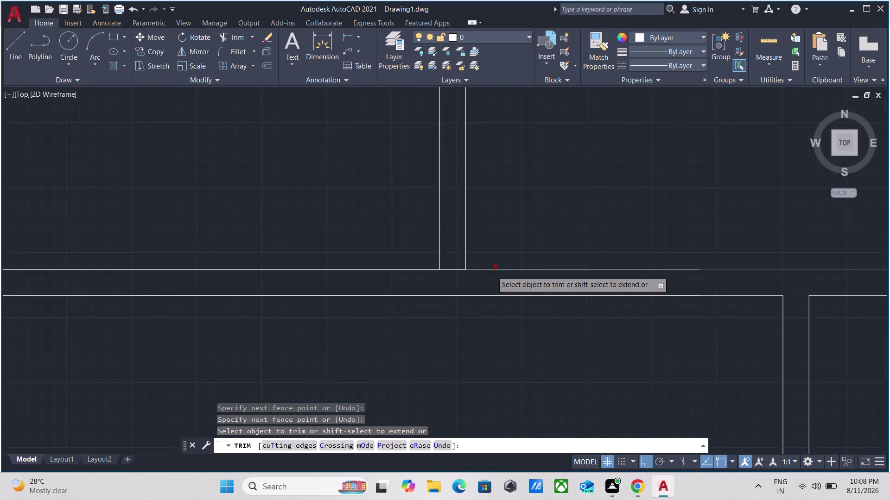
scroll(up, 3)
click(433, 275)
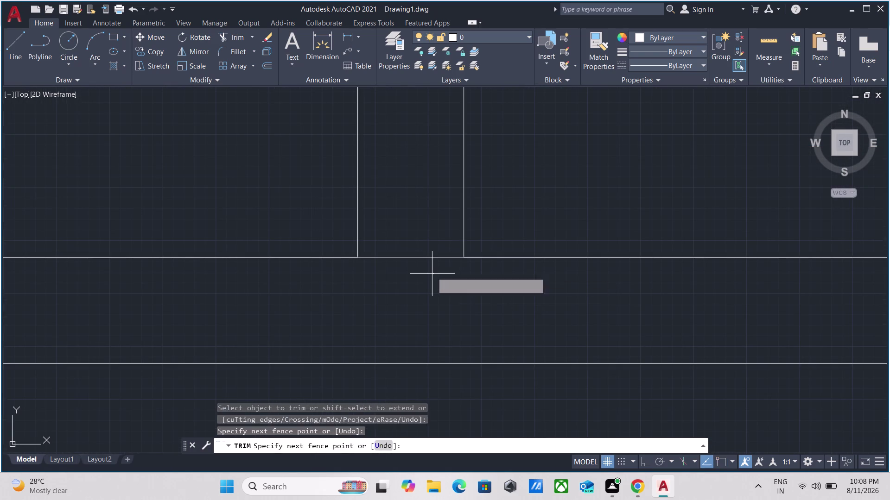
click(402, 177)
scroll(down, 3)
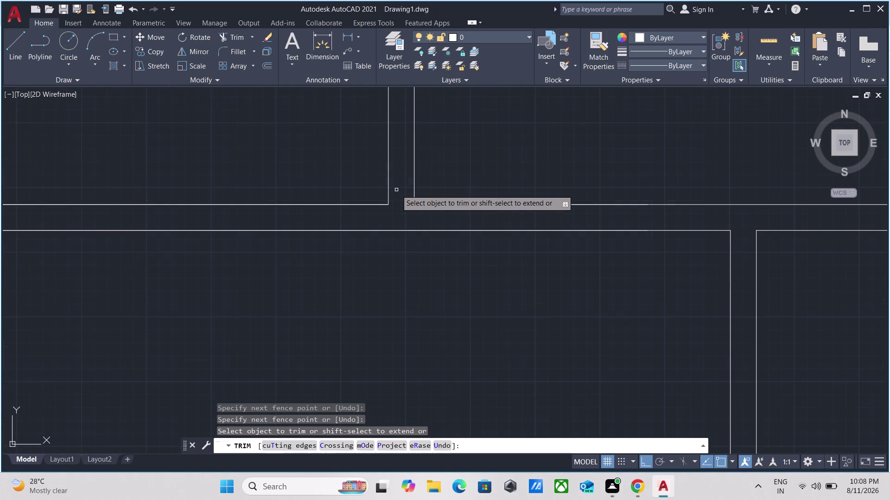
key(Escape)
Run TRIM again and cut the overlapping segments at the remaining wall junctions.
scroll(down, 3)
scroll(up, 3)
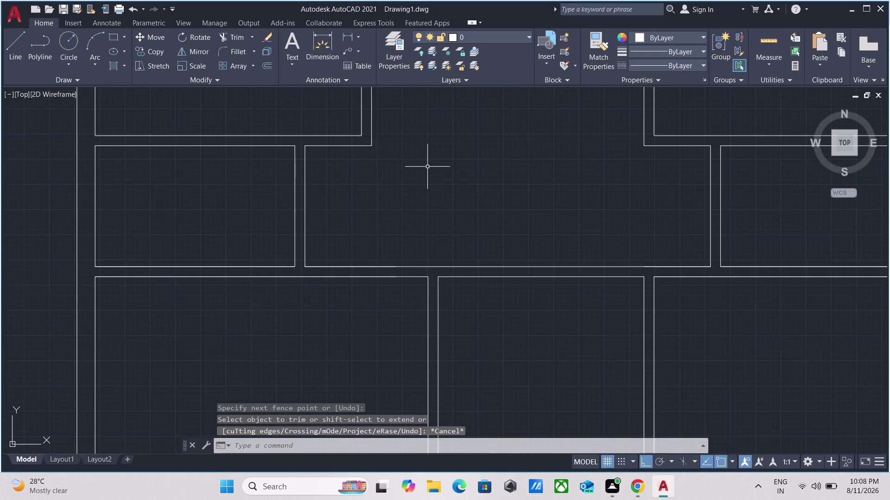
scroll(down, 3)
middle_drag(427, 166, 440, 107)
scroll(down, 3)
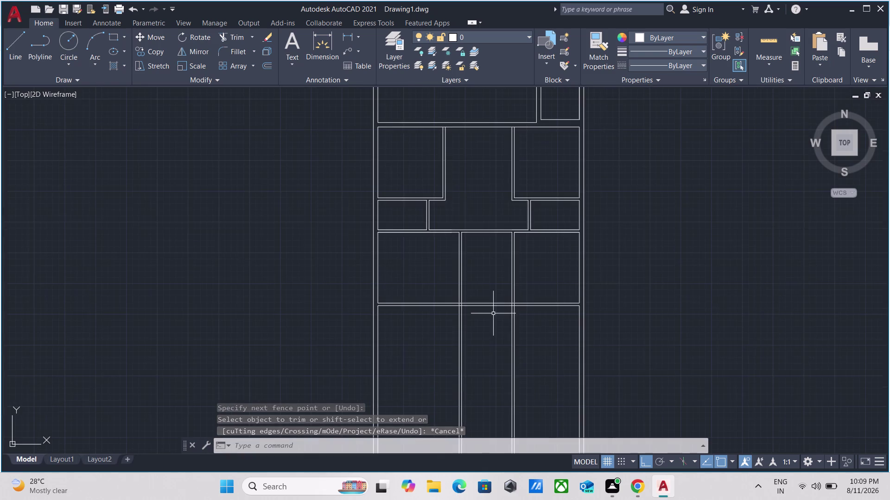
scroll(up, 3)
scroll(up, 3)
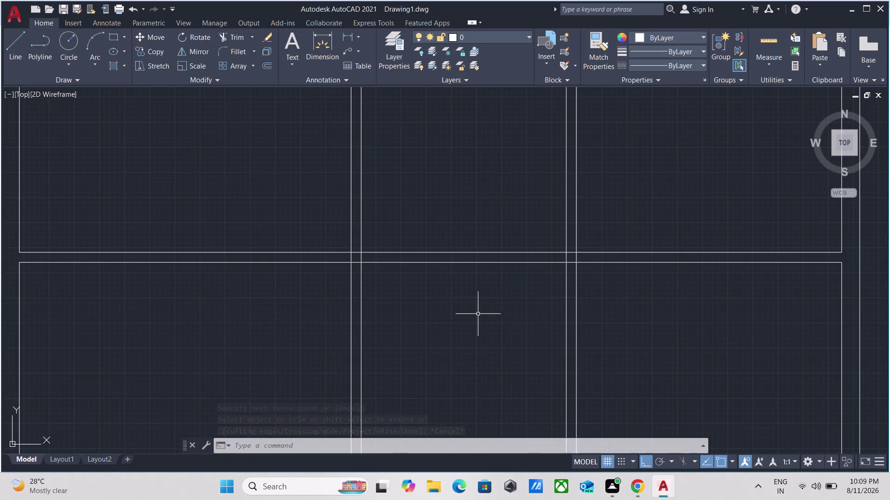
text(tr)
key(Return)
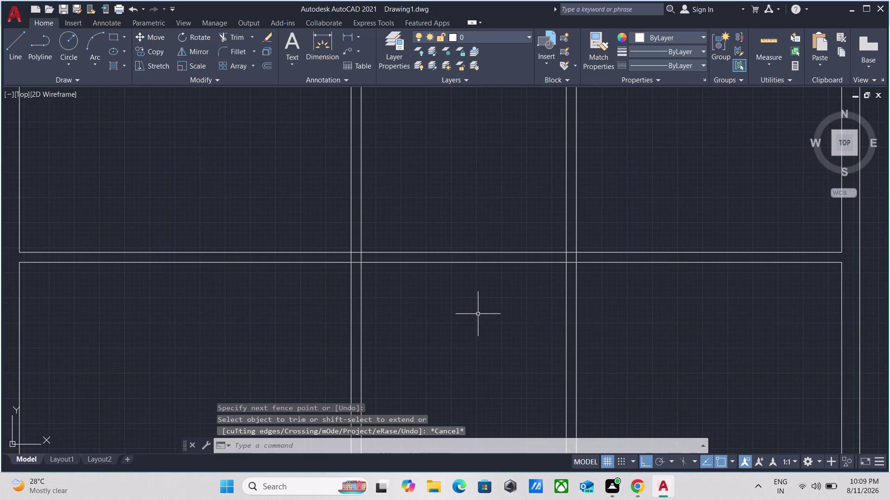
scroll(up, 3)
click(264, 175)
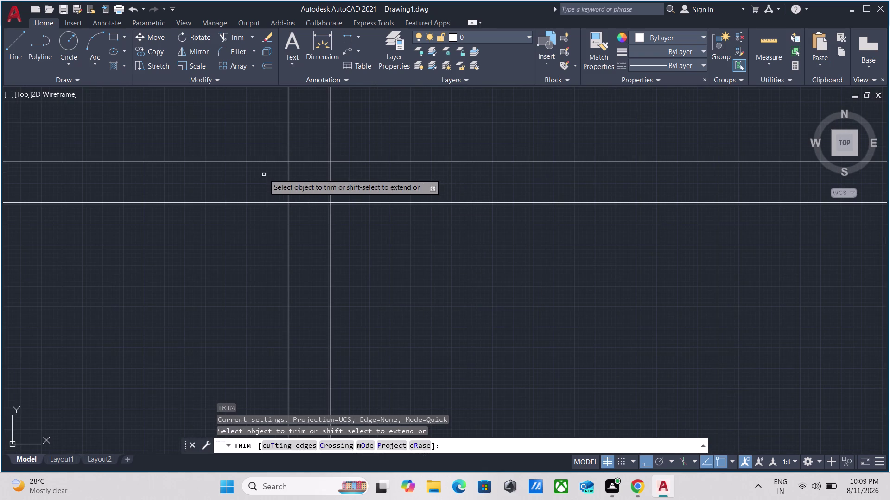
click(385, 177)
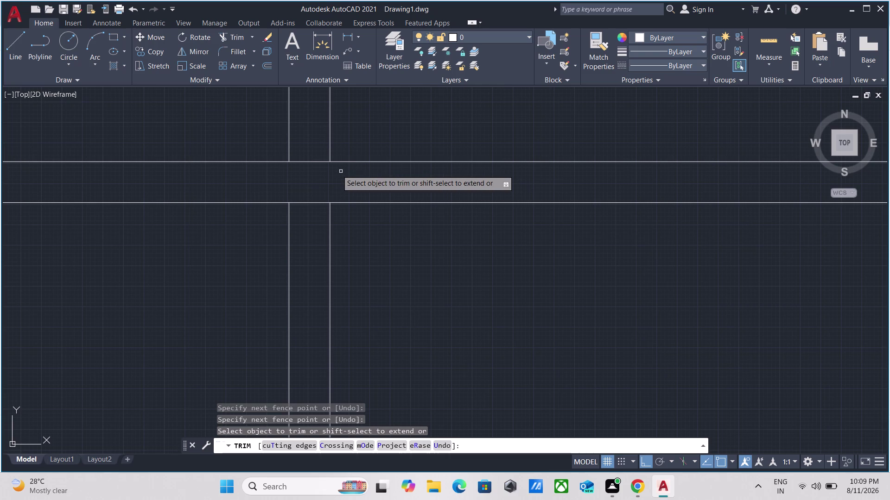
click(312, 148)
click(301, 180)
scroll(down, 3)
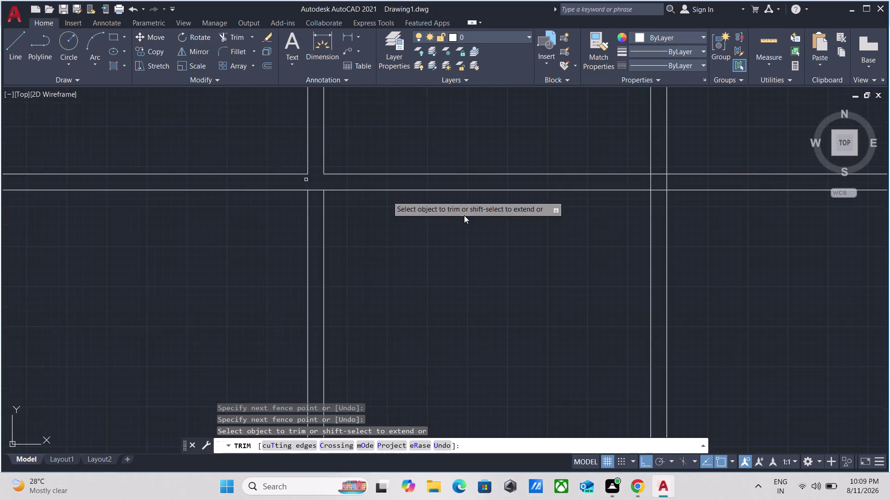
scroll(down, 3)
scroll(up, 3)
click(536, 183)
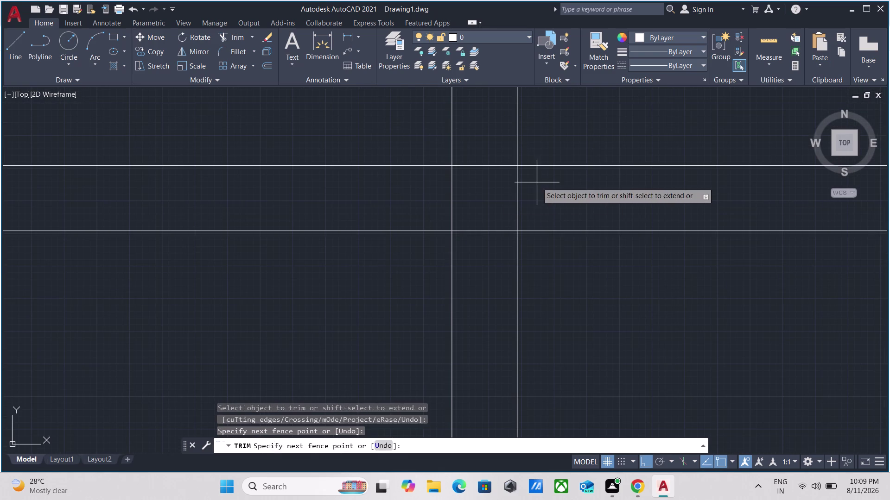
click(344, 198)
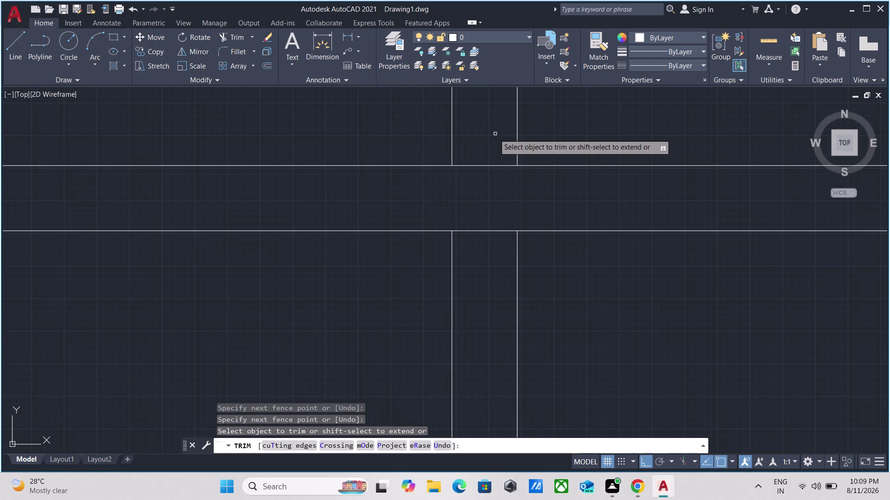
click(493, 133)
click(480, 192)
scroll(down, 3)
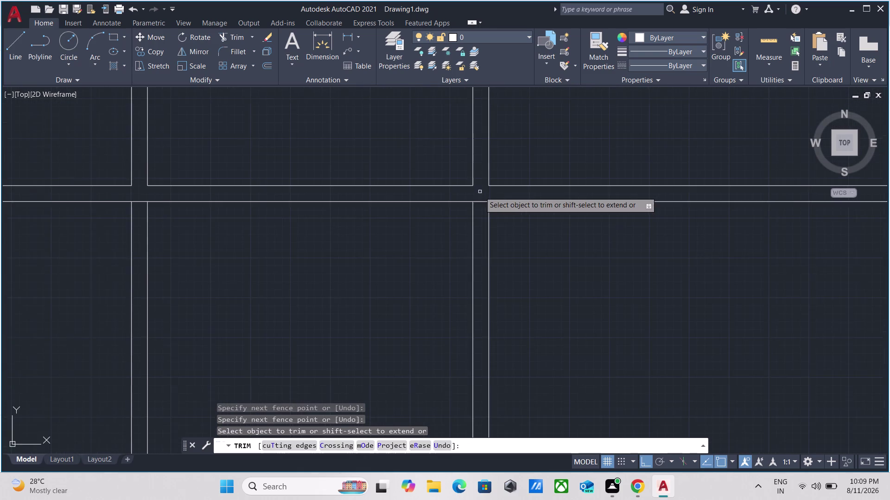
scroll(down, 3)
key(Escape)
Pan and zoom across the plan to review the trimmed central rooms.
scroll(down, 3)
middle_click(520, 253)
scroll(up, 3)
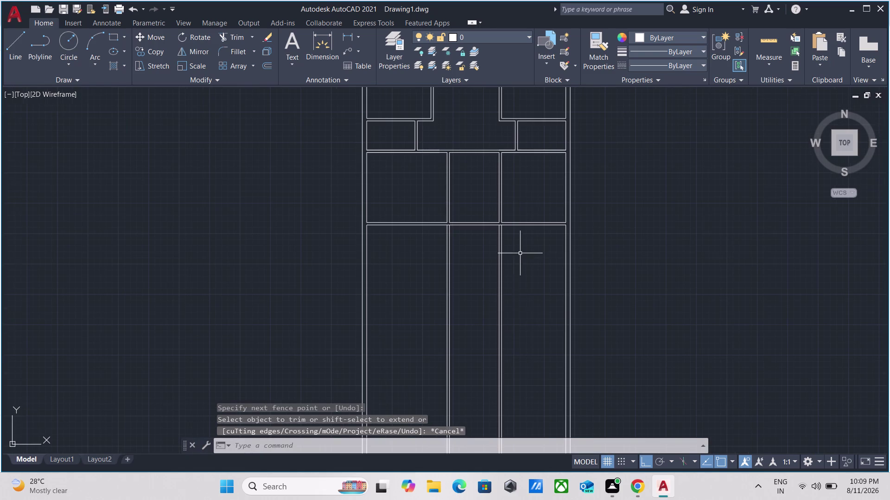
scroll(up, 3)
scroll(down, 3)
middle_click(520, 254)
scroll(up, 3)
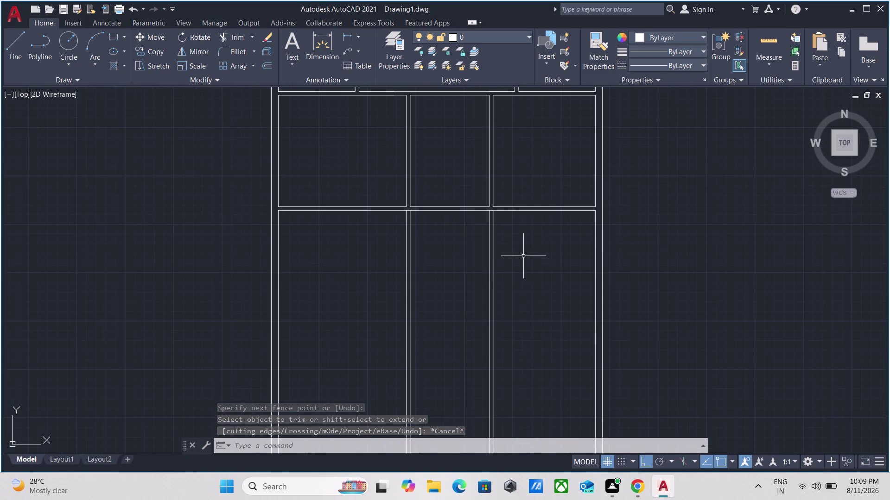
middle_drag(521, 161, 505, 255)
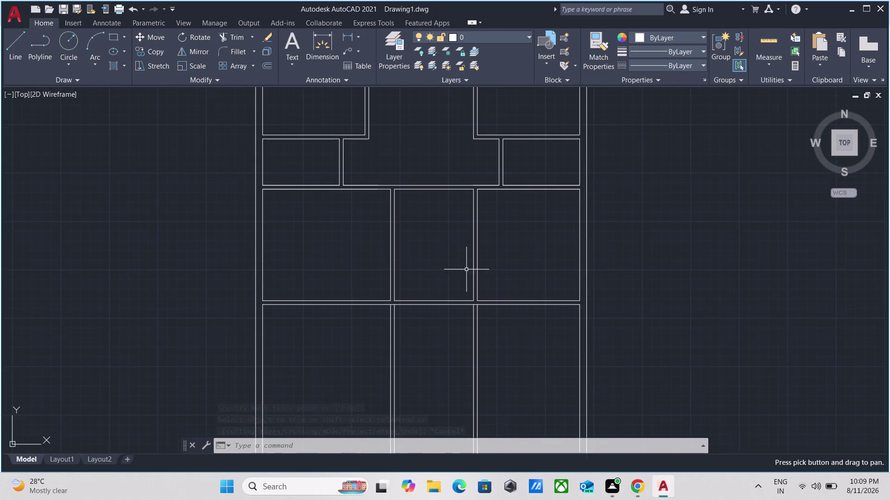
scroll(down, 3)
middle_drag(316, 242, 327, 260)
scroll(up, 3)
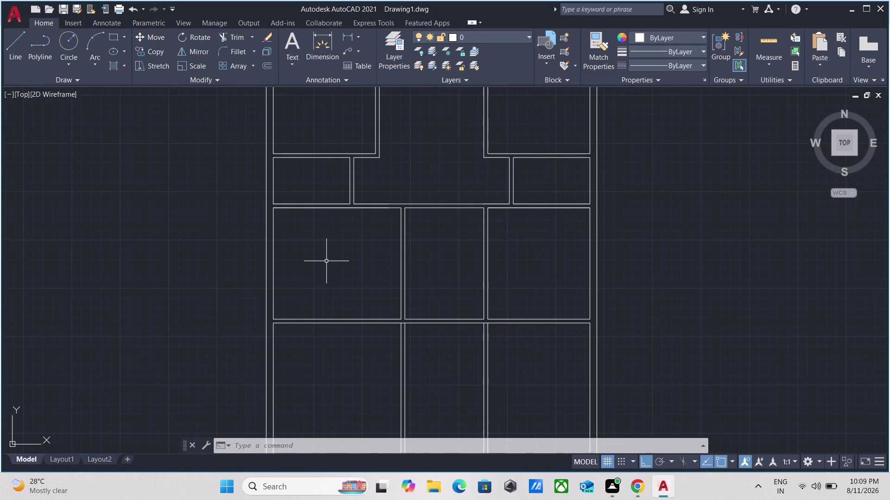
key(m)
text(ea)
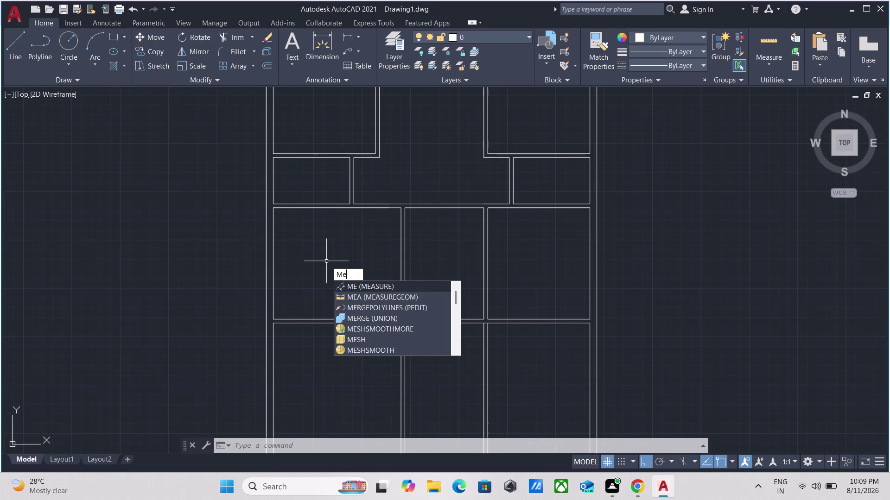
key(Return)
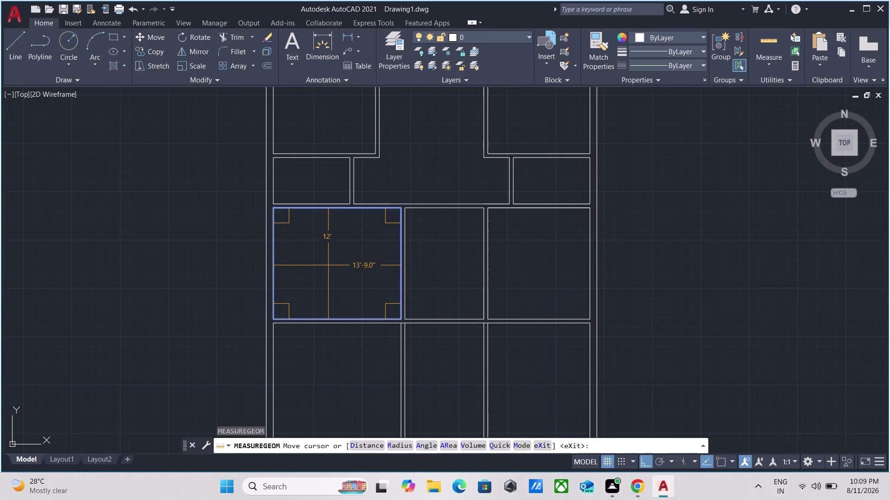
key(Escape)
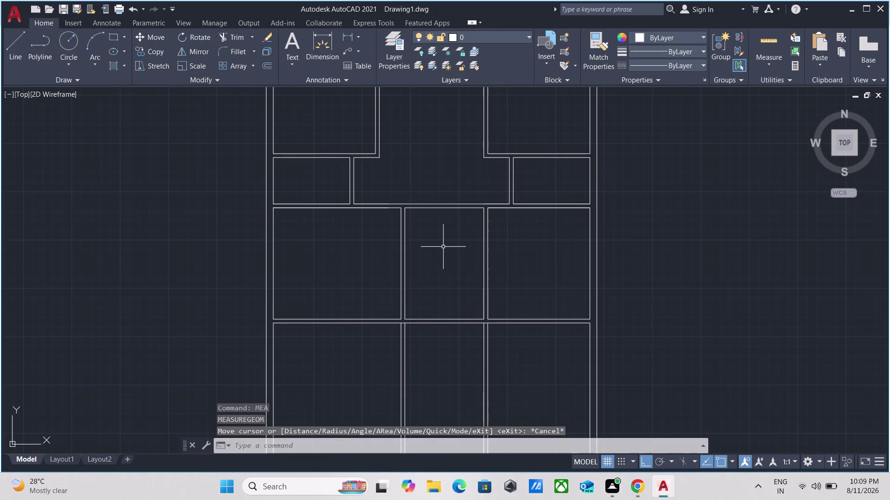
scroll(down, 3)
middle_drag(443, 246, 429, 284)
scroll(up, 3)
middle_drag(429, 284, 428, 294)
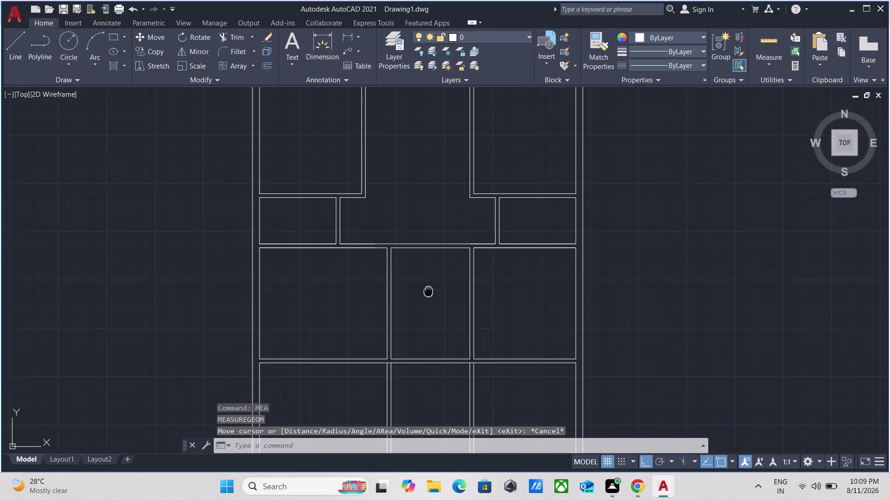
middle_drag(428, 294, 427, 305)
key(e)
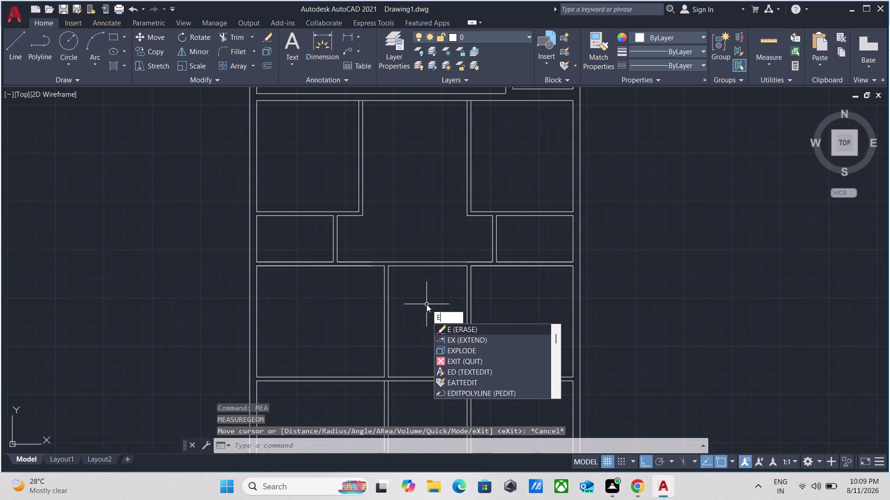
key(x)
key(Return)
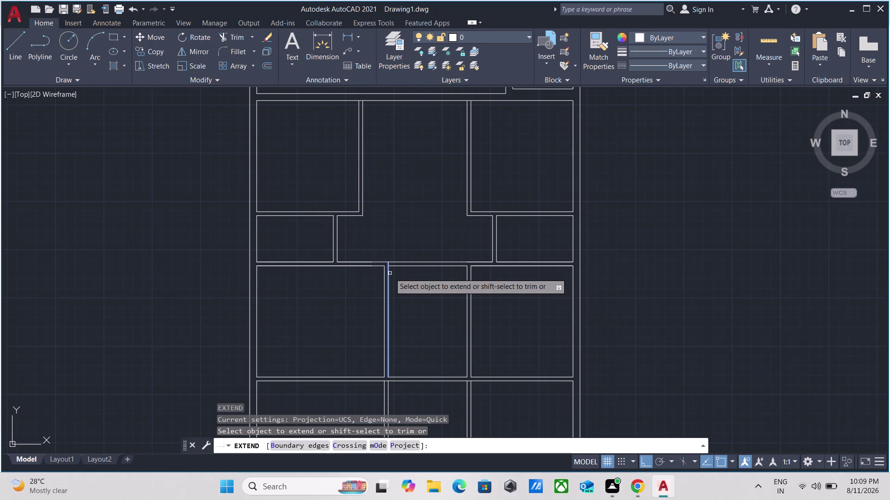
Extend the middle room's left and right partitions up to the corridor wall.
click(390, 273)
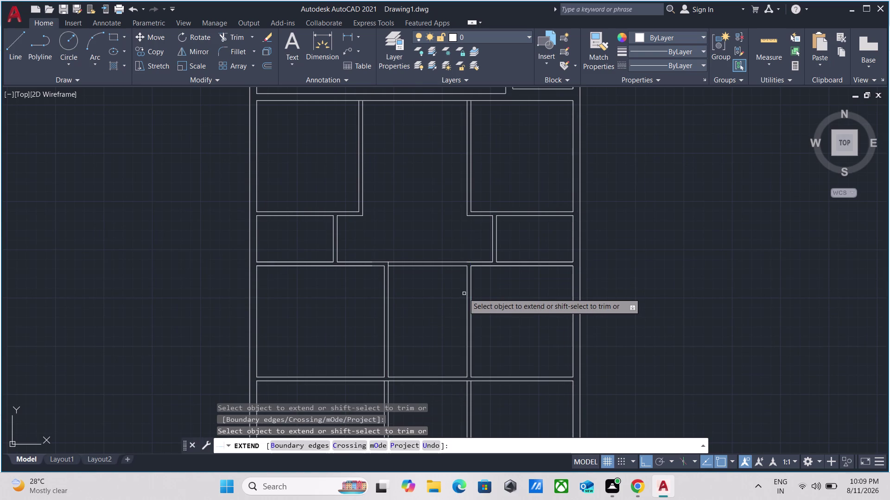
click(466, 289)
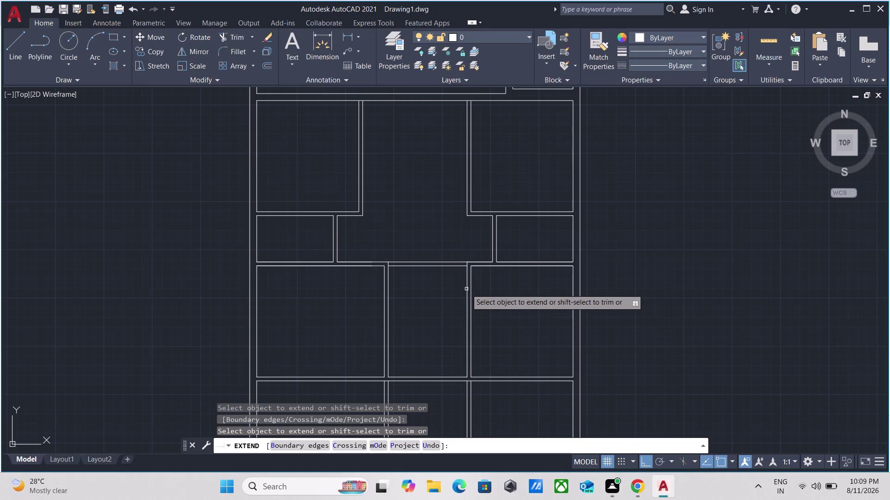
key(Escape)
scroll(up, 3)
Fence-trim the partition segments crossing between the central rooms.
text(t)
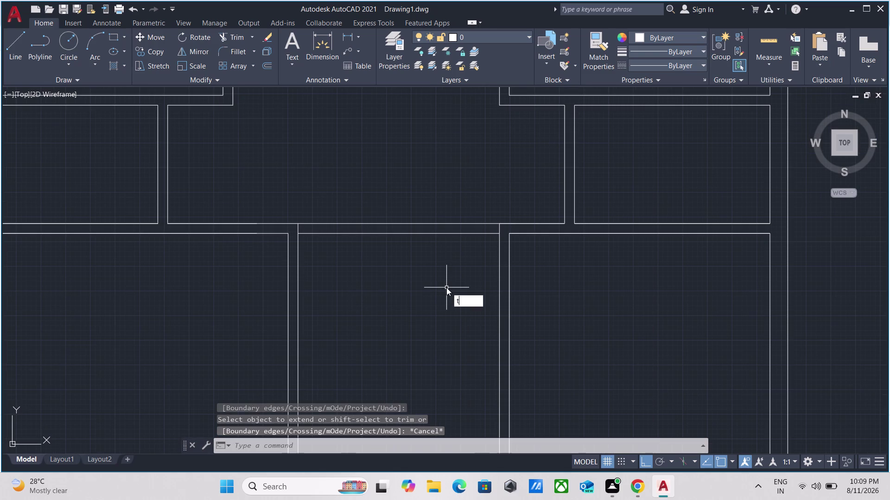
text(r)
key(Return)
click(446, 287)
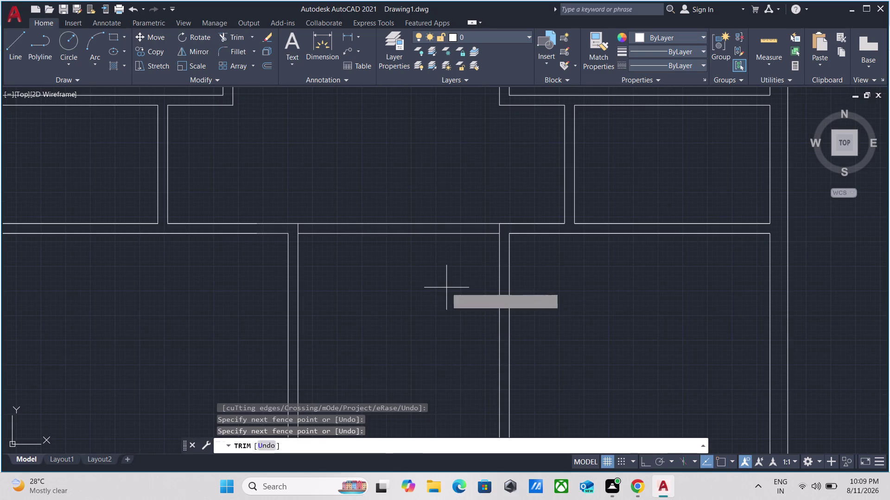
click(448, 196)
key(Escape)
scroll(down, 3)
scroll(up, 3)
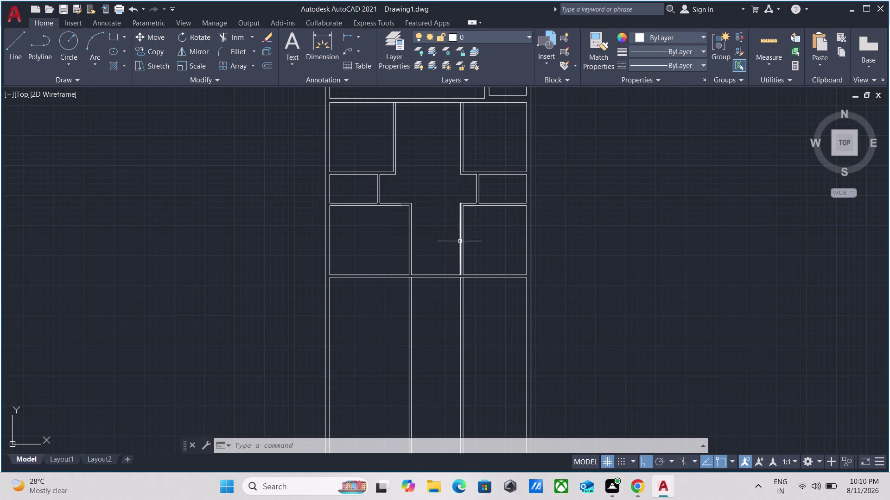
Extend a wall line at the corridor corner to meet the partition.
scroll(up, 3)
scroll(down, 3)
middle_drag(477, 216, 460, 278)
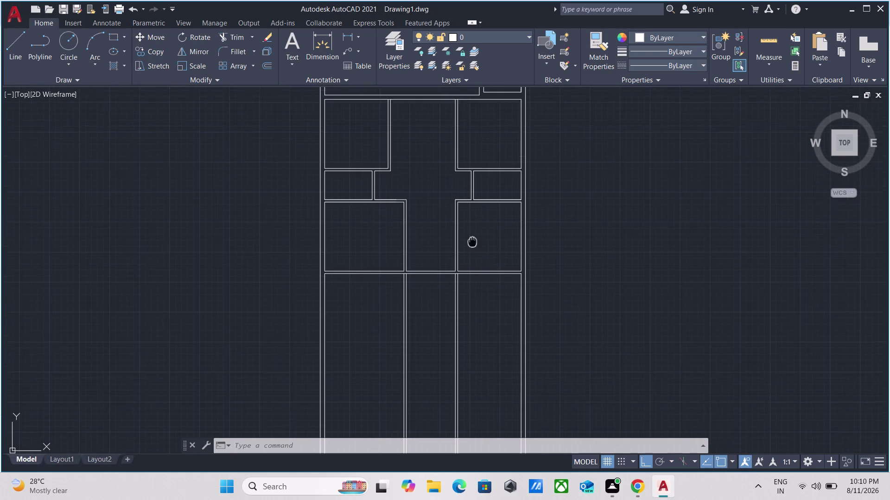
middle_drag(460, 278, 448, 288)
scroll(up, 3)
middle_drag(439, 357, 427, 307)
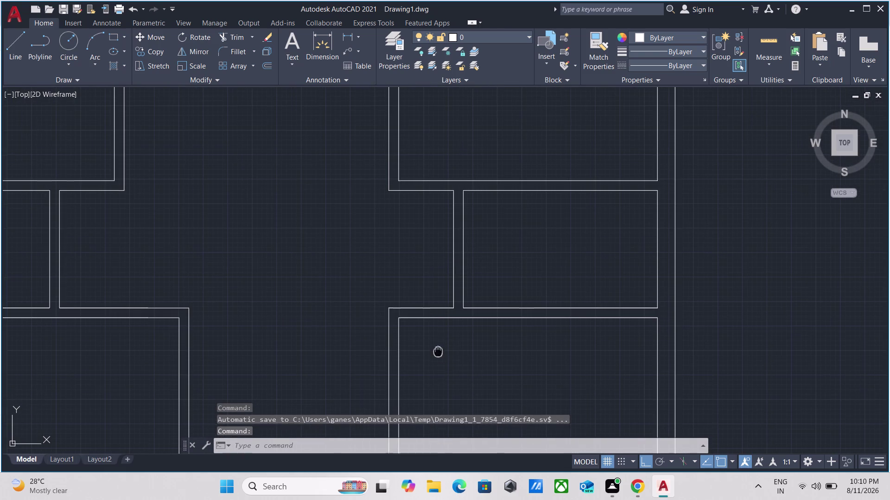
middle_drag(428, 307, 422, 287)
text(e)
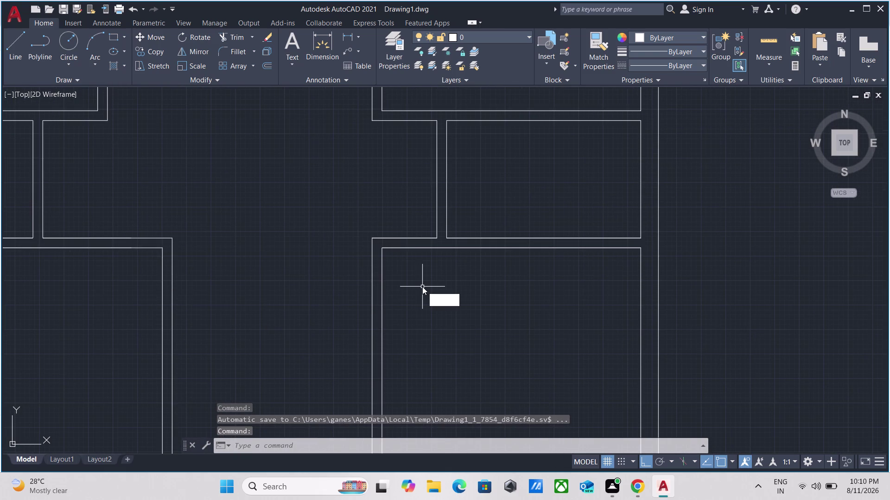
text(x)
key(Return)
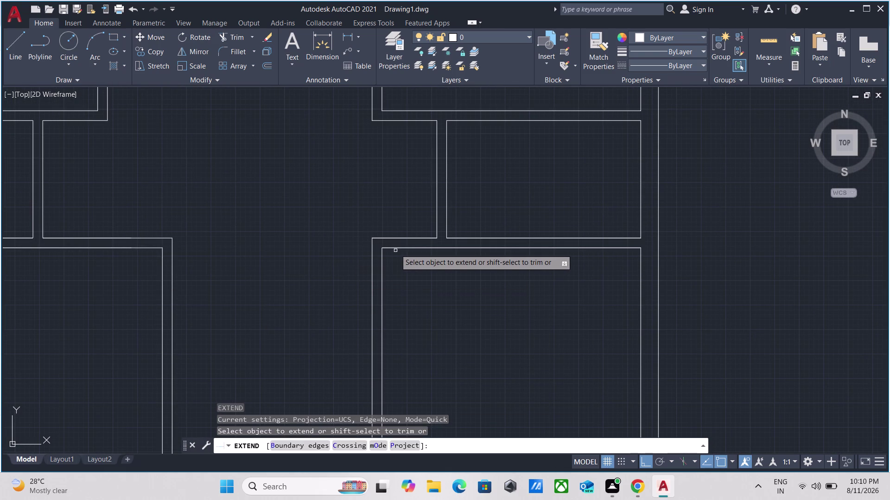
click(395, 248)
key(Escape)
Trim away the remaining partition lines between the middle and right rooms.
scroll(down, 3)
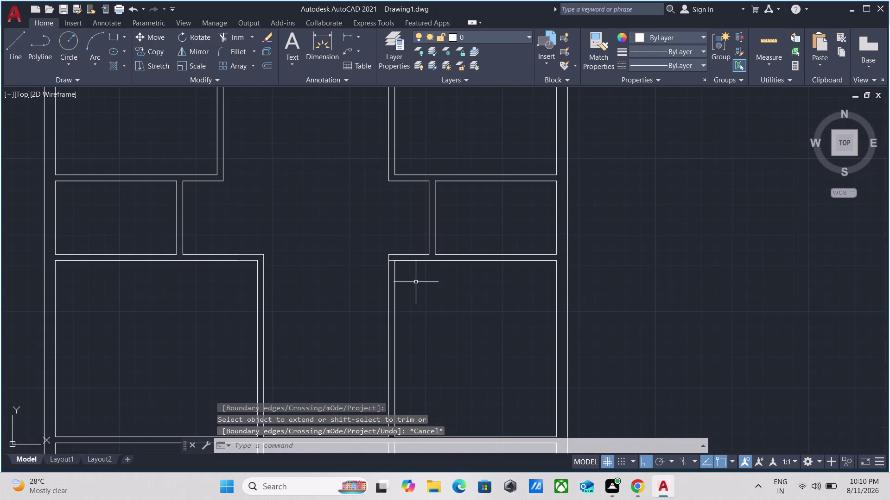
text(tr)
key(Return)
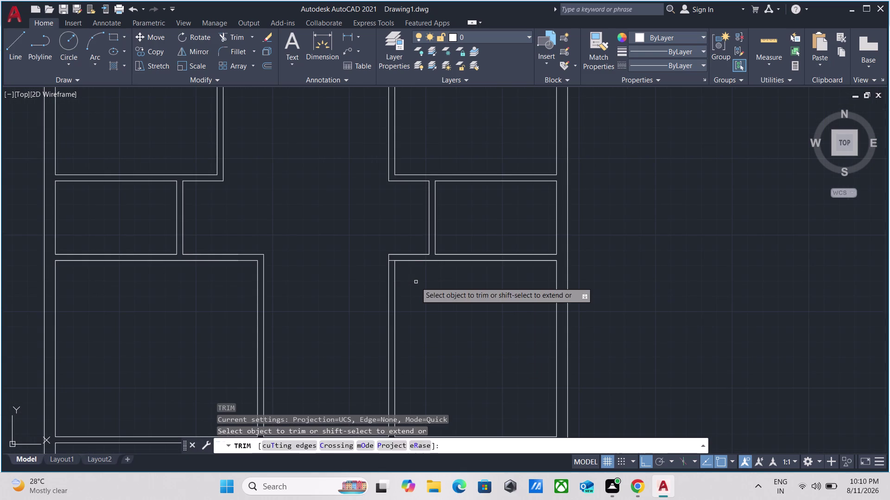
drag(416, 283, 412, 283)
click(359, 285)
key(Escape)
scroll(down, 3)
middle_drag(408, 298, 420, 217)
middle_drag(398, 236, 425, 227)
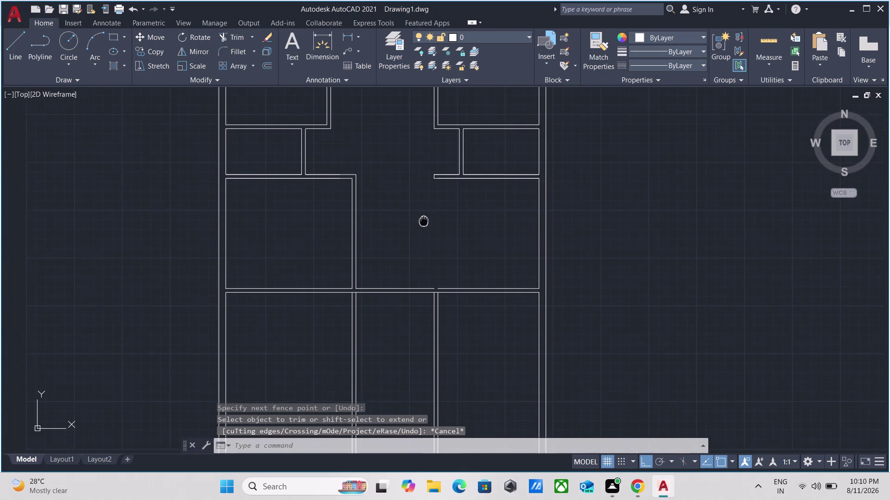
middle_drag(425, 227, 427, 237)
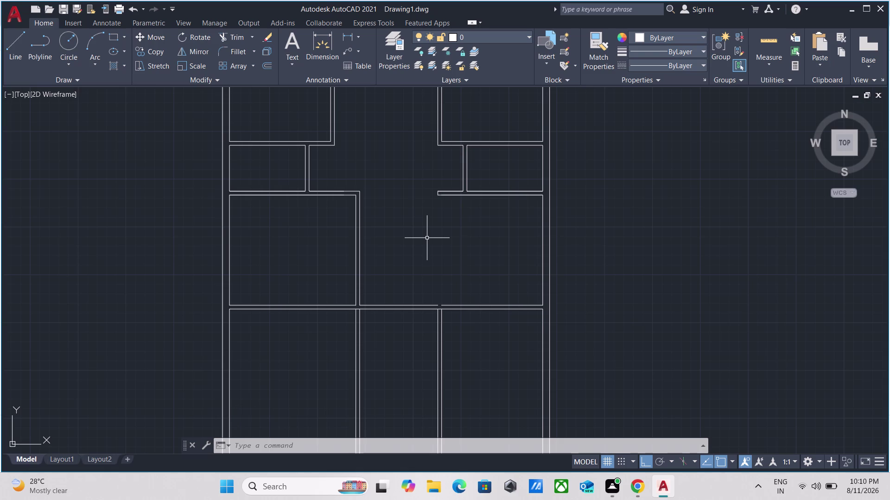
scroll(down, 3)
scroll(up, 3)
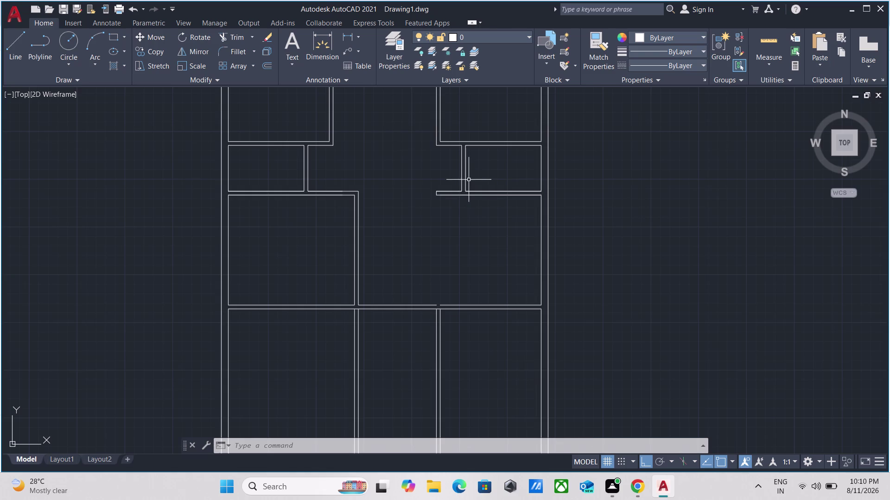
scroll(up, 3)
scroll(down, 3)
middle_drag(462, 223, 444, 261)
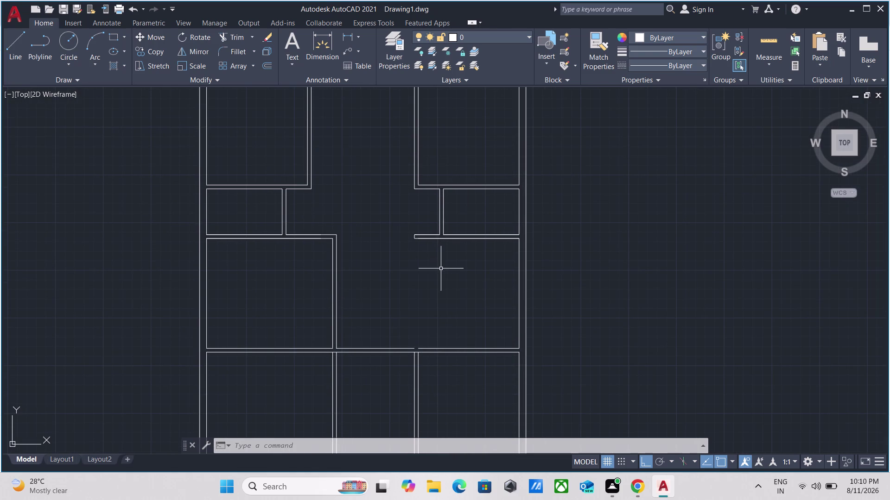
scroll(down, 3)
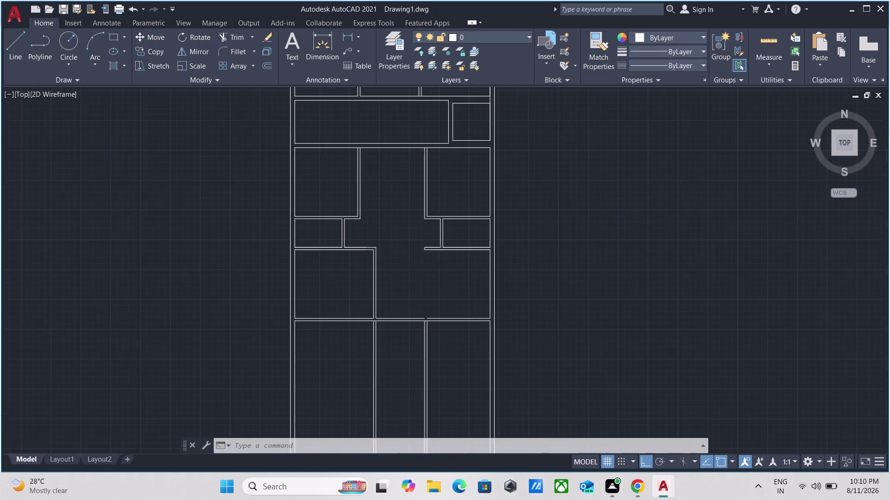
middle_click(441, 268)
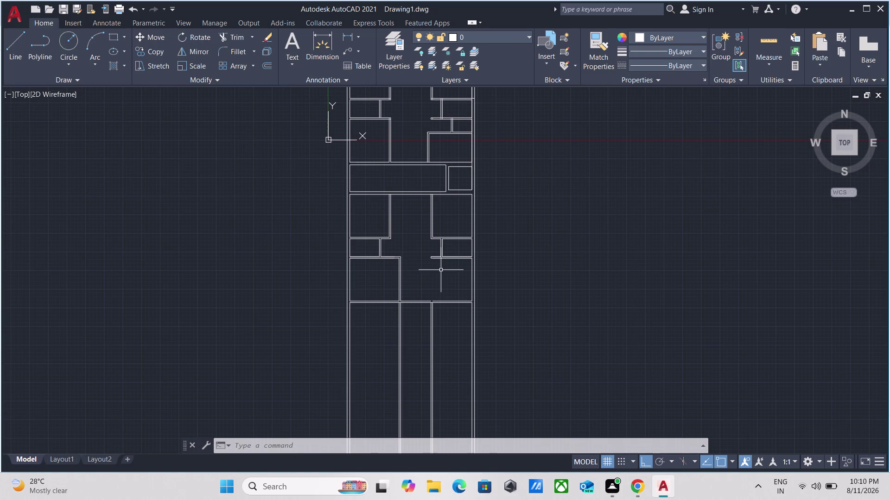
scroll(up, 3)
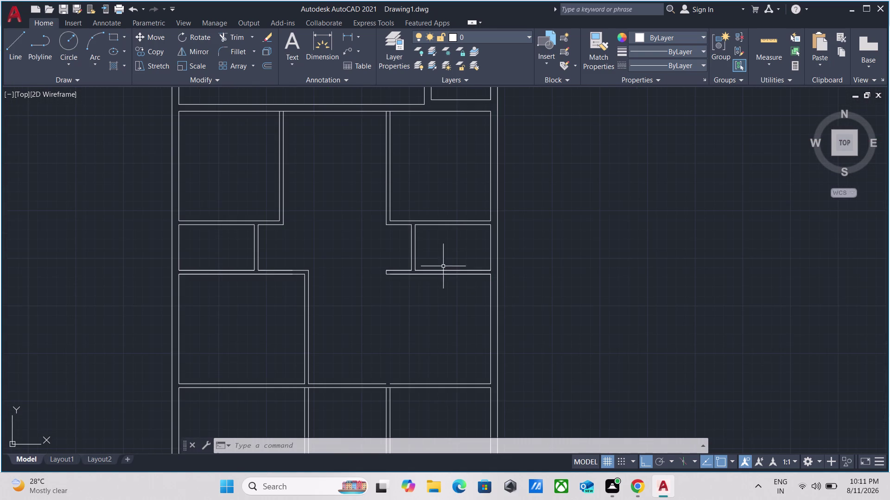
scroll(up, 3)
scroll(down, 3)
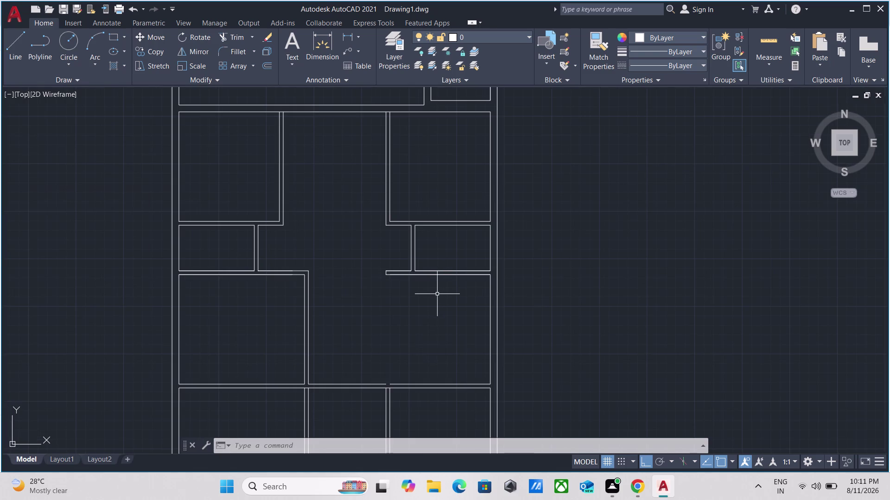
scroll(up, 3)
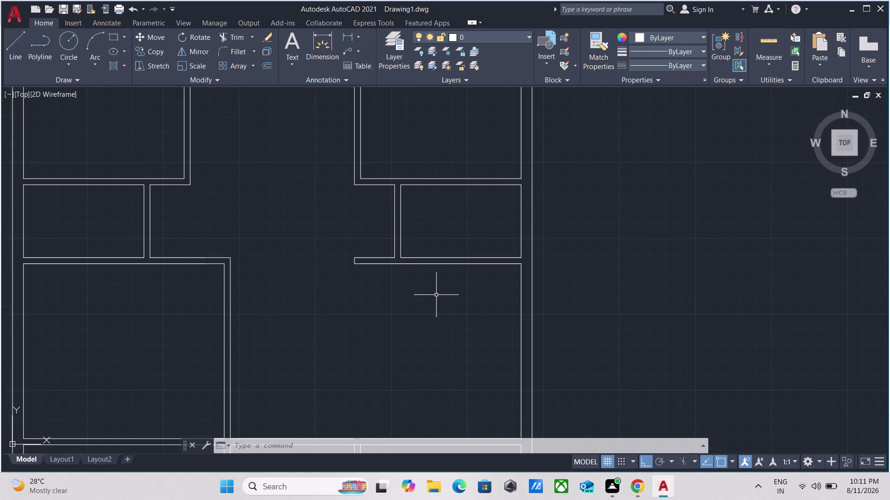
scroll(up, 3)
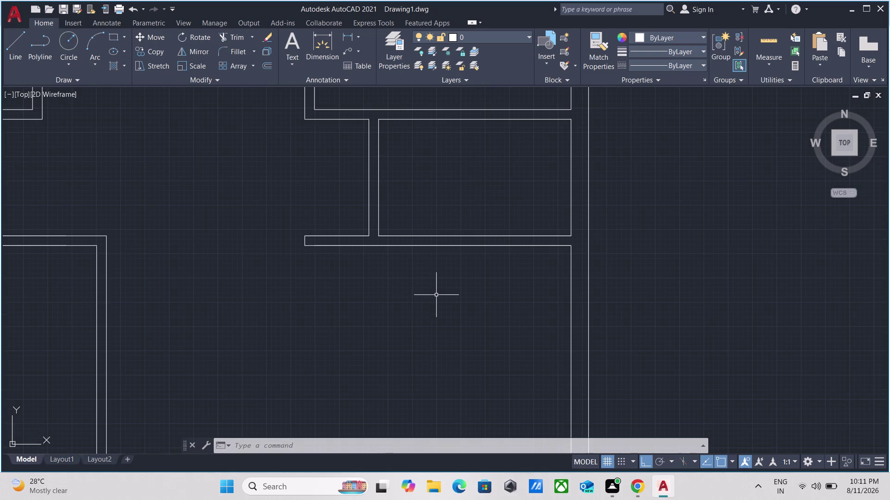
Offset the room's bottom wall line 5' downward for the new partition.
key(o)
key(Return)
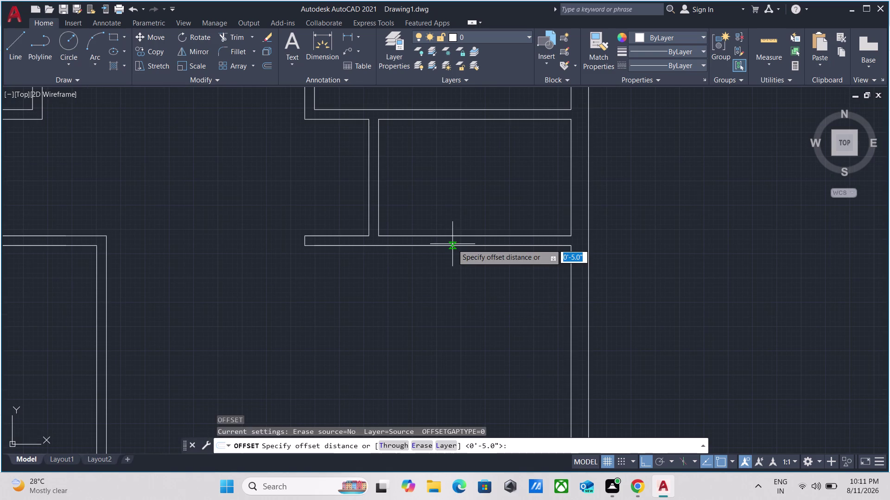
click(453, 244)
drag(443, 313, 441, 308)
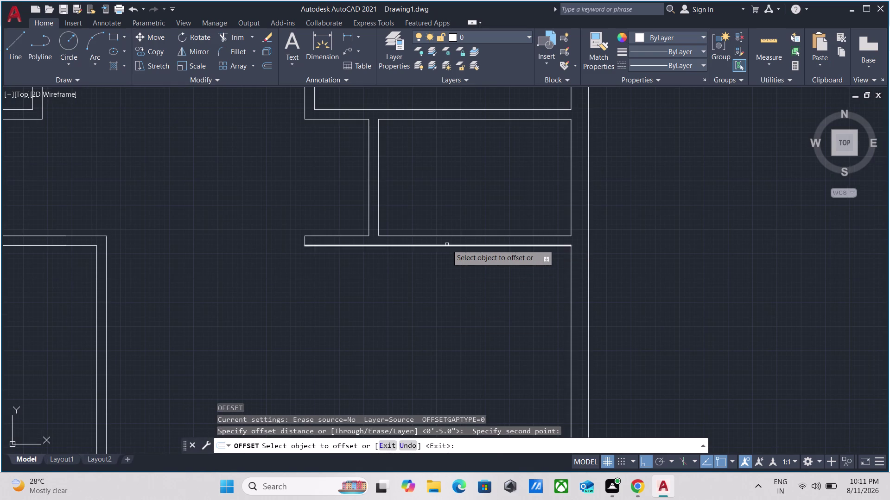
click(447, 244)
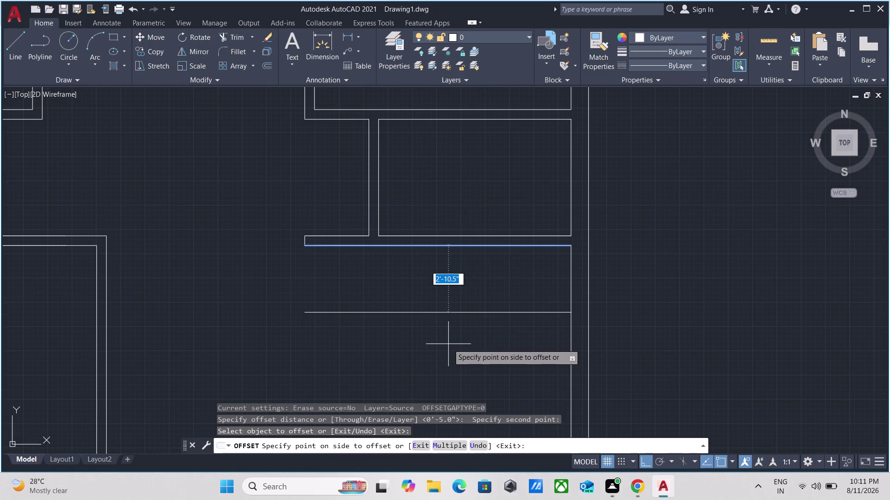
text(5')
key(Return)
scroll(down, 3)
middle_drag(445, 339, 453, 244)
scroll(up, 3)
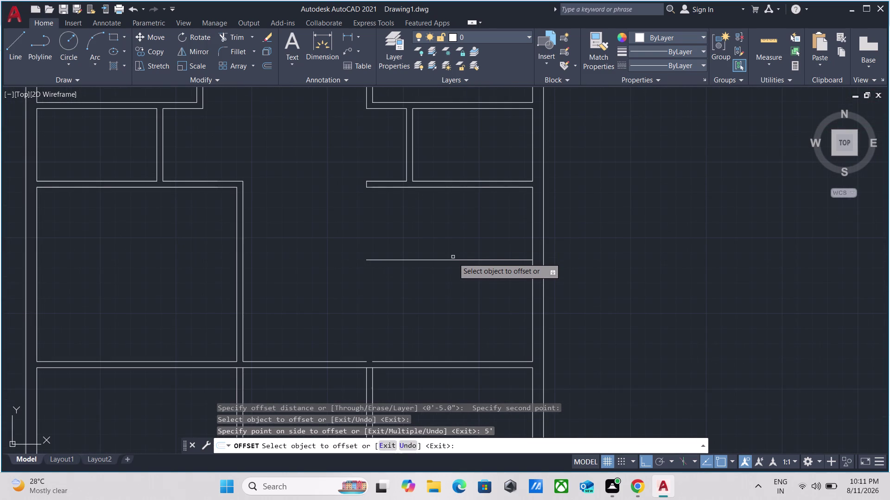
Offset the new line 5" to give the partition its wall thickness.
click(456, 260)
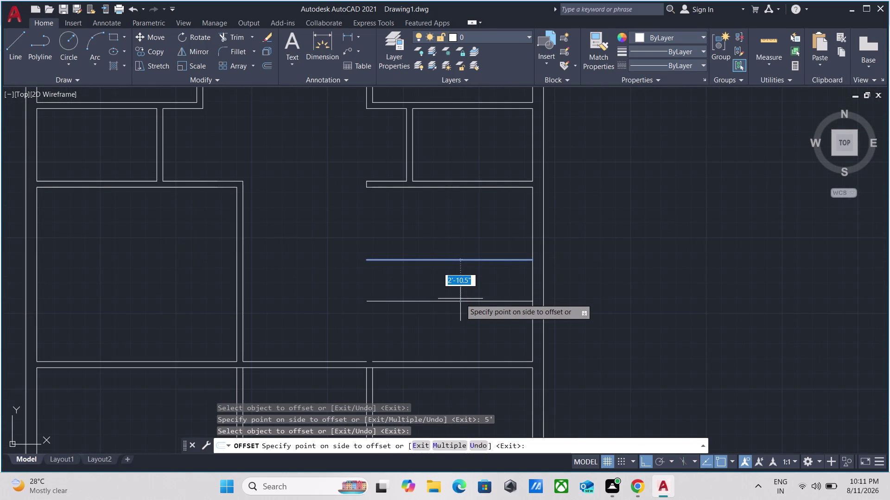
key(5)
key(Return)
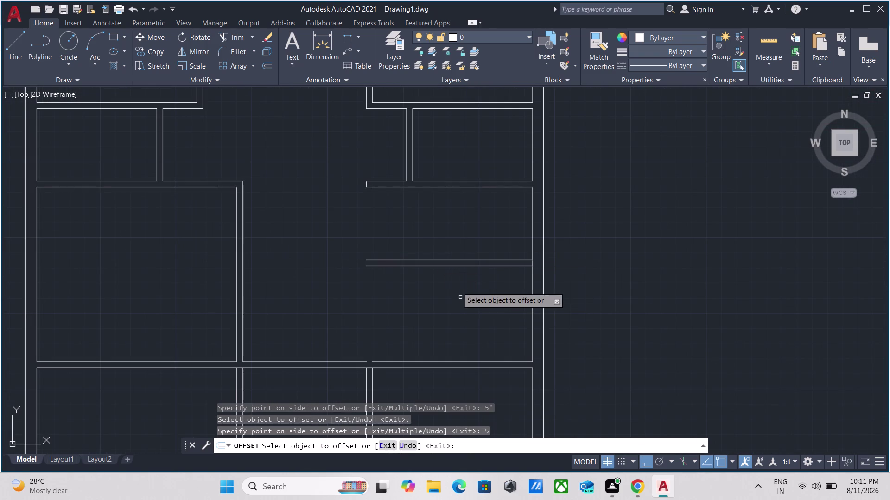
scroll(up, 3)
key(Escape)
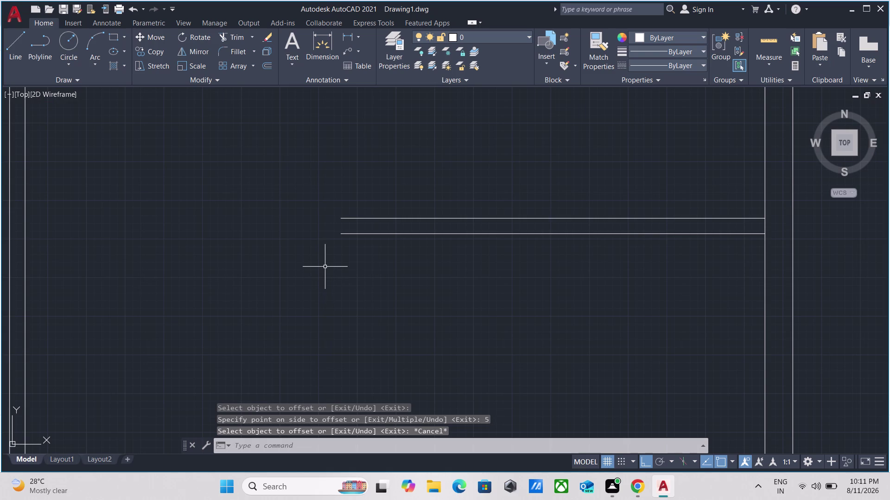
Draw a short closing line across the partition's free end.
text(ex)
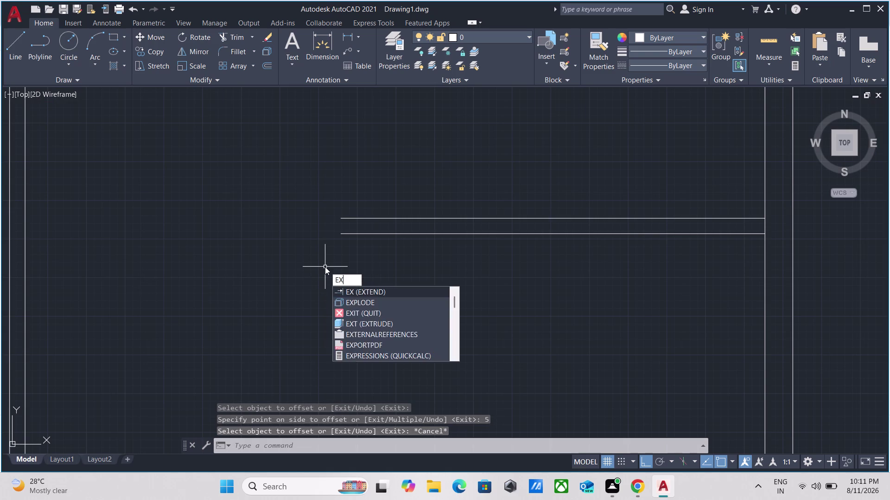
key(Return)
key(Escape)
key(l)
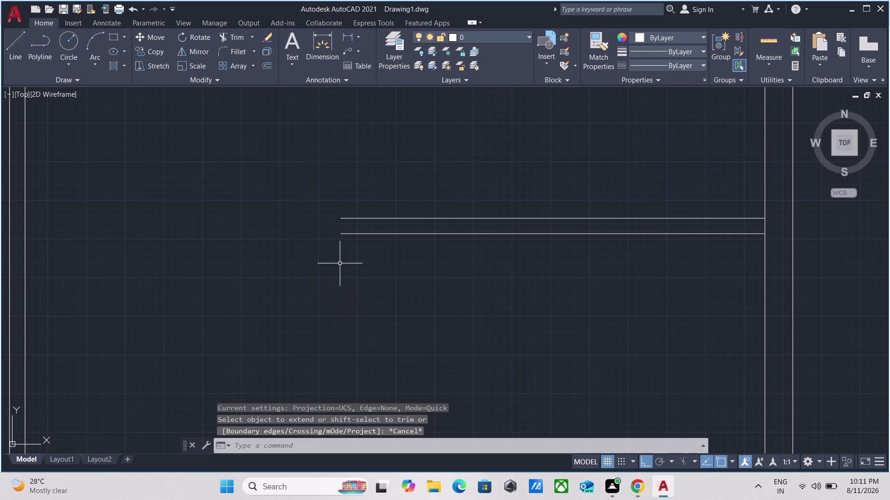
key(Return)
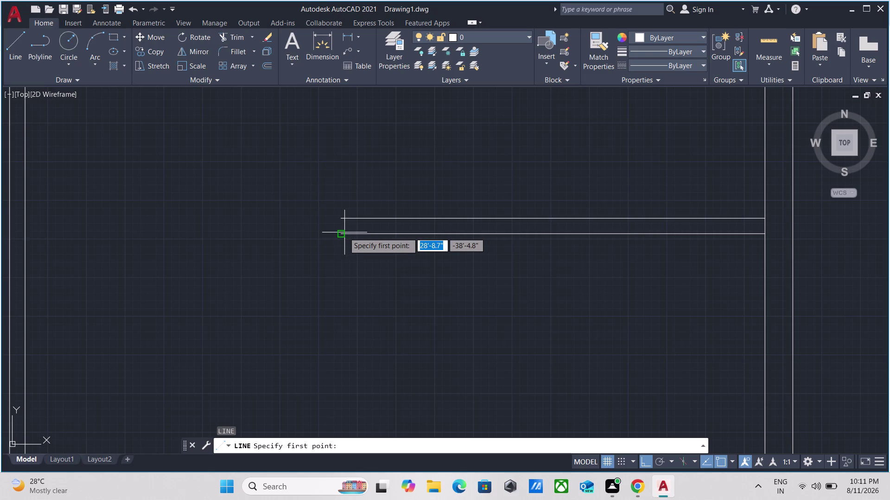
click(343, 232)
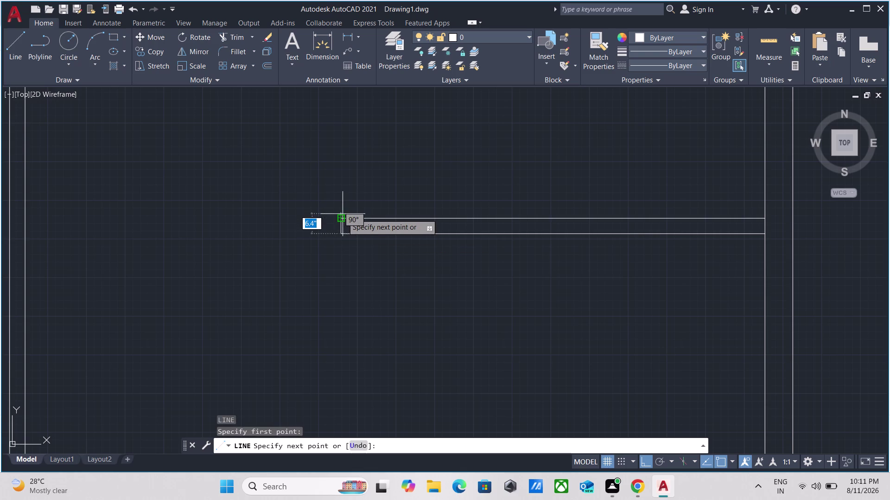
click(342, 217)
key(Escape)
Fence-trim the wall segment where the new partition meets the vertical wall.
scroll(down, 3)
scroll(up, 3)
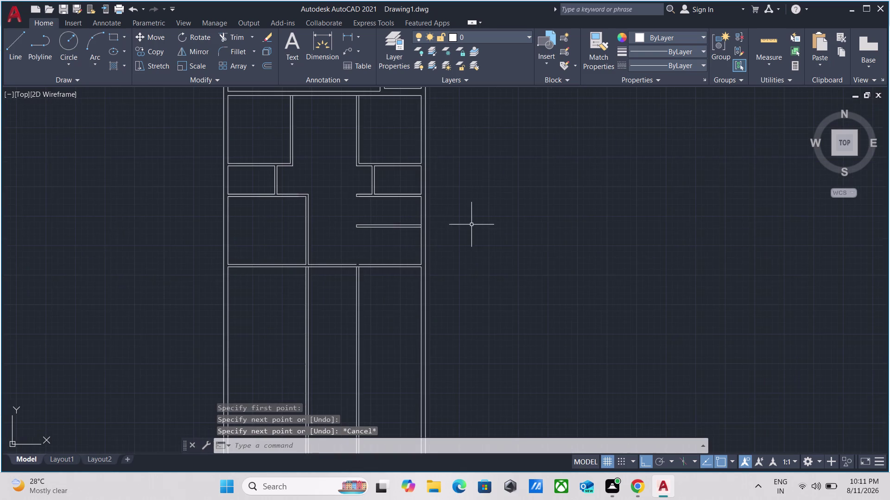
scroll(up, 3)
middle_drag(296, 233, 462, 253)
scroll(up, 3)
text(tr)
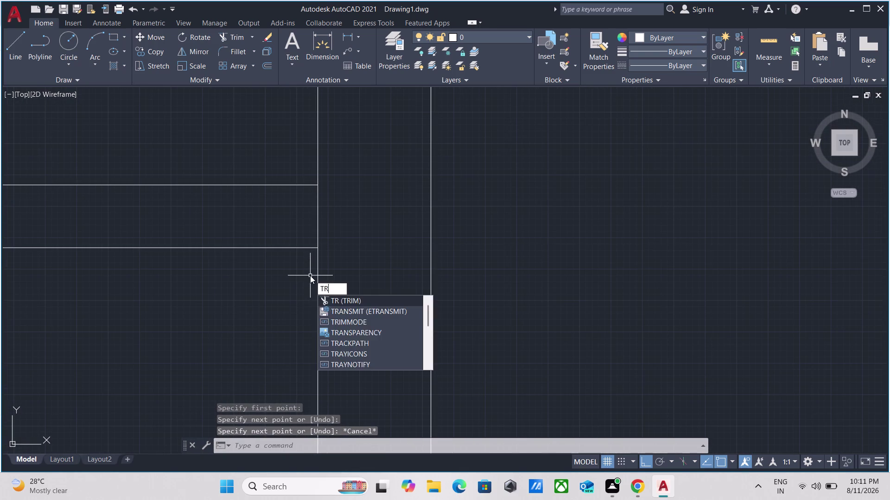
key(Return)
click(341, 219)
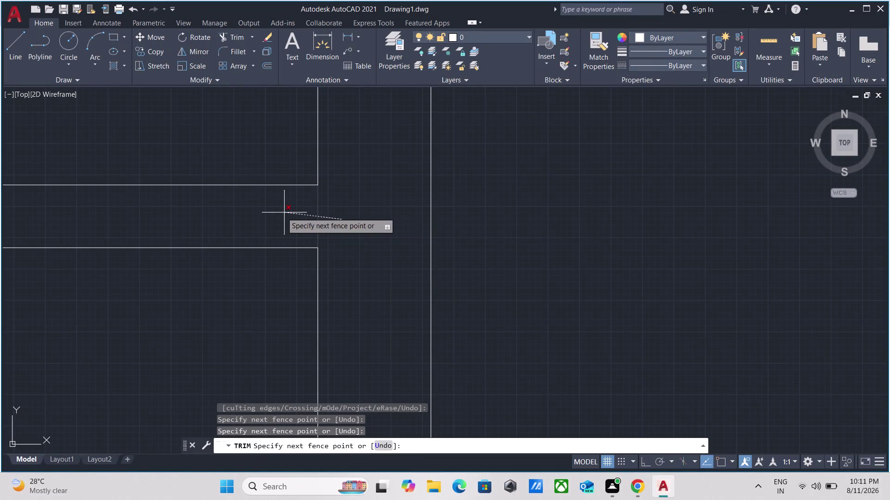
click(281, 212)
key(Escape)
Pan and zoom around the plan to review the joined partition.
scroll(down, 3)
middle_drag(286, 224, 398, 270)
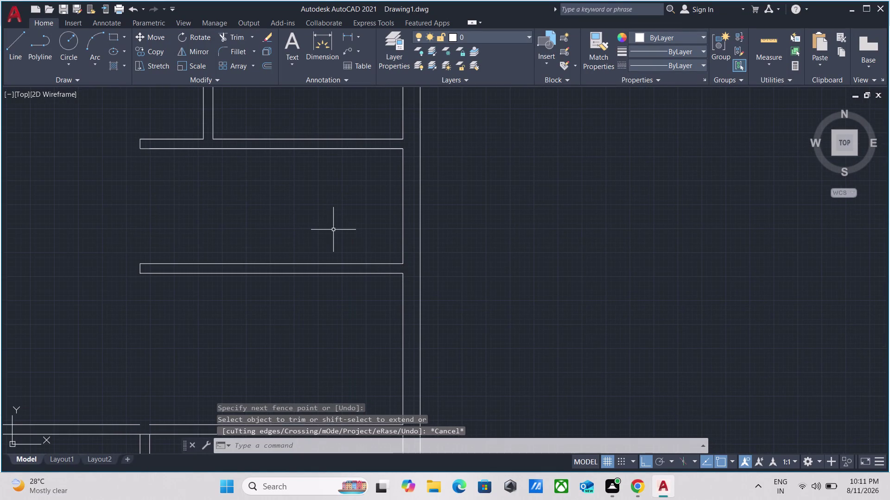
middle_drag(333, 230, 510, 315)
scroll(up, 3)
scroll(down, 3)
scroll(up, 3)
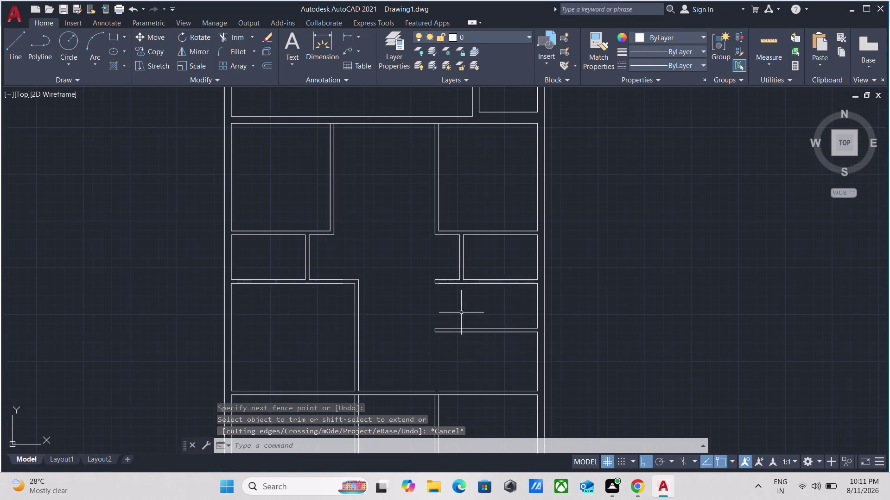
scroll(up, 3)
scroll(down, 3)
middle_drag(459, 311, 454, 250)
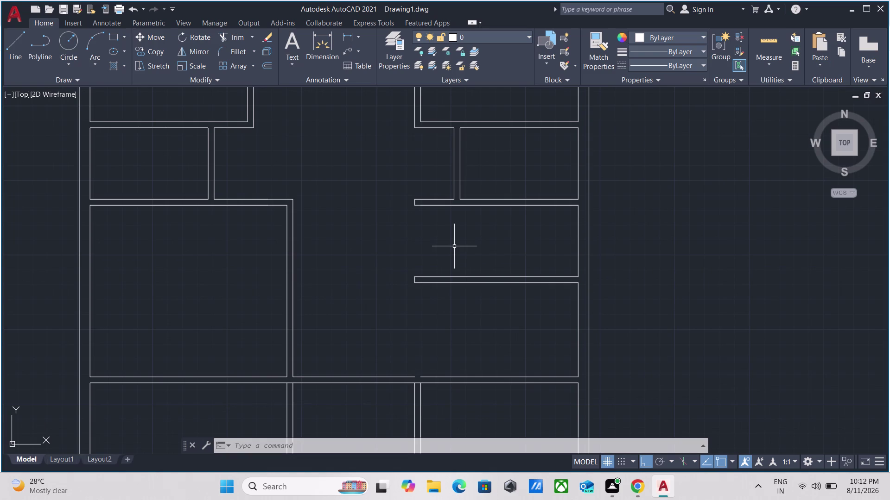
scroll(down, 3)
scroll(up, 3)
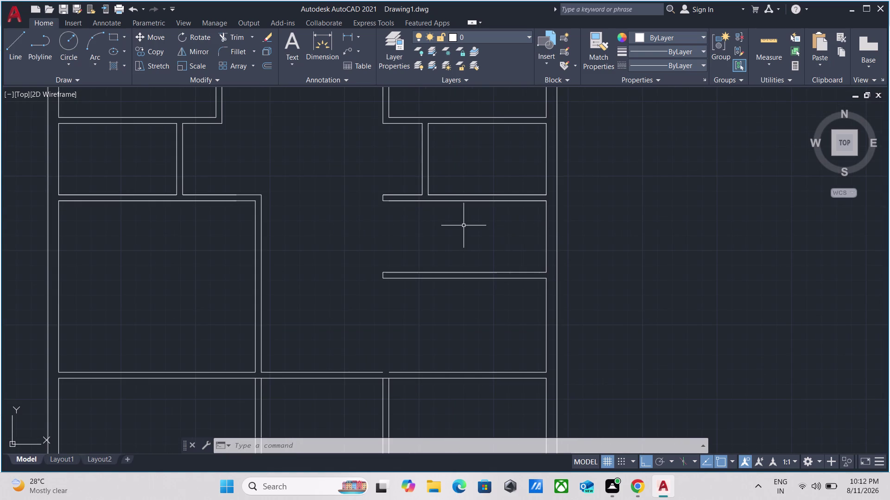
middle_drag(463, 226, 452, 252)
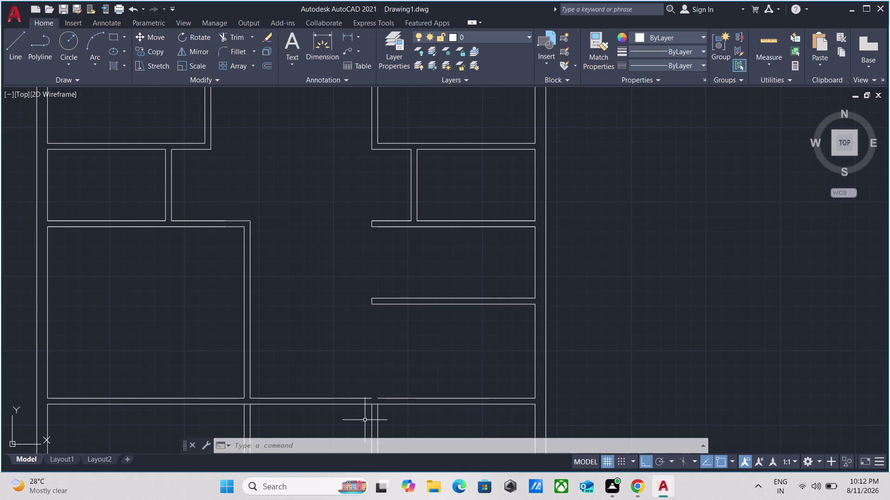
scroll(down, 3)
scroll(down, 3)
scroll(up, 3)
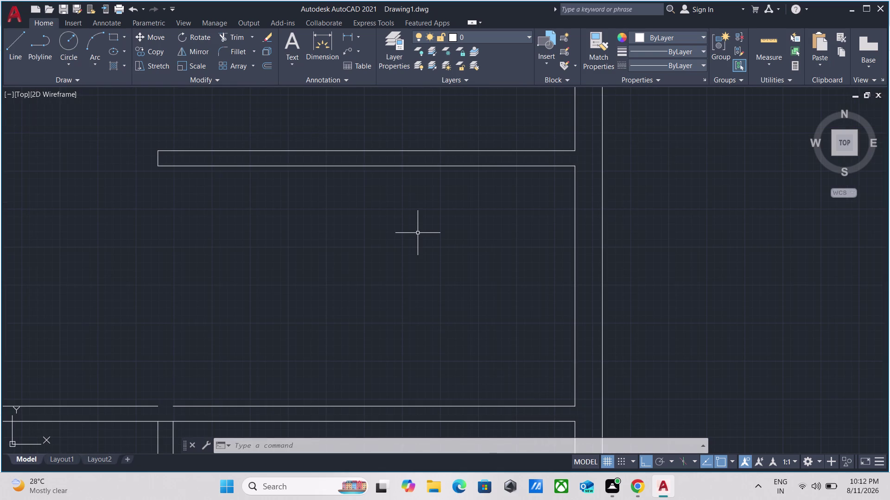
key(m)
text(e)
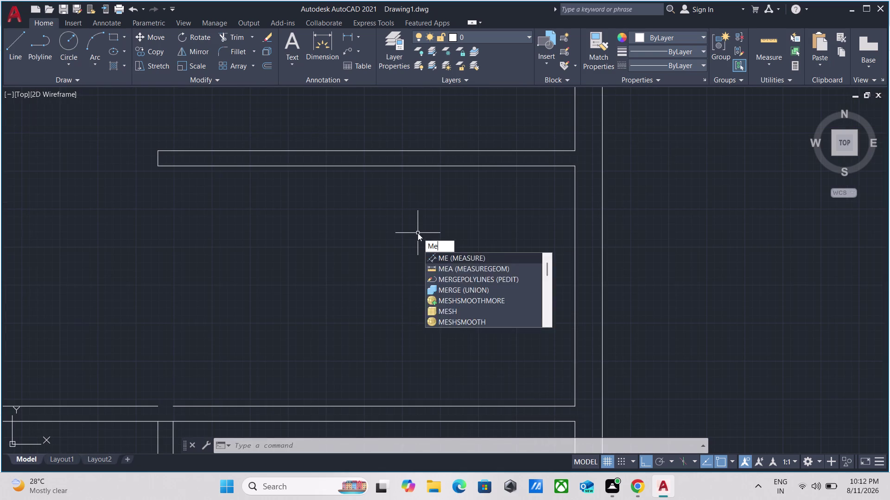
text(a)
key(Return)
scroll(down, 3)
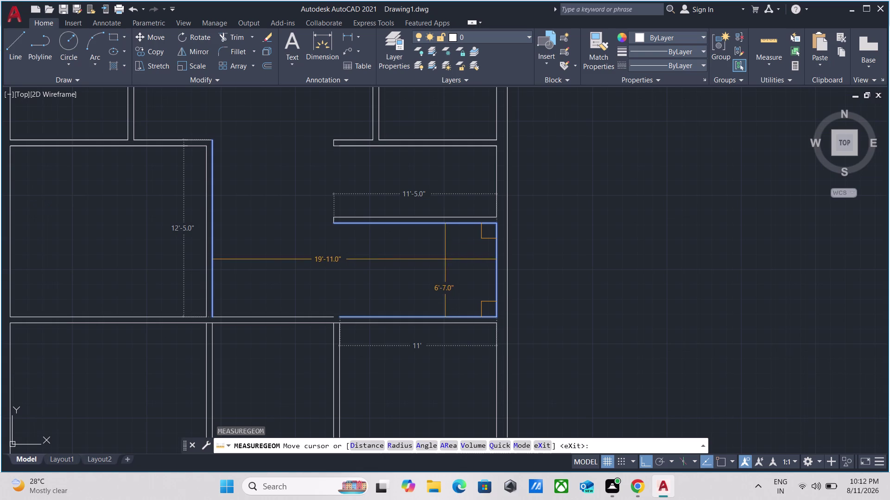
key(Escape)
scroll(up, 3)
scroll(down, 3)
middle_click(446, 219)
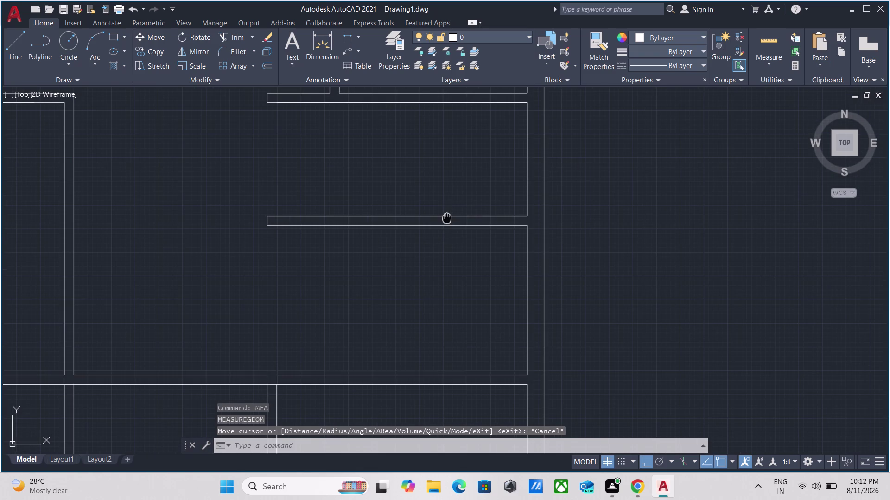
scroll(down, 3)
scroll(up, 3)
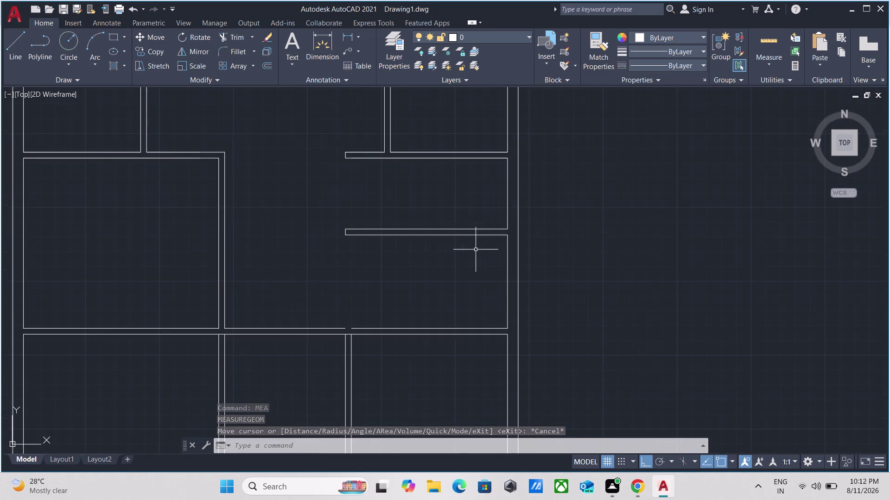
scroll(down, 3)
middle_drag(476, 249, 489, 229)
scroll(up, 3)
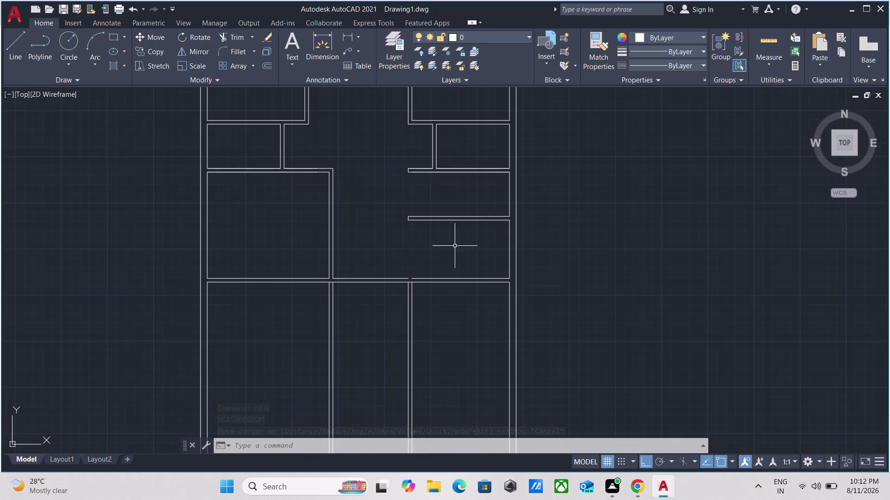
scroll(up, 3)
scroll(down, 3)
scroll(up, 3)
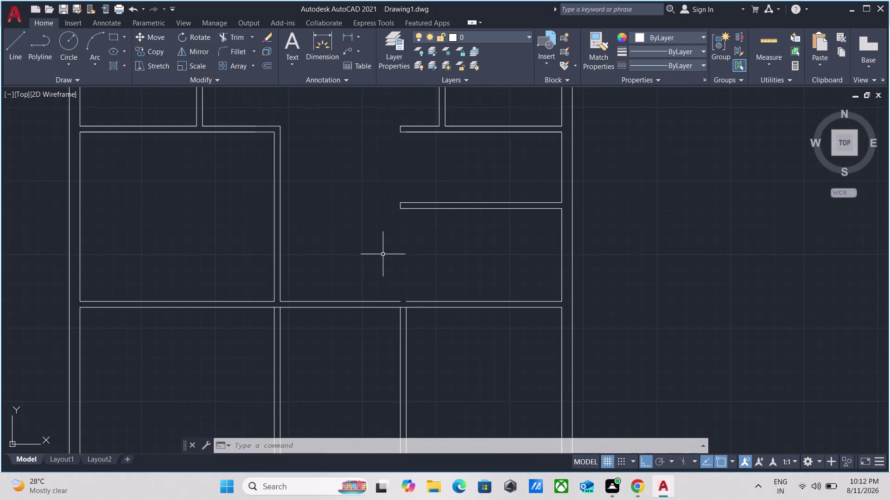
key(Escape)
middle_drag(414, 259, 429, 307)
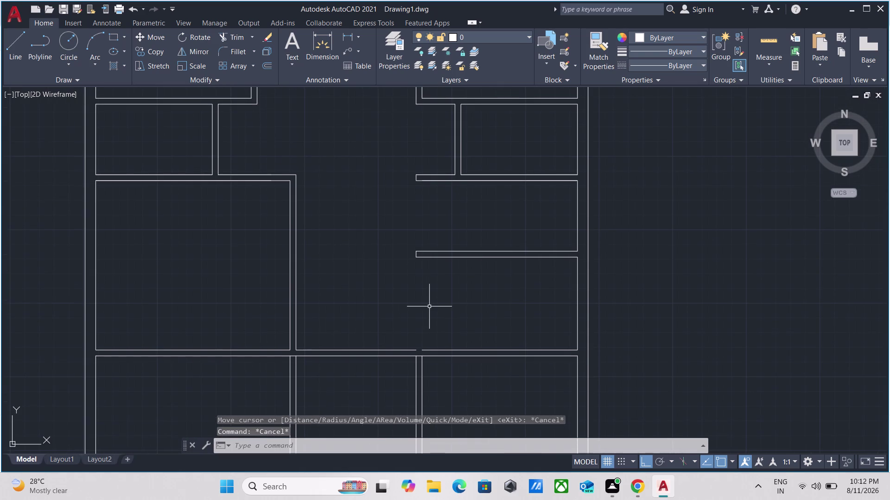
key(Escape)
key(e)
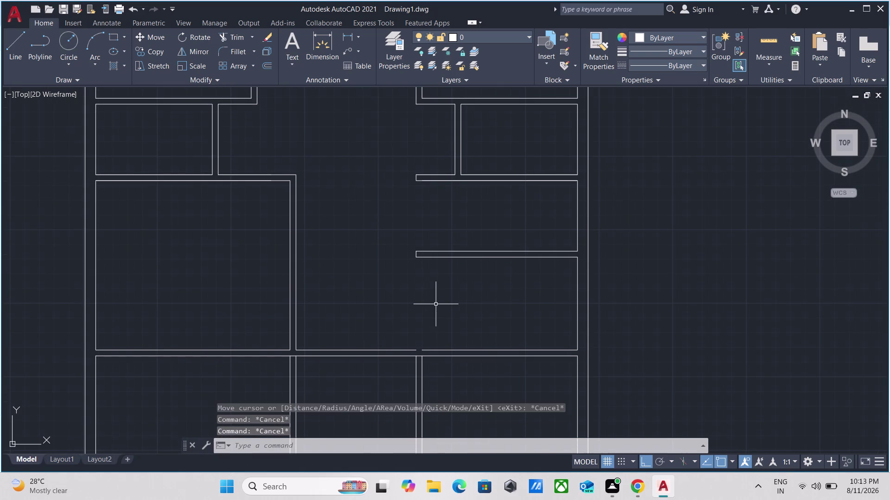
key(x)
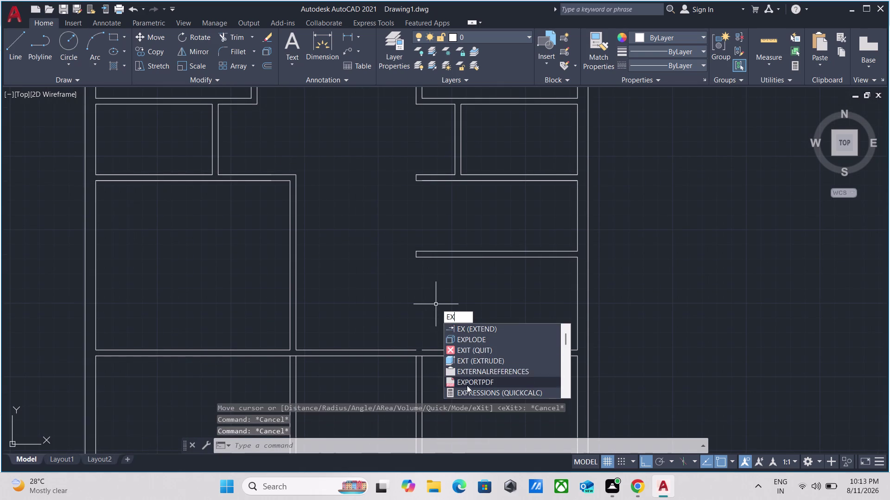
Extend two wall lines, then pan down to the lower part of the plan.
click(519, 330)
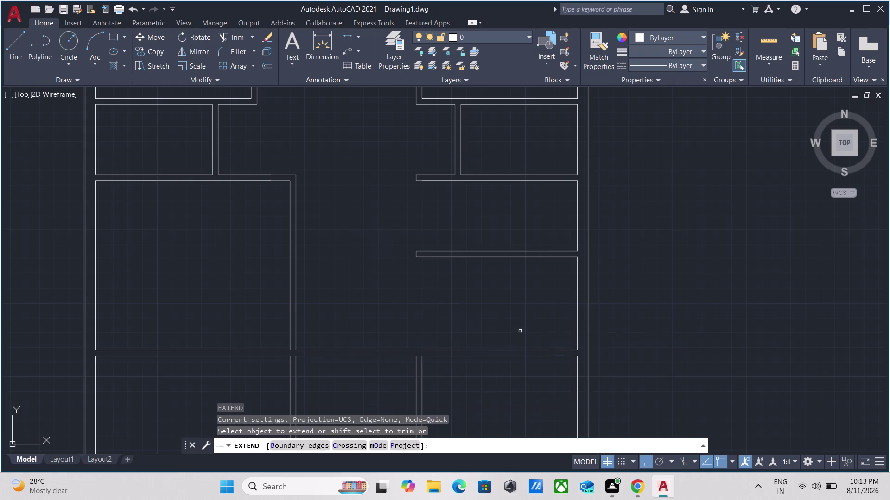
click(554, 356)
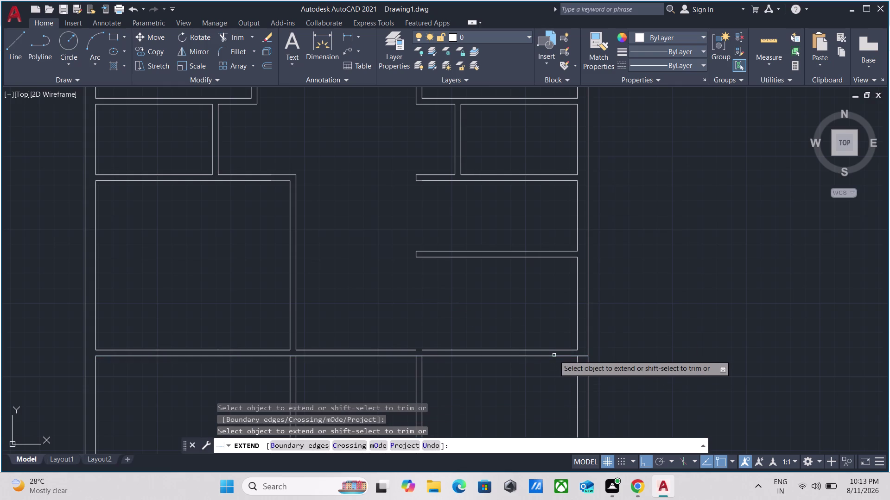
click(113, 357)
key(Escape)
scroll(down, 3)
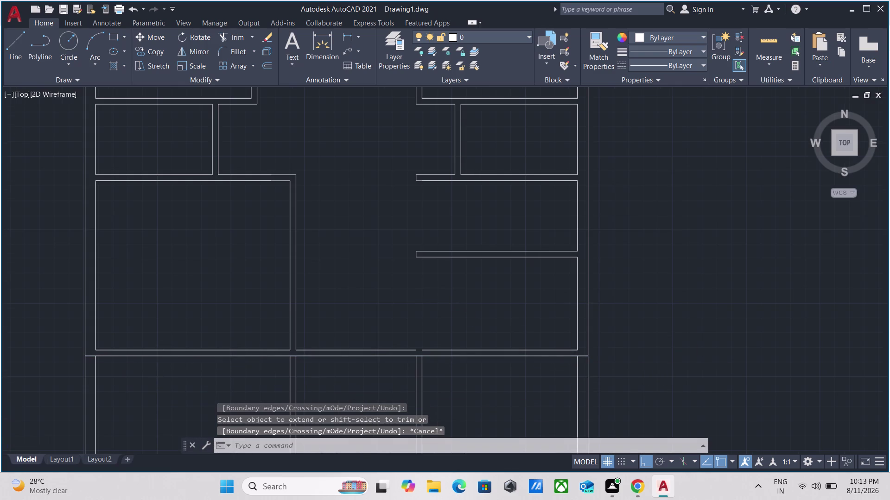
middle_drag(323, 362, 342, 141)
drag(547, 195, 542, 195)
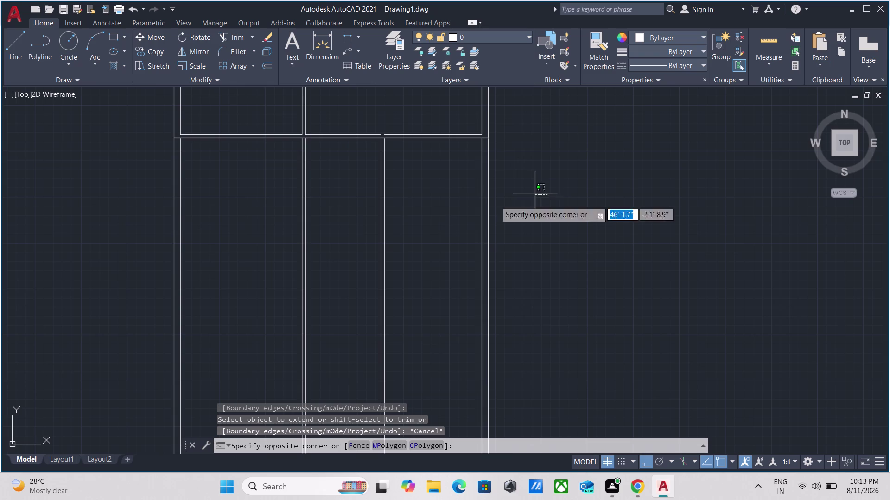
key(Escape)
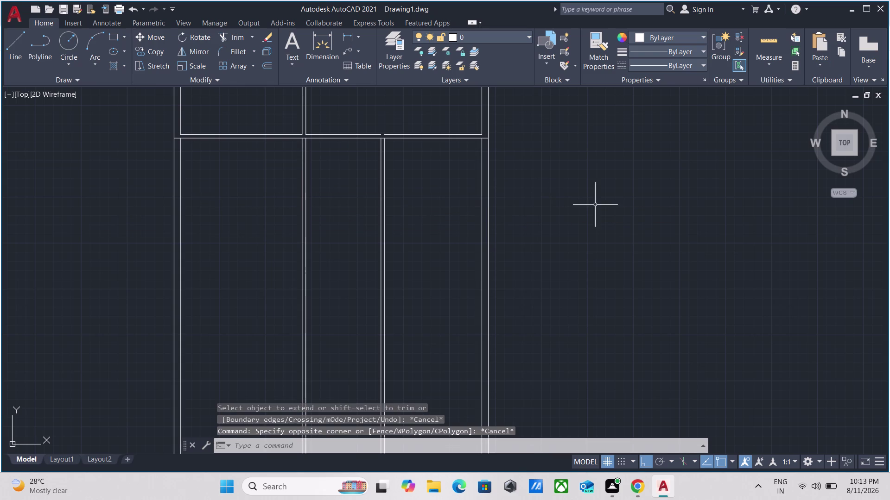
Fence-trim the vertical lines protruding below the bottom wall.
text(tr)
key(Return)
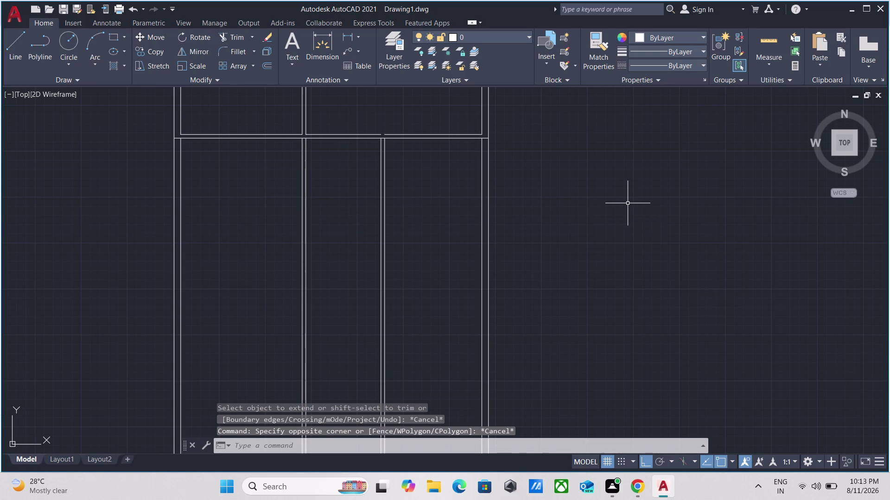
click(623, 201)
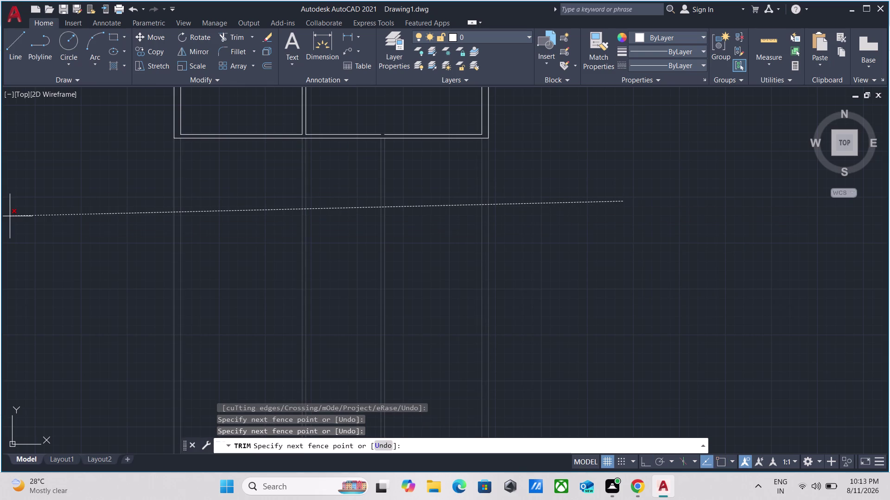
click(127, 221)
scroll(down, 3)
middle_drag(148, 223, 144, 272)
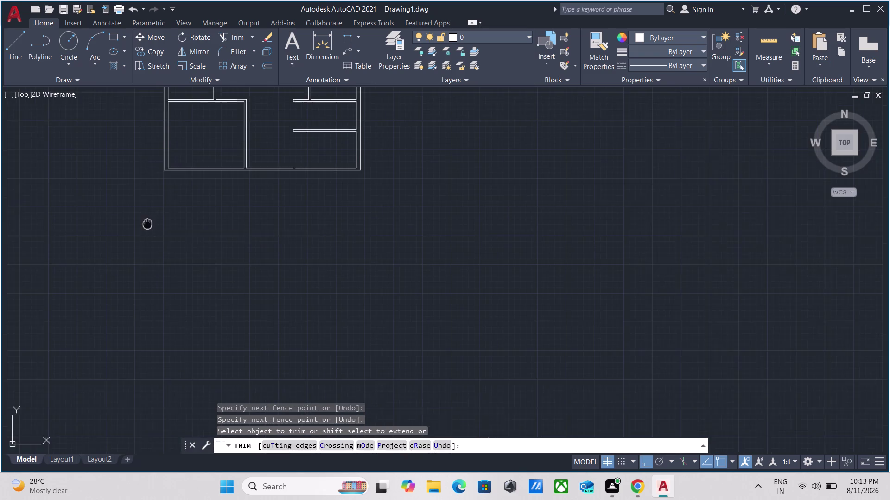
middle_drag(144, 272, 144, 272)
key(Escape)
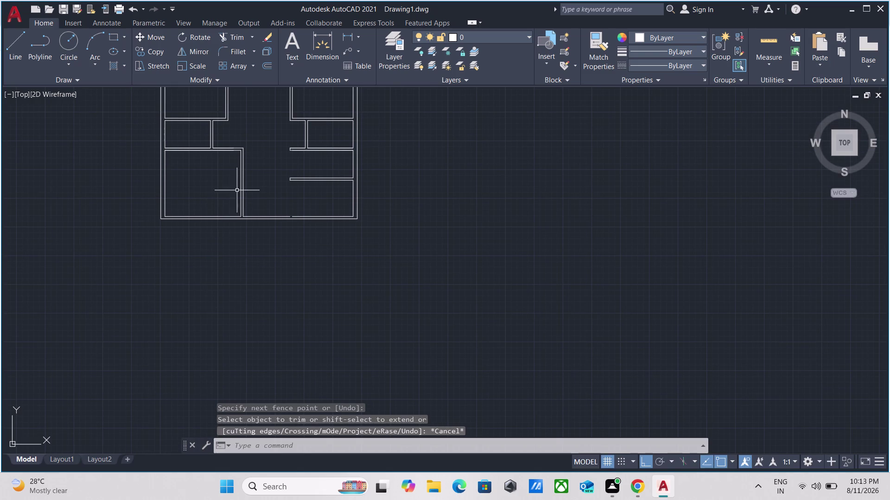
Pan and zoom to centre the gap in the bottom wall.
scroll(up, 3)
scroll(down, 3)
middle_drag(339, 193, 346, 240)
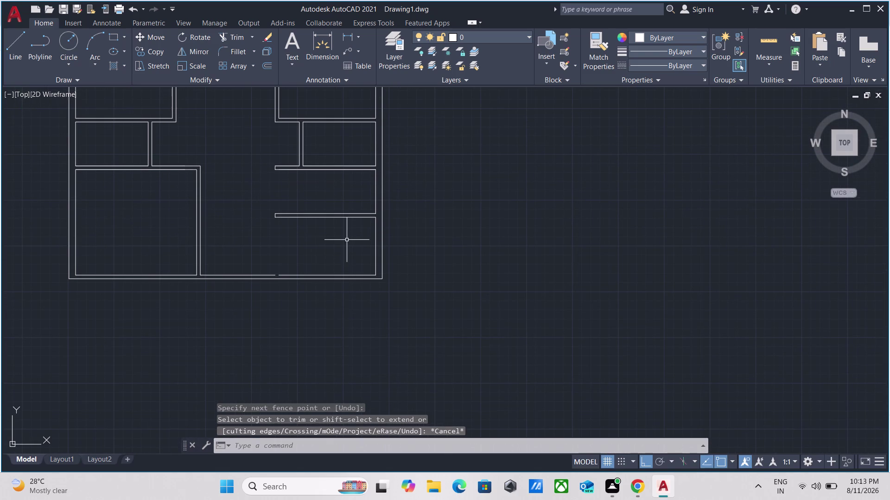
scroll(up, 3)
scroll(down, 3)
middle_drag(262, 310, 256, 365)
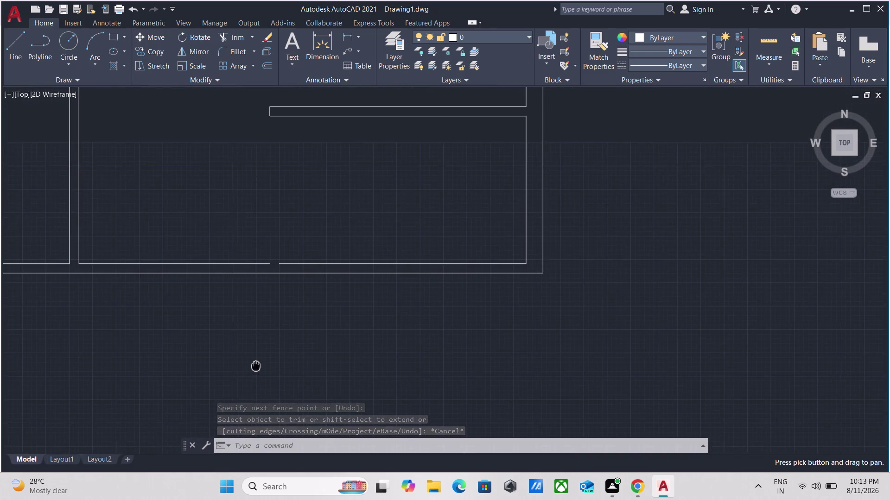
scroll(up, 3)
middle_drag(264, 306, 261, 351)
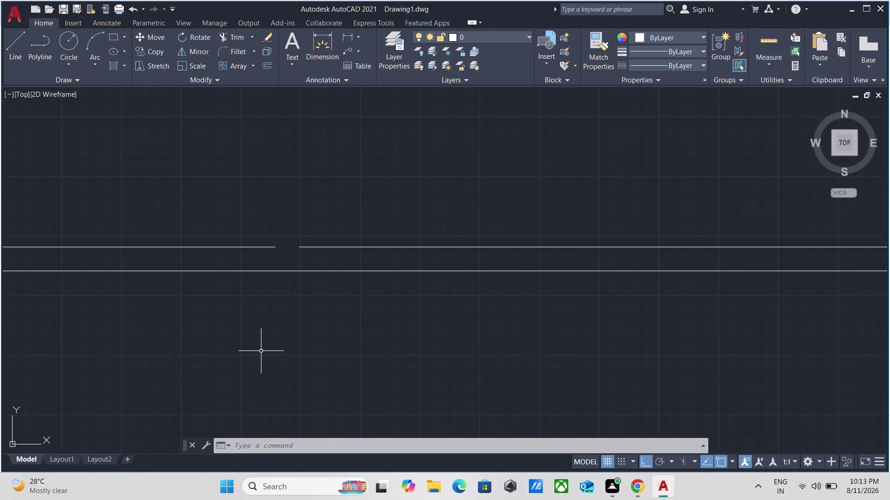
Draw a short line bridging the gap in the bottom wall's inner line.
text(ex)
key(Return)
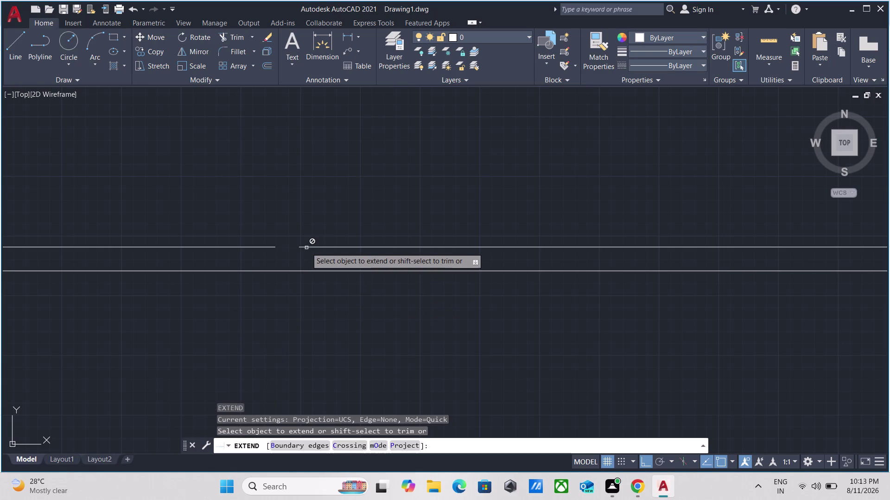
key(Escape)
key(l)
key(Return)
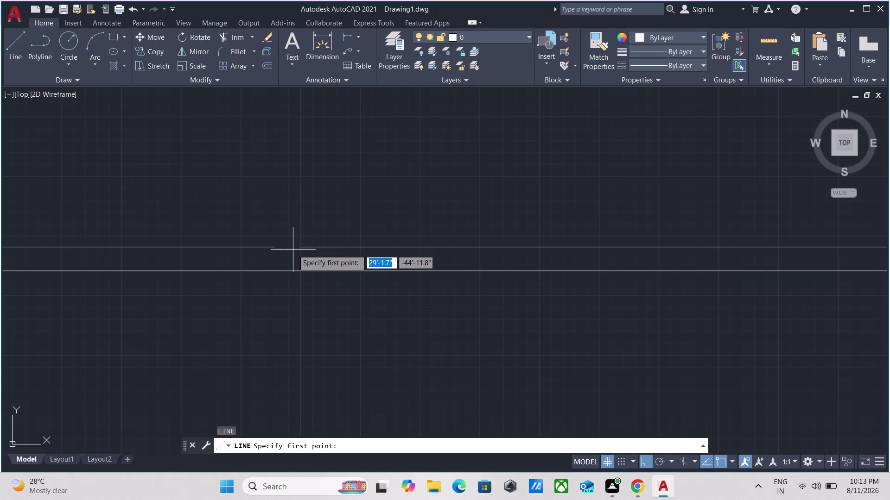
click(299, 247)
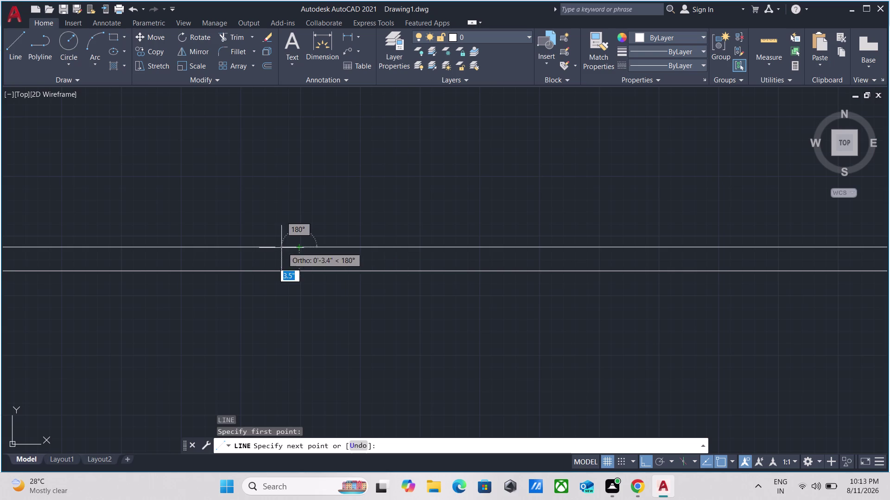
click(274, 247)
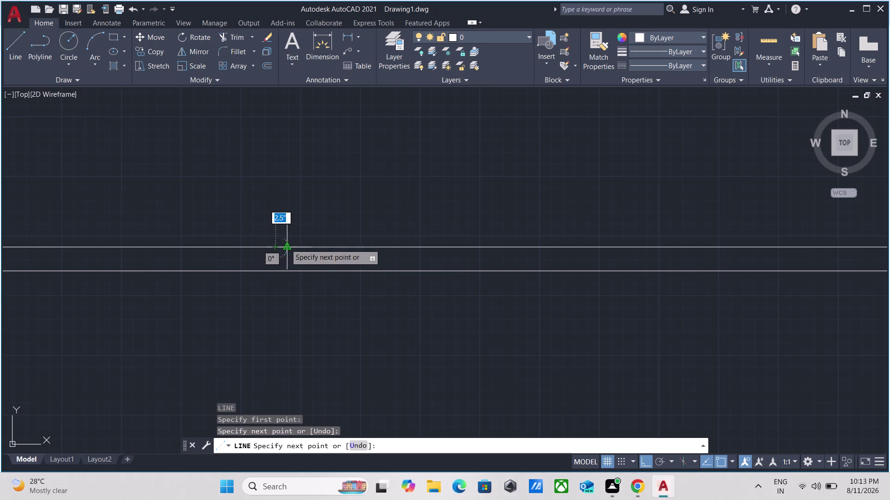
key(Escape)
Select the three pieces of the bottom wall's inner line.
scroll(down, 3)
scroll(up, 3)
scroll(up, 3)
click(303, 234)
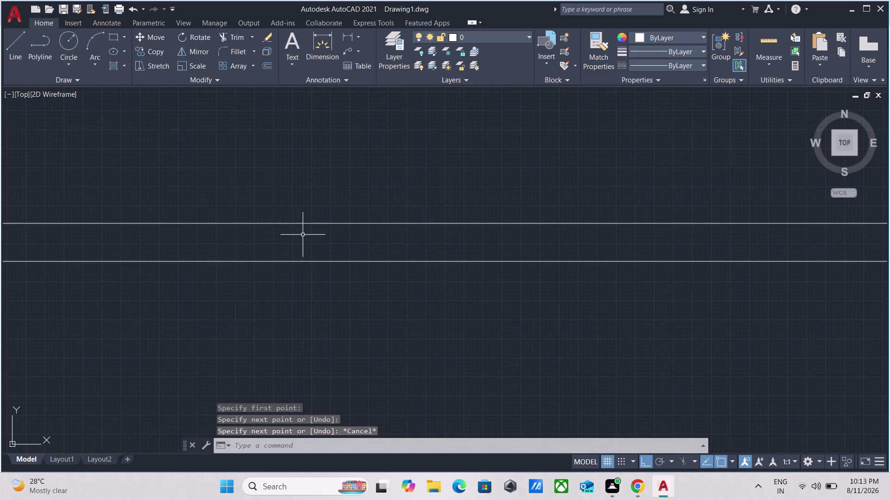
click(260, 194)
key(Escape)
scroll(down, 3)
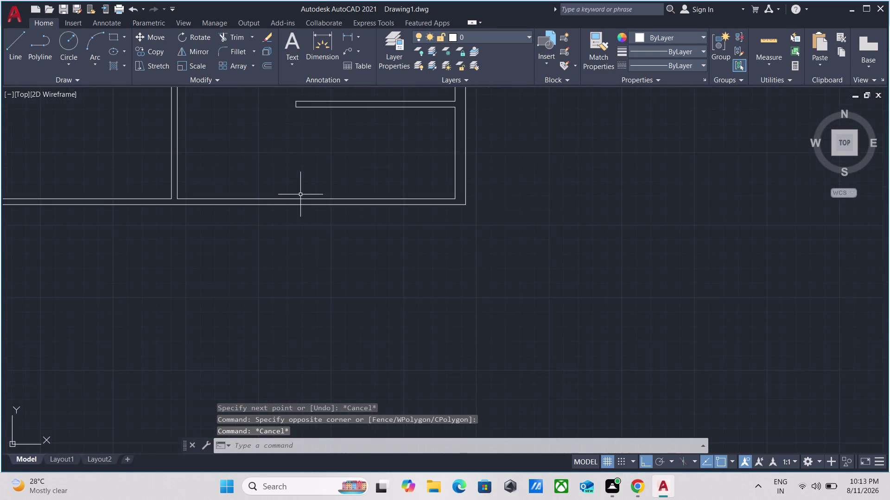
scroll(up, 3)
drag(275, 239, 269, 232)
click(218, 176)
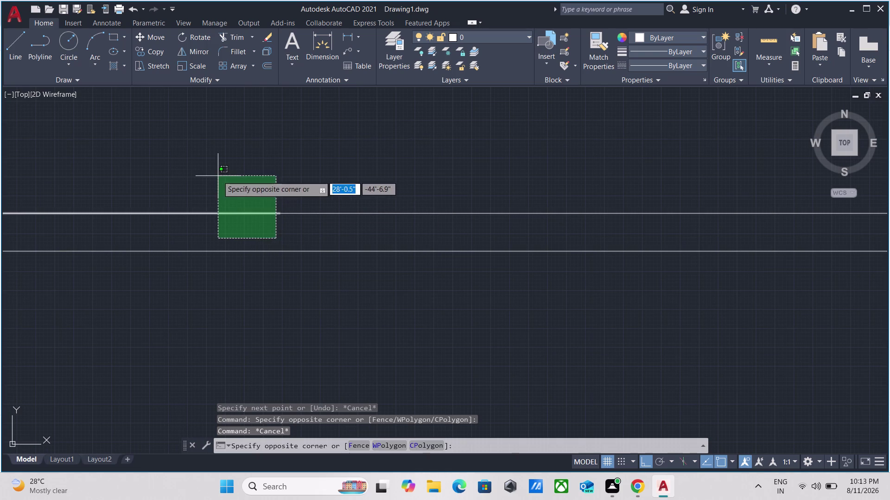
drag(317, 223, 309, 215)
click(284, 183)
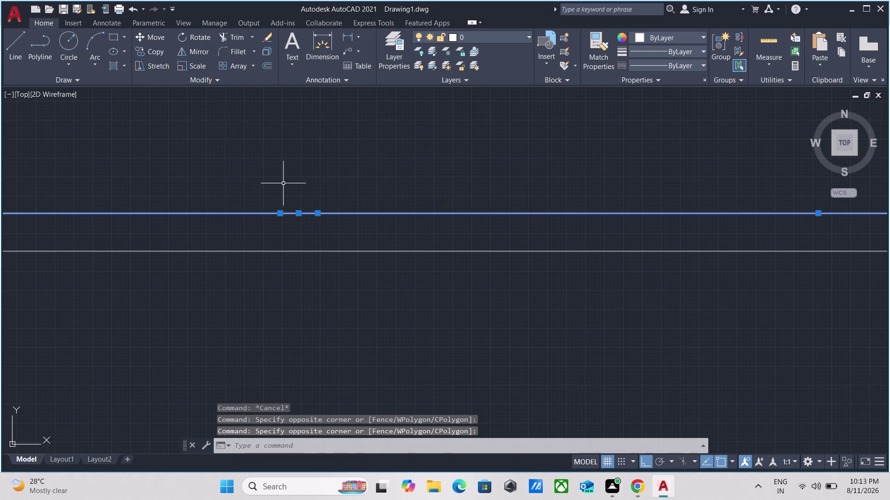
scroll(down, 3)
middle_drag(303, 164, 333, 270)
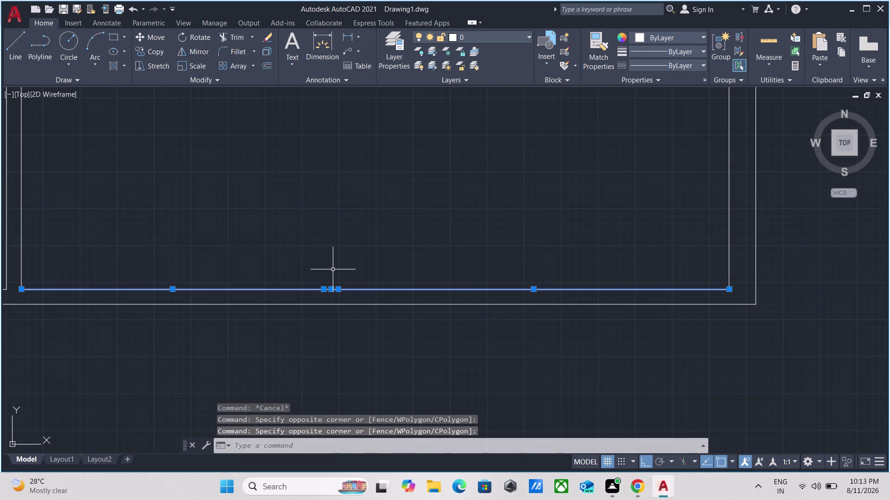
Join the selected pieces into one line and review the plan.
key(j)
text(oin)
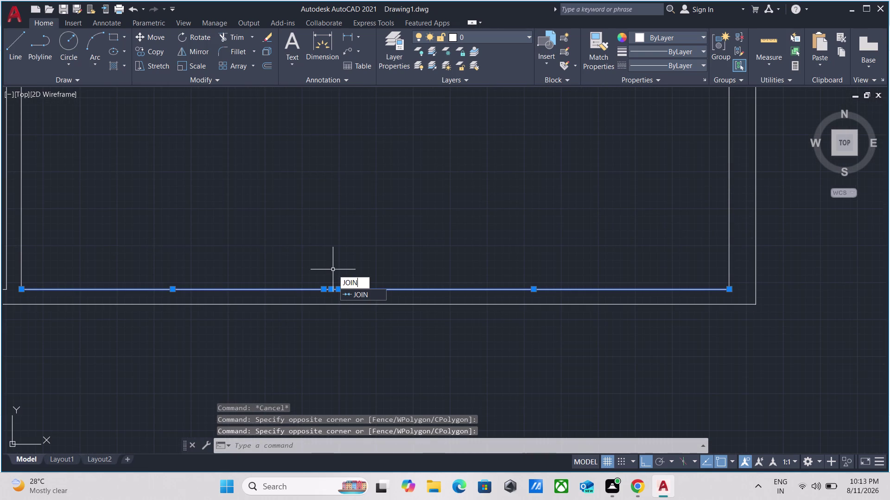
key(Return)
scroll(up, 3)
scroll(down, 3)
middle_drag(339, 275, 335, 295)
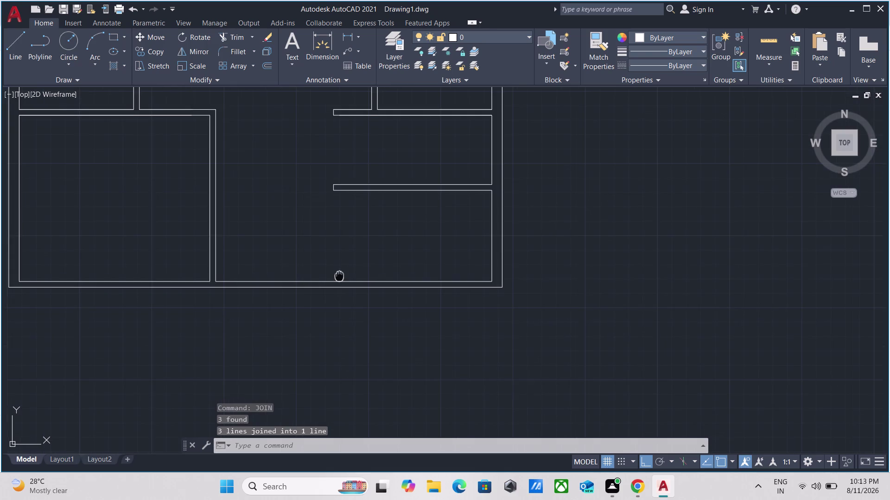
middle_drag(336, 294, 318, 381)
scroll(up, 3)
scroll(down, 3)
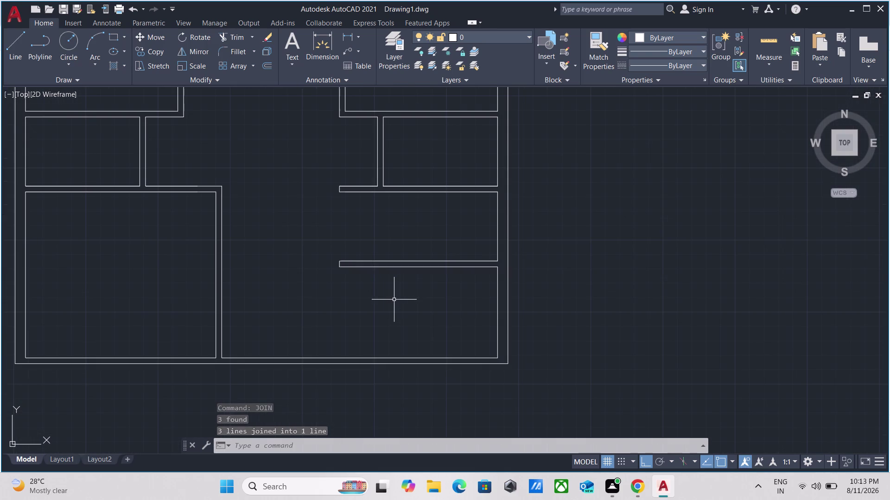
scroll(up, 3)
middle_drag(489, 262, 464, 306)
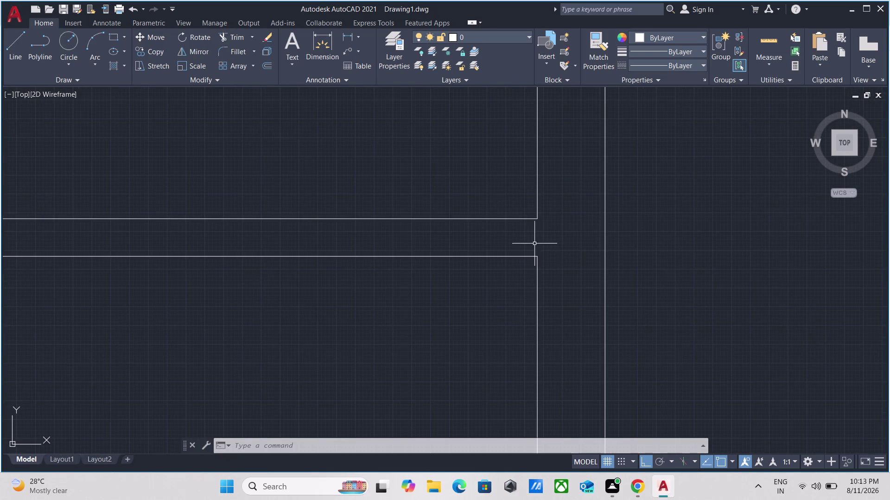
Extend the vertical wall line across the gap to the bottom wall.
key(e)
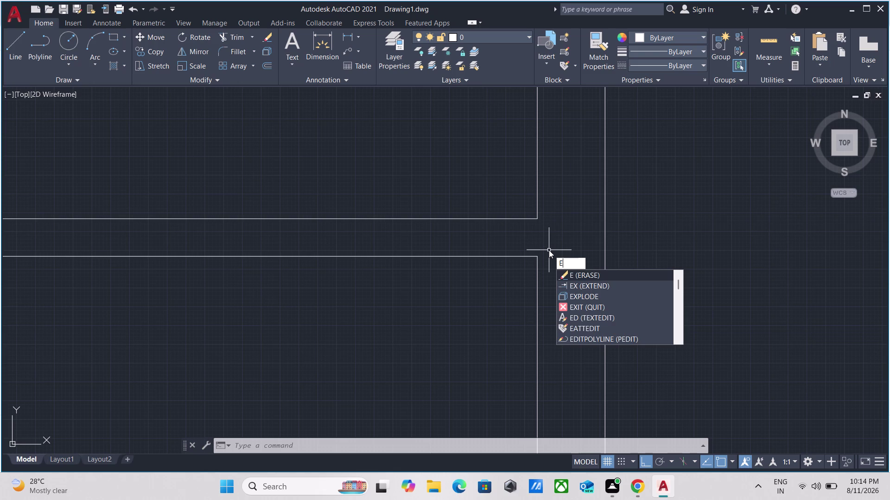
key(x)
key(Return)
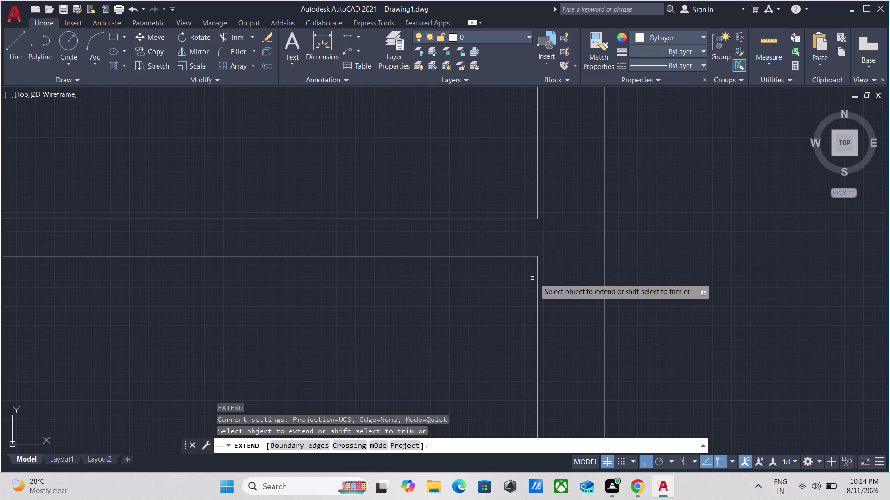
click(537, 272)
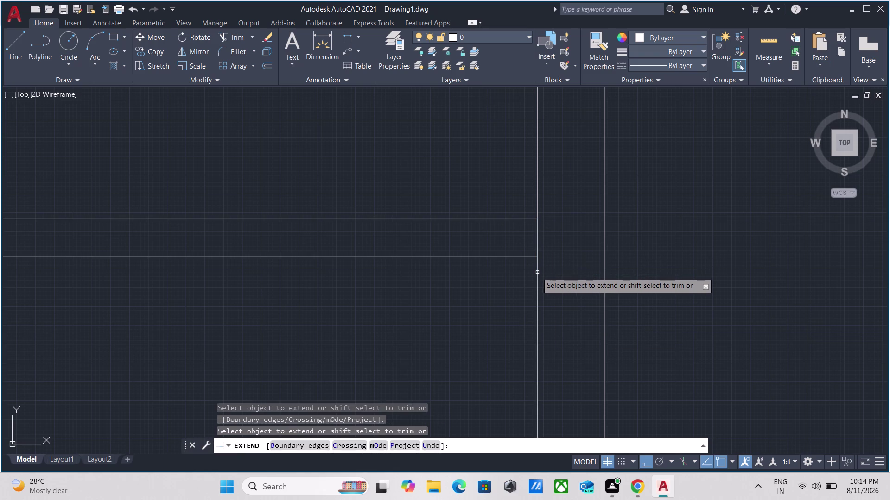
key(Escape)
Fence-trim the junction where the partition meets the bottom wall.
text(tr)
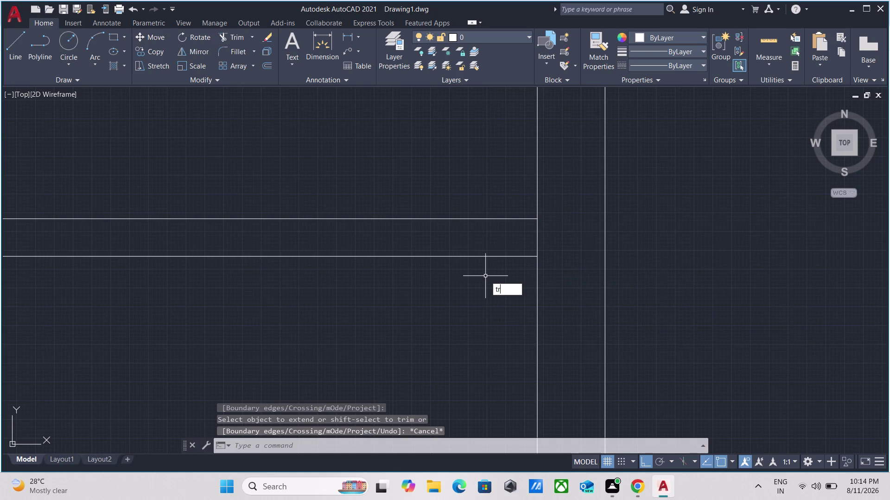
key(Return)
click(485, 276)
click(487, 178)
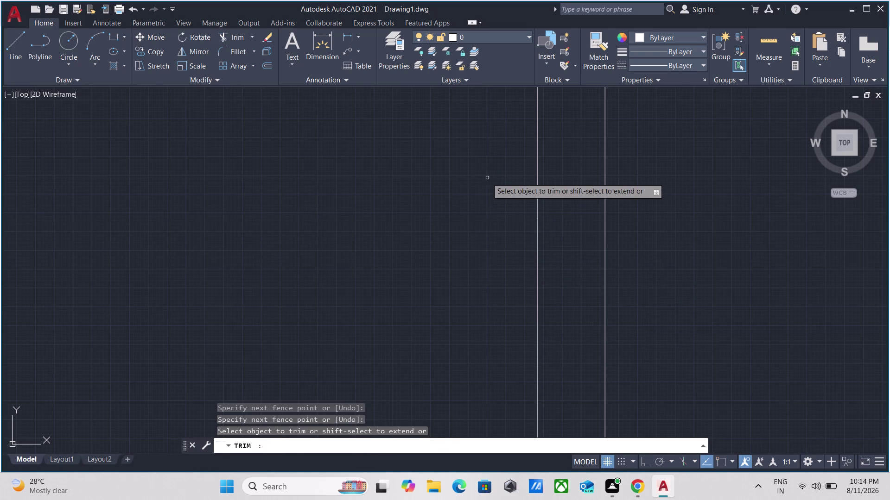
scroll(down, 3)
scroll(up, 3)
scroll(down, 3)
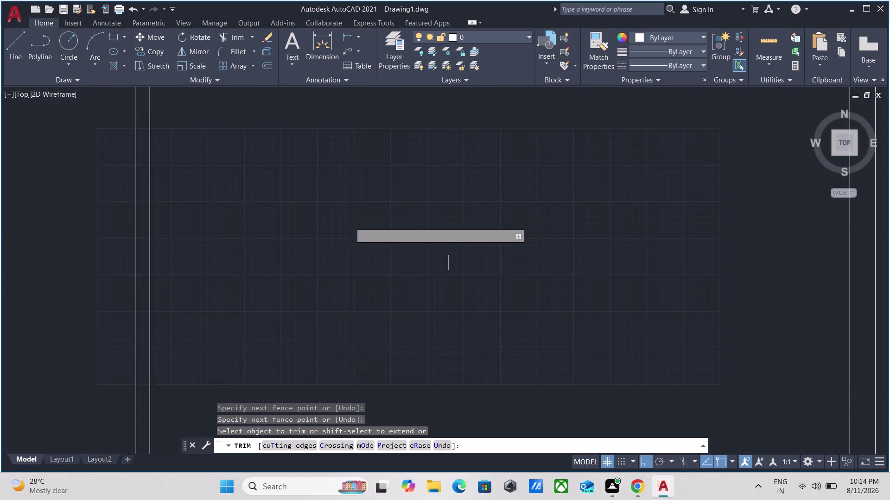
middle_drag(353, 221, 357, 161)
scroll(up, 3)
click(498, 170)
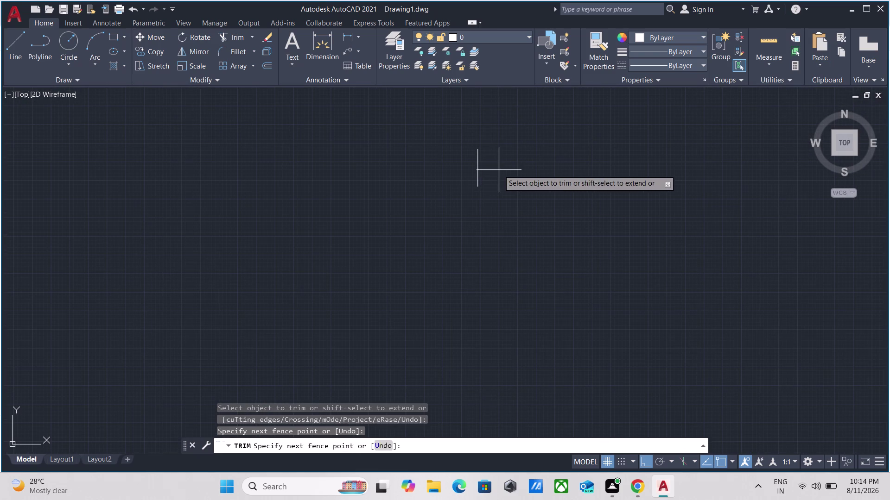
click(430, 162)
key(Escape)
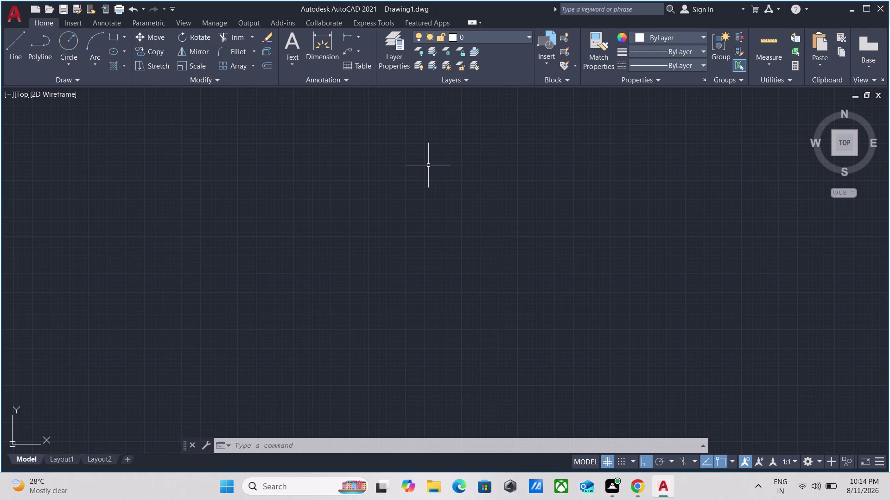
Pan and zoom to bring the floor plan back into view.
scroll(down, 3)
scroll(down, 3)
middle_drag(288, 337, 323, 155)
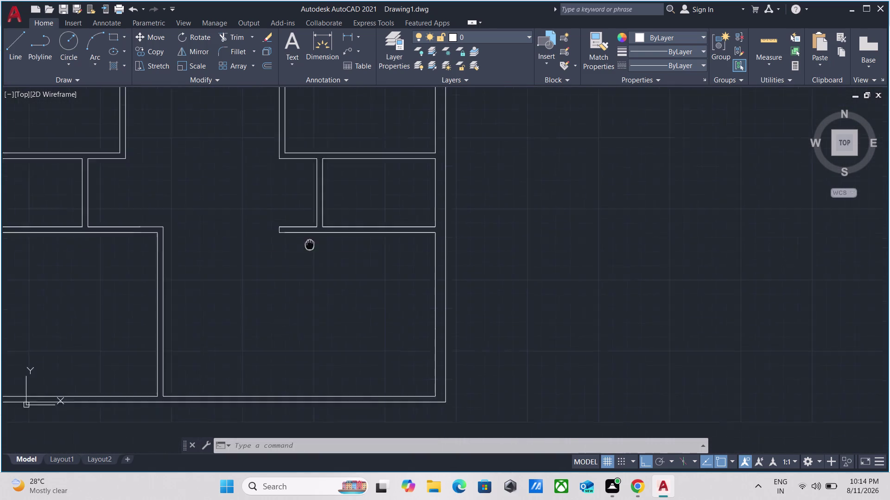
middle_drag(323, 155, 324, 150)
scroll(up, 3)
scroll(down, 3)
middle_drag(313, 264, 347, 286)
scroll(up, 3)
scroll(up, 3)
scroll(down, 3)
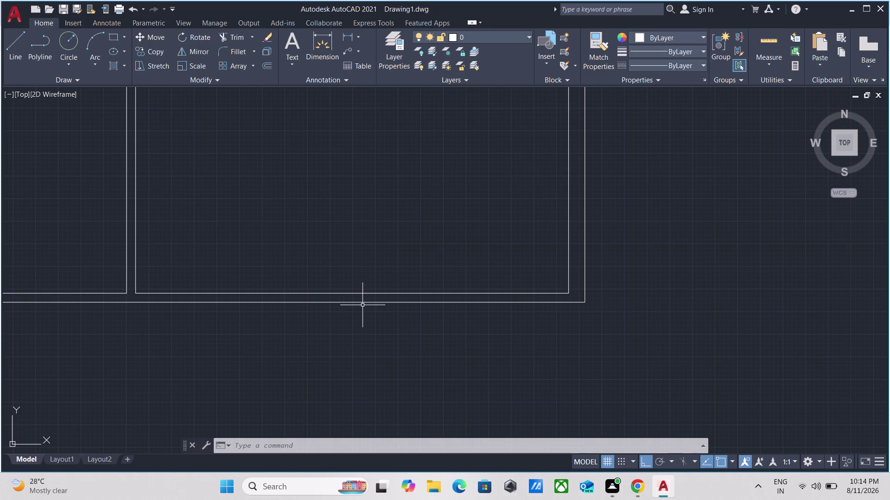
Offset the inner bottom wall line 8' upward into the central room.
scroll(up, 3)
drag(367, 300, 362, 293)
click(327, 240)
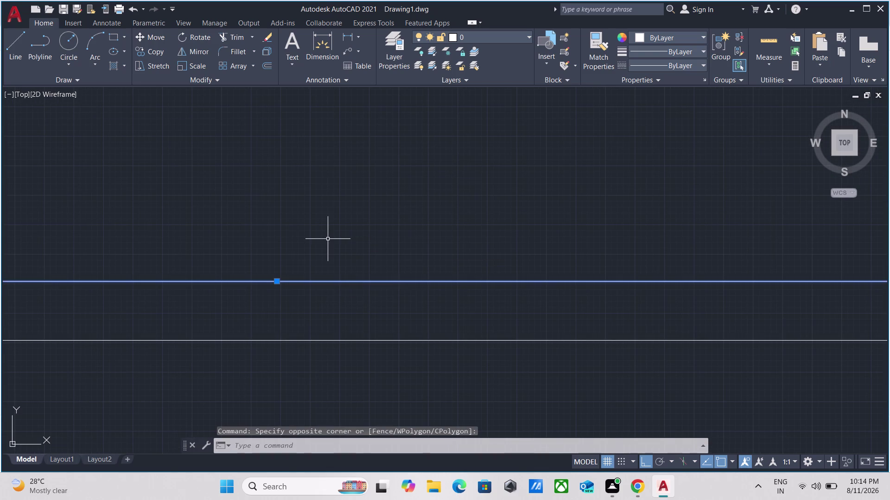
key(o)
key(Return)
scroll(down, 3)
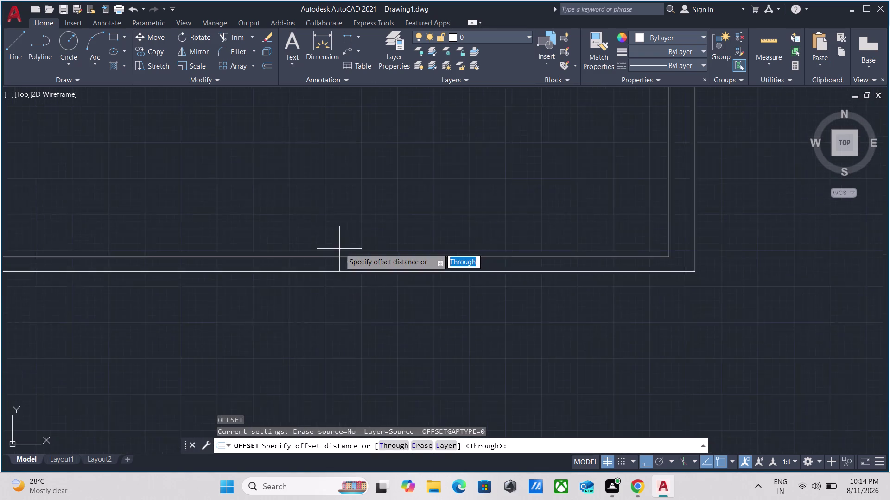
click(324, 252)
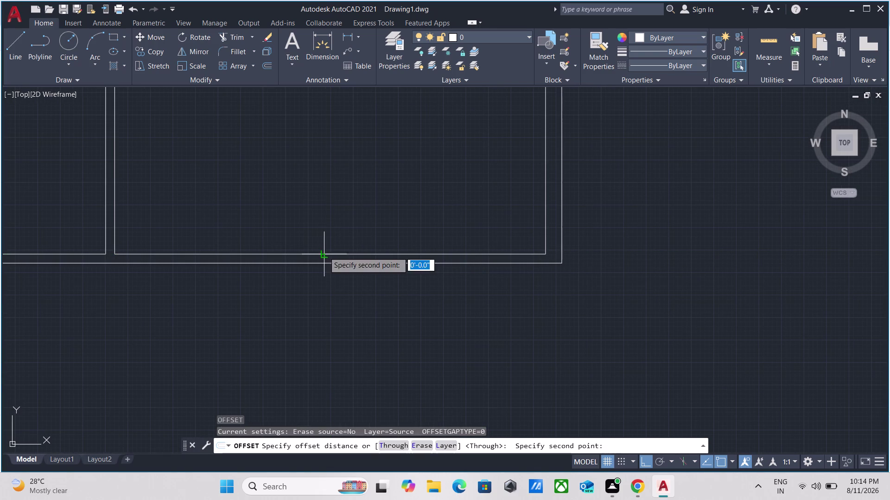
click(322, 200)
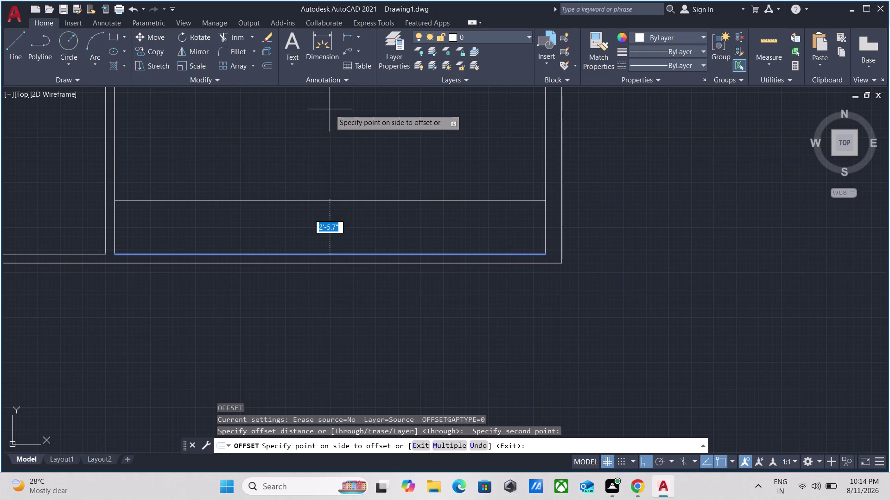
text(8')
key(Return)
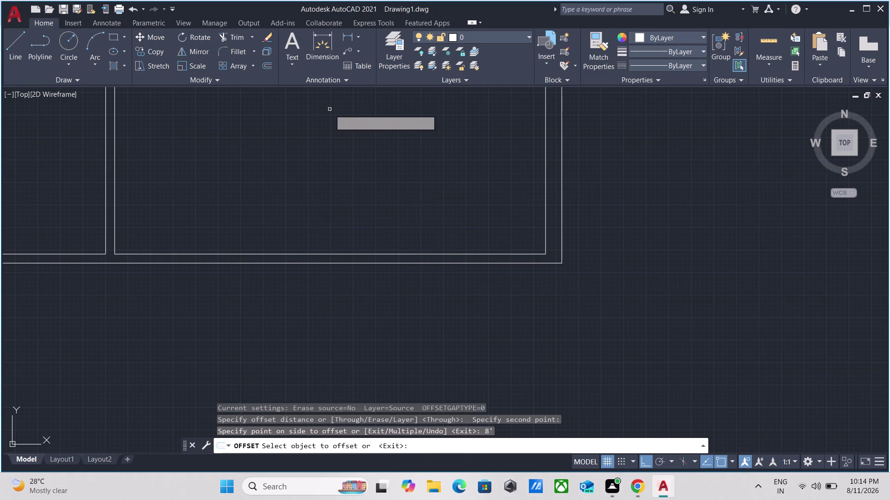
Offset the new line 5" to form the double-line partition.
scroll(down, 3)
middle_drag(330, 114, 350, 225)
scroll(up, 3)
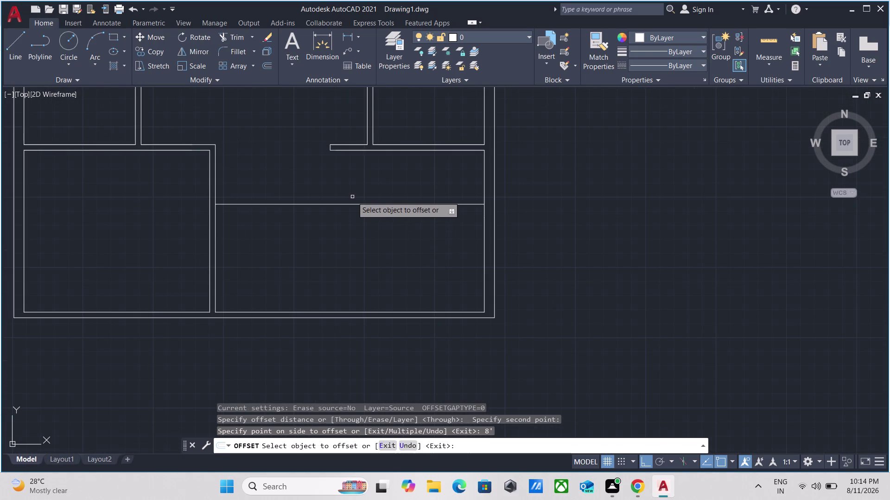
click(355, 204)
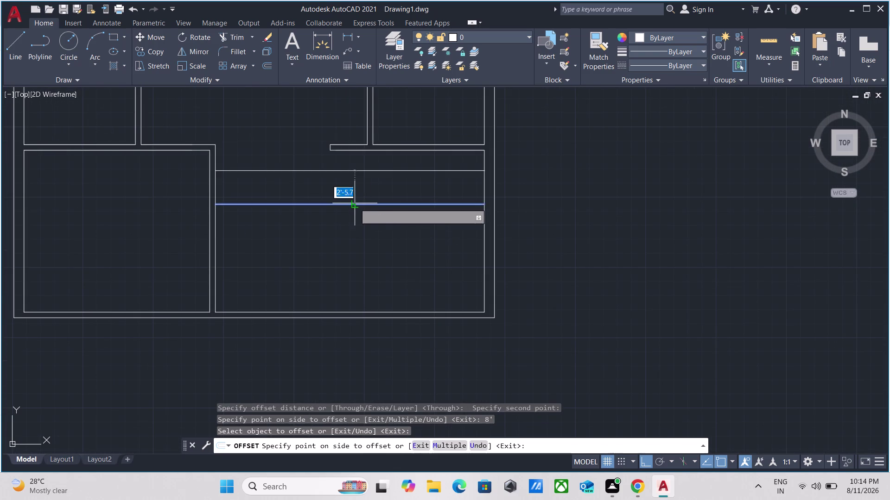
key(6)
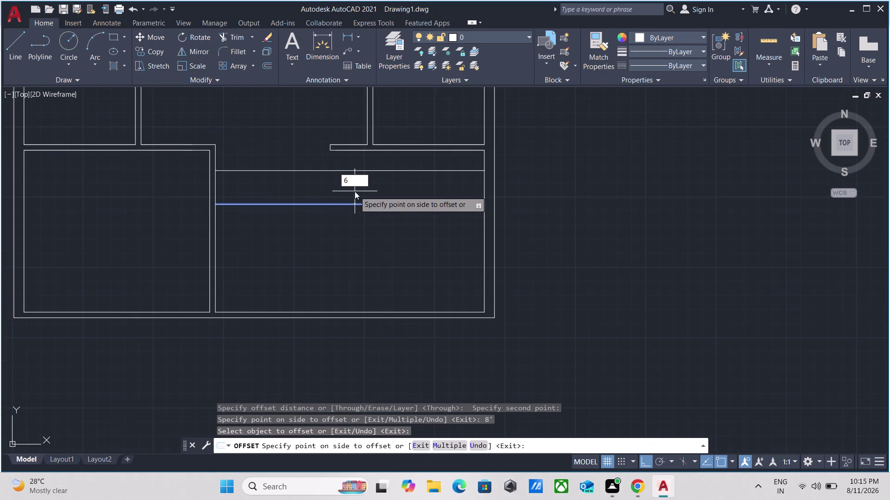
key(BackSpace)
key(5)
key(shift+quotedbl)
key(Return)
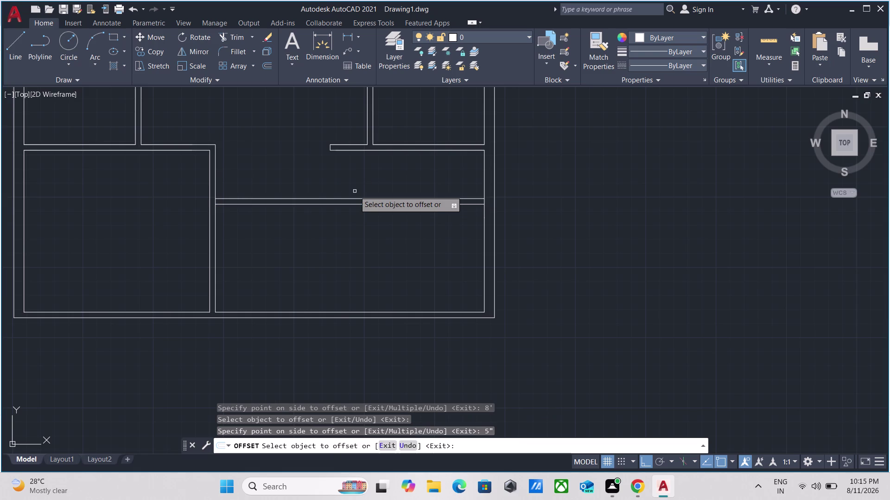
key(Escape)
Fence-trim the side wall between the partition lines and check the junction.
scroll(up, 3)
scroll(down, 3)
middle_drag(443, 255, 386, 288)
key(Escape)
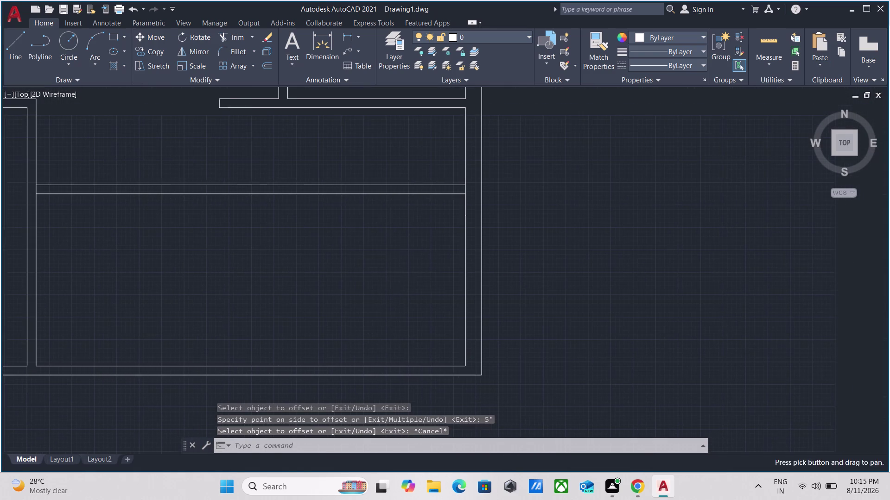
middle_drag(420, 235, 410, 260)
scroll(up, 3)
text(tr)
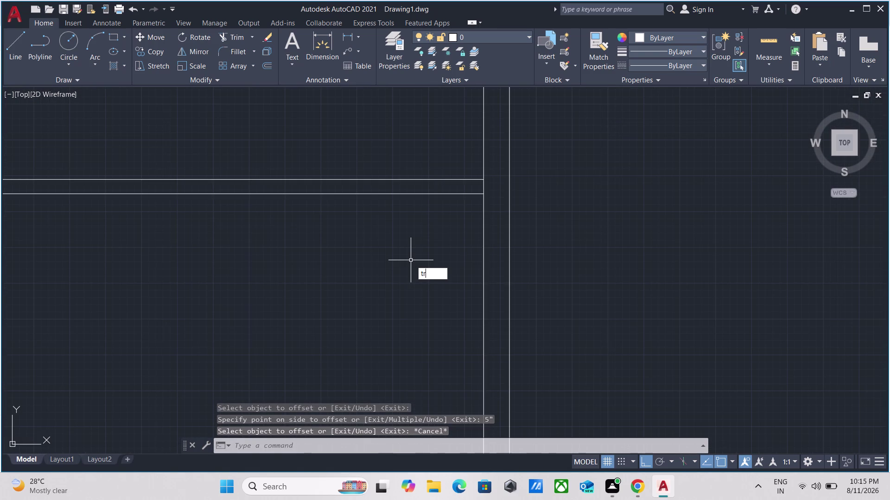
key(Return)
scroll(up, 3)
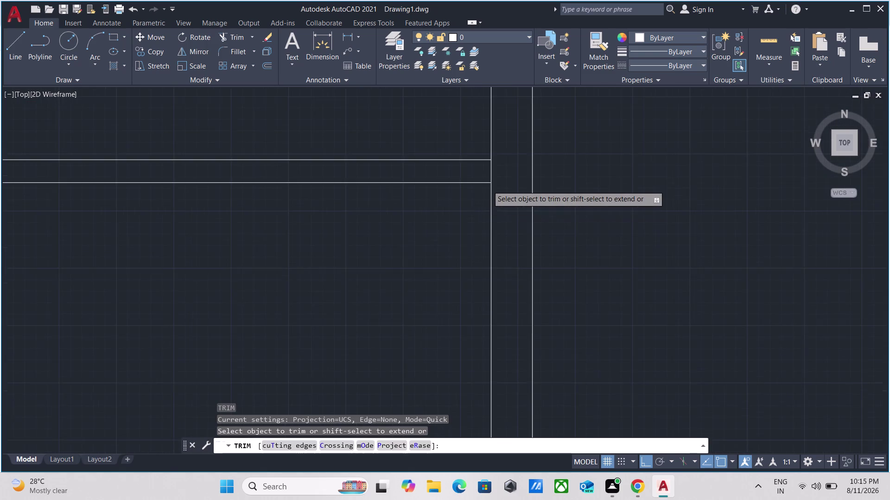
click(508, 141)
click(449, 147)
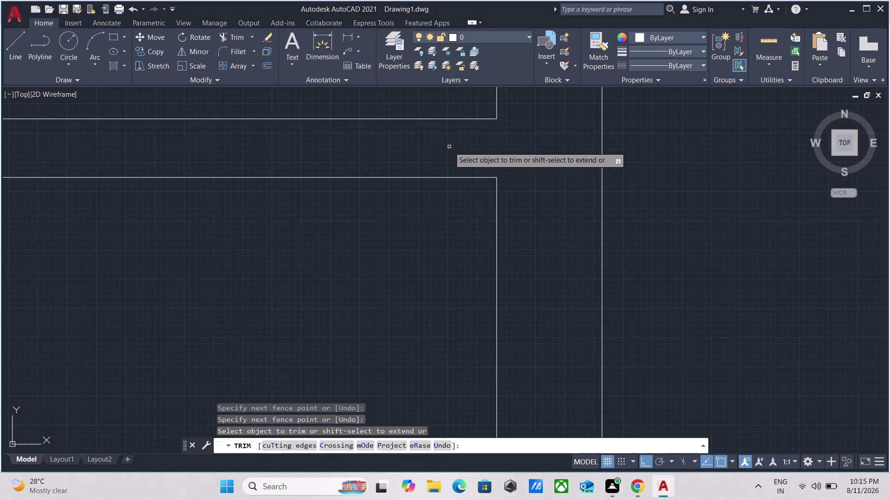
scroll(down, 3)
key(Escape)
scroll(down, 3)
drag(487, 278, 484, 278)
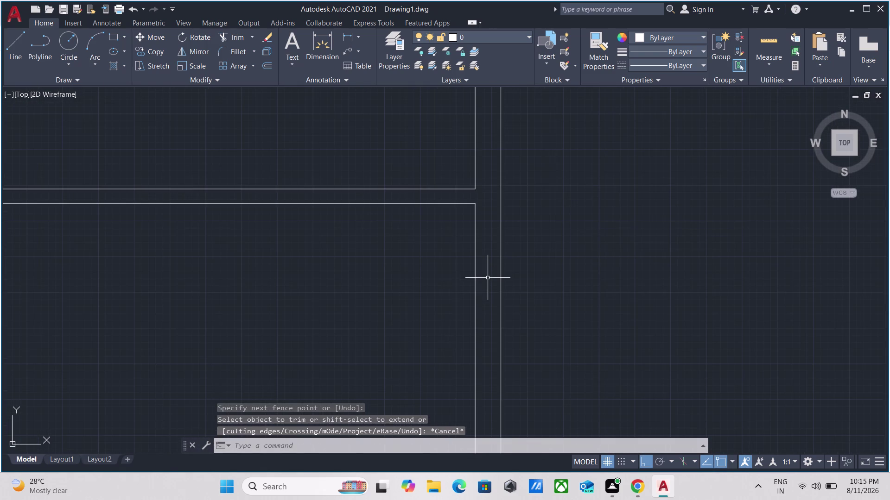
click(424, 264)
scroll(up, 3)
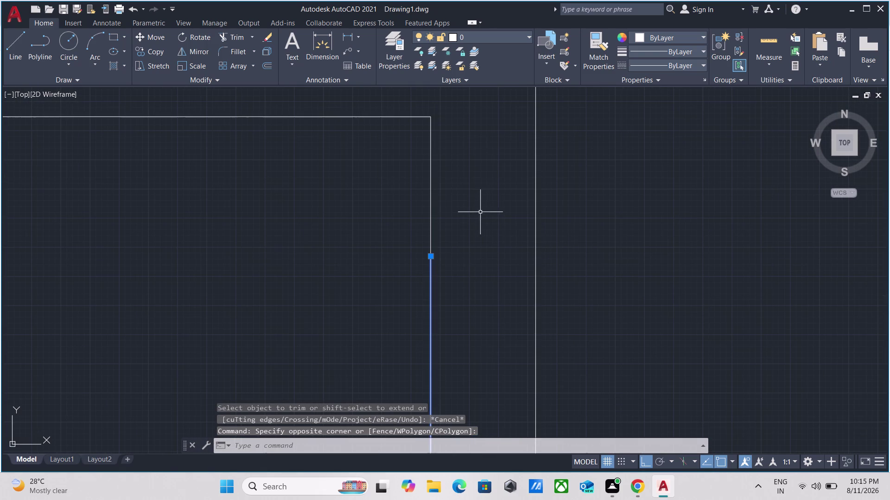
drag(464, 202, 458, 202)
Join the two side wall pieces into a single continuous line.
click(326, 186)
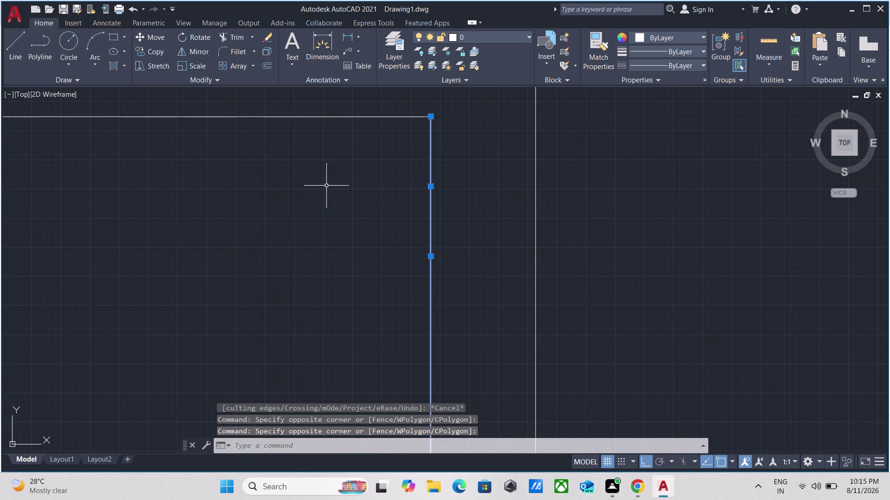
text(join)
key(Return)
scroll(down, 3)
drag(410, 259, 410, 259)
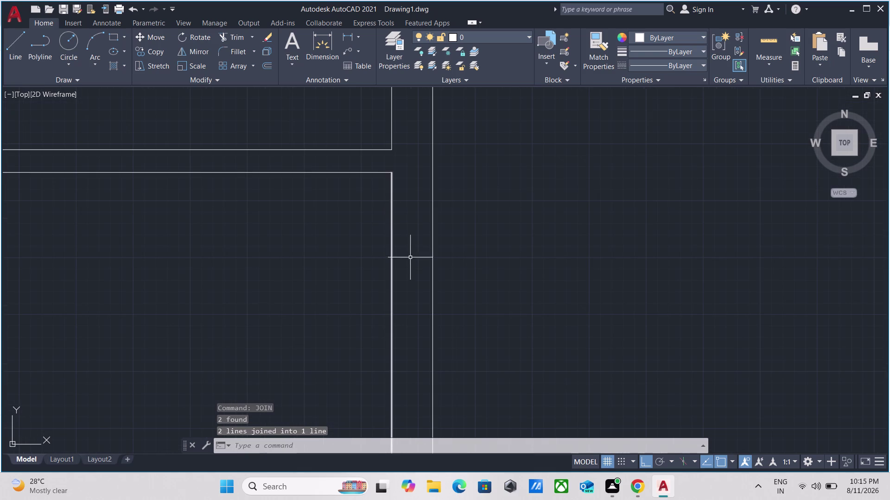
drag(410, 259, 405, 259)
click(314, 238)
Offset the joined side wall 12' into the lower room.
key(o)
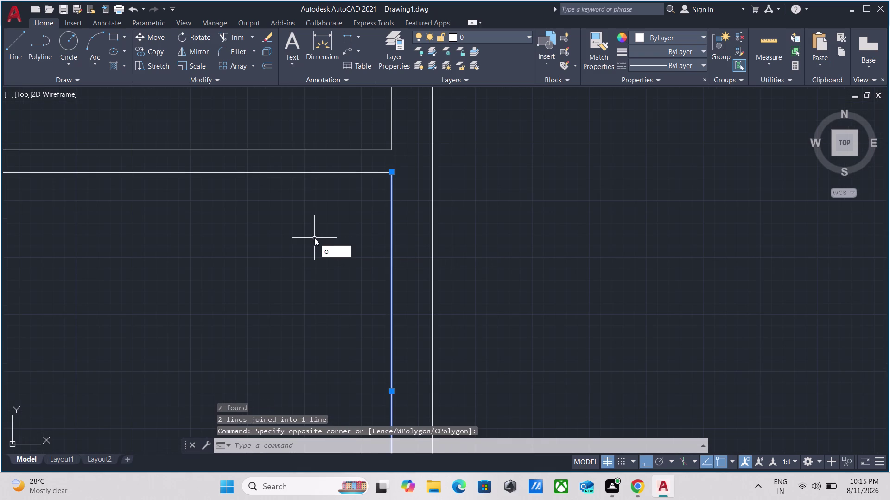
key(Return)
click(390, 278)
click(309, 272)
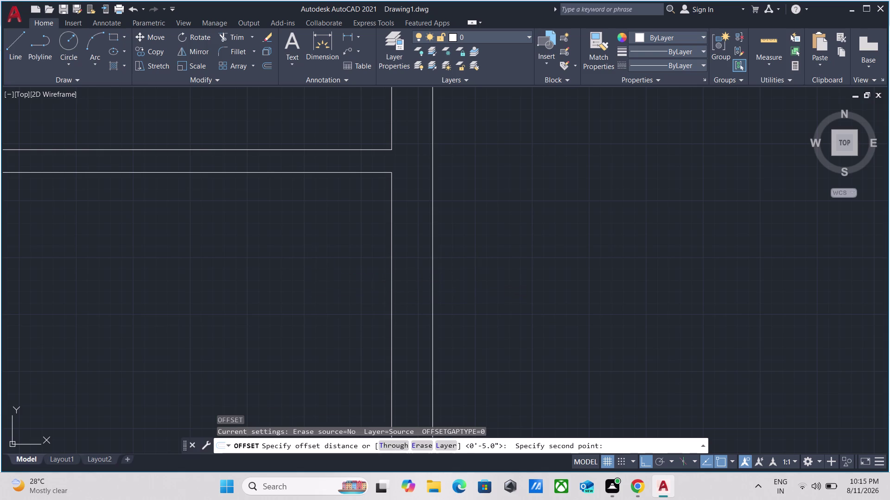
scroll(down, 3)
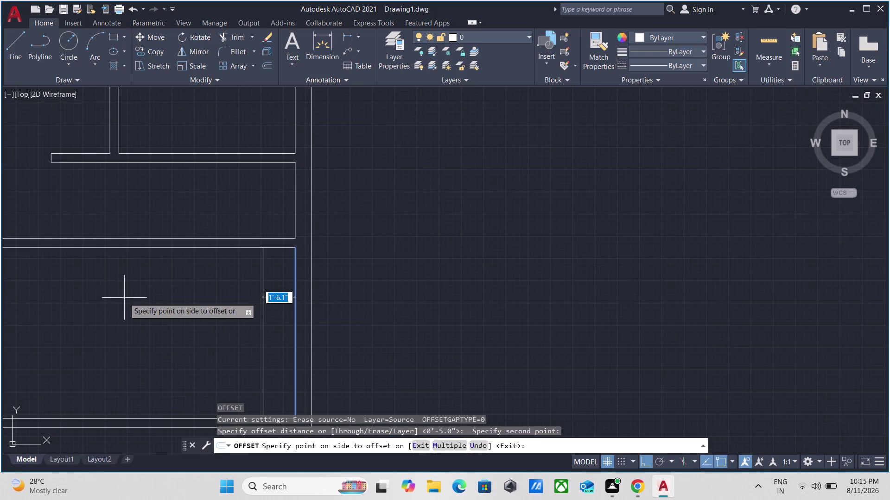
text(12)
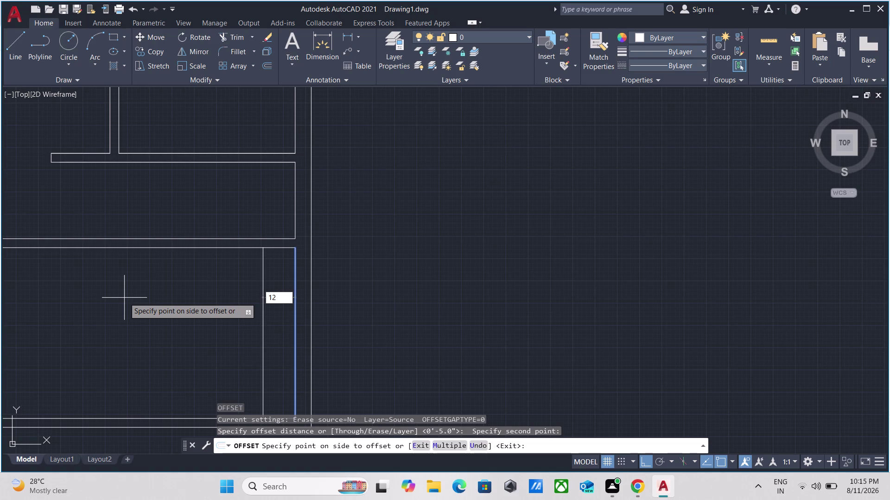
key(apostrophe)
key(Return)
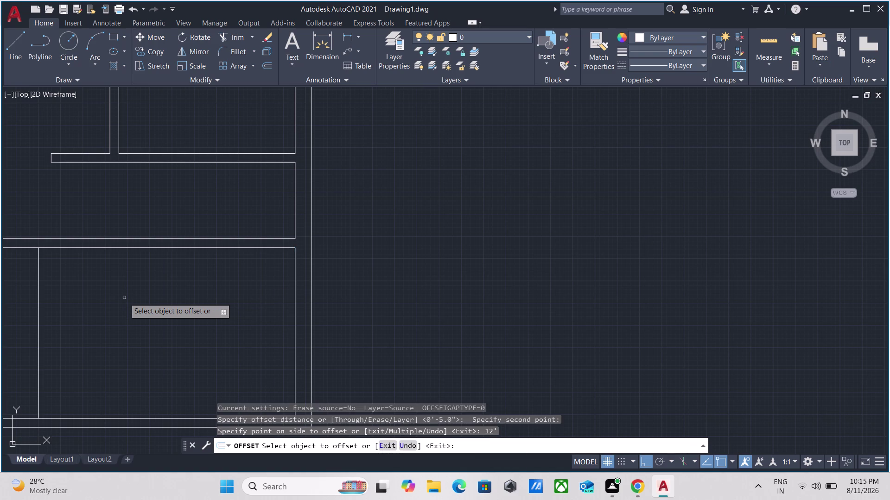
Offset the new line 5" to form the double-line partition.
scroll(down, 3)
middle_drag(96, 355, 439, 412)
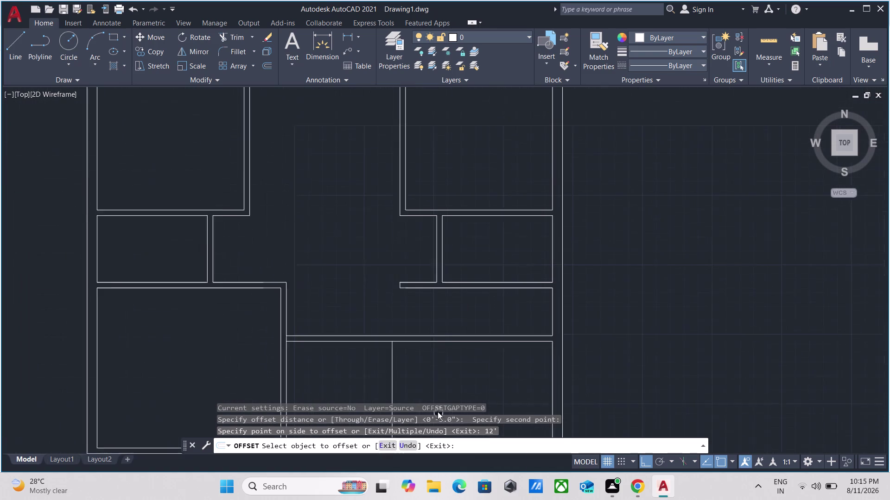
click(404, 369)
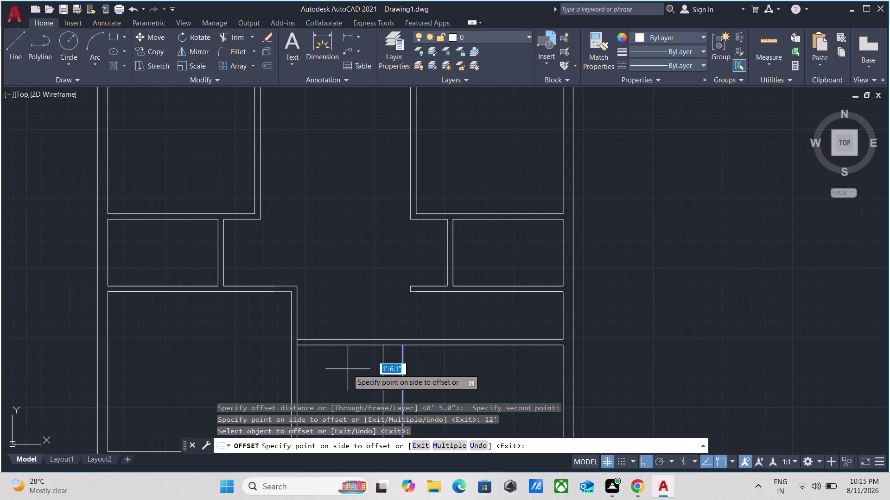
key(8)
key(BackSpace)
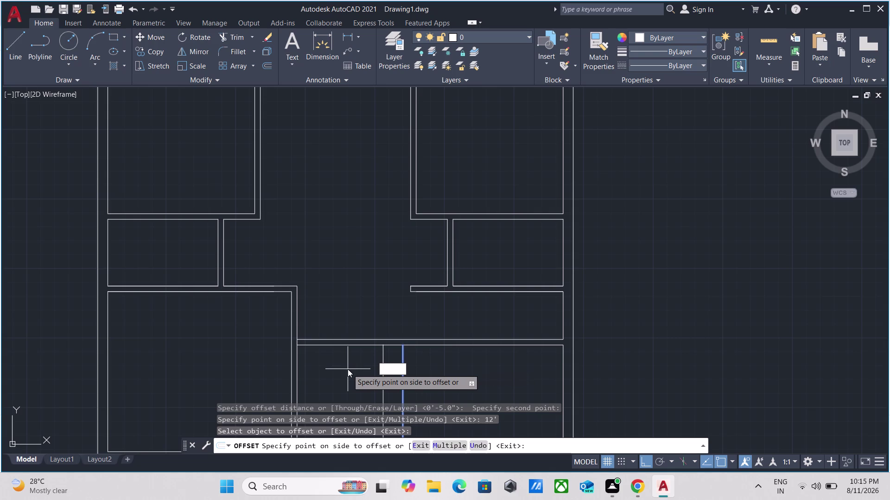
key(5)
key(shift+quotedbl)
key(Return)
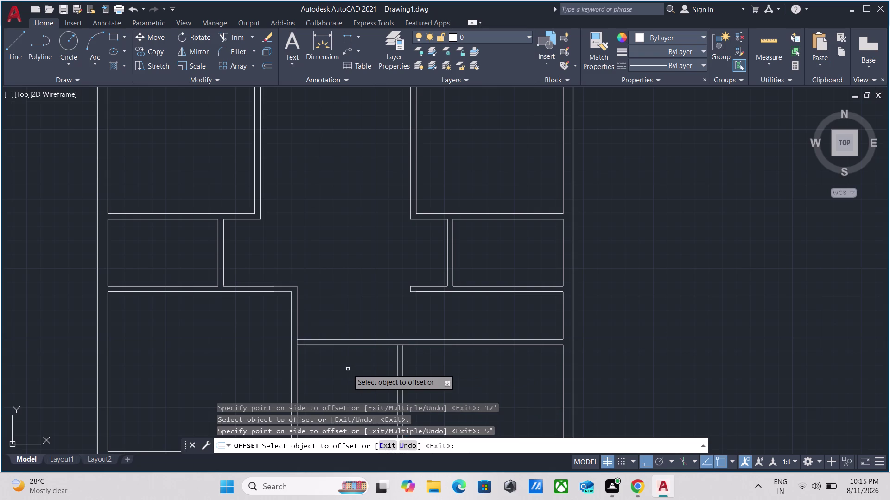
scroll(up, 3)
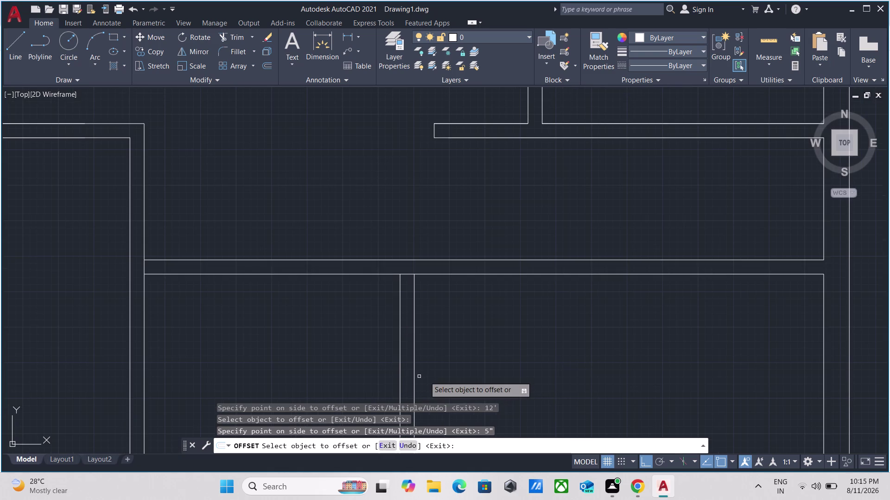
key(Escape)
scroll(up, 3)
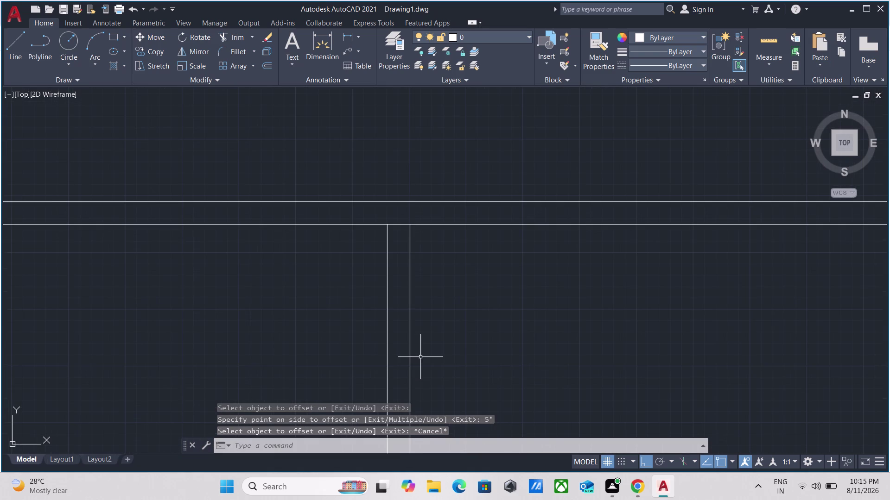
text(ex)
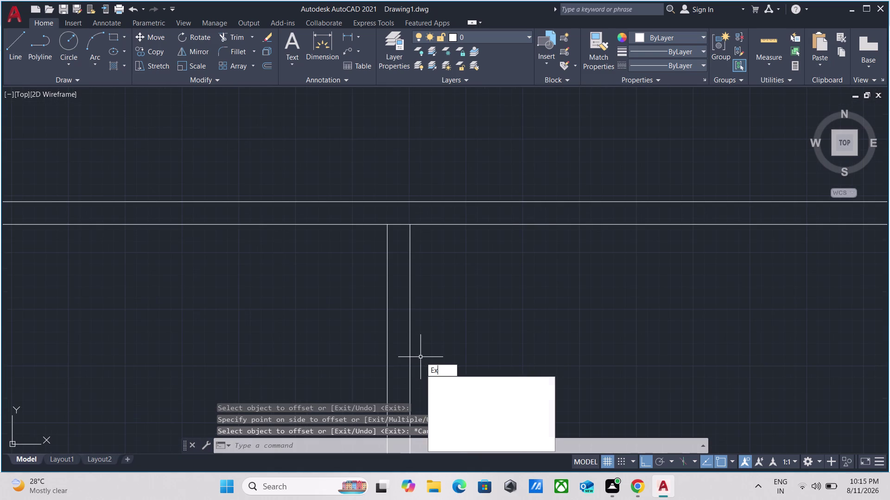
key(Return)
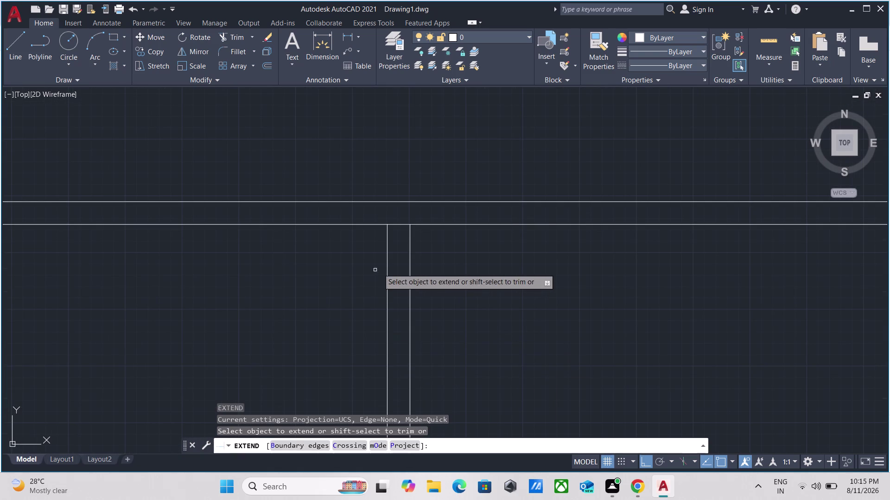
click(387, 250)
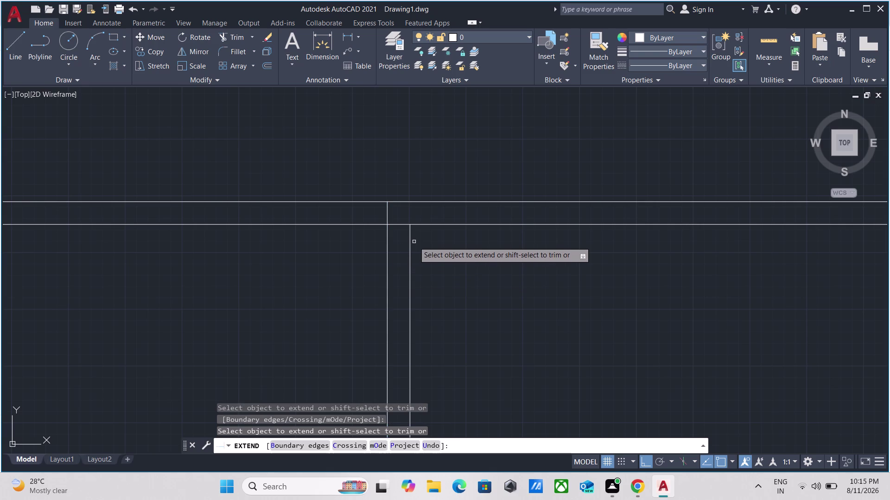
click(410, 239)
scroll(down, 3)
middle_drag(422, 251, 415, 211)
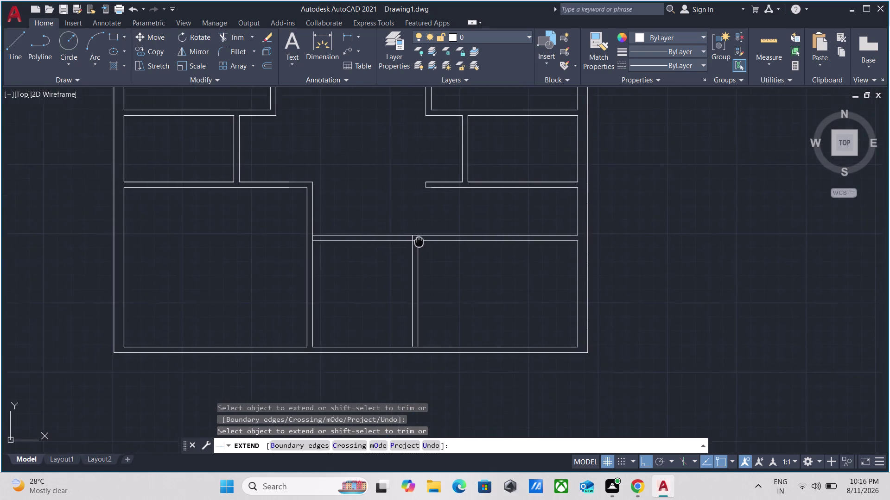
middle_drag(416, 211, 411, 148)
scroll(up, 3)
middle_drag(411, 121, 404, 168)
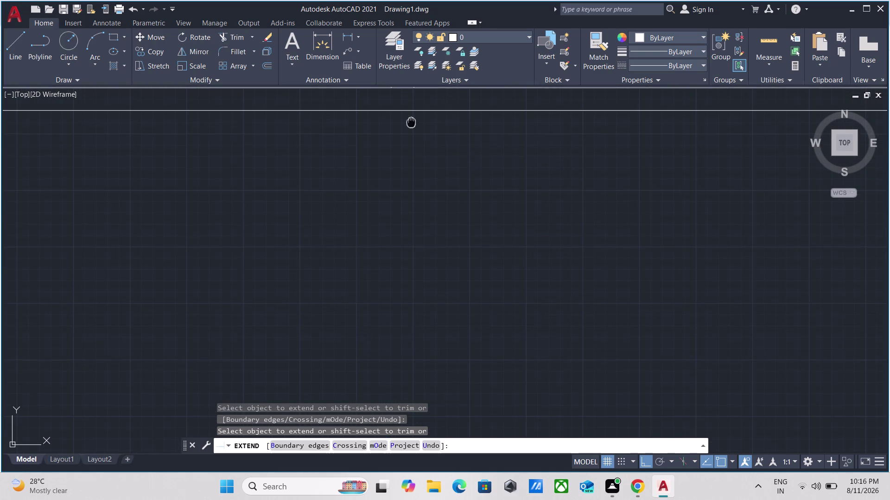
middle_drag(404, 167, 366, 276)
click(370, 217)
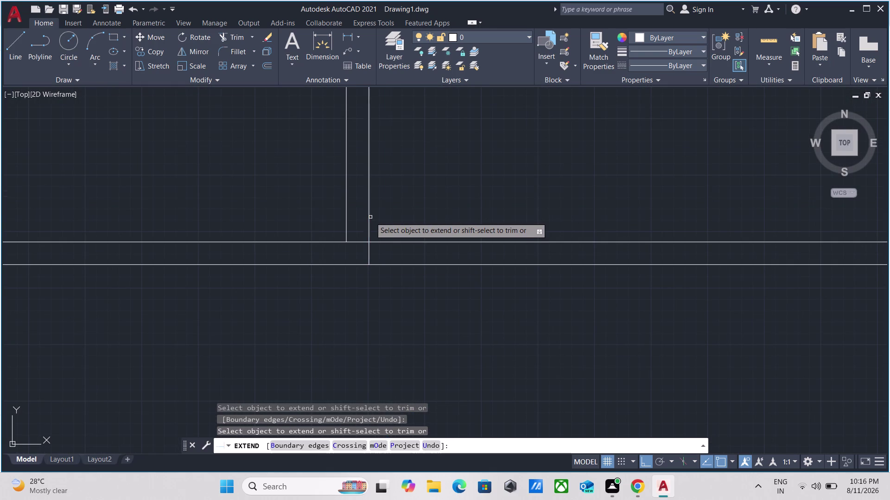
click(345, 229)
scroll(down, 3)
middle_drag(396, 207, 394, 272)
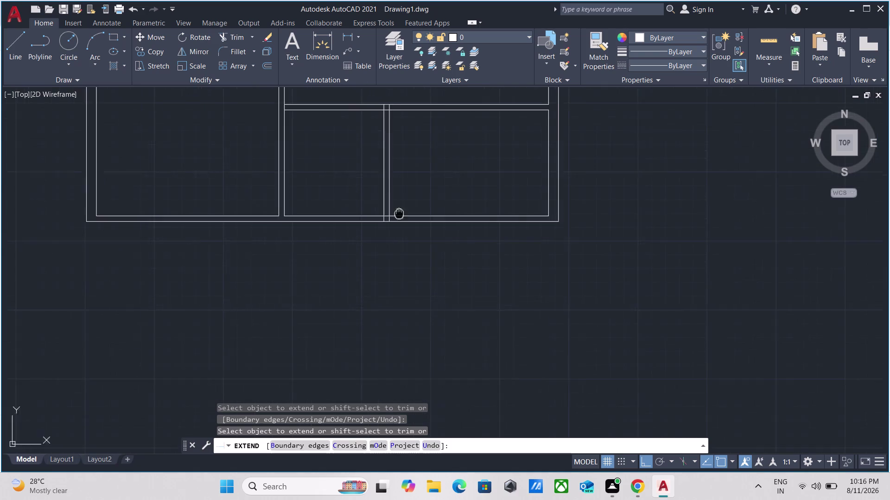
middle_drag(394, 272, 391, 321)
key(Escape)
scroll(up, 3)
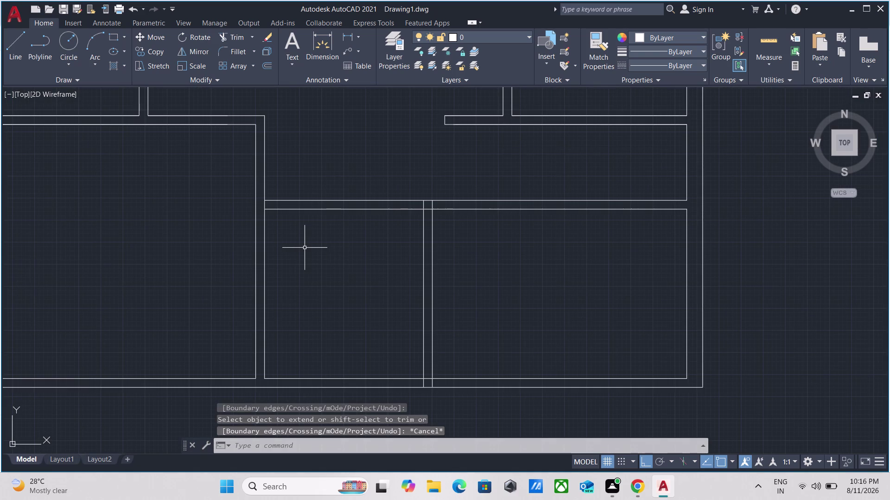
text(tr)
key(Return)
Fence-trim the crossing lines where the new vertical partition meets the horizontal wall.
click(305, 248)
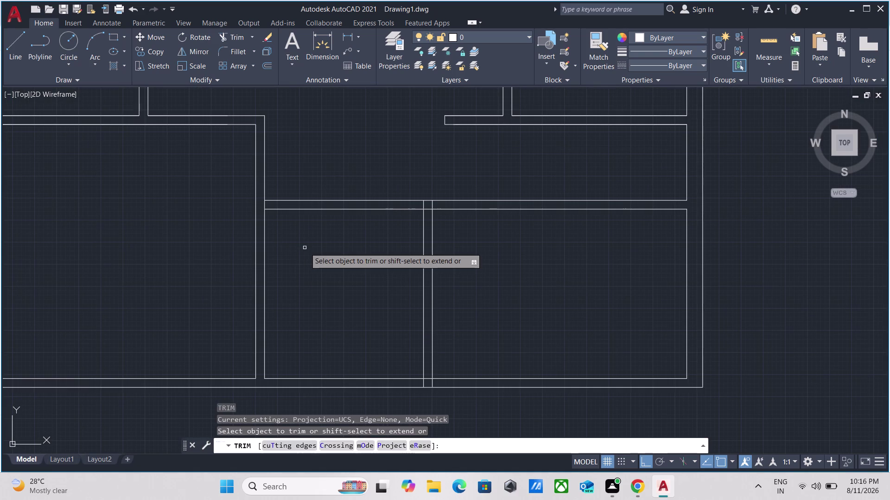
click(315, 152)
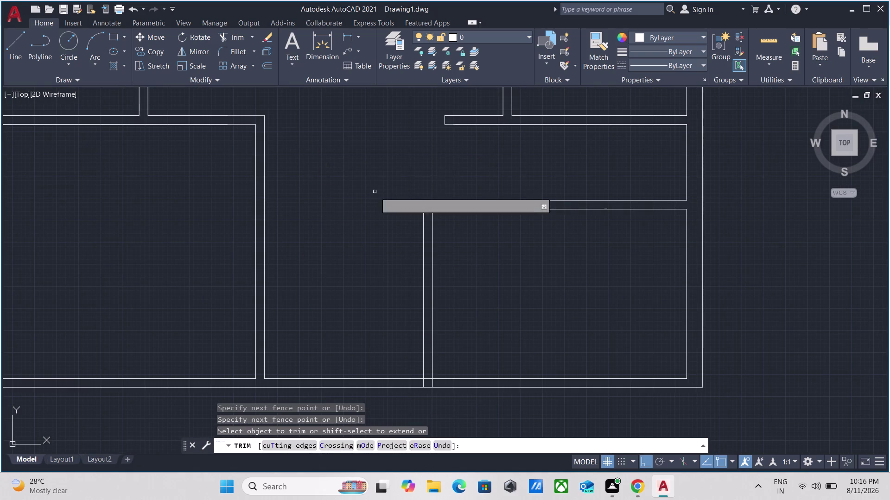
scroll(up, 3)
click(570, 232)
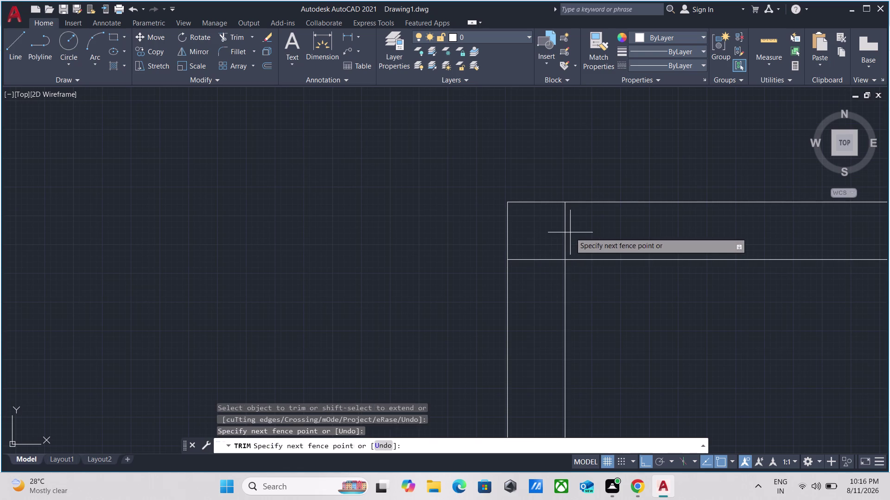
click(528, 229)
click(536, 247)
click(526, 303)
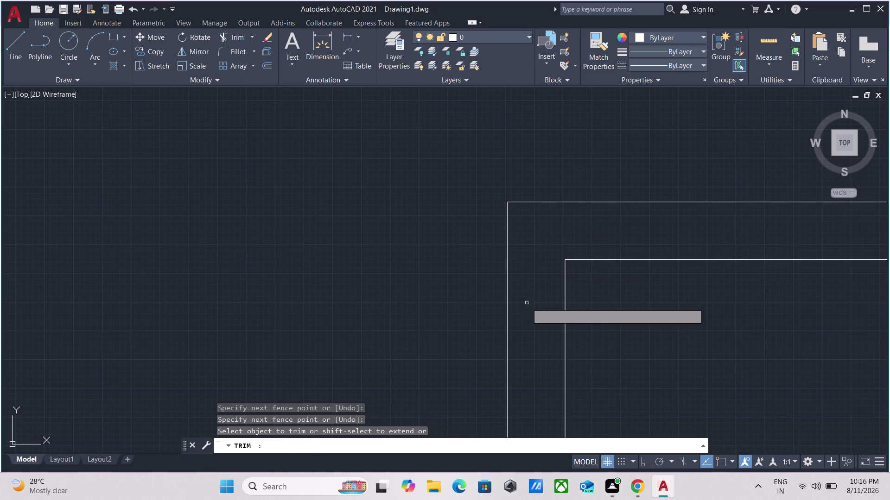
scroll(down, 3)
key(Escape)
middle_drag(526, 301, 303, 191)
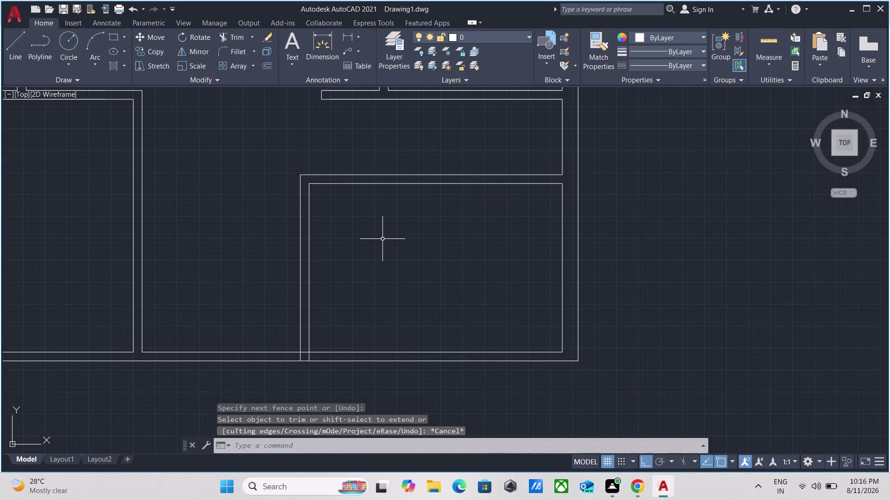
text(mea)
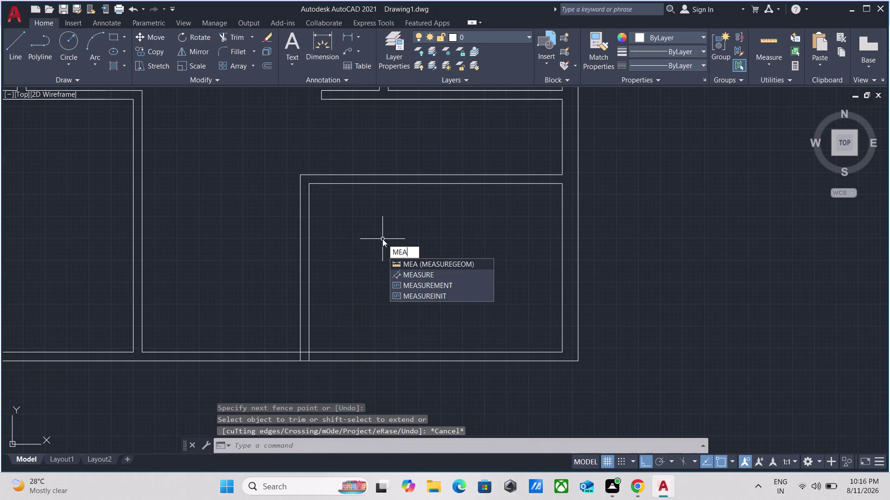
key(Return)
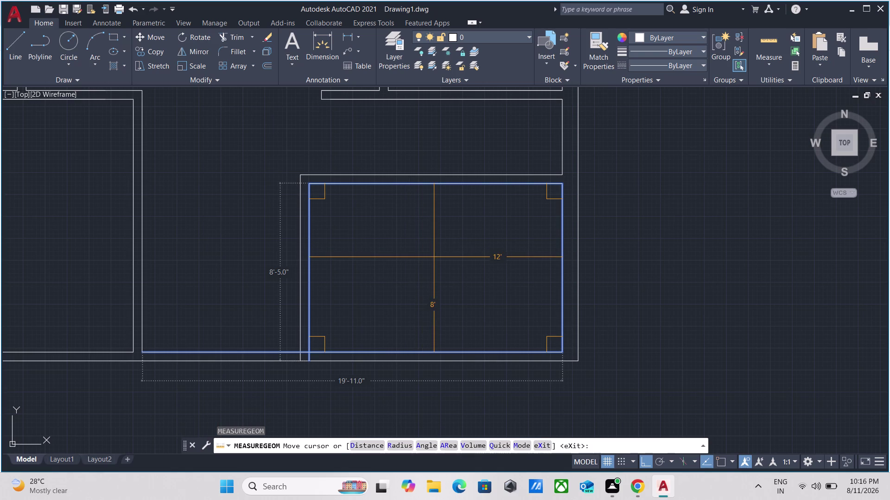
key(Escape)
scroll(down, 3)
middle_drag(426, 232, 432, 247)
scroll(up, 3)
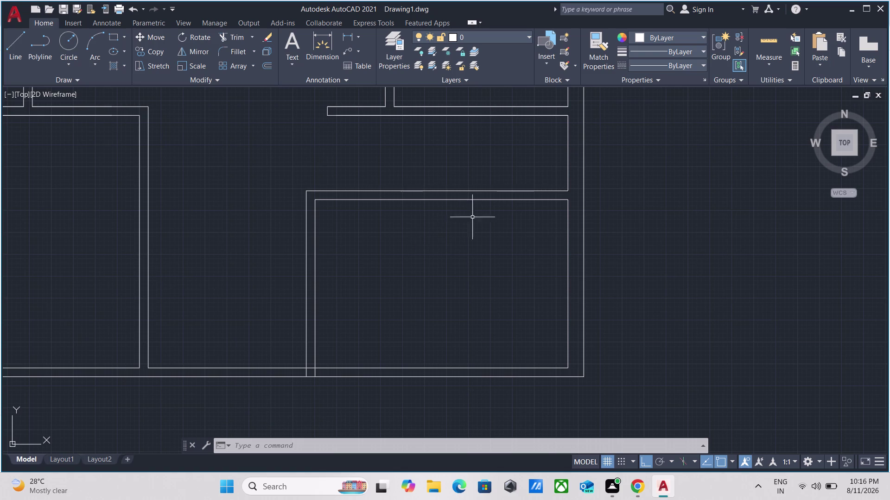
scroll(up, 3)
middle_drag(544, 138, 525, 266)
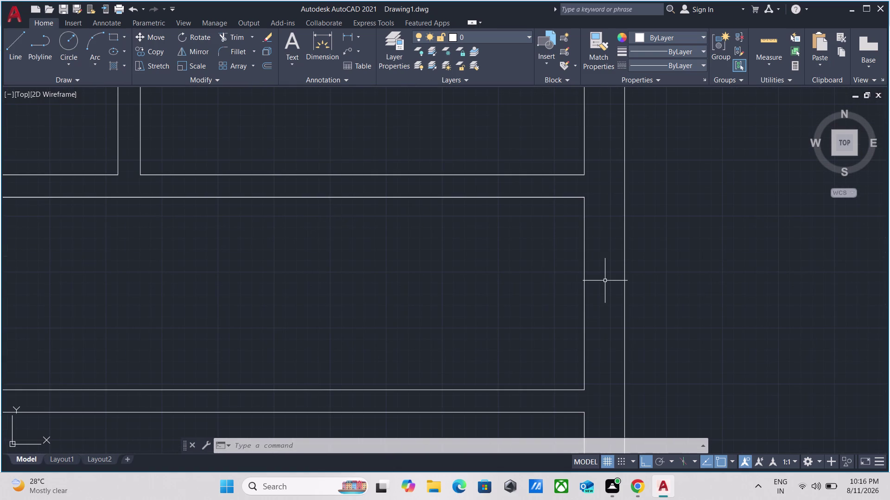
Offset the room's right wall line 5'4.5" inward.
click(606, 280)
click(531, 248)
key(o)
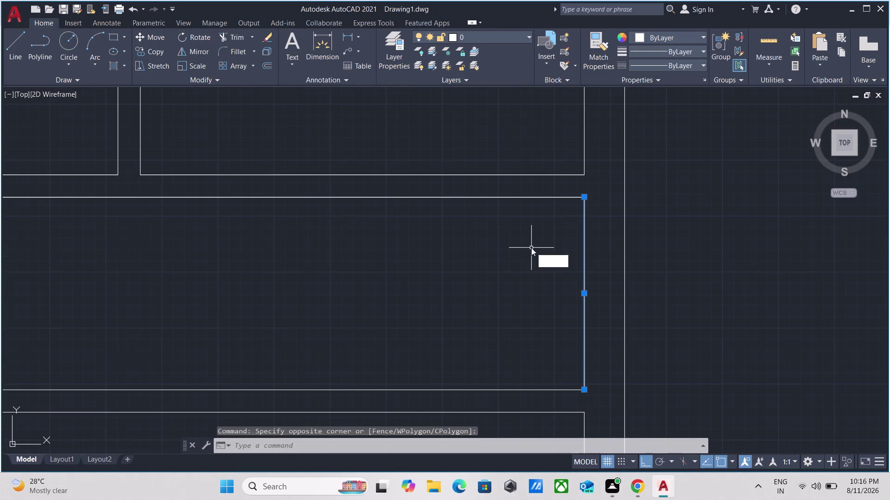
key(Return)
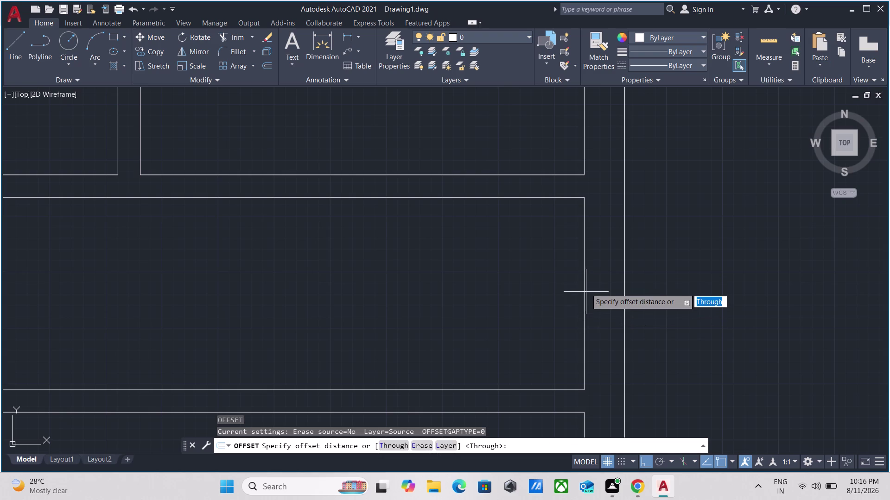
click(581, 291)
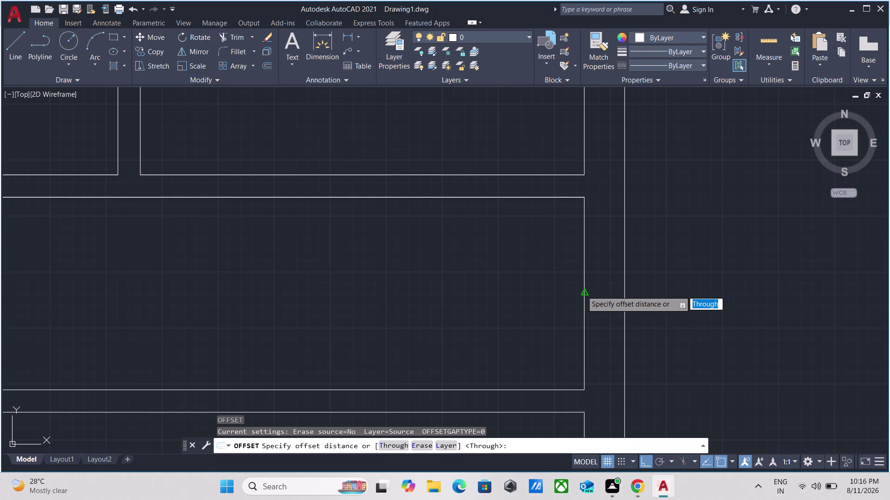
click(489, 287)
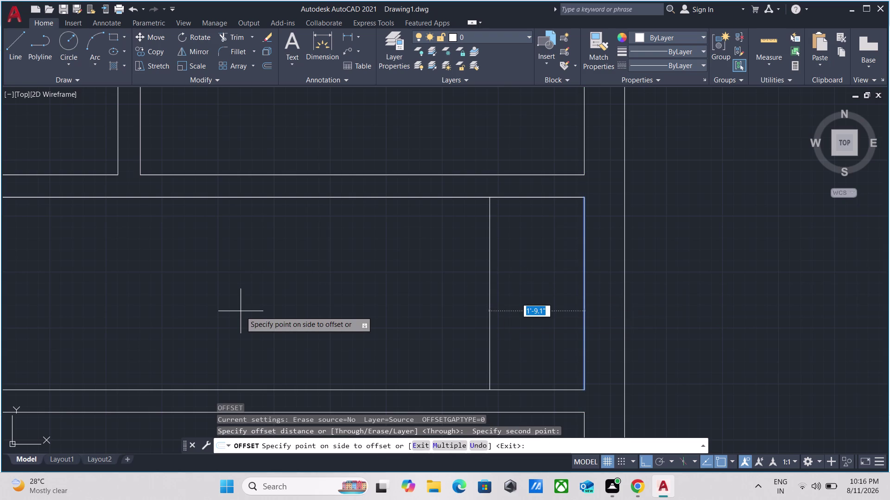
key(5)
key(apostrophe)
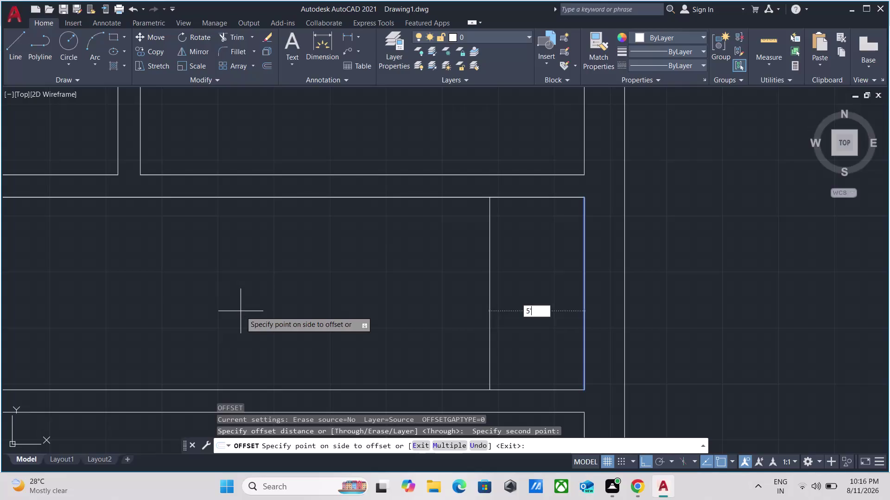
key(4)
key(period)
key(5)
key(shift+quotedbl)
key(Return)
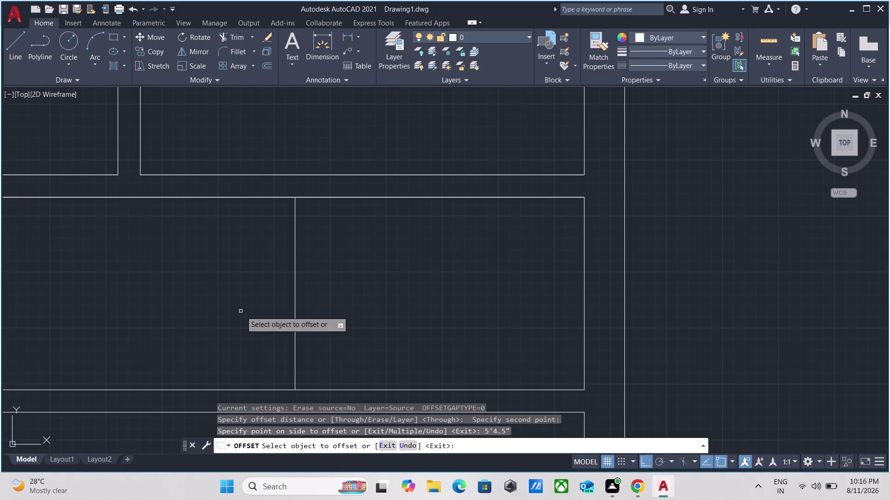
Offset that new line 5" to complete the partition's second face.
click(294, 288)
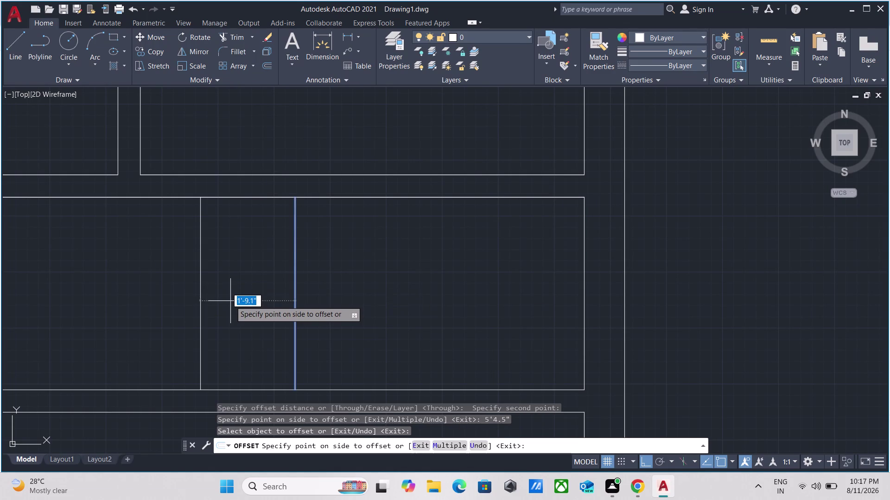
key(5)
key(shift+quotedbl)
key(Return)
key(Escape)
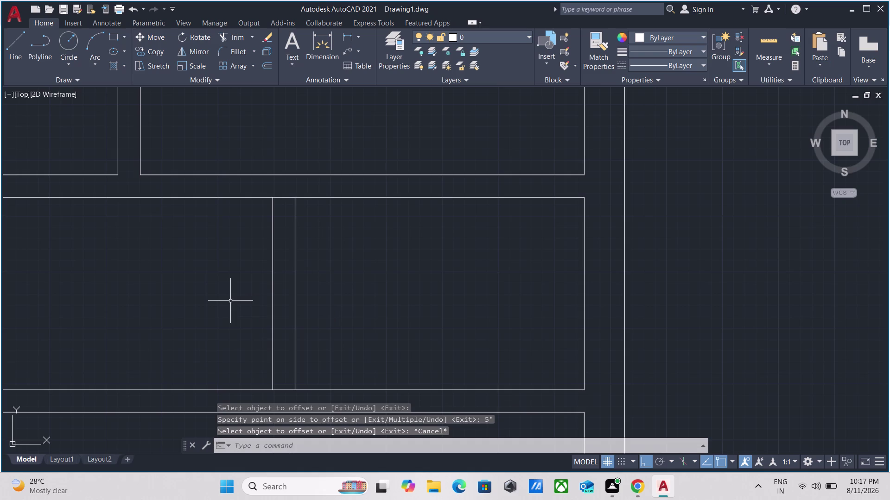
scroll(down, 3)
scroll(up, 3)
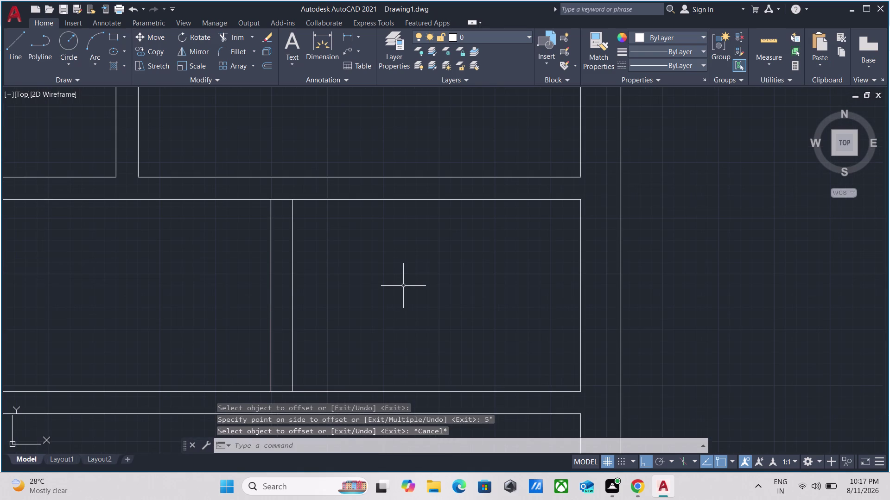
scroll(down, 3)
key(m)
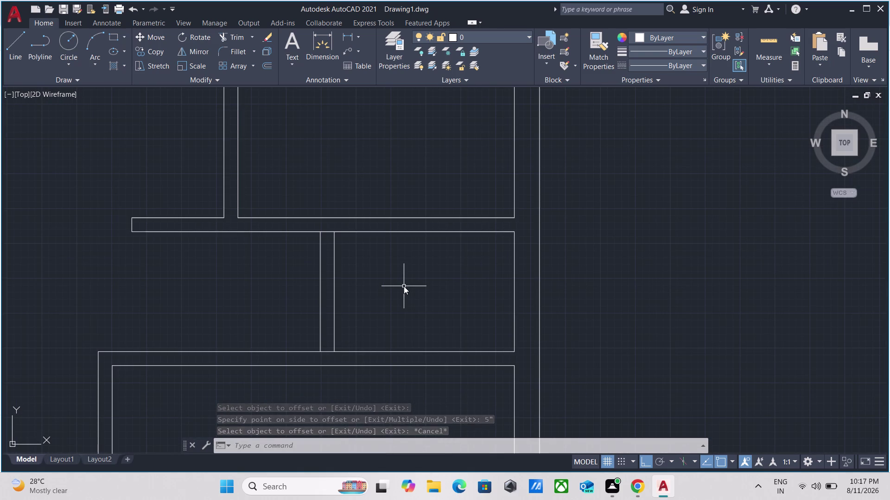
text(ea)
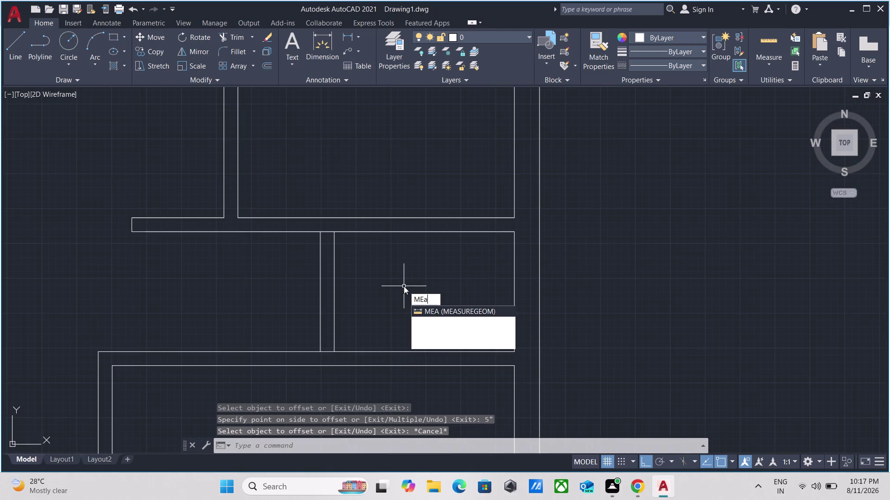
key(Return)
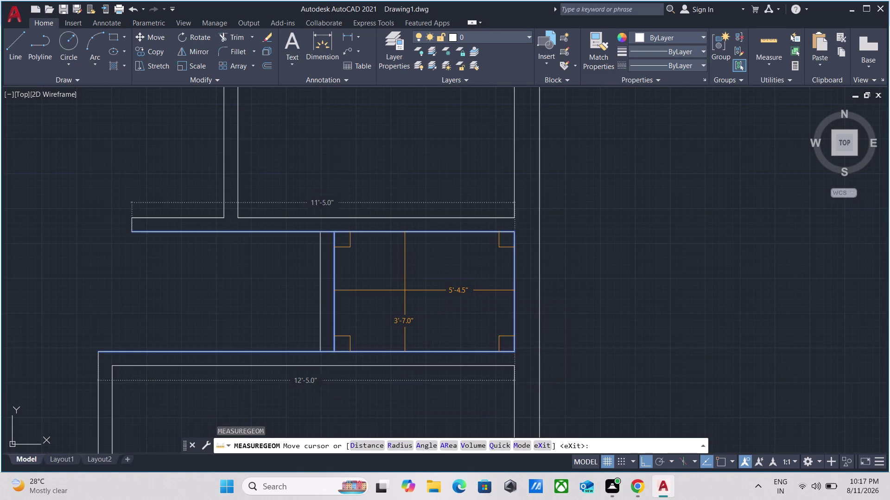
scroll(down, 3)
key(Escape)
scroll(down, 3)
middle_drag(253, 252, 321, 249)
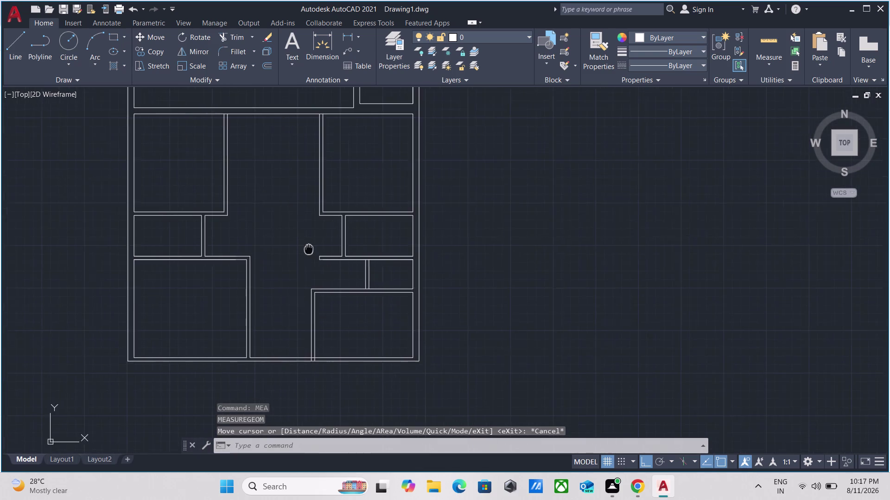
middle_drag(321, 249, 354, 262)
scroll(up, 3)
scroll(down, 3)
middle_drag(363, 268, 376, 293)
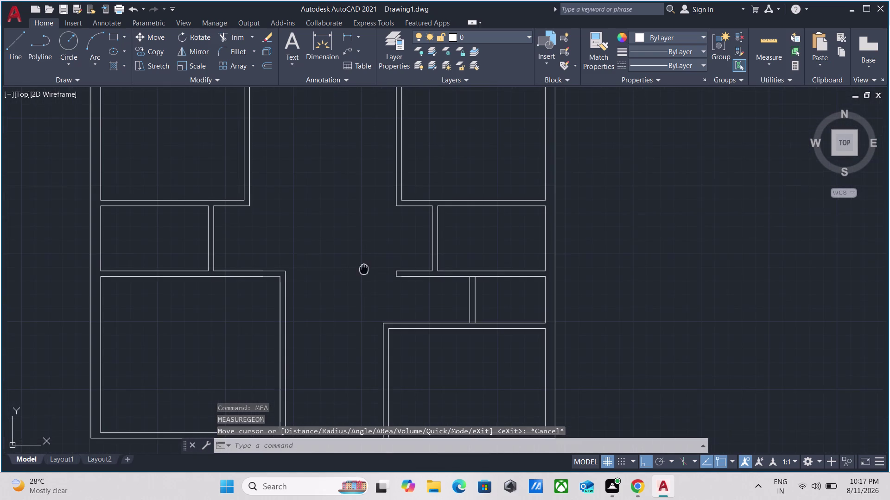
middle_drag(376, 293, 412, 354)
scroll(down, 3)
middle_click(413, 324)
scroll(up, 3)
middle_drag(405, 274, 398, 411)
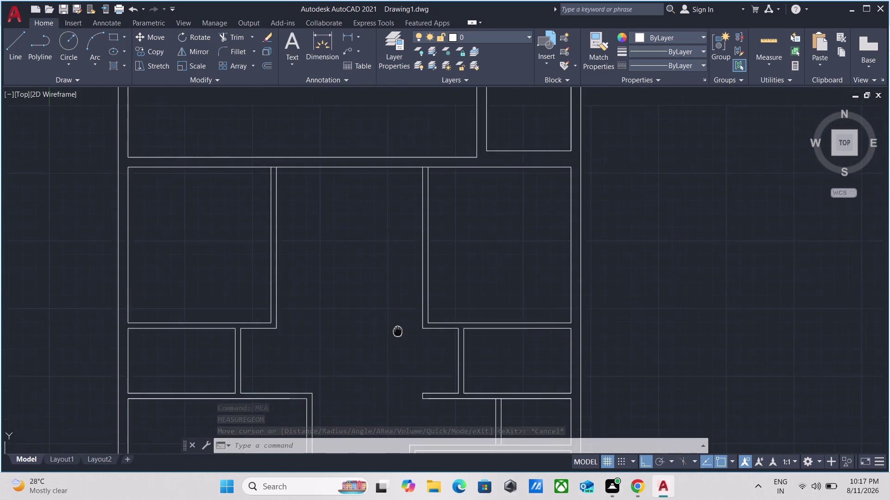
middle_drag(398, 411, 396, 428)
scroll(up, 3)
scroll(up, 3)
middle_drag(268, 353, 293, 318)
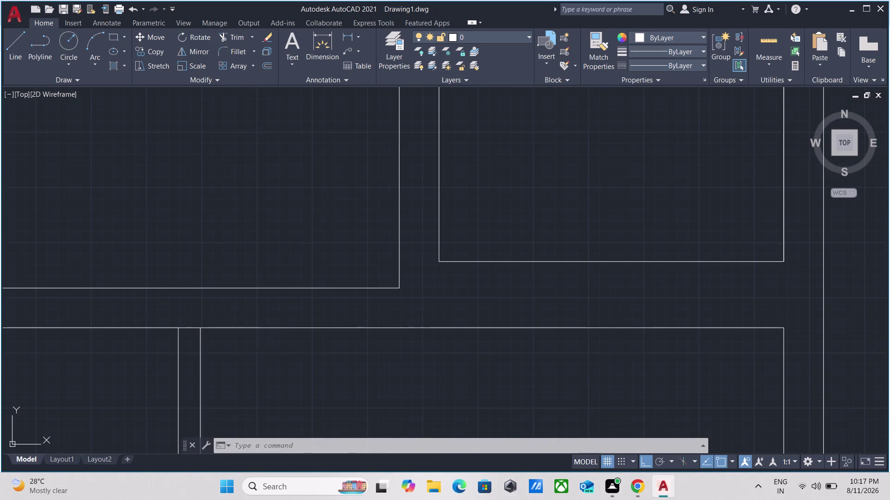
middle_drag(293, 319, 311, 286)
Fence-trim the overlapping lines at the first partition junction.
text(tr)
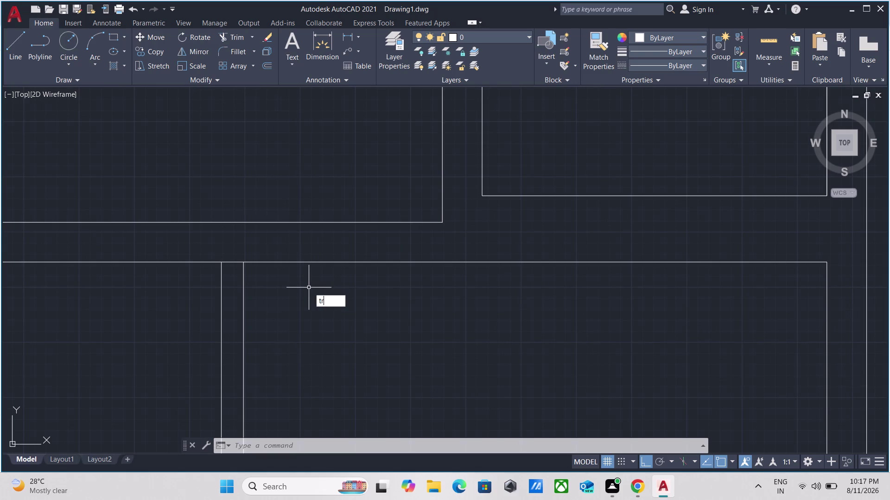
key(Return)
scroll(up, 3)
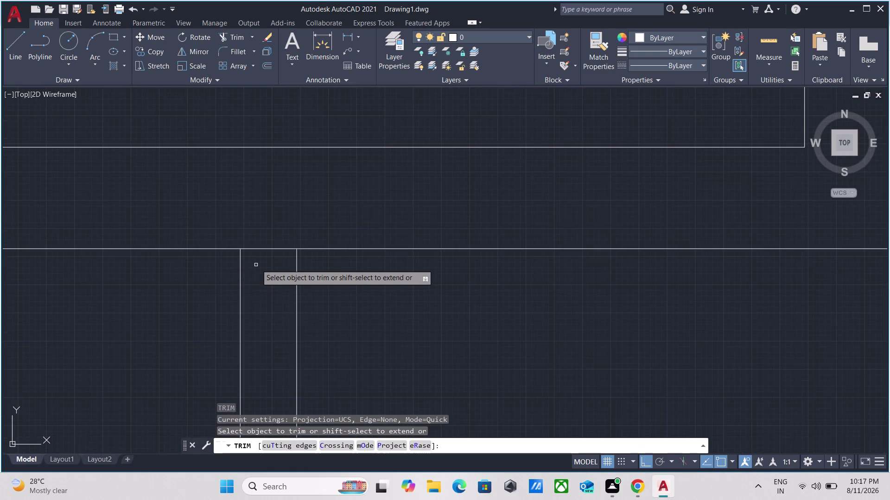
click(257, 264)
click(275, 221)
key(Escape)
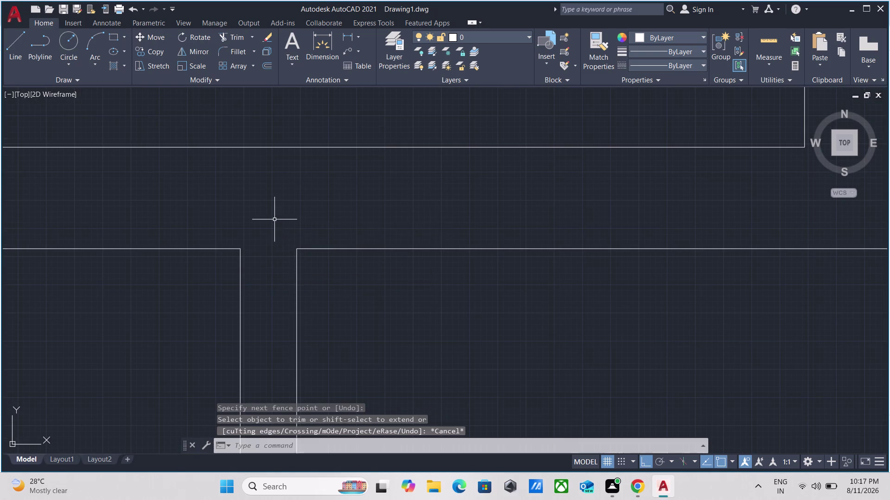
Pan across the floor plan to the next partition junction needing cleanup.
scroll(down, 3)
middle_drag(274, 220, 336, 261)
scroll(up, 3)
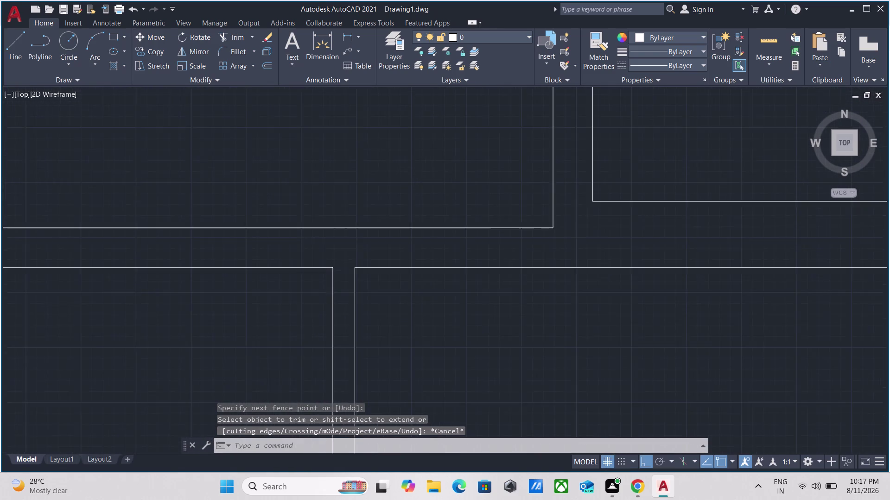
scroll(up, 3)
drag(442, 337, 433, 335)
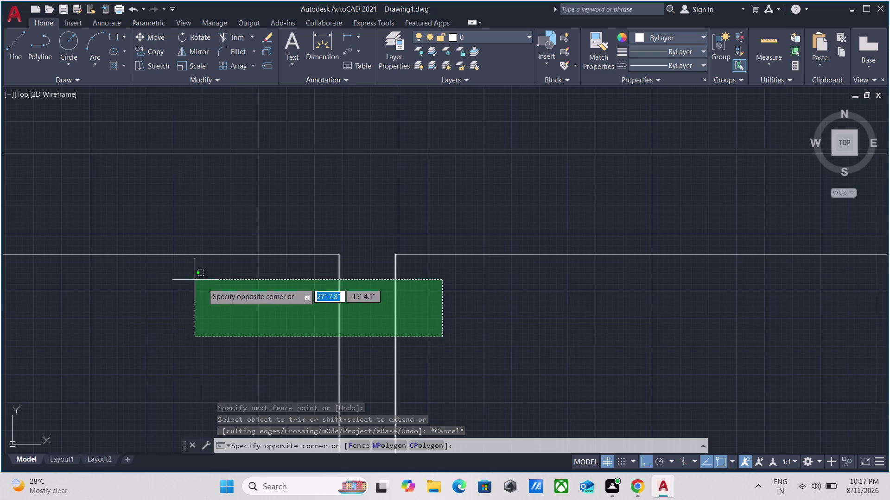
key(Escape)
scroll(down, 3)
middle_click(455, 357)
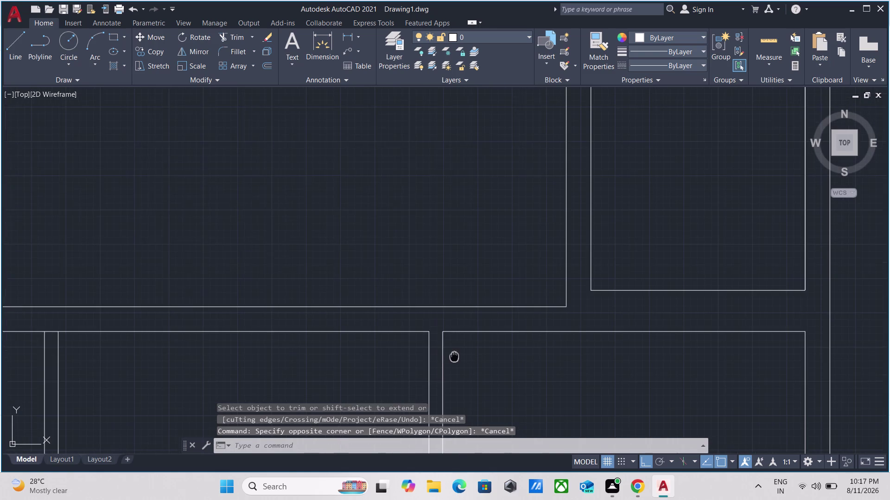
scroll(up, 3)
scroll(down, 3)
scroll(down, 3)
scroll(down, 3)
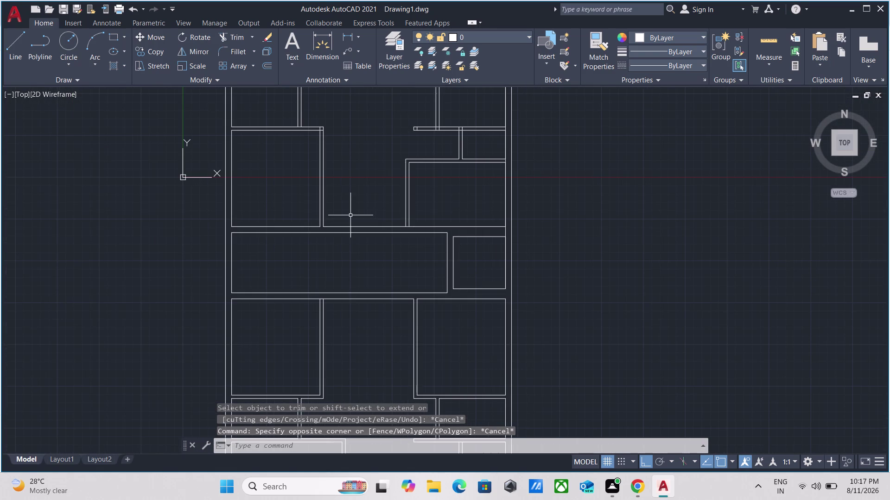
scroll(up, 3)
middle_drag(340, 270, 348, 197)
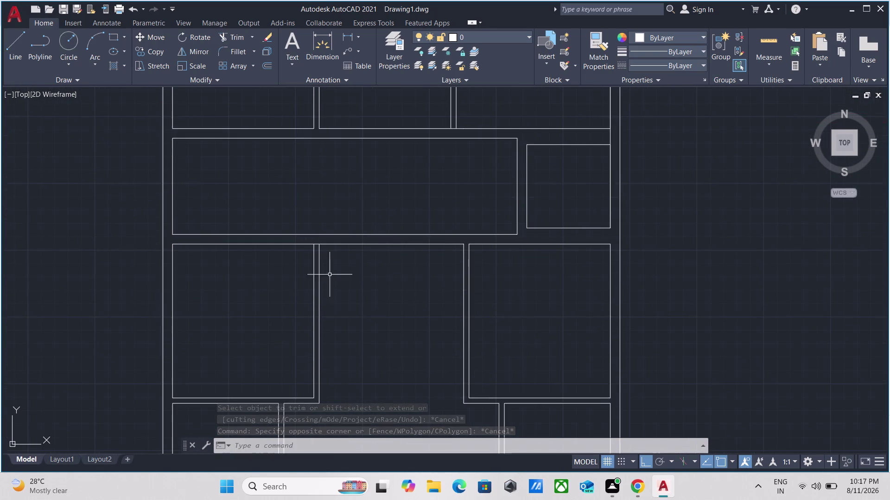
scroll(up, 3)
middle_drag(518, 202, 204, 499)
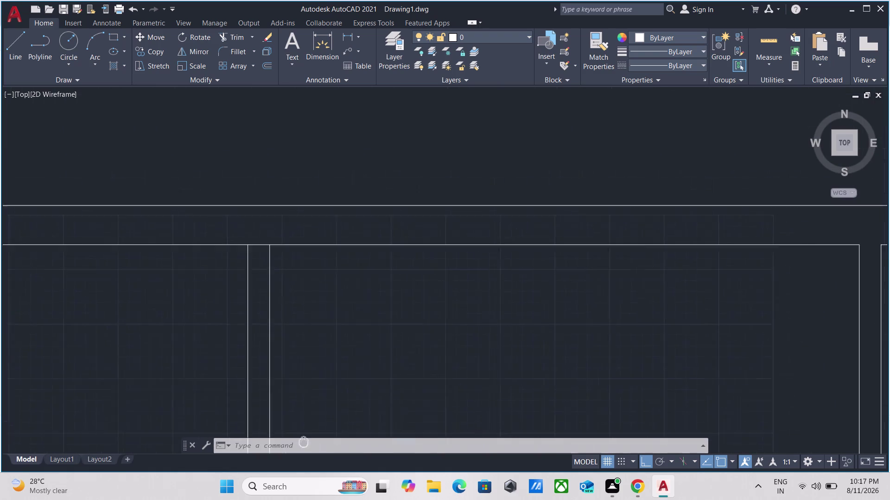
middle_drag(205, 499, 197, 499)
middle_drag(198, 312, 399, 132)
scroll(up, 3)
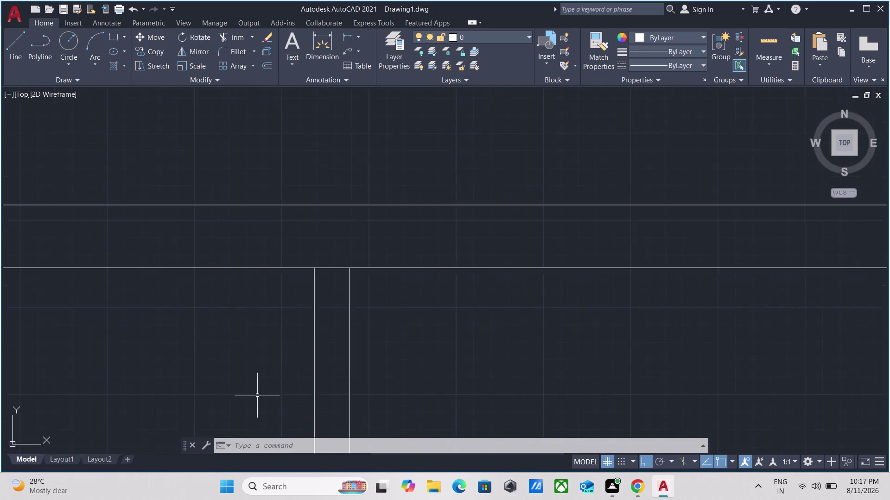
middle_drag(316, 326, 311, 330)
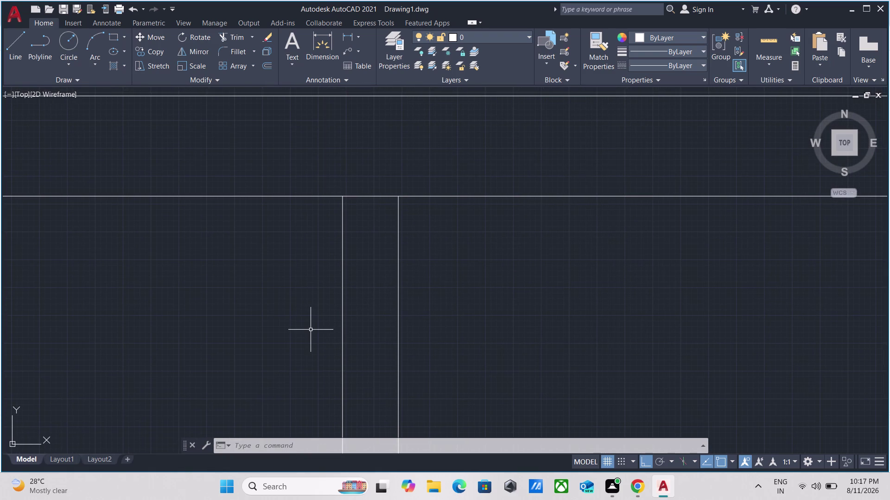
Fence-trim the crossing wall lines at that junction and review the result.
text(tr)
key(Return)
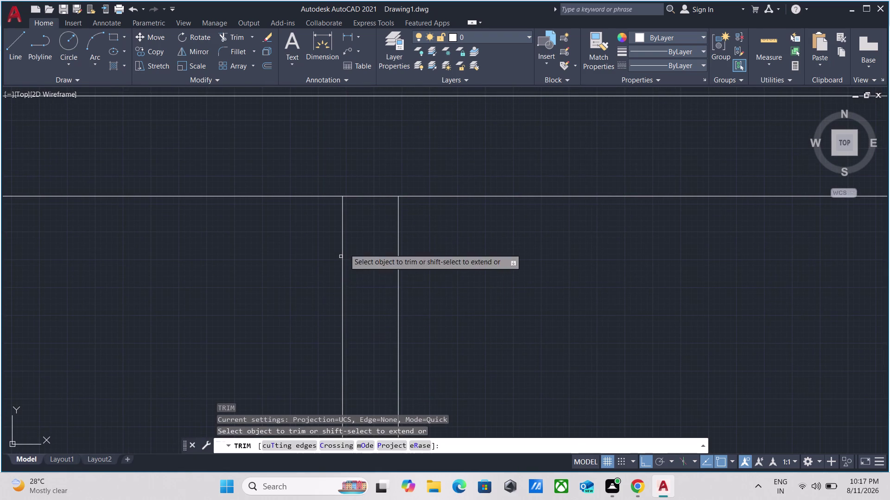
scroll(up, 3)
click(359, 224)
click(364, 117)
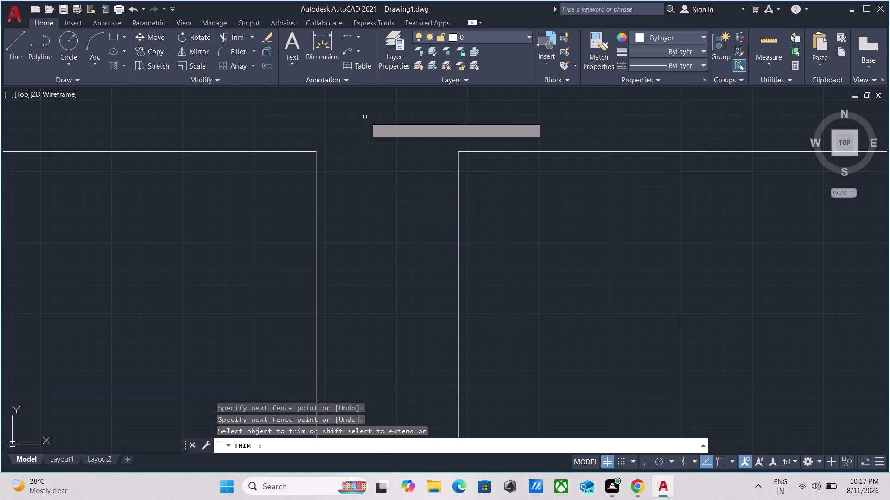
key(Escape)
scroll(down, 3)
middle_drag(365, 124, 356, 198)
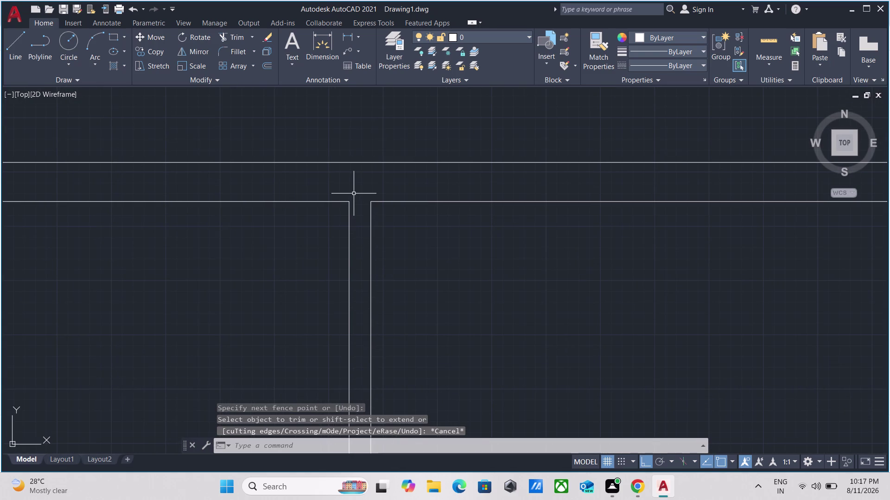
middle_drag(353, 193, 303, 275)
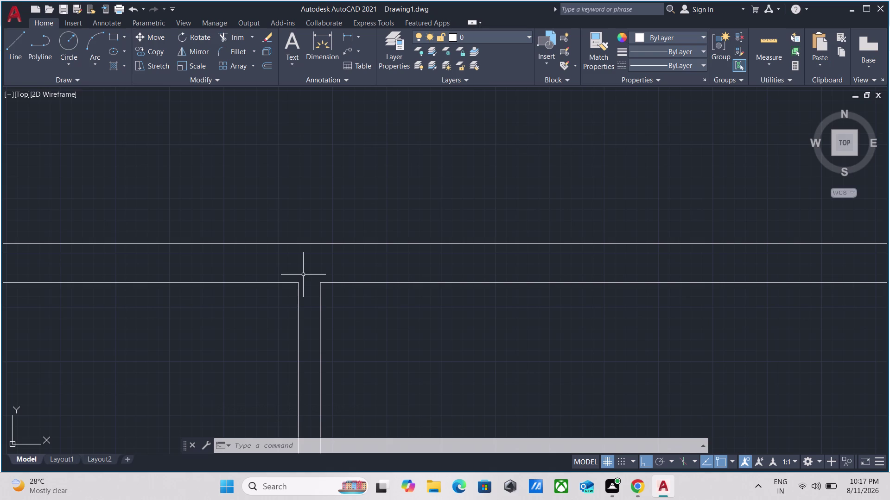
scroll(down, 3)
scroll(down, 3)
middle_drag(497, 224, 461, 230)
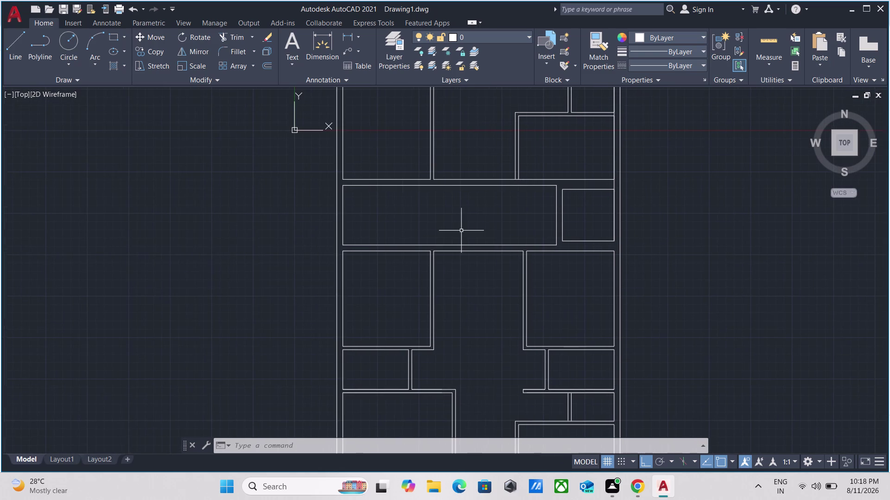
scroll(up, 3)
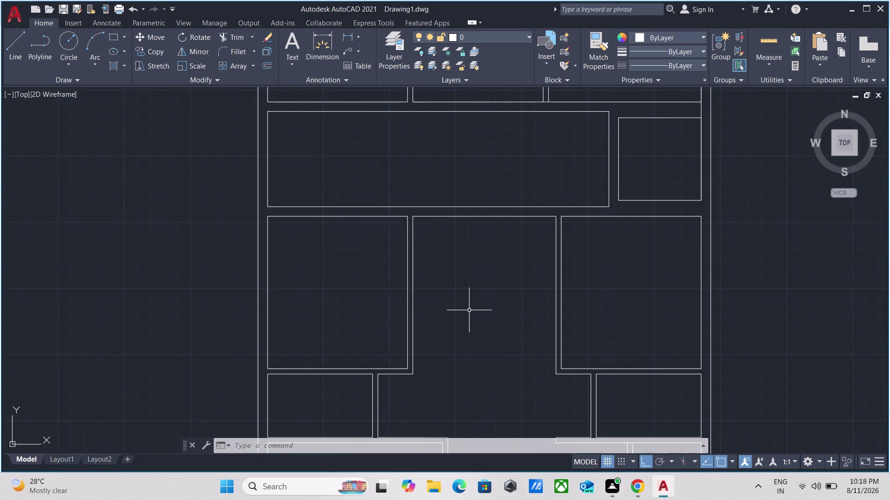
text(mea)
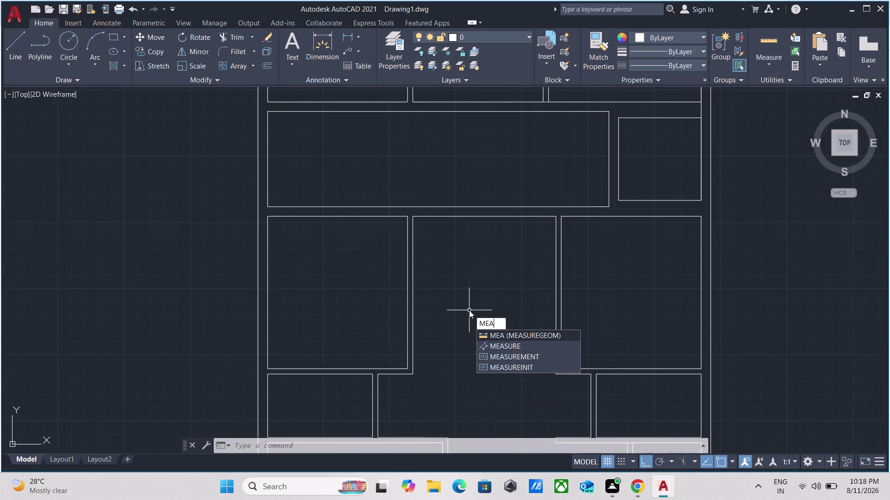
key(Return)
scroll(down, 3)
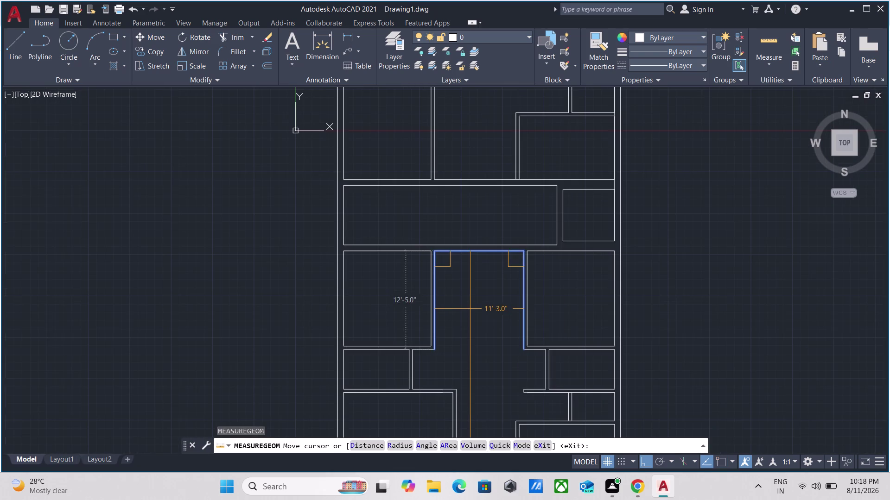
middle_drag(470, 309, 474, 208)
scroll(down, 3)
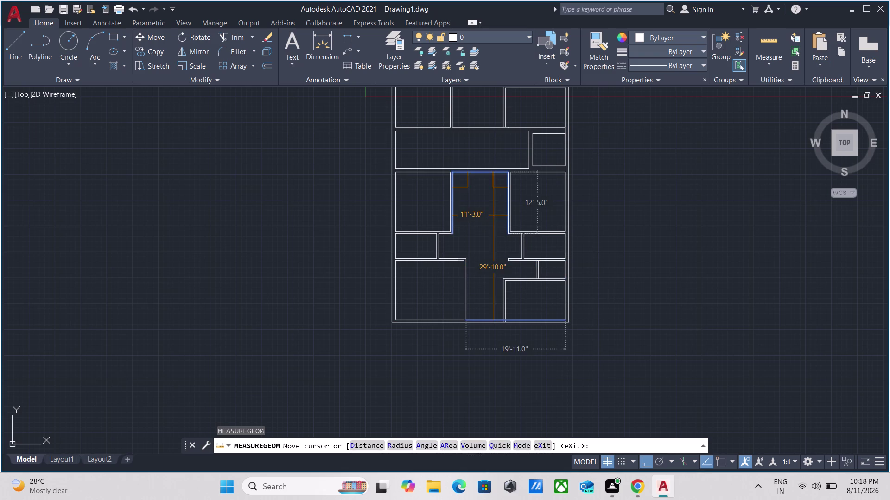
middle_drag(492, 213, 486, 267)
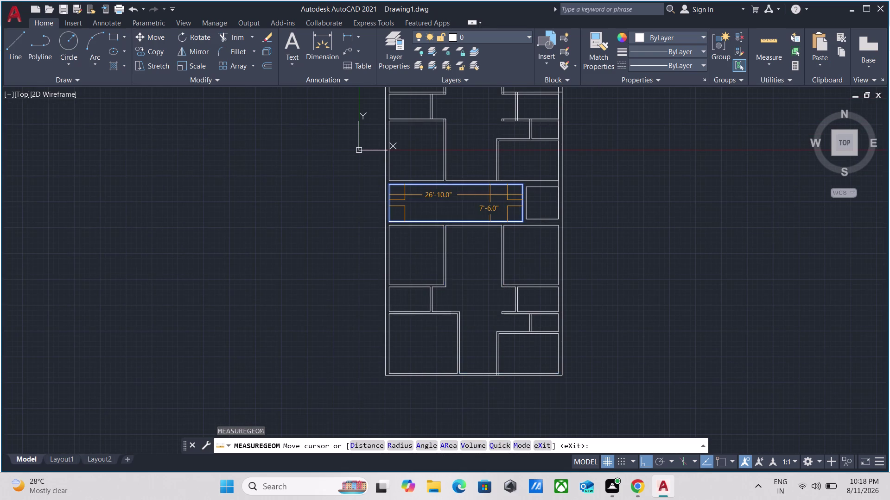
middle_drag(466, 108, 464, 165)
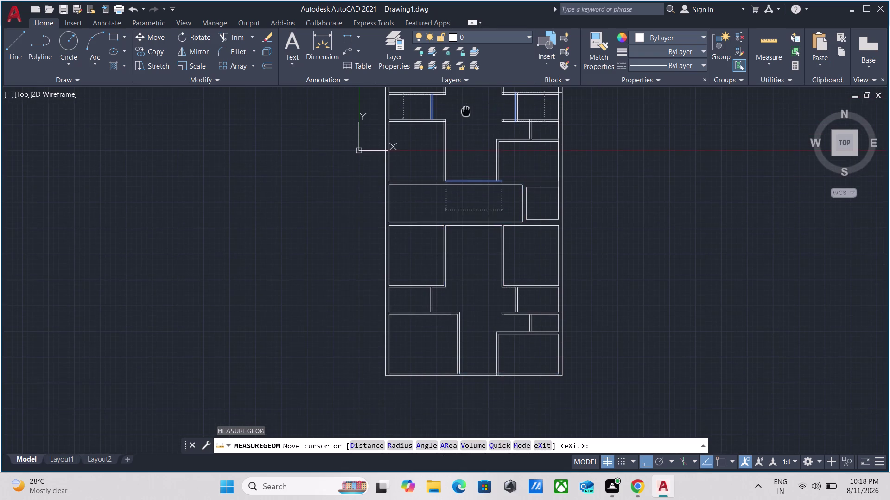
middle_drag(463, 165, 436, 295)
scroll(up, 3)
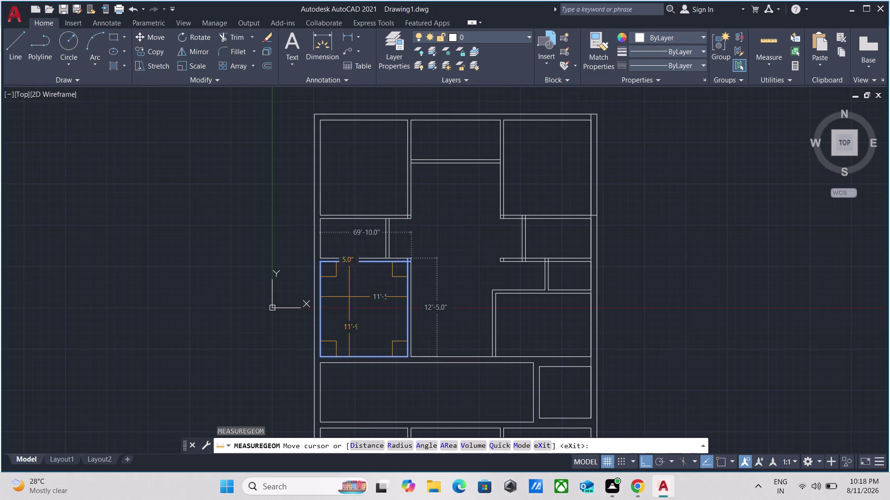
scroll(up, 3)
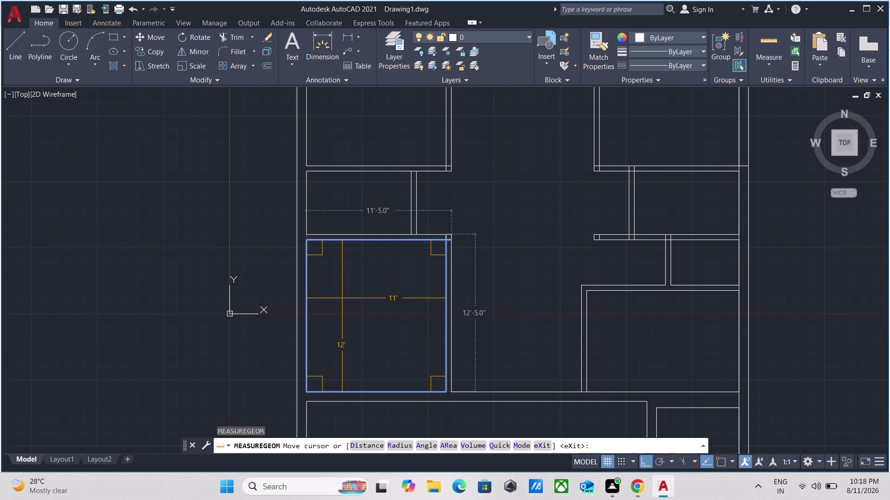
key(Escape)
scroll(up, 3)
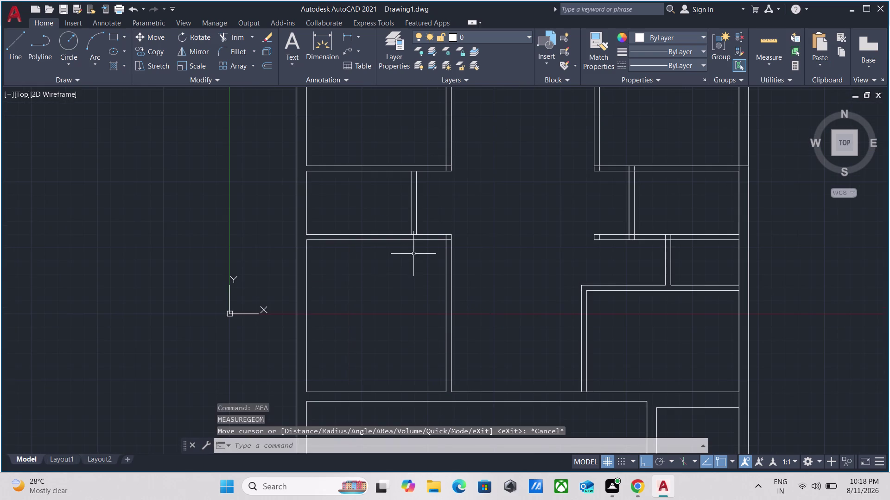
Erase the two stray wall lines via the right-click menu.
scroll(up, 3)
drag(580, 323, 557, 323)
click(422, 306)
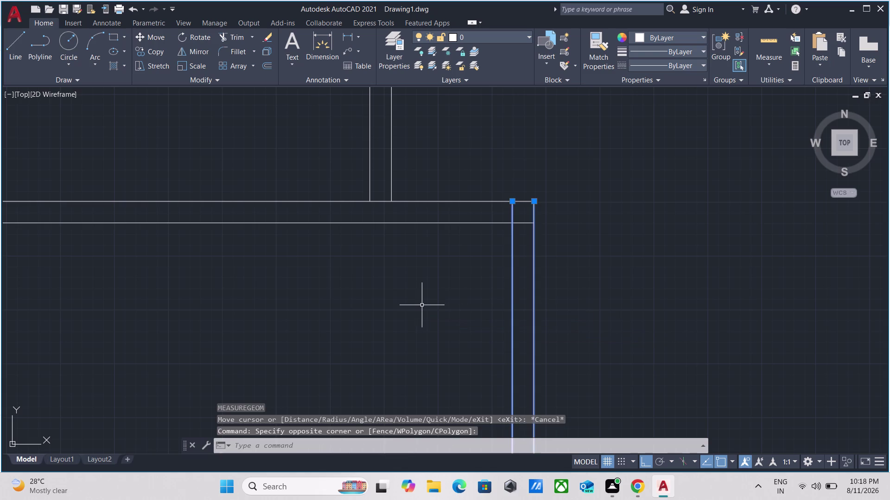
right_click(422, 305)
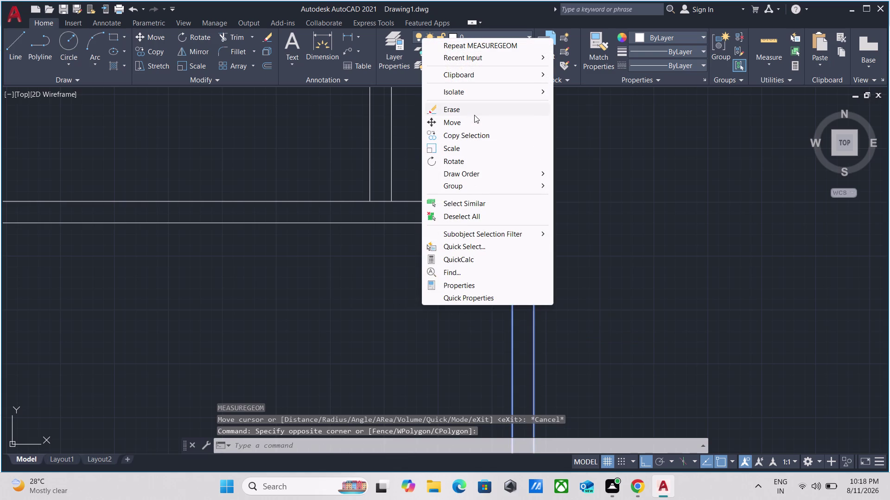
click(475, 115)
scroll(down, 3)
key(Escape)
scroll(down, 3)
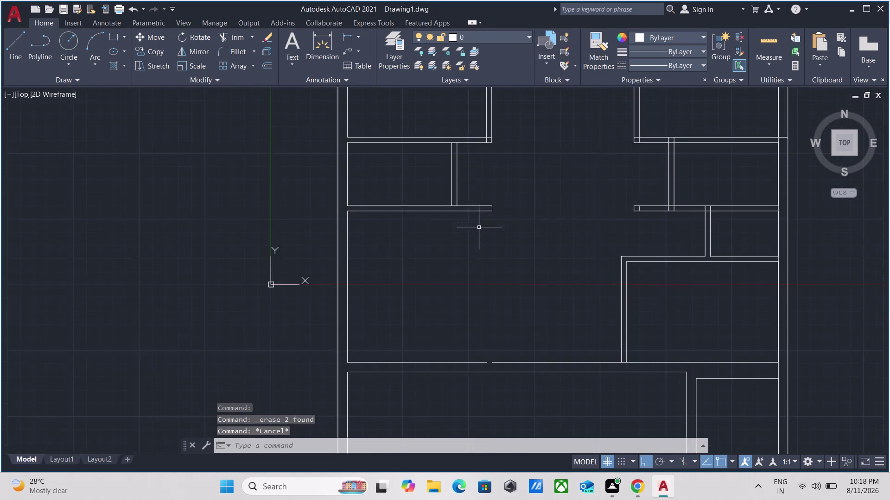
scroll(down, 3)
middle_click(478, 228)
scroll(up, 3)
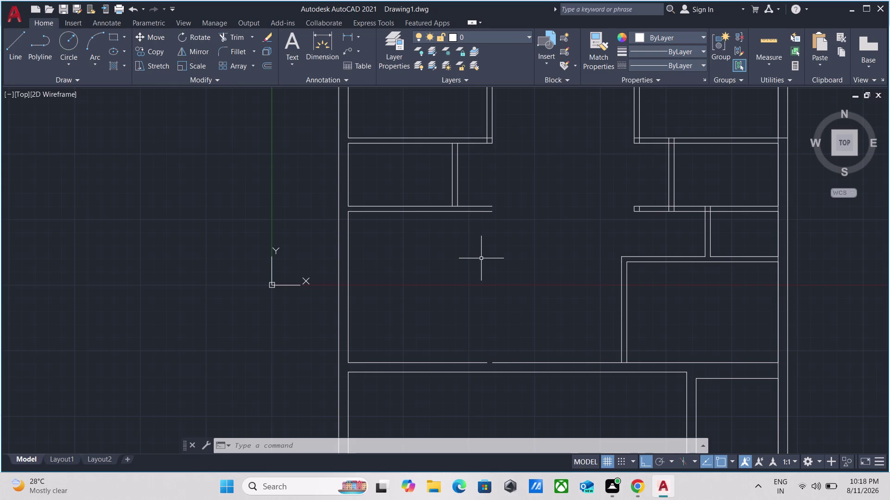
Draw a vertical partition line about 9'7" long between the walls.
key(l)
key(Return)
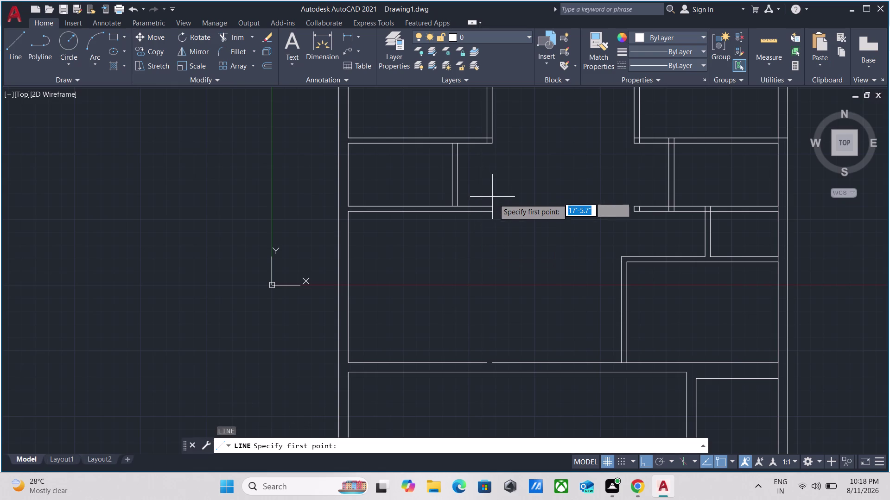
click(493, 204)
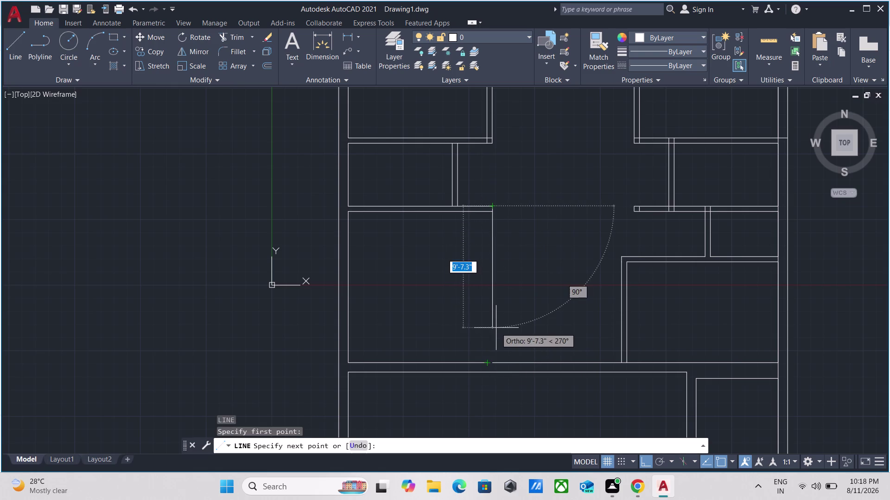
click(493, 363)
key(Escape)
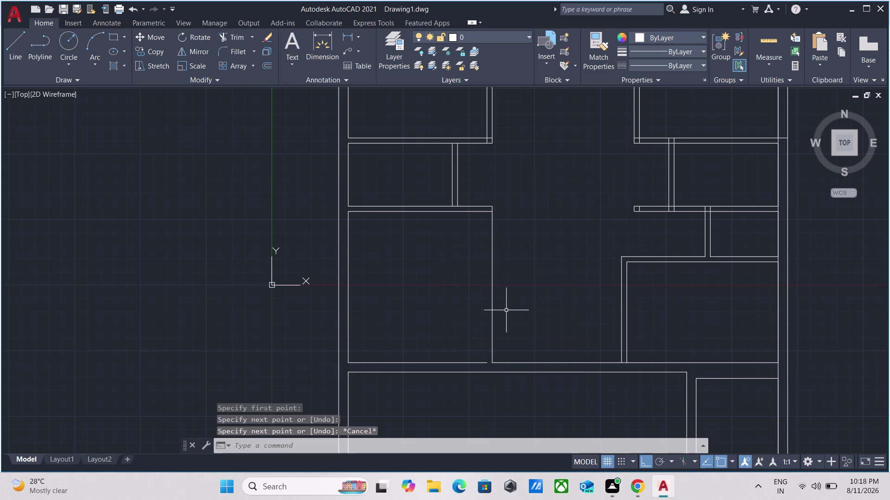
scroll(up, 3)
scroll(down, 3)
middle_drag(511, 339, 520, 448)
scroll(down, 3)
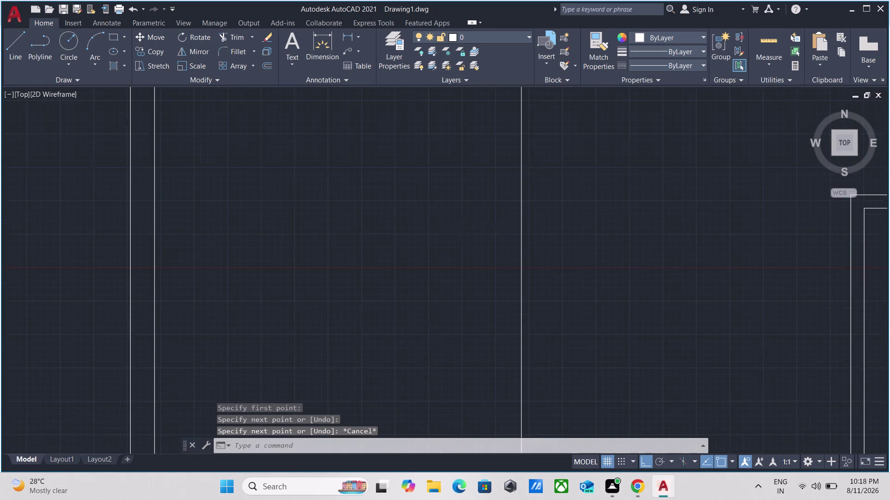
Begin offsetting a wall line near the room's right wall, then cancel the offset.
scroll(down, 3)
scroll(up, 3)
drag(530, 386, 523, 385)
click(485, 383)
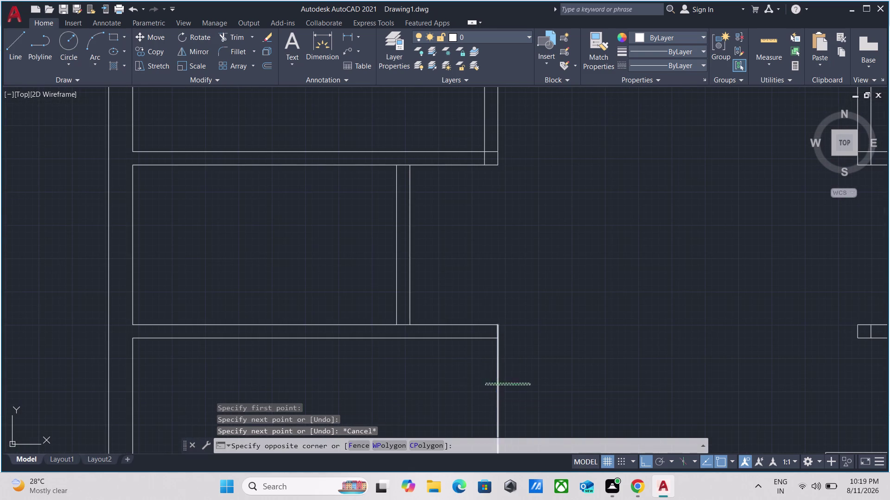
key(o)
key(Return)
scroll(down, 3)
middle_drag(485, 383, 485, 358)
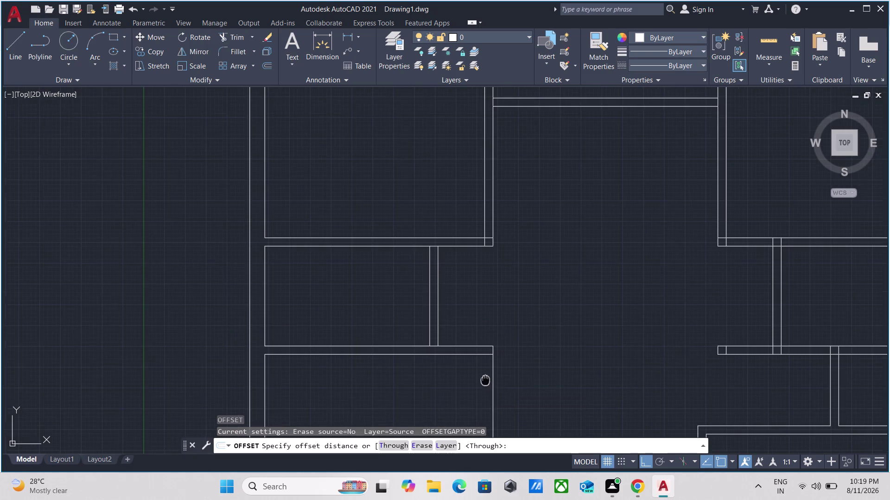
middle_drag(485, 357, 485, 203)
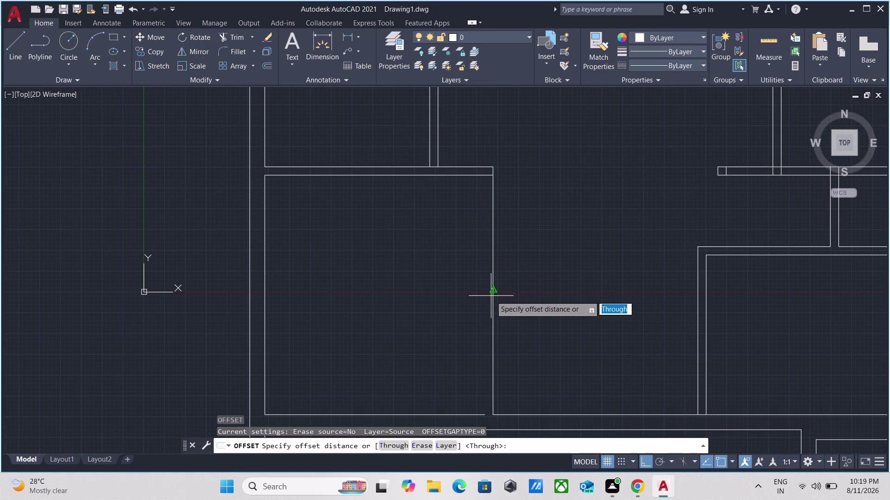
click(492, 291)
click(476, 289)
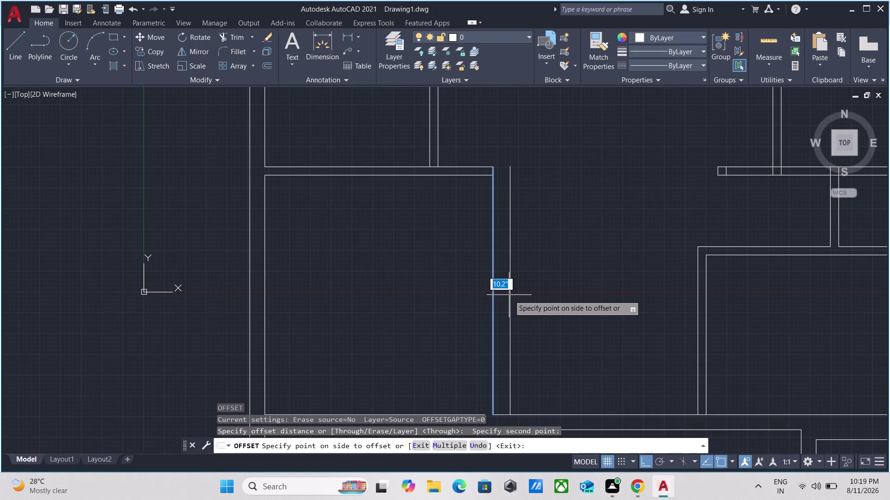
key(Escape)
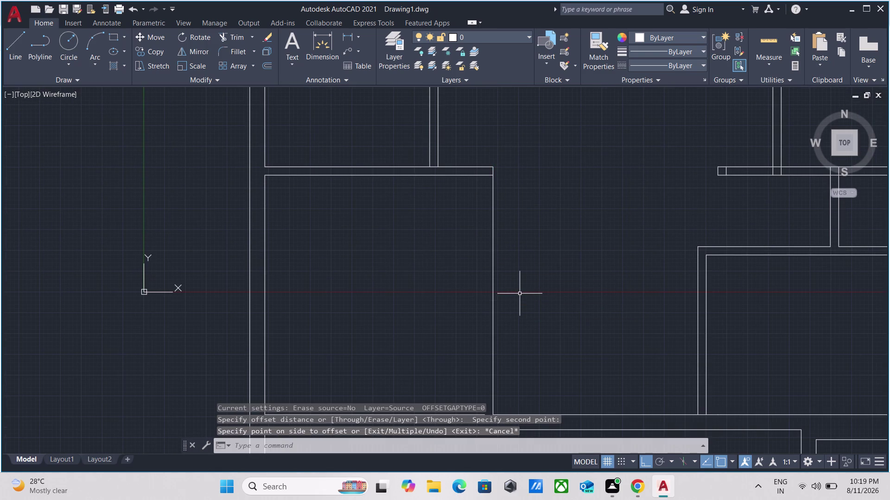
Erase the vertical end line of the right double wall, leaving the gap open.
click(520, 294)
click(445, 273)
right_drag(446, 273, 450, 275)
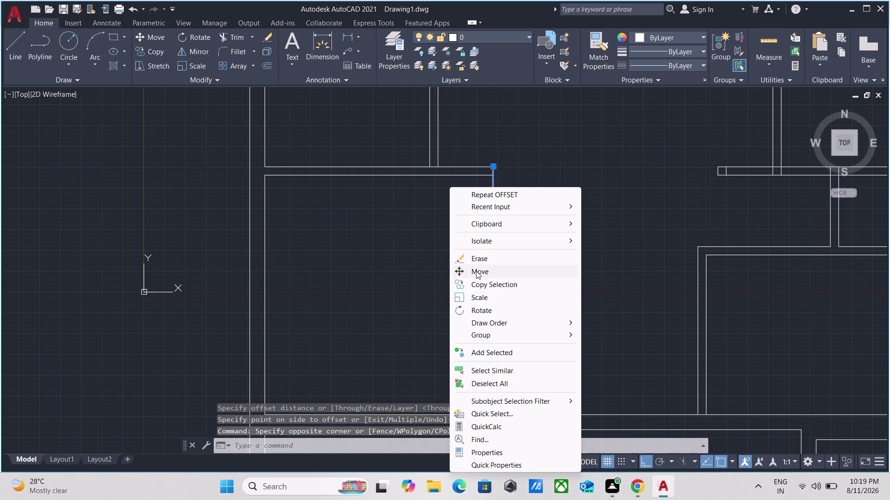
click(491, 255)
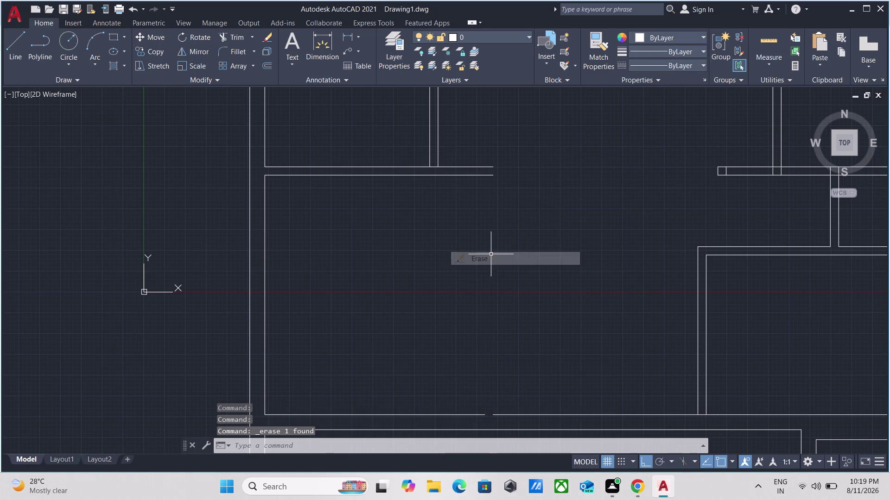
scroll(down, 3)
middle_drag(491, 254, 491, 208)
scroll(up, 3)
scroll(up, 3)
middle_drag(469, 275, 469, 275)
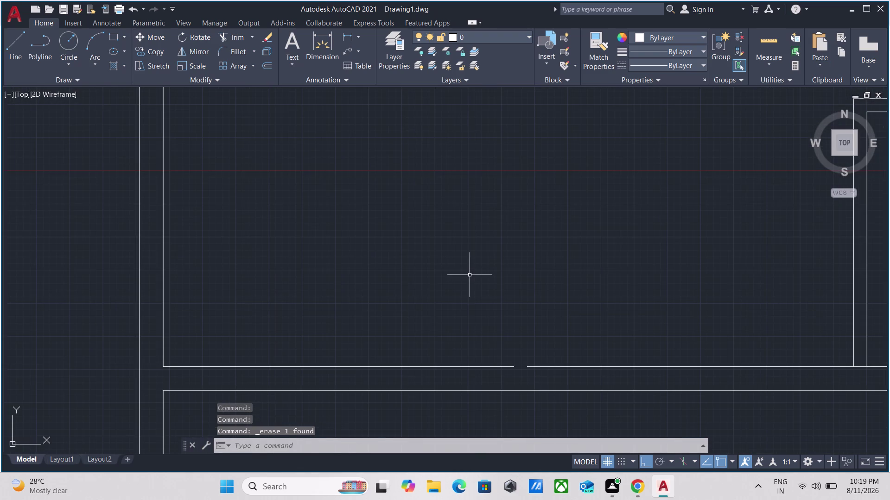
middle_drag(470, 275, 437, 212)
Extend the inner wall line to meet the side wall using EX.
text(e)
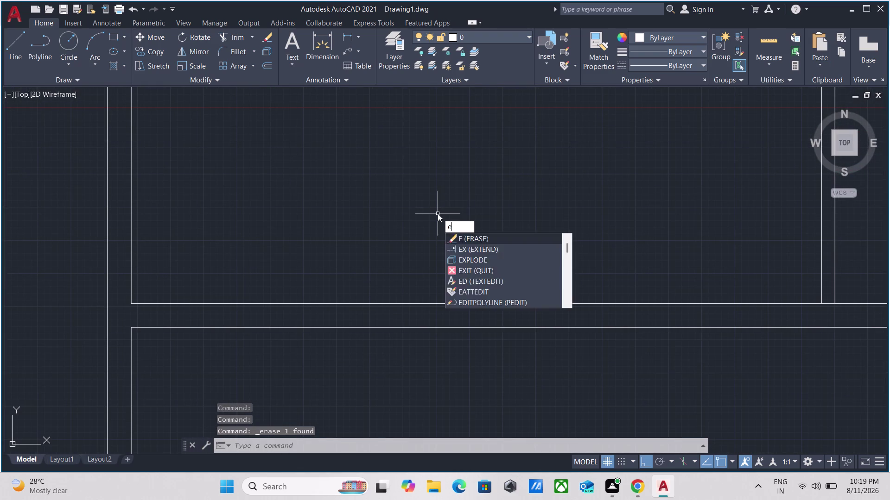
text(x)
key(Return)
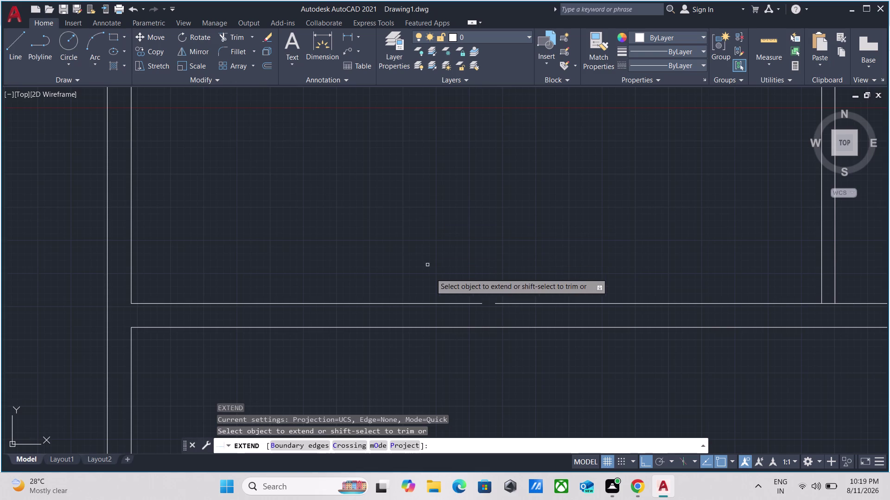
click(463, 305)
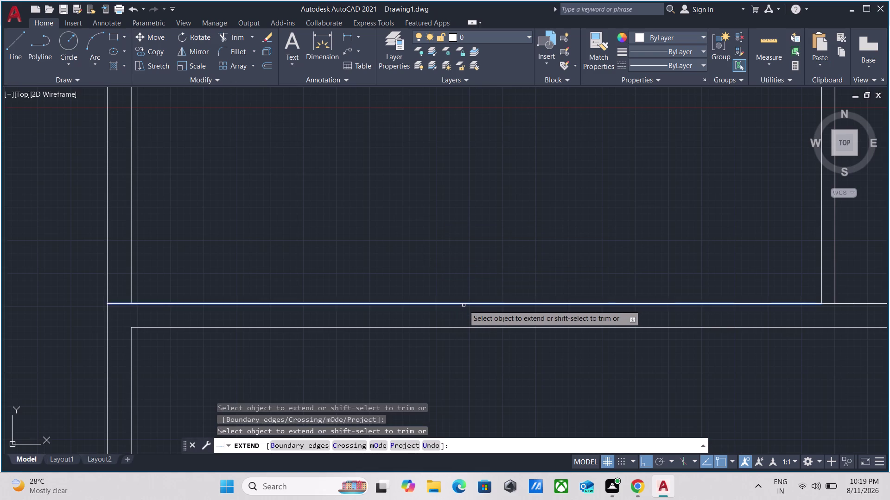
scroll(down, 3)
key(Escape)
scroll(down, 3)
scroll(up, 3)
scroll(up, 3)
middle_drag(705, 295, 664, 299)
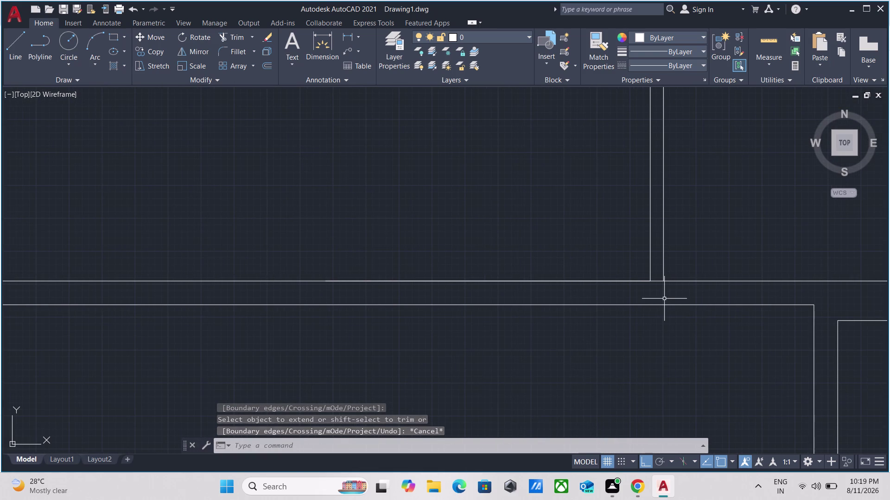
Trim two overlapping line pieces at the first wall junction.
text(tr)
key(Return)
scroll(up, 3)
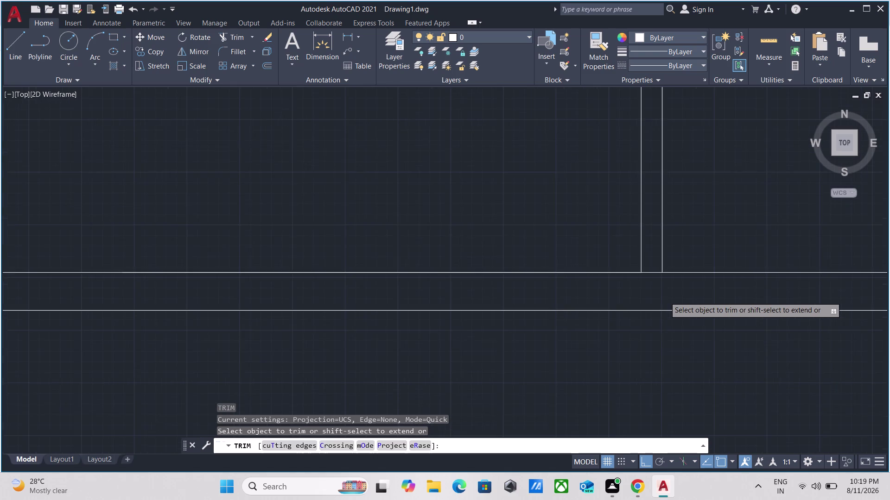
click(640, 284)
click(640, 238)
key(Escape)
scroll(down, 3)
scroll(down, 3)
scroll(up, 3)
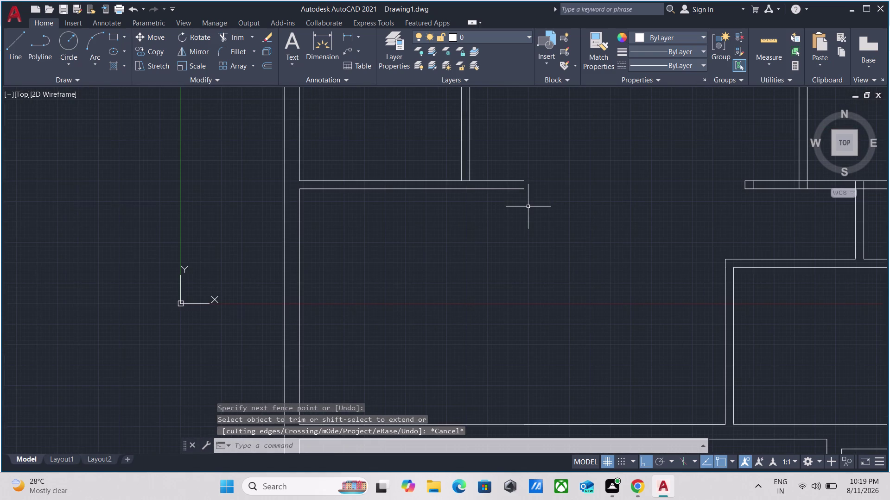
scroll(down, 3)
Trim the partition line between wall faces and the lower wall segment between partitions.
middle_drag(527, 207, 521, 207)
scroll(up, 3)
middle_drag(701, 210, 610, 244)
scroll(down, 3)
middle_drag(609, 243, 531, 275)
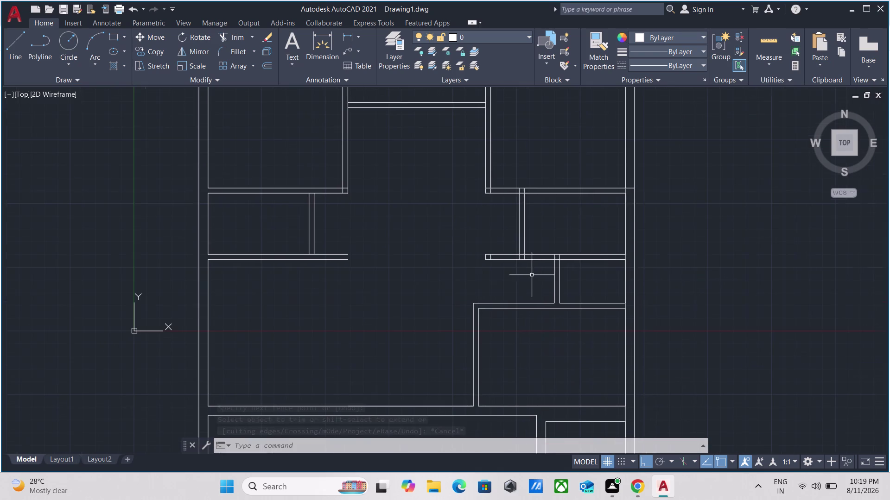
scroll(up, 3)
text(t)
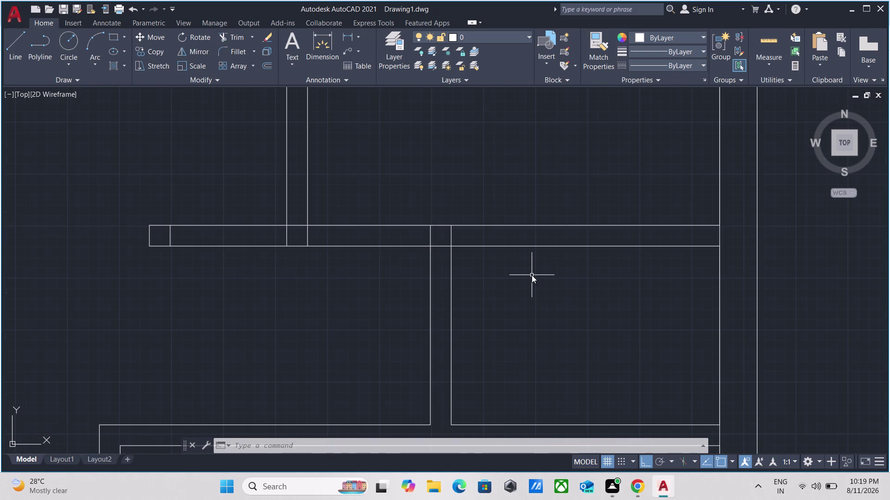
text(r)
key(Return)
scroll(up, 3)
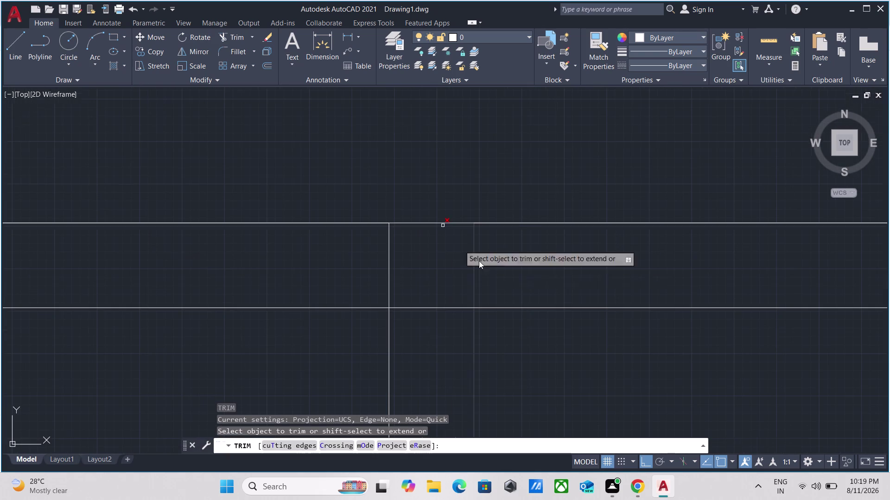
click(500, 264)
click(324, 256)
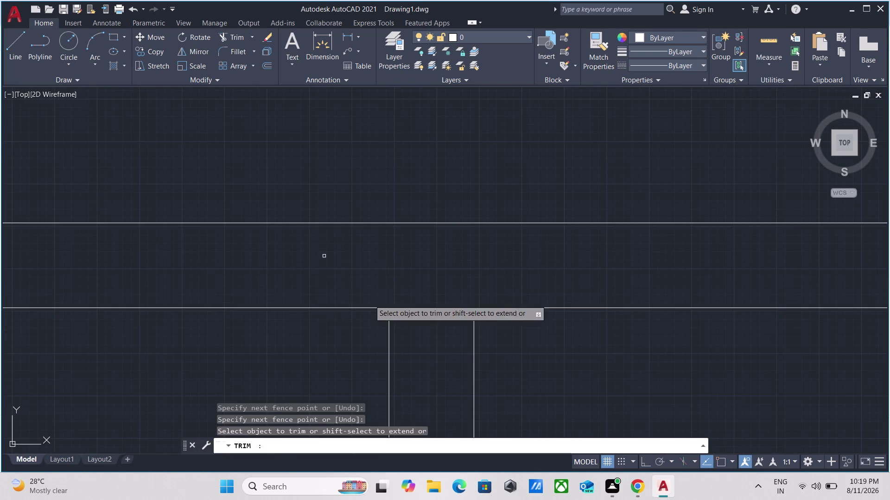
click(413, 329)
click(420, 282)
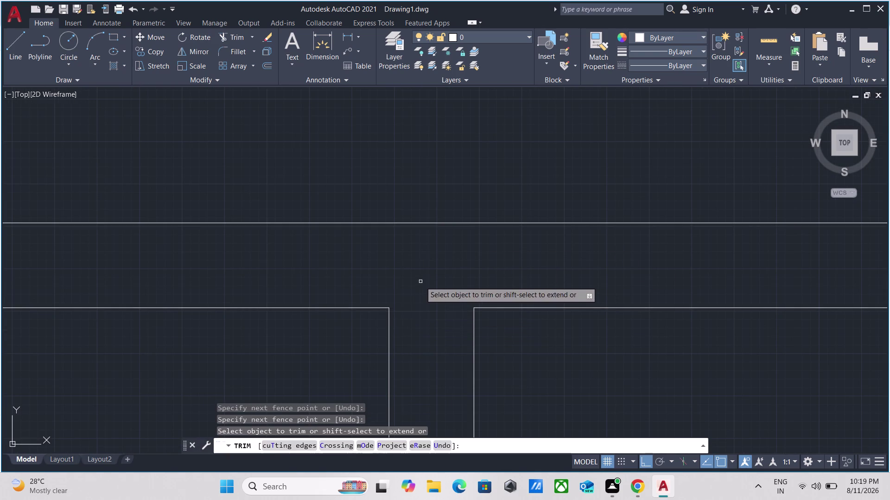
scroll(down, 3)
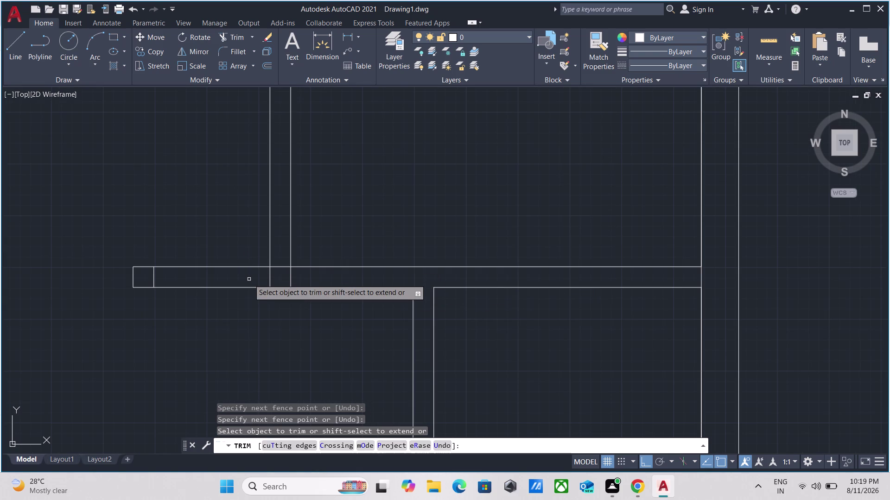
scroll(up, 3)
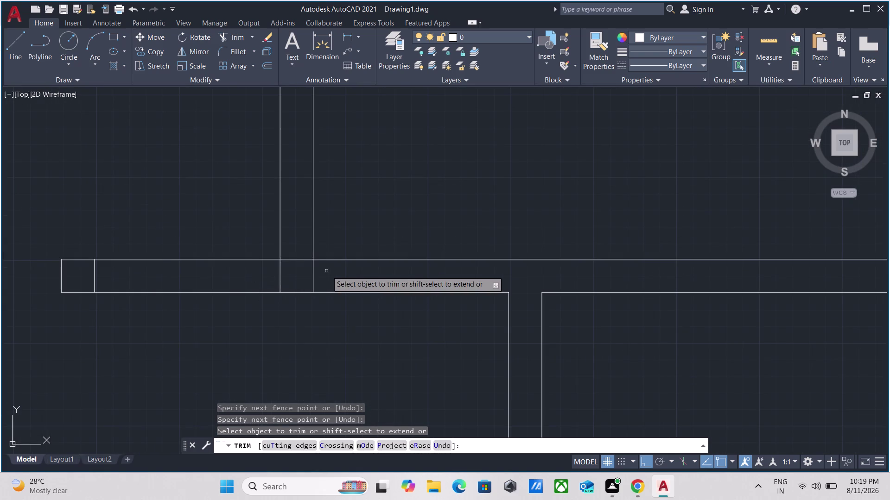
Fence-trim the crossing partition lines and the short divider inside the wall end.
click(333, 272)
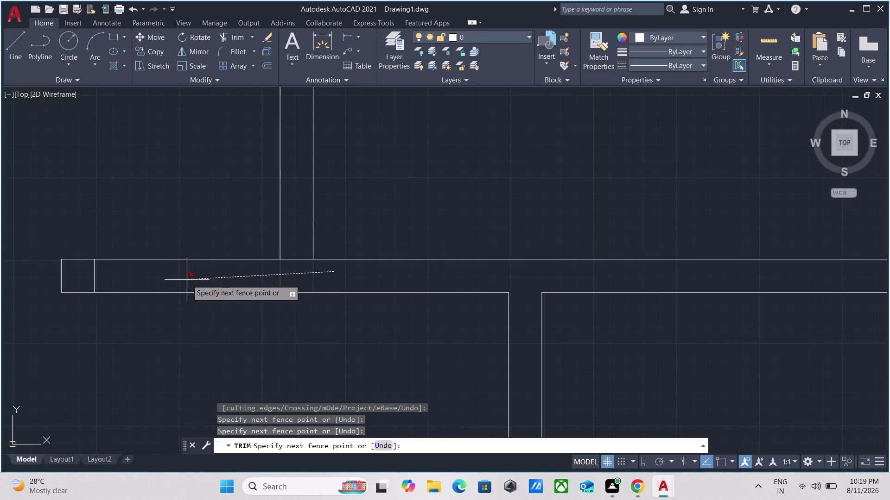
click(187, 280)
click(288, 267)
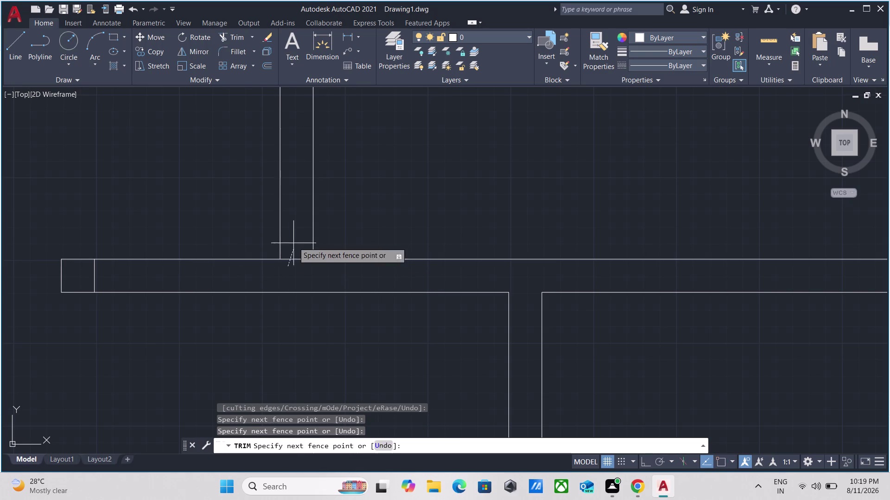
click(298, 226)
scroll(up, 3)
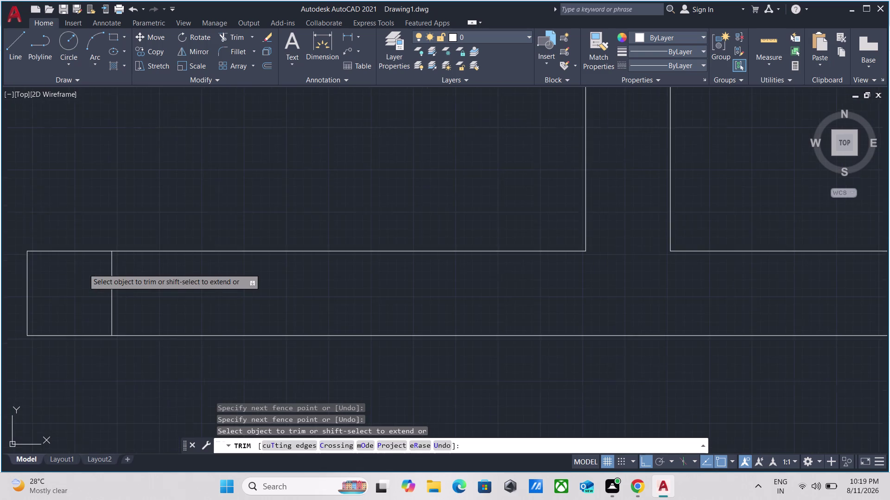
click(164, 324)
click(105, 303)
scroll(down, 3)
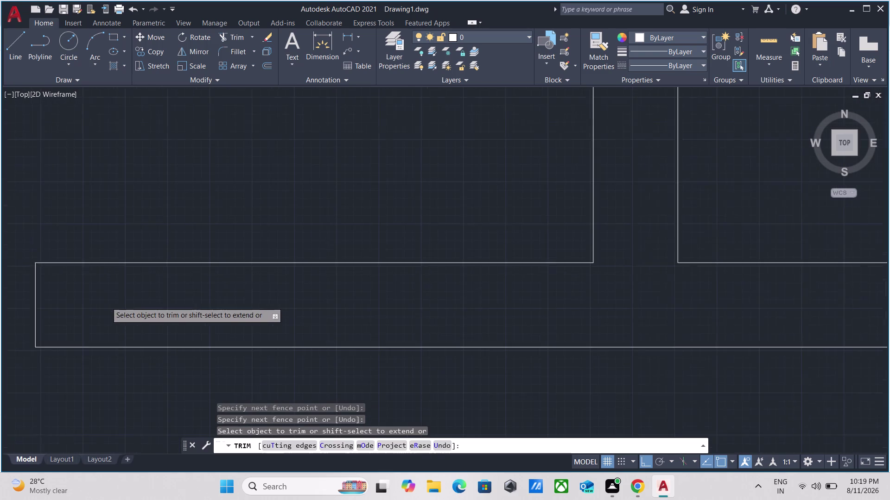
middle_drag(107, 302, 132, 304)
key(Escape)
Fence-trim the overlapping lines at another wall junction.
scroll(down, 3)
middle_drag(147, 305, 183, 303)
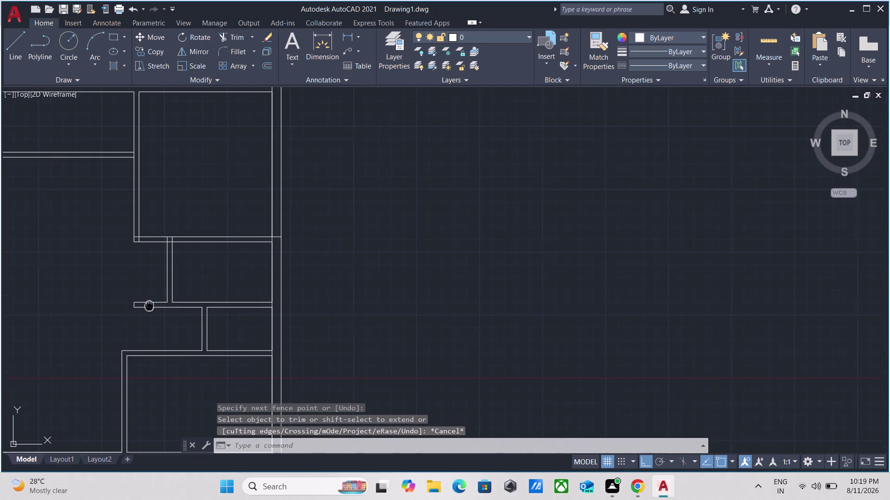
middle_drag(183, 303, 465, 347)
scroll(up, 3)
scroll(down, 3)
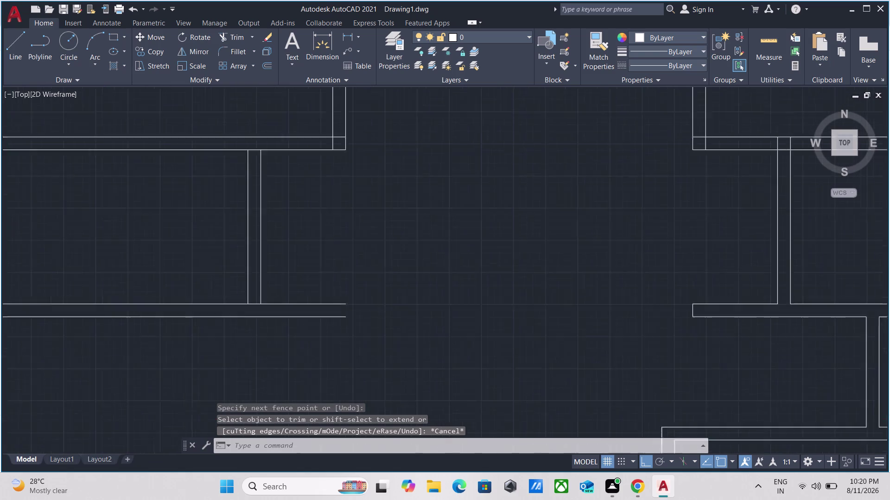
middle_drag(386, 285, 261, 305)
scroll(up, 3)
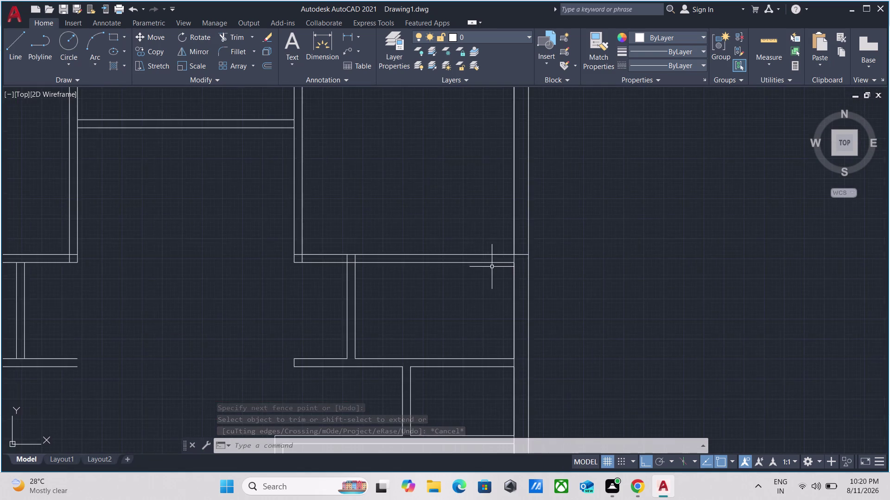
scroll(down, 3)
middle_drag(501, 264, 322, 296)
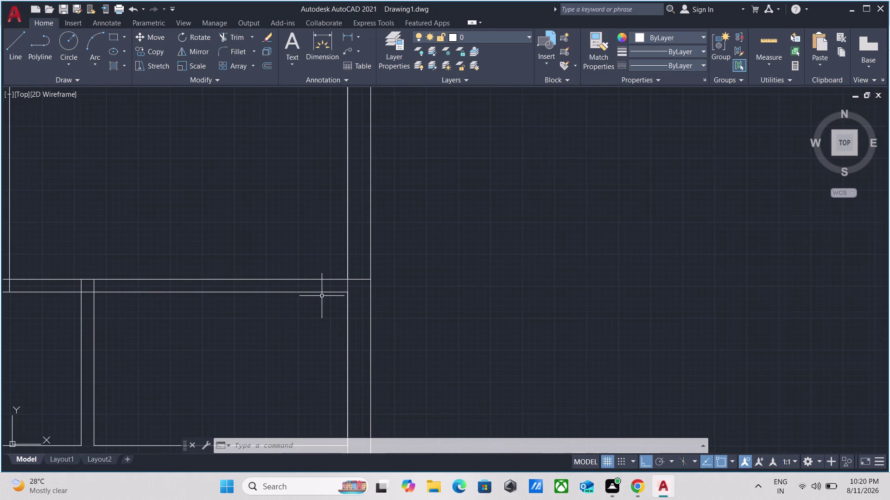
text(tr)
key(Return)
scroll(up, 3)
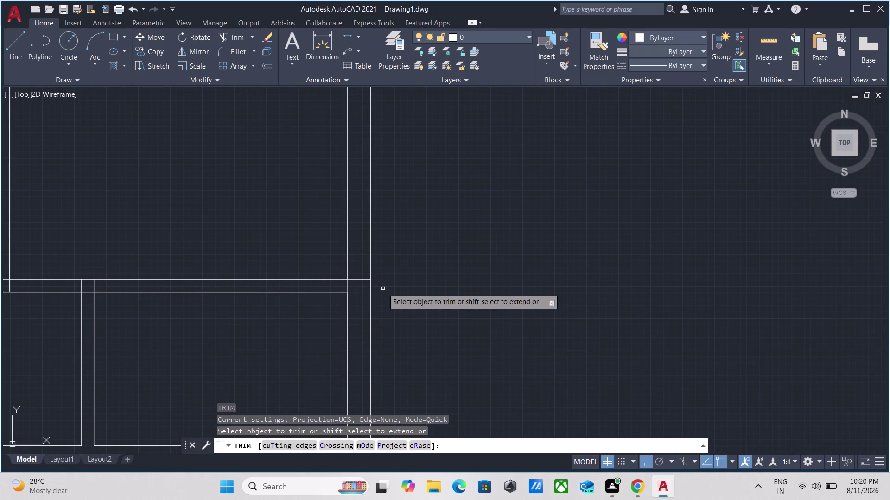
scroll(up, 3)
drag(260, 277, 259, 270)
click(269, 185)
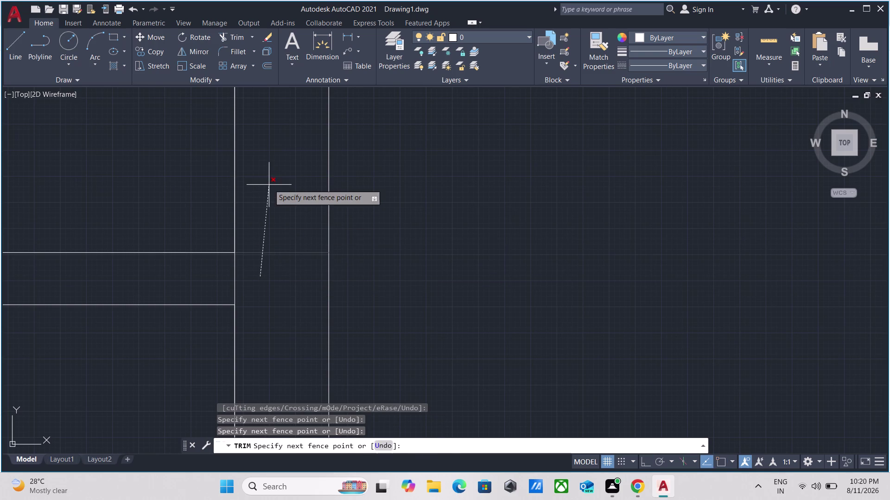
click(246, 274)
click(190, 275)
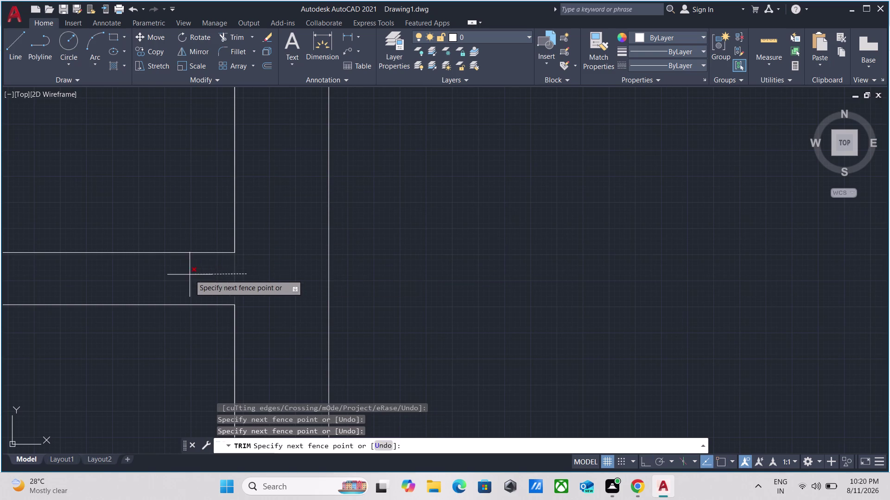
scroll(down, 3)
middle_drag(189, 275, 435, 276)
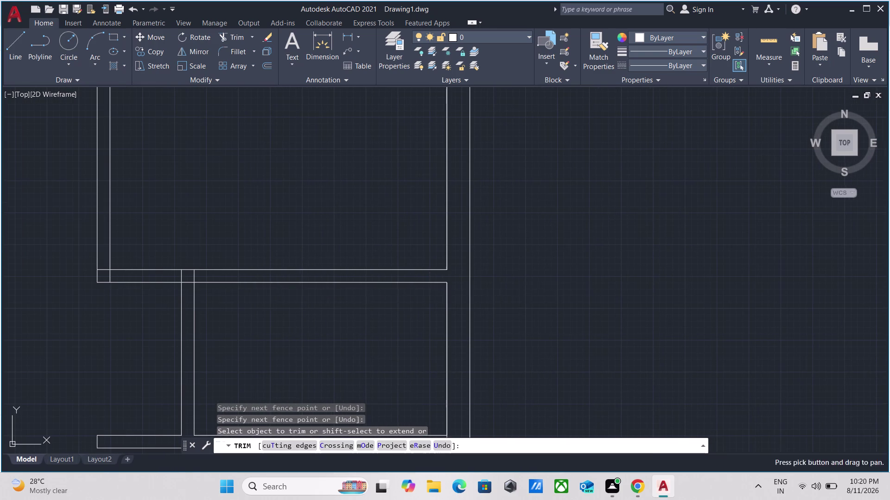
Trim the remaining leftover and corner wall line pieces at the double-wall corner junction.
scroll(up, 3)
click(186, 267)
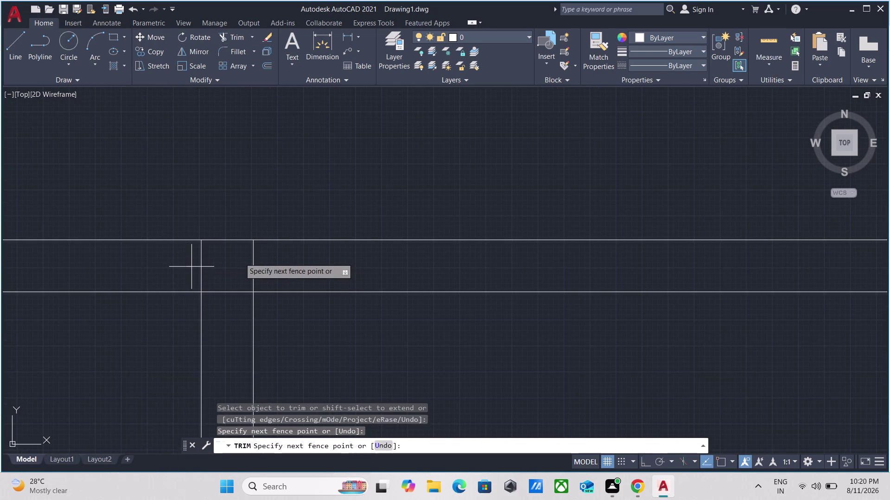
click(370, 264)
click(233, 282)
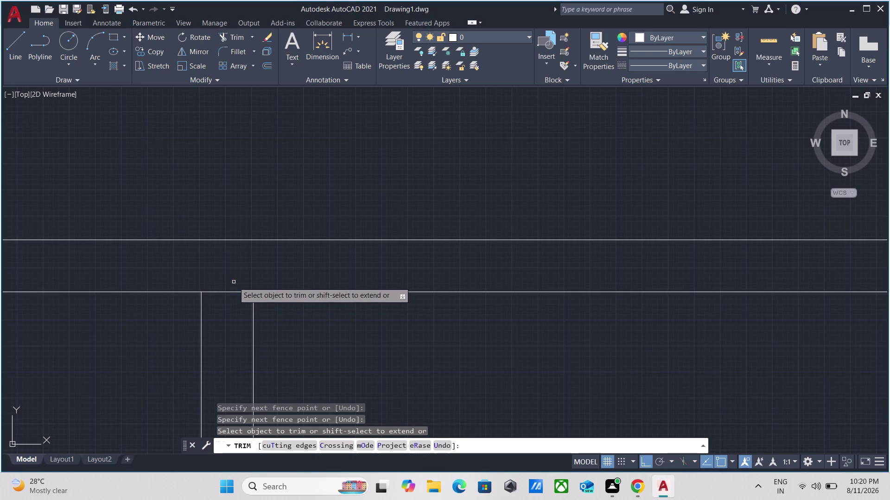
click(231, 322)
scroll(down, 3)
middle_drag(228, 305, 230, 304)
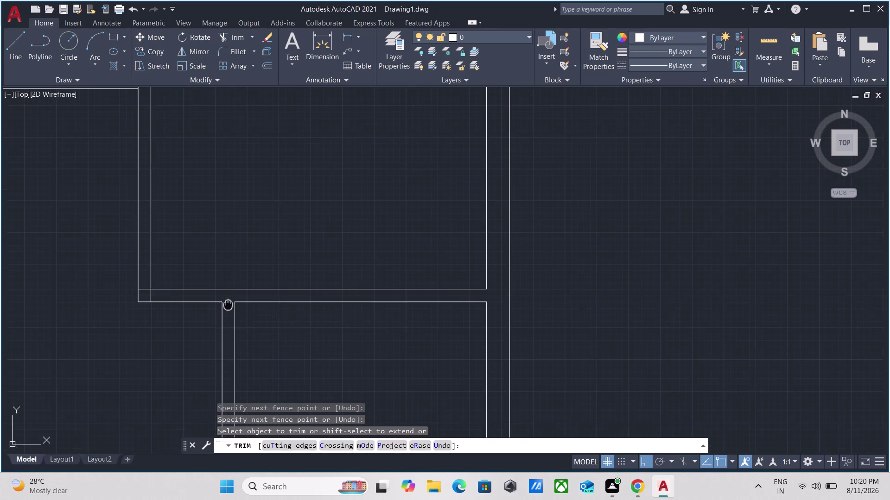
middle_drag(230, 305, 333, 312)
scroll(up, 3)
scroll(up, 3)
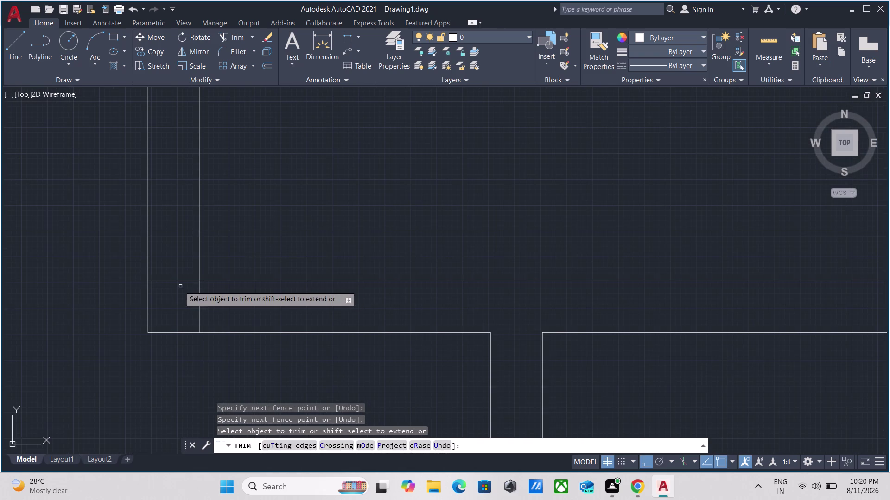
click(181, 266)
click(163, 306)
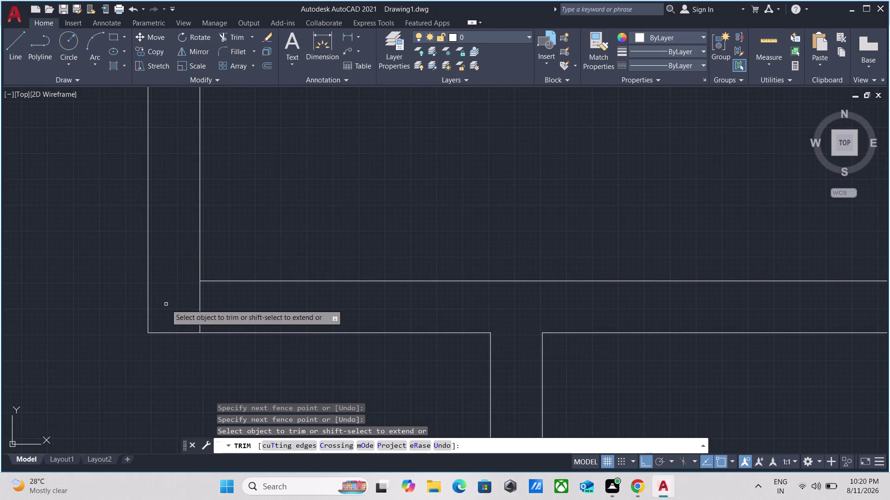
click(167, 304)
click(237, 300)
key(Escape)
scroll(down, 3)
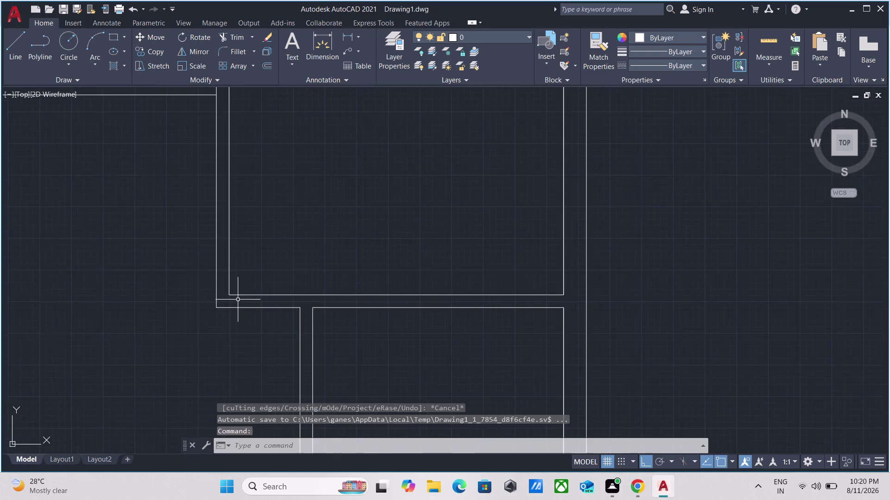
Draw a short vertical line across the partition wall's open end, then start TR.
scroll(down, 3)
middle_drag(237, 300, 355, 263)
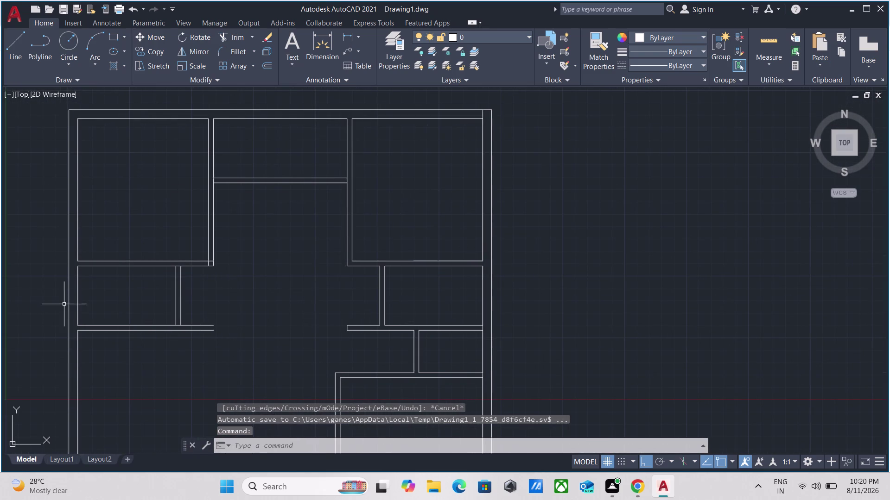
scroll(up, 3)
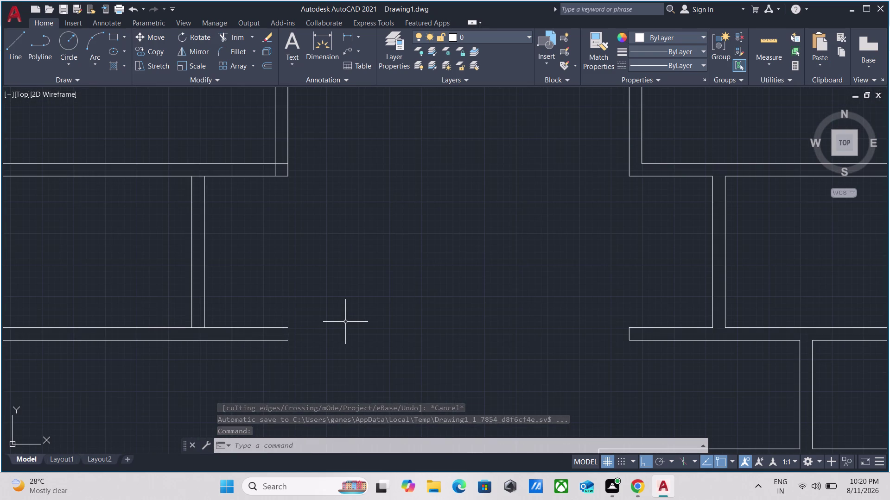
key(l)
key(Return)
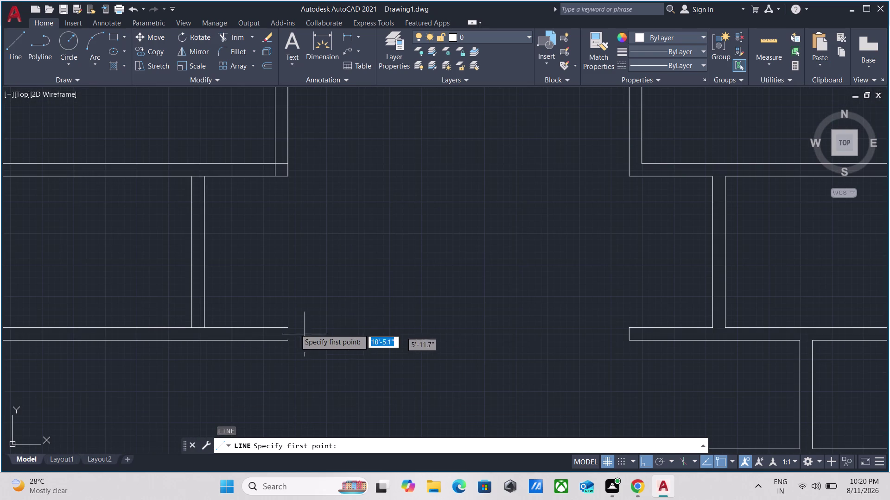
click(288, 326)
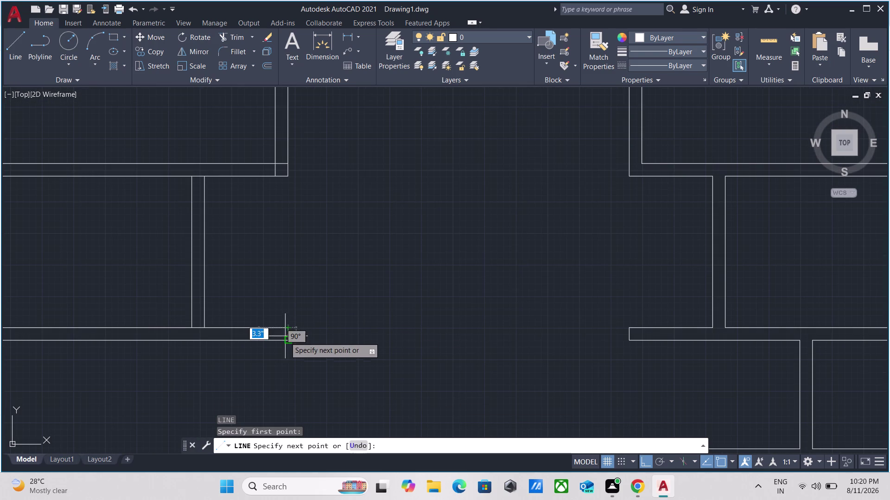
click(284, 338)
key(Escape)
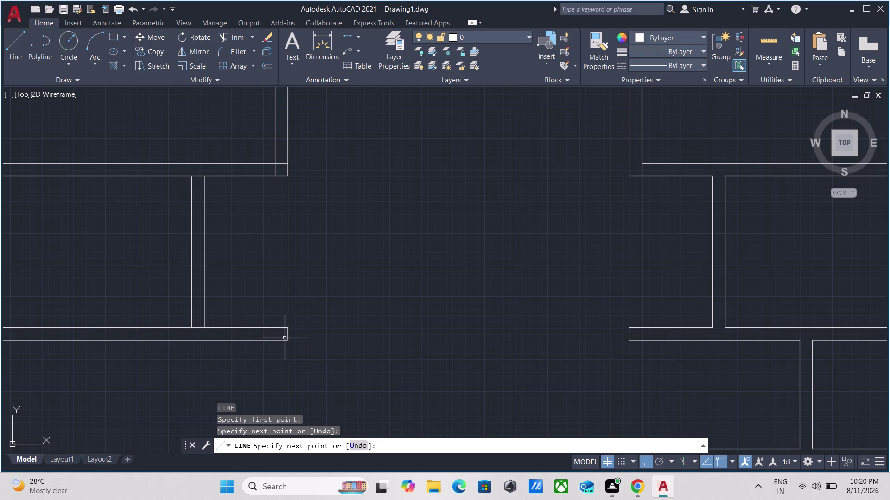
scroll(up, 3)
scroll(up, 3)
text(t)
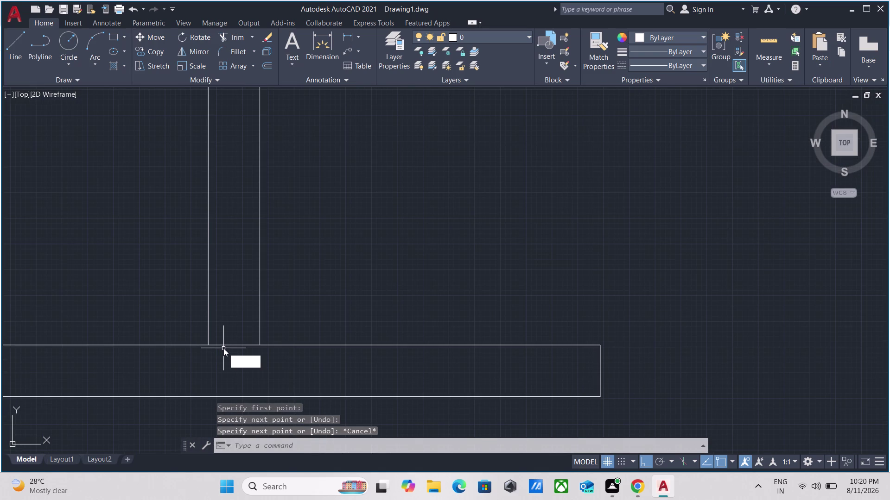
text(r)
key(Return)
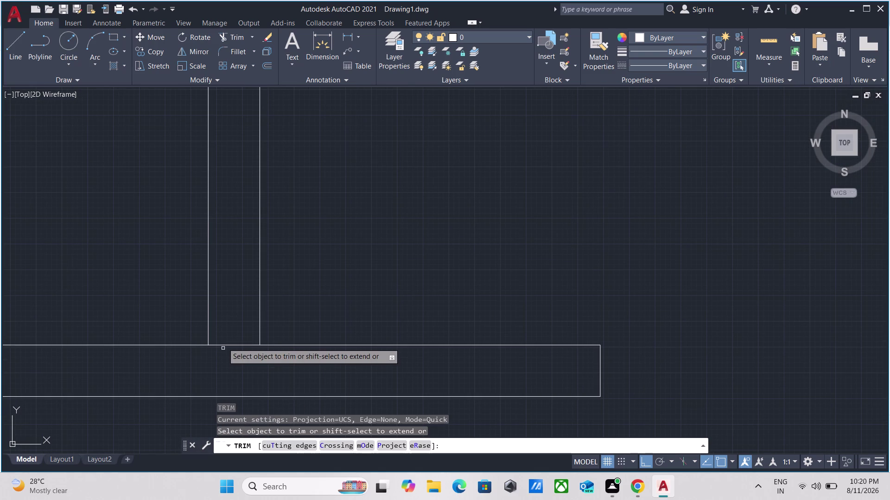
Fence-trim the overlapping wall line pieces across the first bottom partition gaps.
click(237, 302)
click(223, 365)
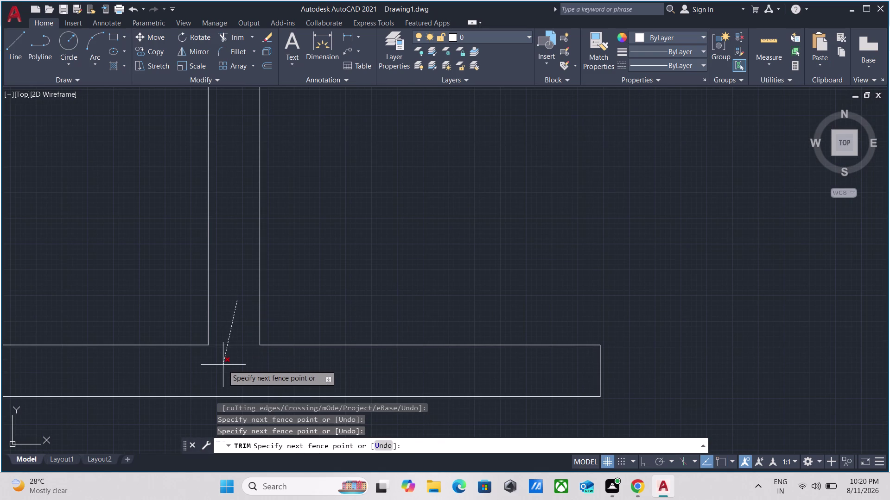
scroll(down, 3)
middle_click(222, 355)
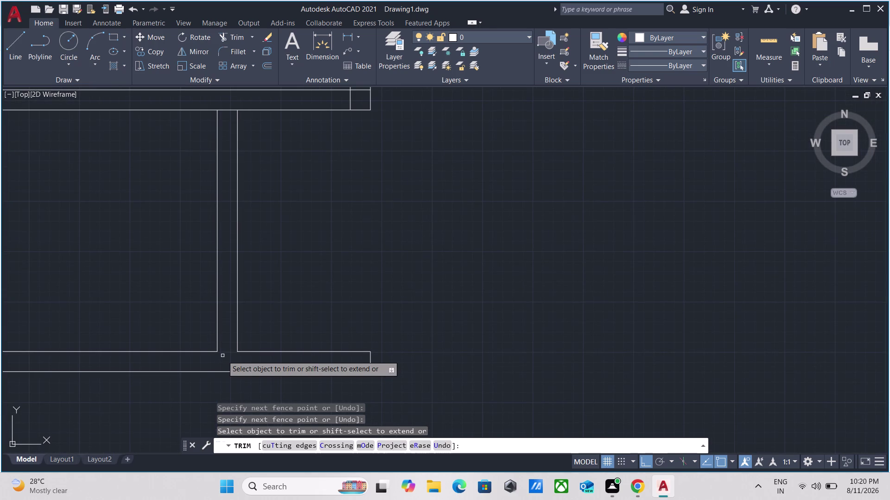
middle_drag(254, 204, 259, 225)
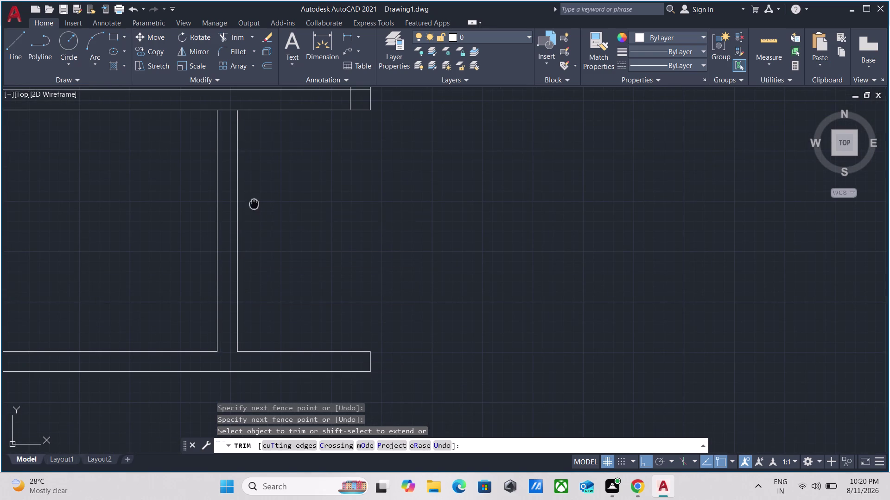
middle_drag(259, 225, 277, 361)
scroll(up, 3)
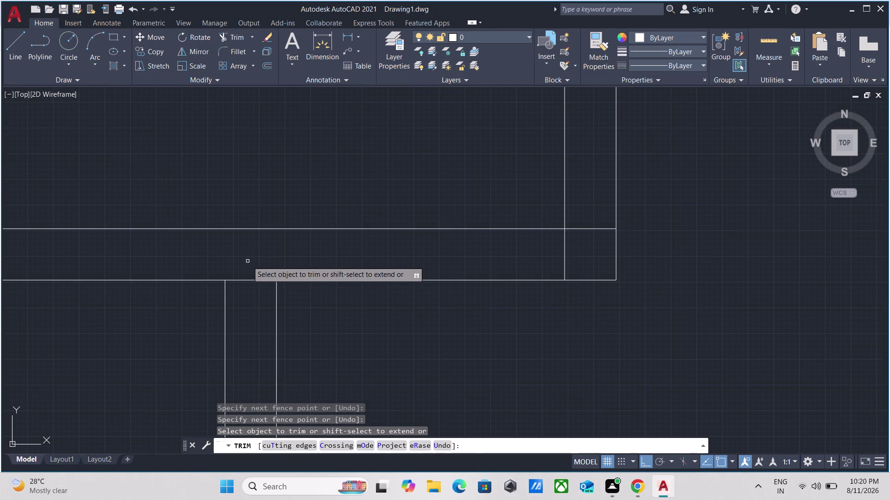
click(248, 262)
click(244, 311)
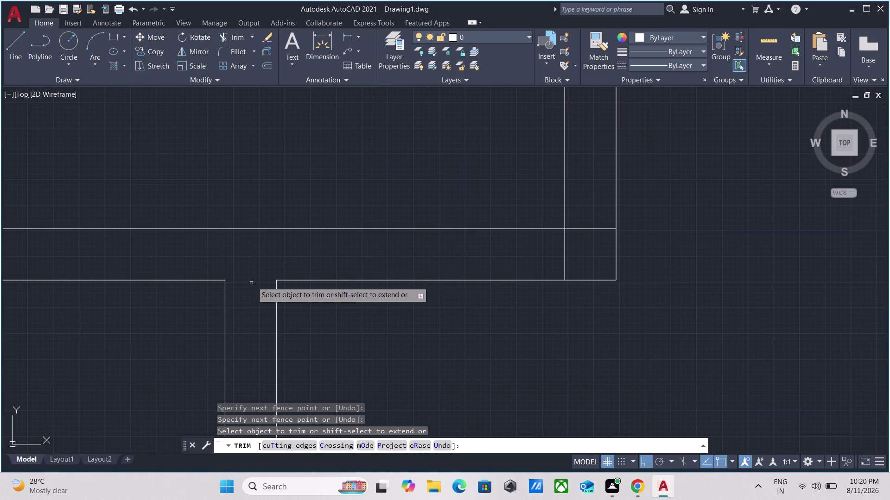
Trim the overlapping crossing lines at the right-hand junction, then end trimming.
scroll(down, 3)
middle_click(253, 269)
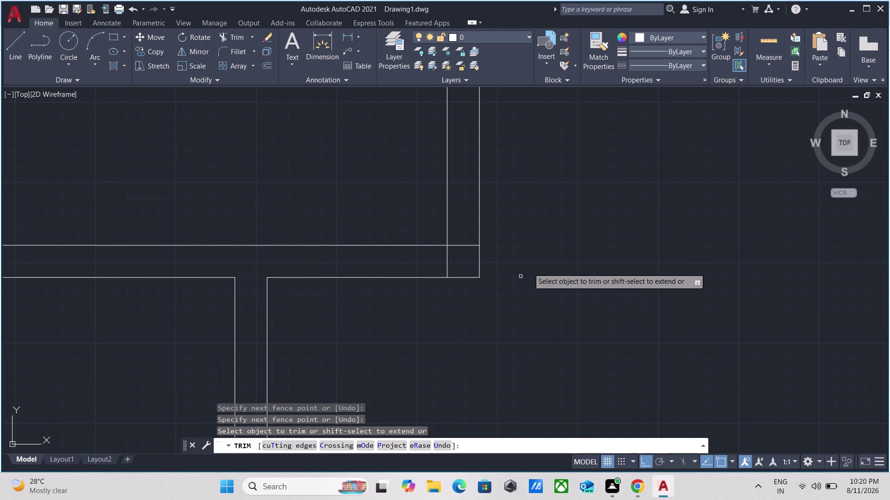
scroll(up, 3)
click(456, 222)
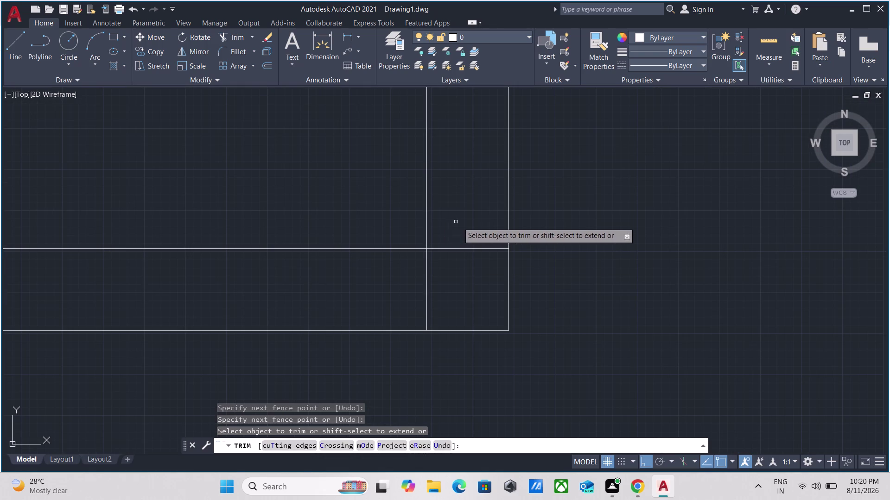
click(458, 288)
drag(452, 285, 446, 285)
click(356, 280)
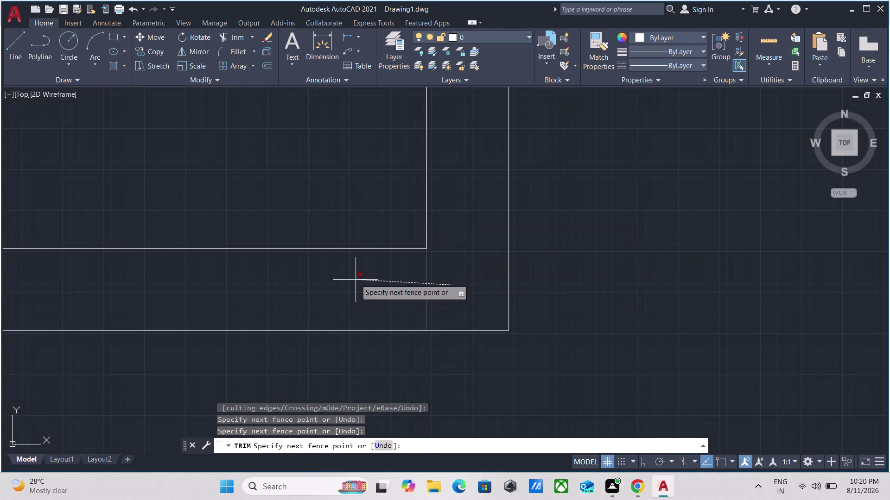
key(Escape)
Zoom out and pan until the whole floor plan is visible.
scroll(down, 3)
scroll(down, 3)
scroll(down, 3)
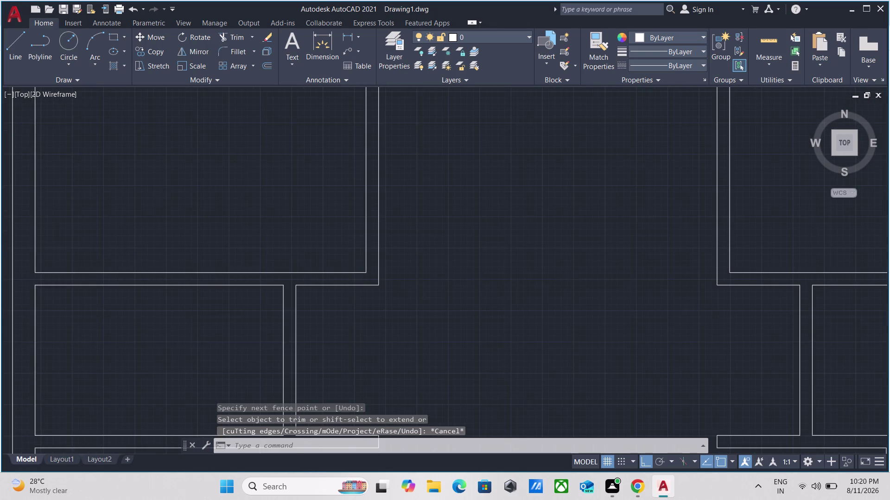
middle_drag(330, 252, 294, 228)
scroll(up, 3)
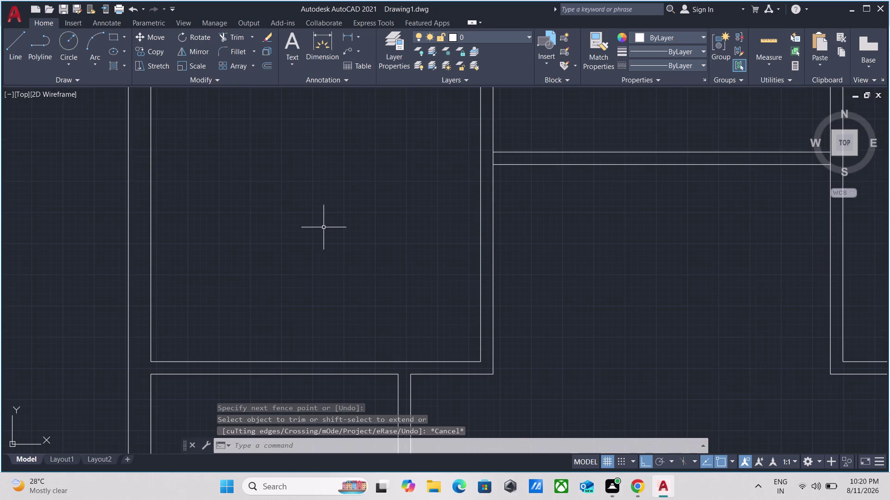
scroll(down, 3)
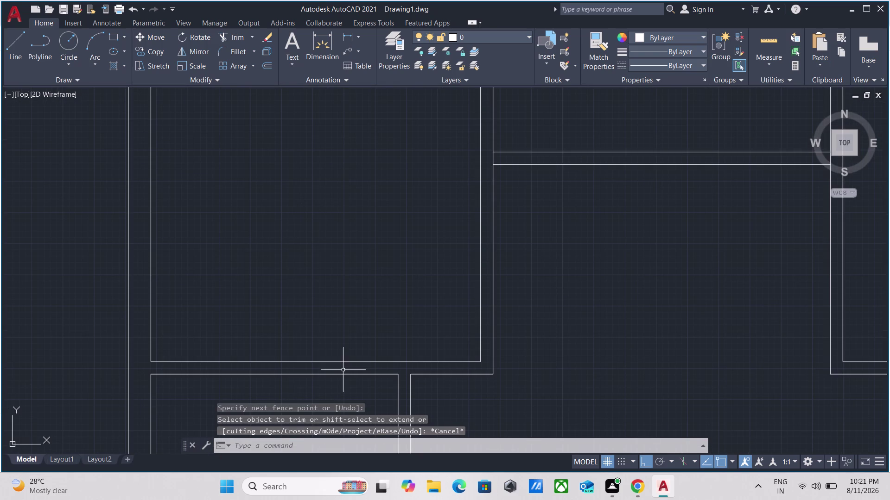
scroll(down, 3)
middle_drag(361, 239, 307, 197)
scroll(up, 3)
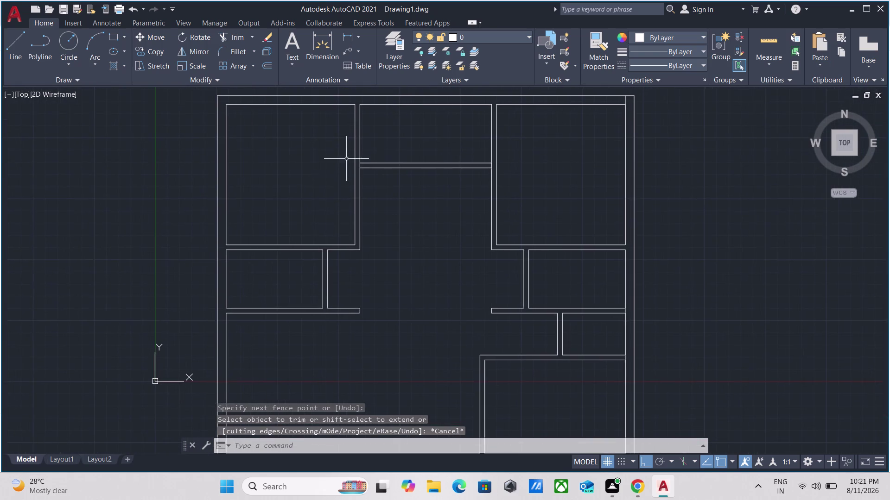
scroll(up, 3)
scroll(up, 3)
middle_drag(412, 193, 404, 233)
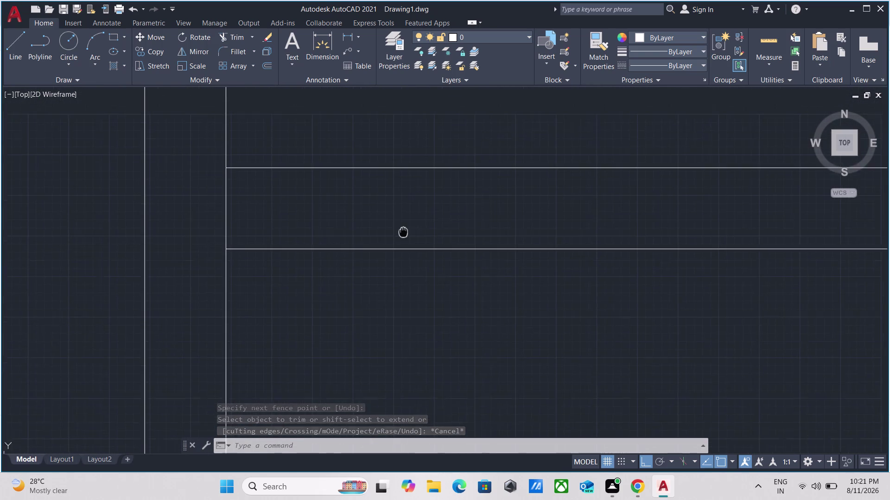
text(tr)
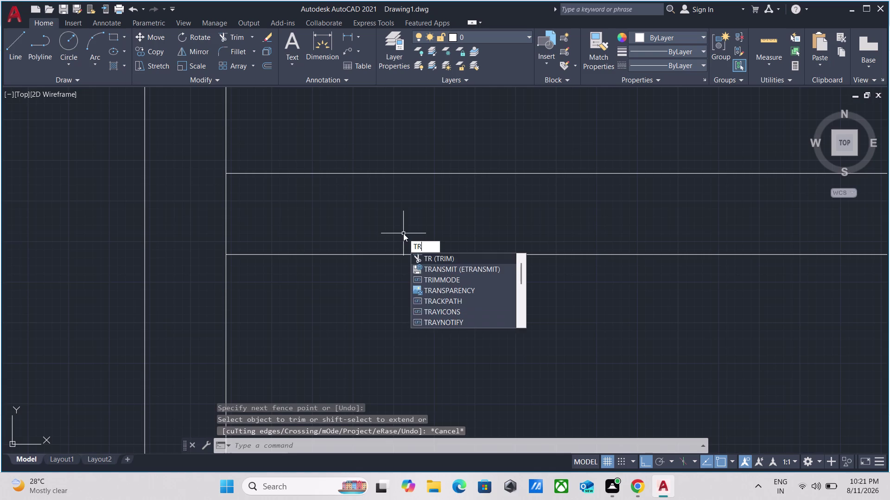
key(Return)
click(235, 212)
click(195, 211)
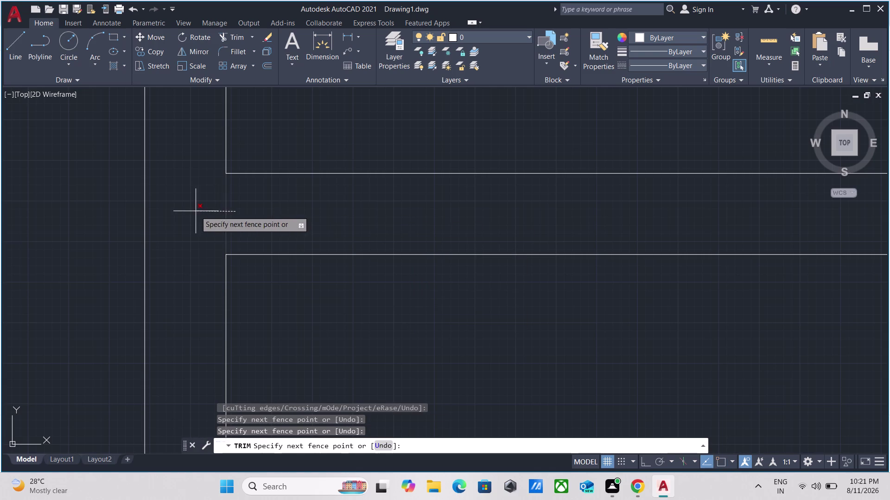
key(Escape)
scroll(down, 3)
middle_drag(294, 214, 191, 240)
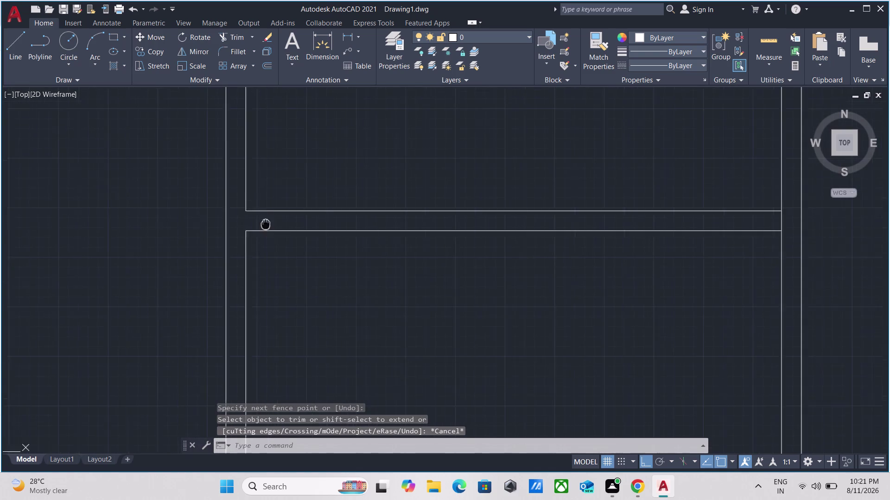
middle_drag(192, 240, 76, 251)
scroll(up, 3)
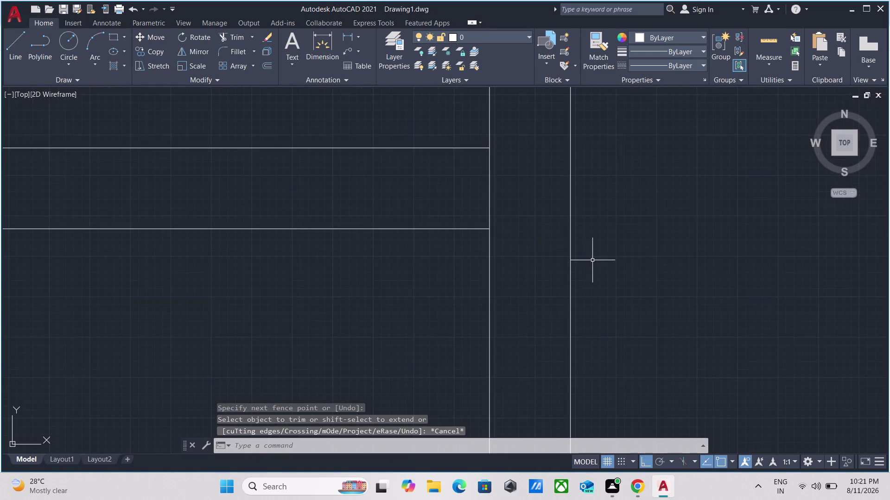
middle_drag(513, 217, 518, 241)
scroll(up, 3)
text(tr)
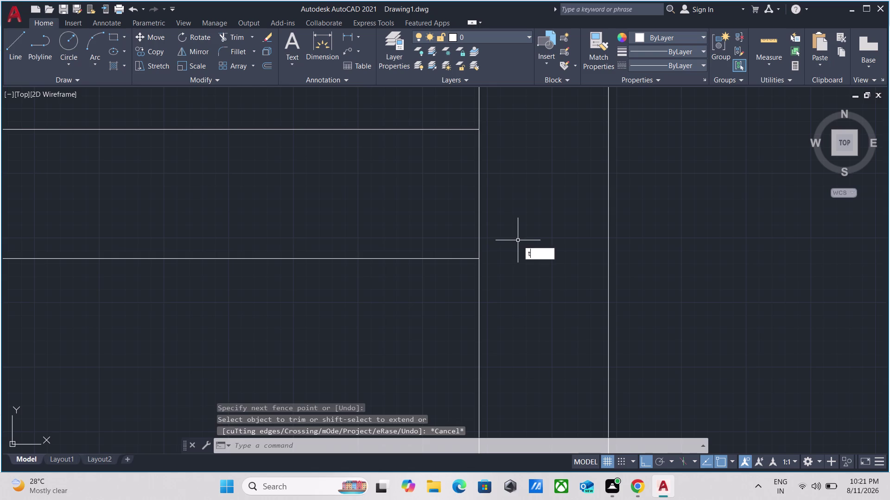
key(Return)
click(515, 221)
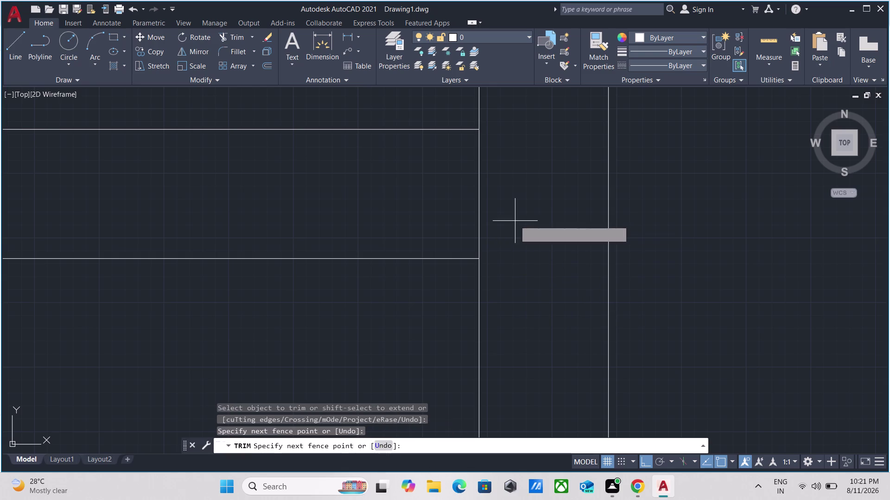
click(369, 206)
key(Escape)
scroll(down, 3)
scroll(down, 3)
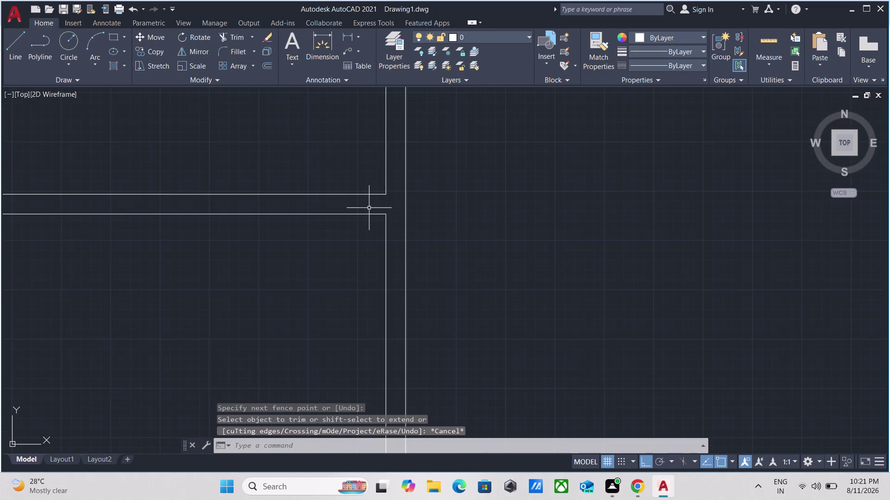
scroll(down, 3)
scroll(down, 3)
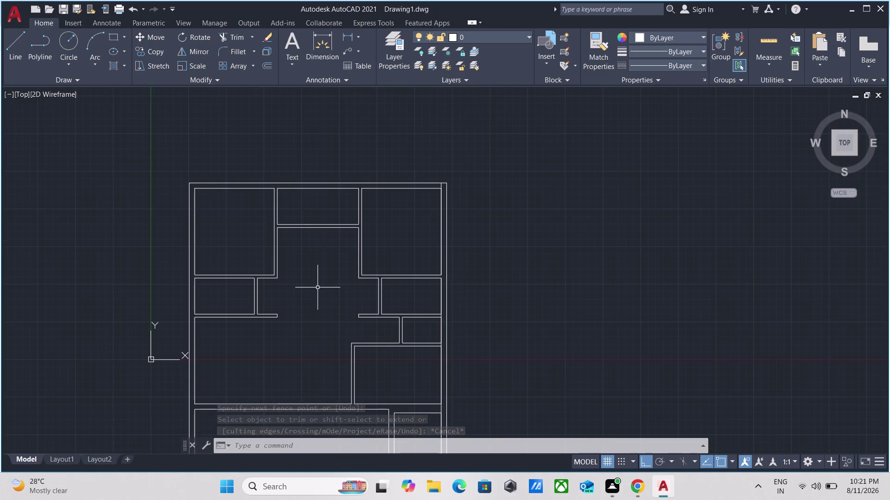
middle_drag(303, 343, 339, 267)
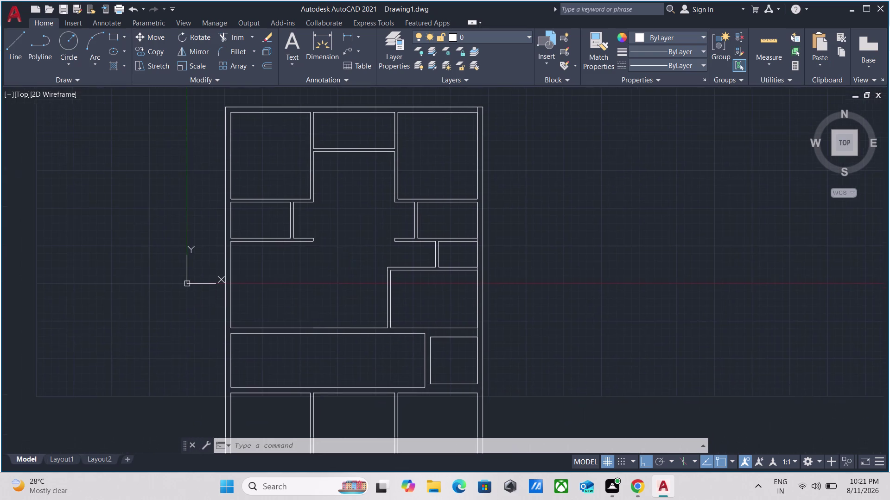
middle_drag(329, 358, 349, 248)
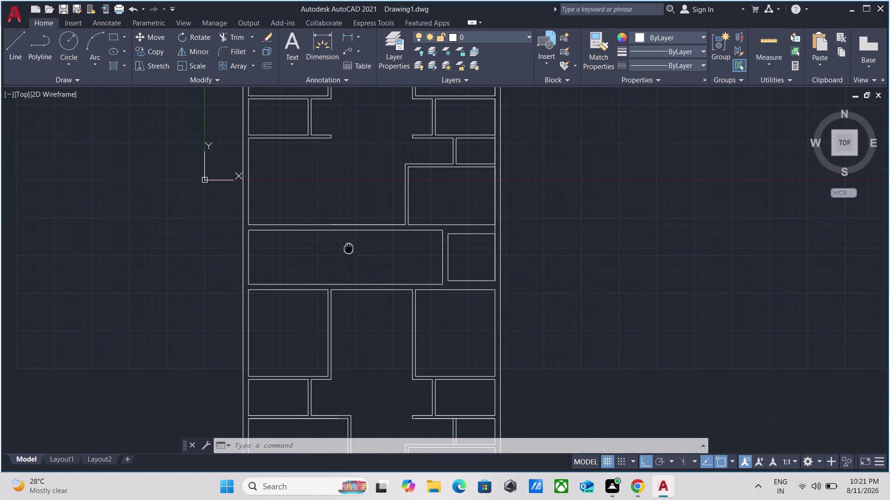
scroll(up, 3)
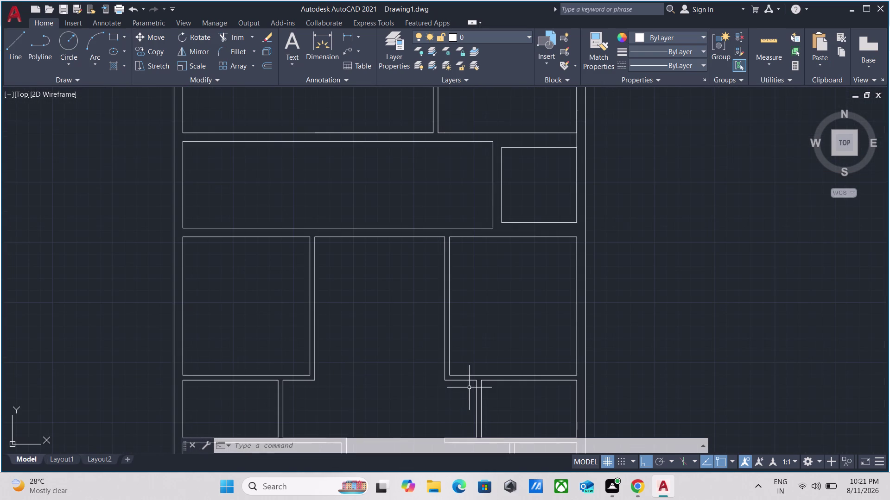
middle_drag(502, 394, 502, 258)
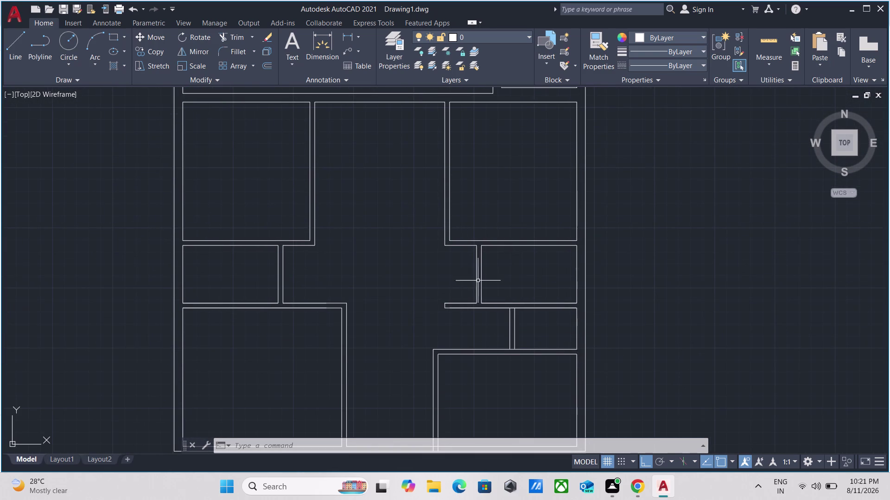
middle_drag(372, 334, 385, 225)
middle_drag(386, 226, 387, 263)
text(m)
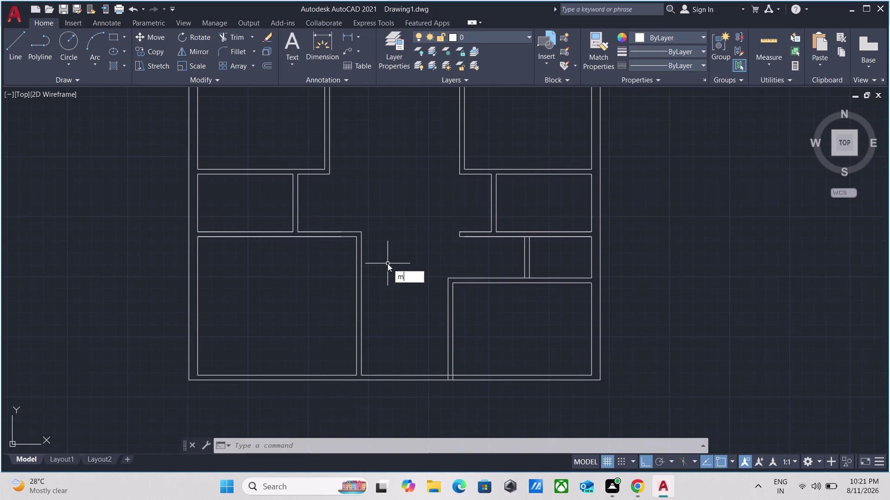
text(ea)
key(Return)
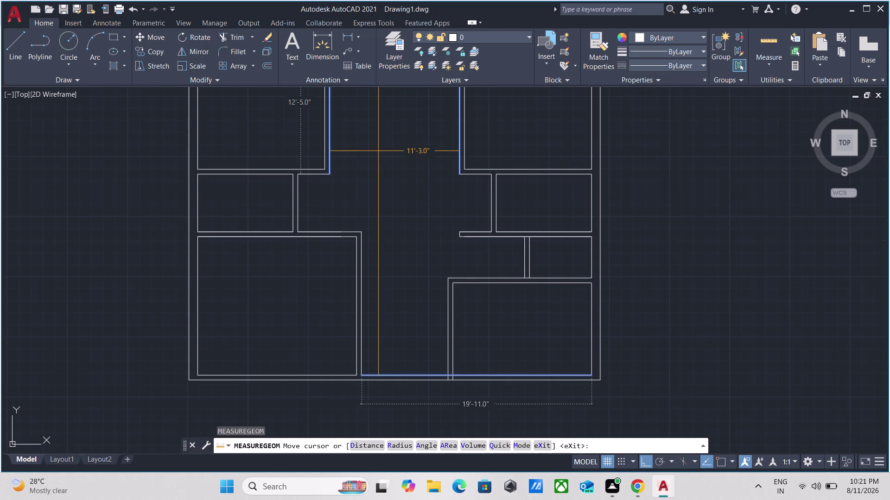
scroll(down, 3)
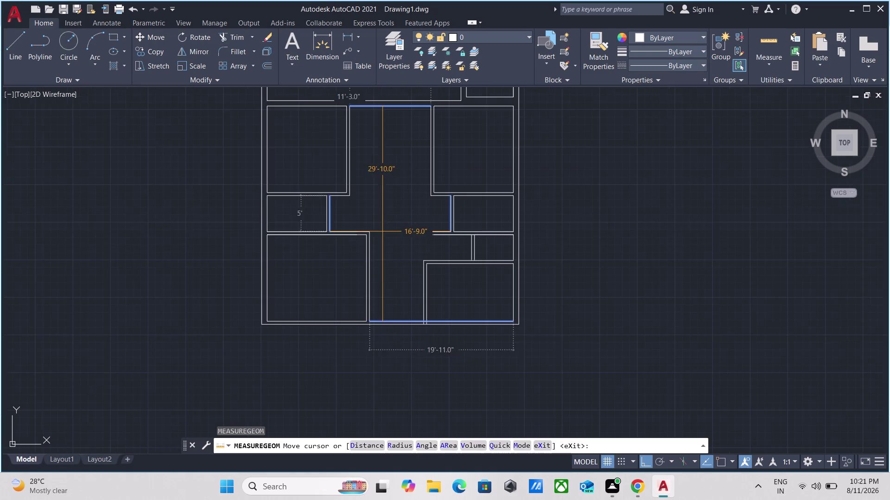
middle_drag(382, 231, 383, 327)
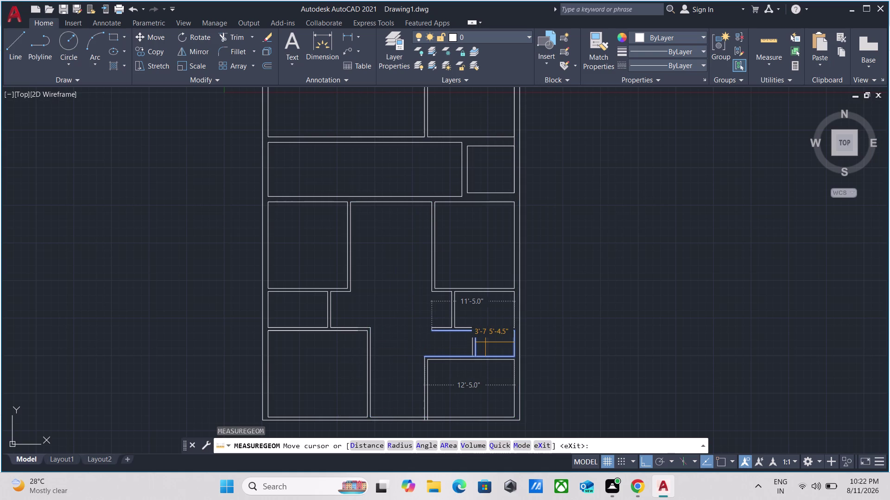
scroll(up, 3)
key(Escape)
Fence-trim the overlapping partition lines on the stair hall's right side with TR.
scroll(up, 3)
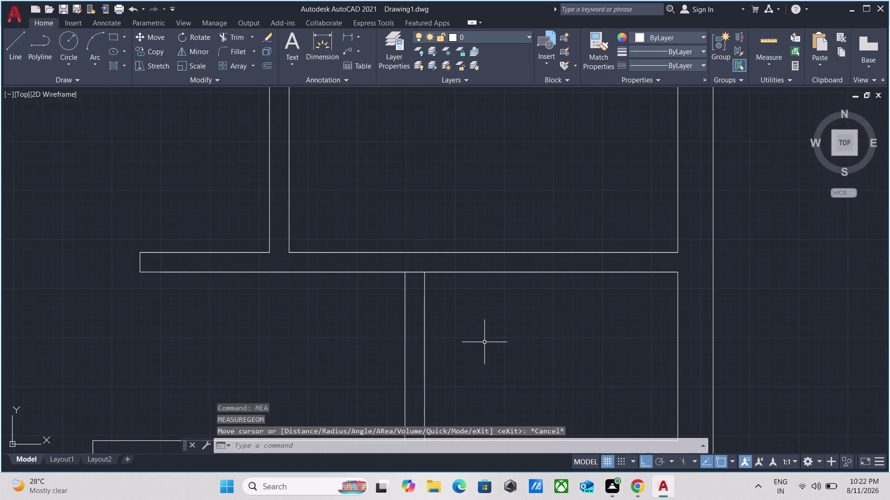
key(t)
key(r)
key(Return)
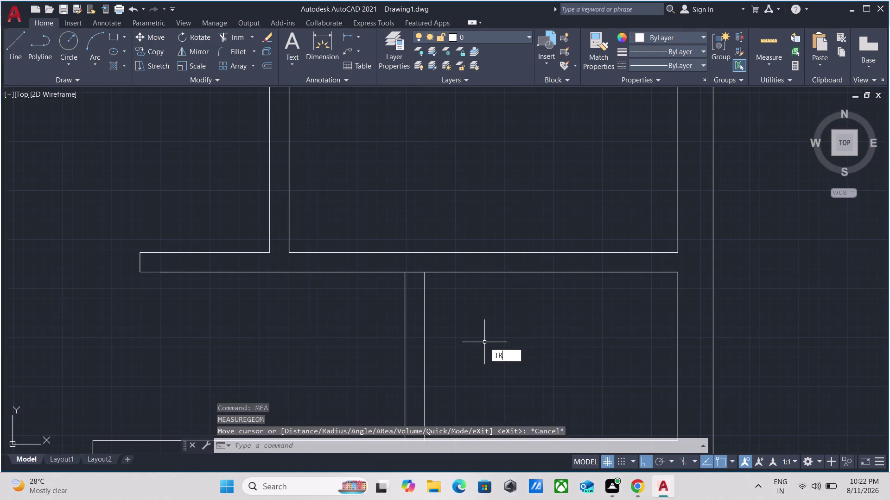
scroll(up, 3)
drag(424, 237, 426, 231)
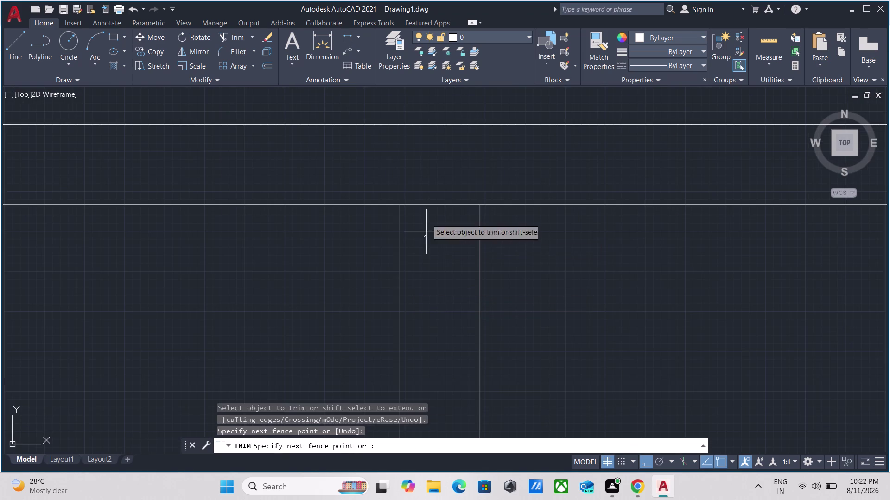
click(430, 173)
scroll(down, 3)
scroll(down, 3)
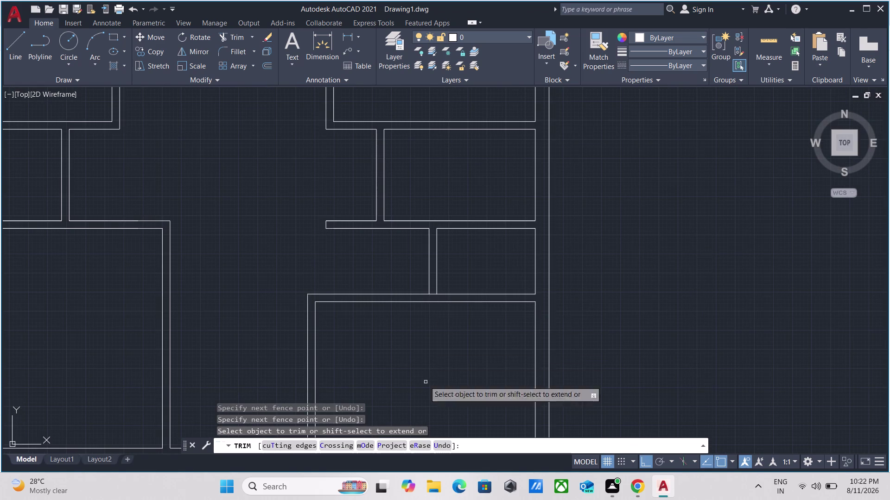
scroll(up, 3)
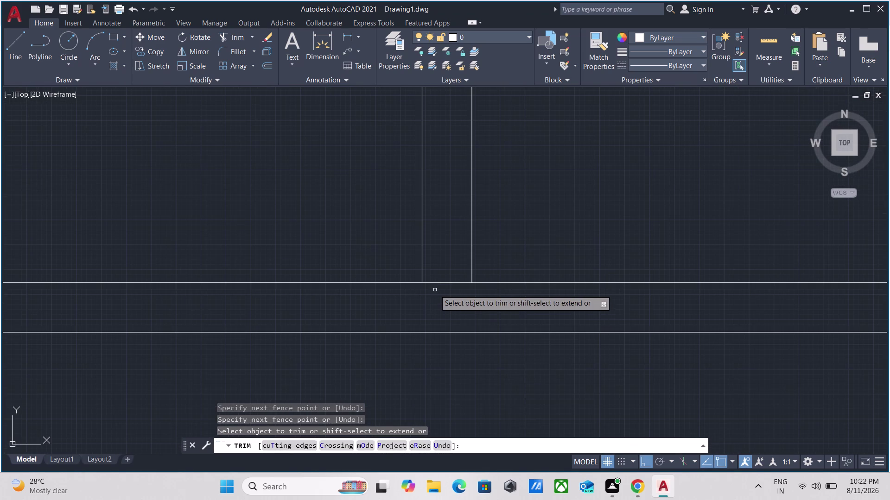
click(436, 290)
click(438, 262)
scroll(down, 3)
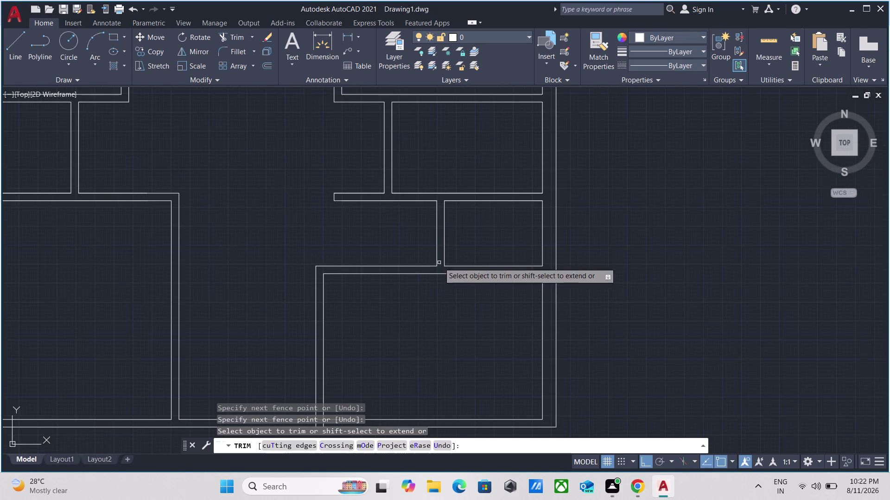
key(Escape)
Pan and zoom across the plan to centre the top outer wall corner.
scroll(down, 3)
scroll(up, 3)
scroll(up, 3)
middle_drag(427, 248, 444, 288)
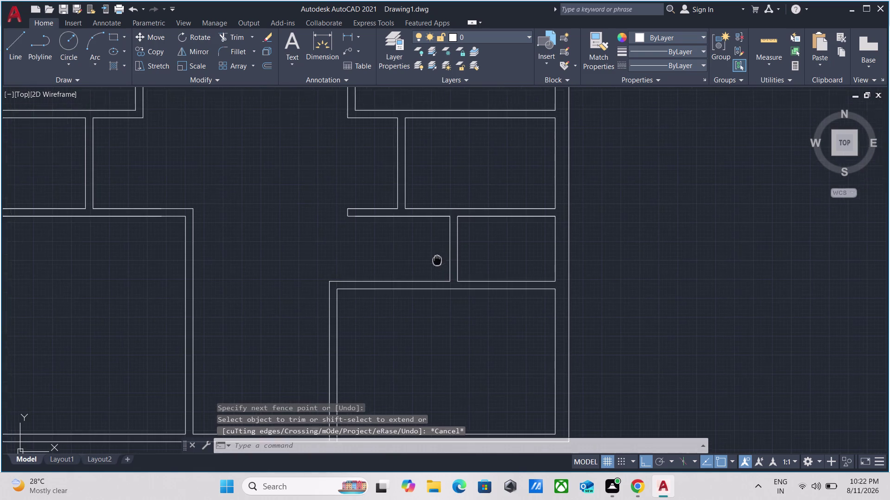
middle_drag(444, 289, 440, 362)
scroll(up, 3)
scroll(down, 3)
middle_drag(112, 239, 175, 301)
scroll(up, 3)
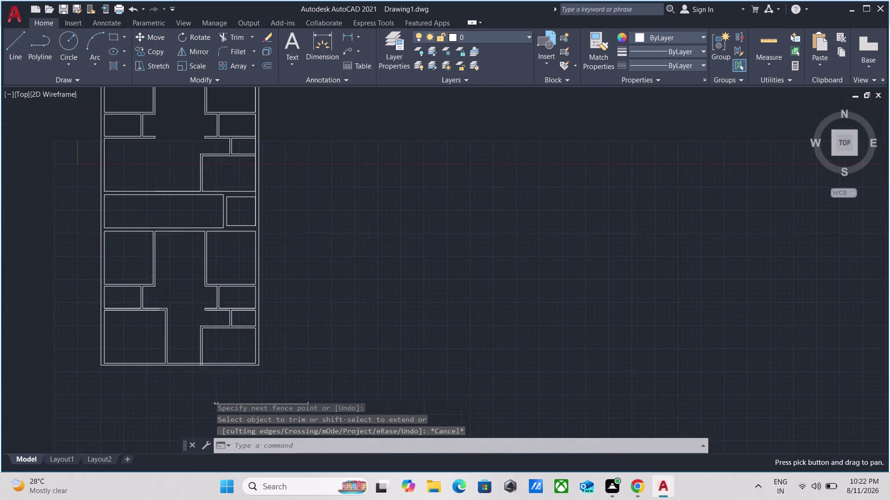
scroll(up, 3)
middle_drag(185, 260, 0, 499)
scroll(down, 3)
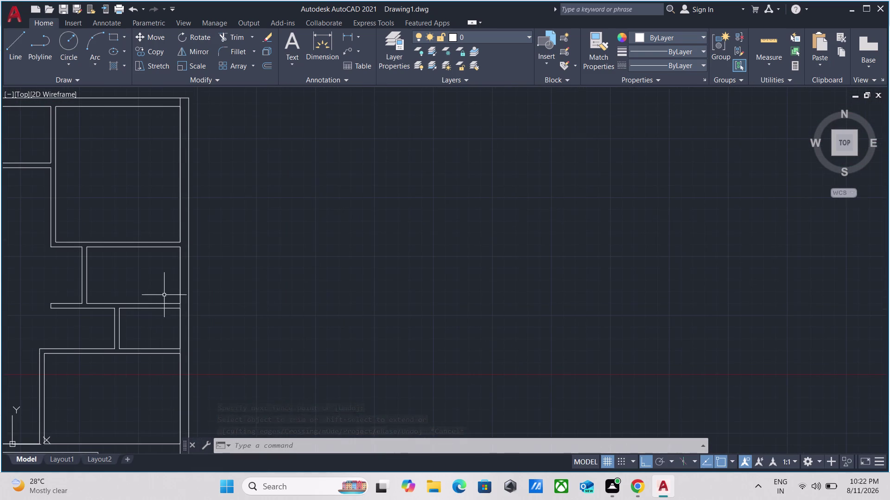
scroll(down, 3)
middle_drag(164, 294, 330, 245)
scroll(up, 3)
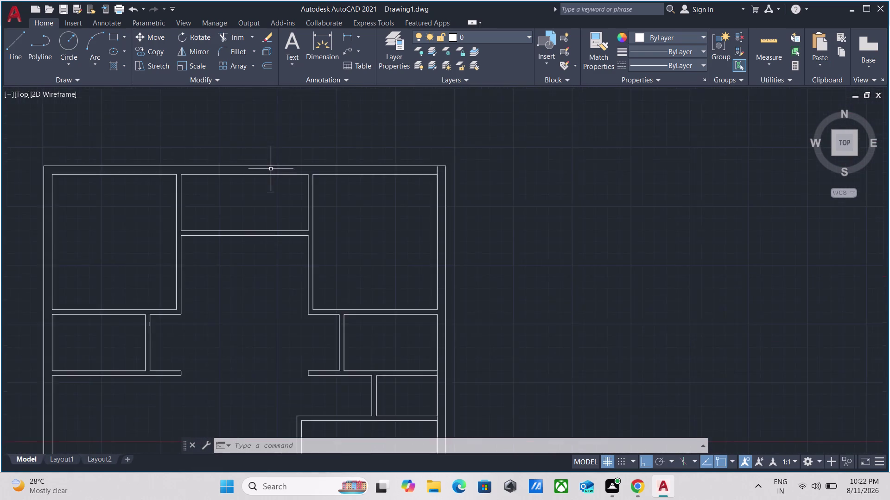
scroll(up, 3)
middle_drag(485, 169, 291, 222)
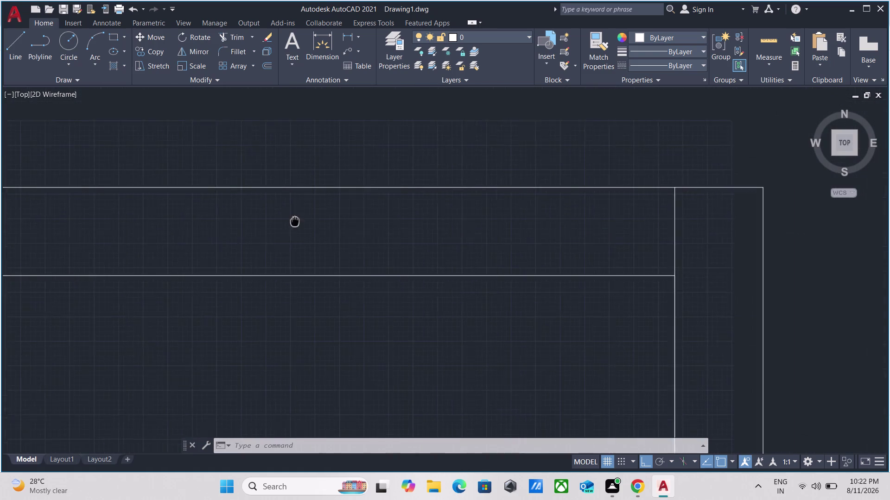
middle_drag(290, 221, 290, 221)
Run TRIM with a fence across the line crossing the top outer wall.
text(tr)
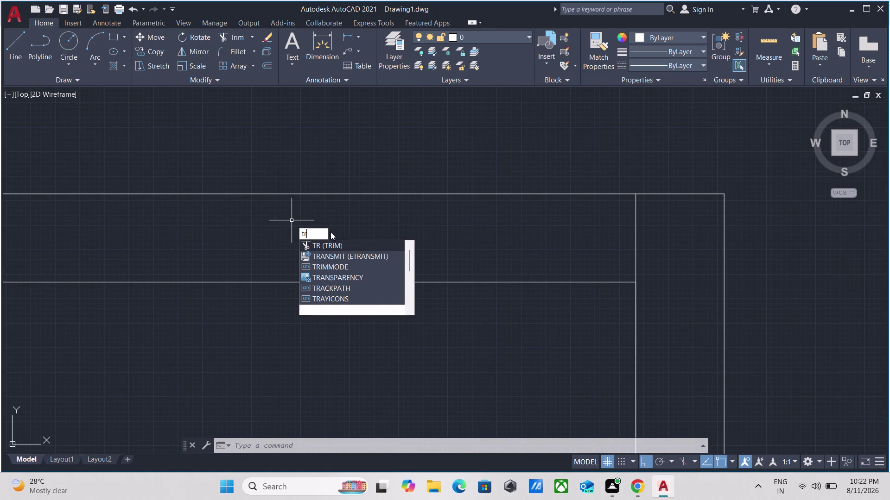
key(Return)
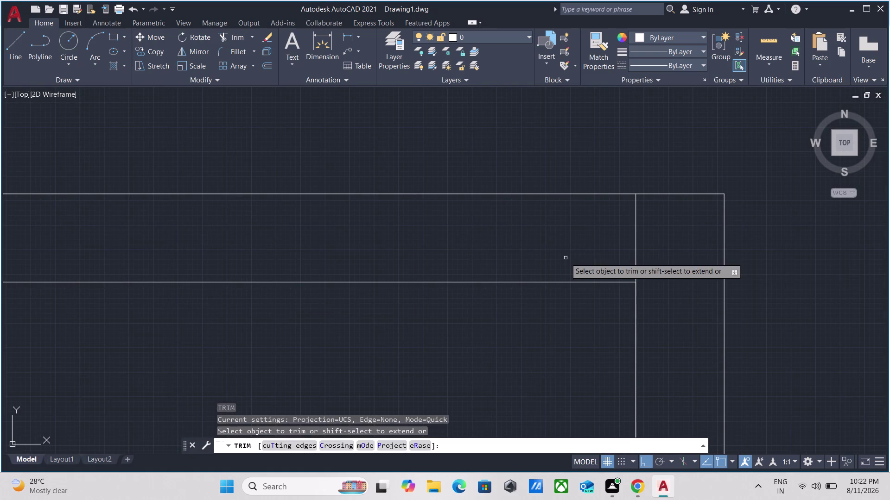
click(573, 256)
click(678, 255)
key(Escape)
Pan back toward the central hall and cancel the active command.
scroll(down, 3)
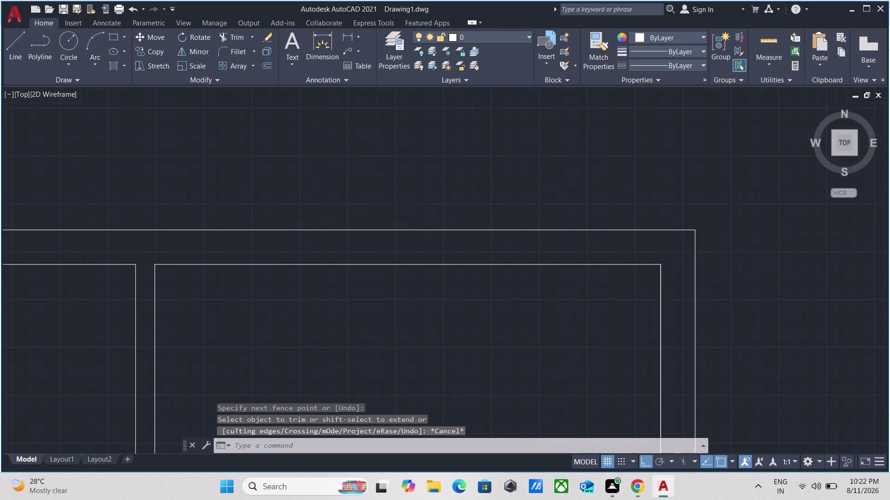
middle_click(674, 253)
scroll(down, 3)
scroll(down, 3)
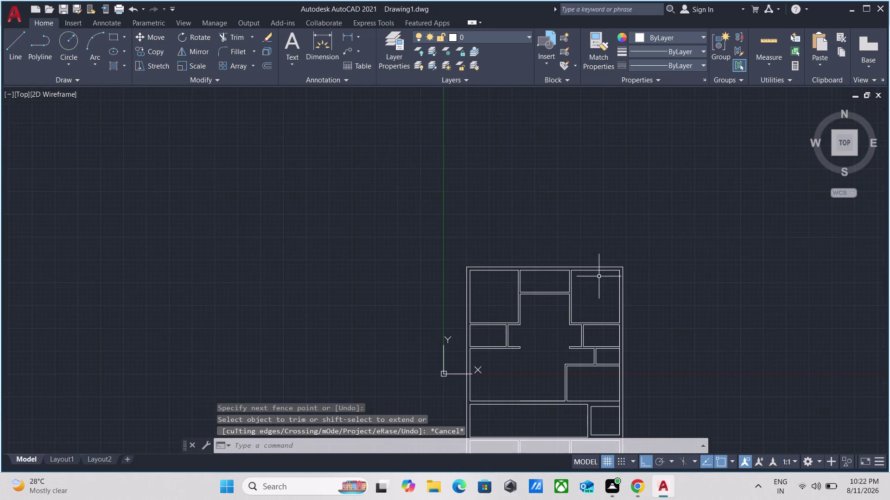
middle_drag(599, 277, 610, 244)
scroll(up, 3)
scroll(down, 3)
middle_drag(552, 272, 537, 259)
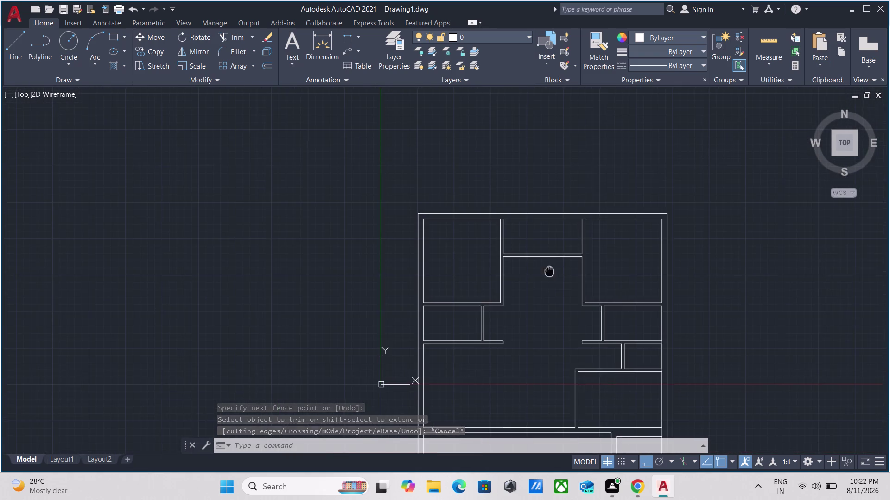
middle_drag(537, 259, 535, 219)
key(Escape)
Select the left wall line of the central hall.
scroll(down, 3)
scroll(up, 3)
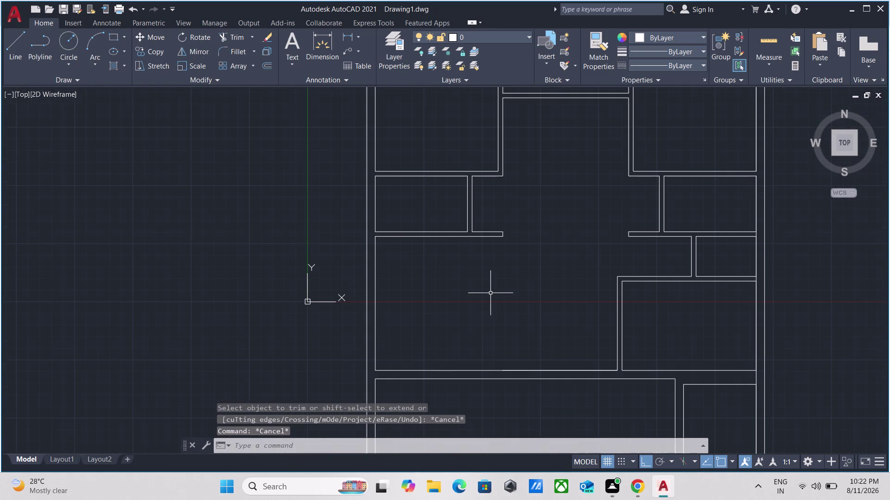
scroll(up, 3)
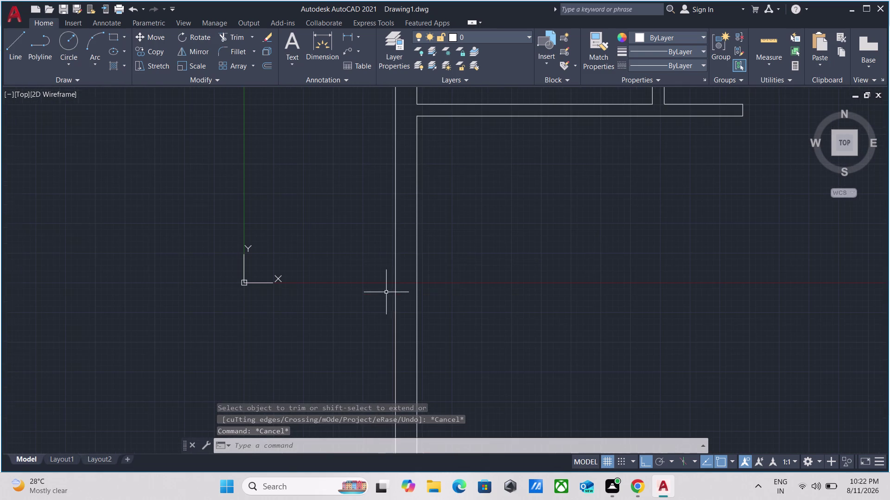
drag(453, 276, 449, 275)
click(404, 253)
scroll(down, 3)
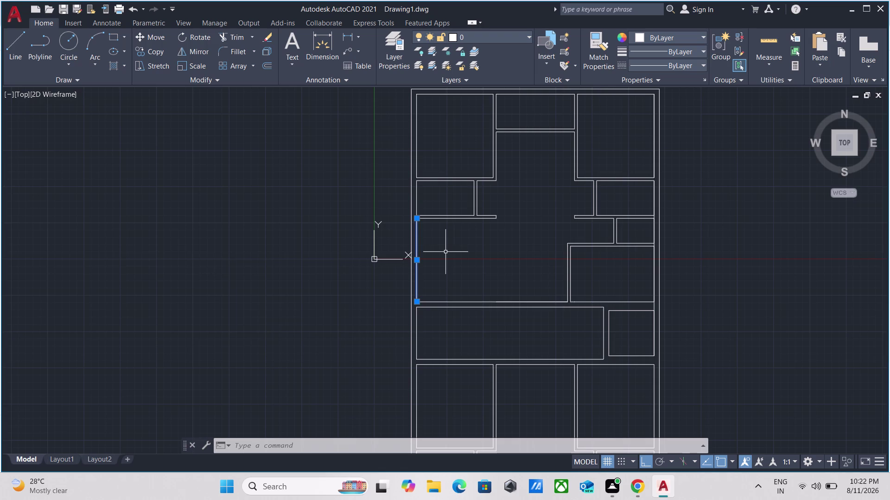
Offset a wall line 13'9" to place the new central-hall partition.
key(o)
key(Return)
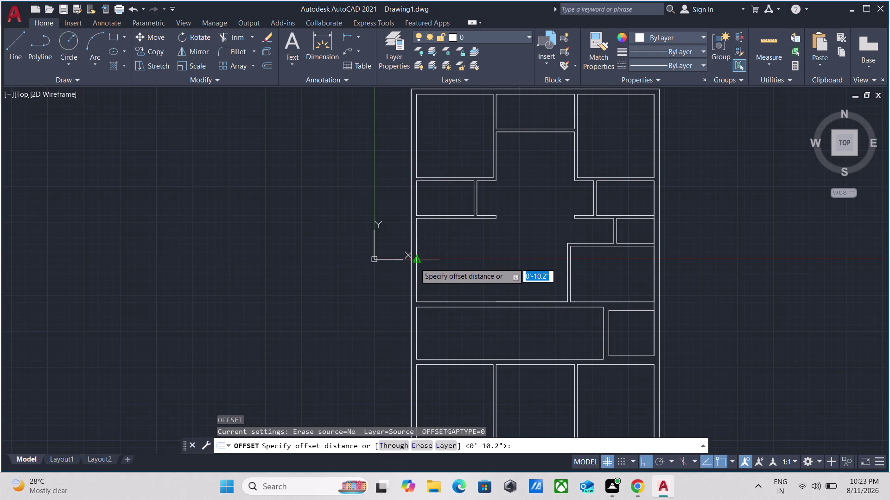
click(415, 263)
click(453, 268)
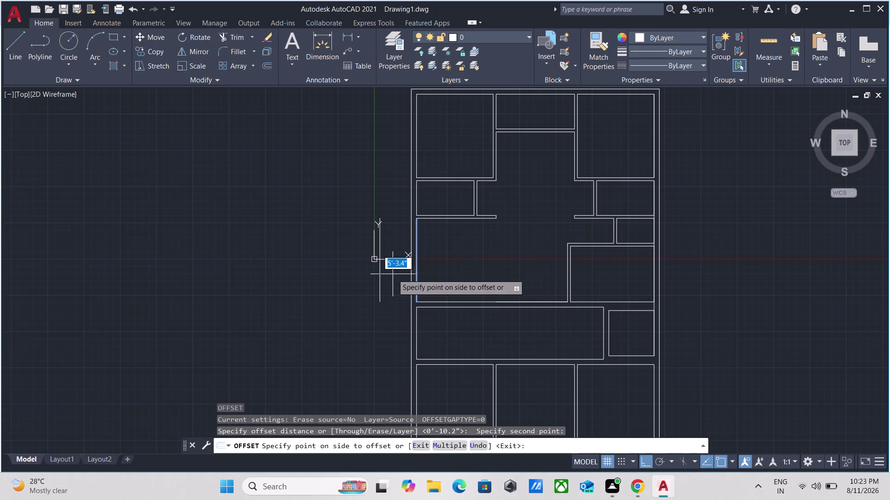
text(13)
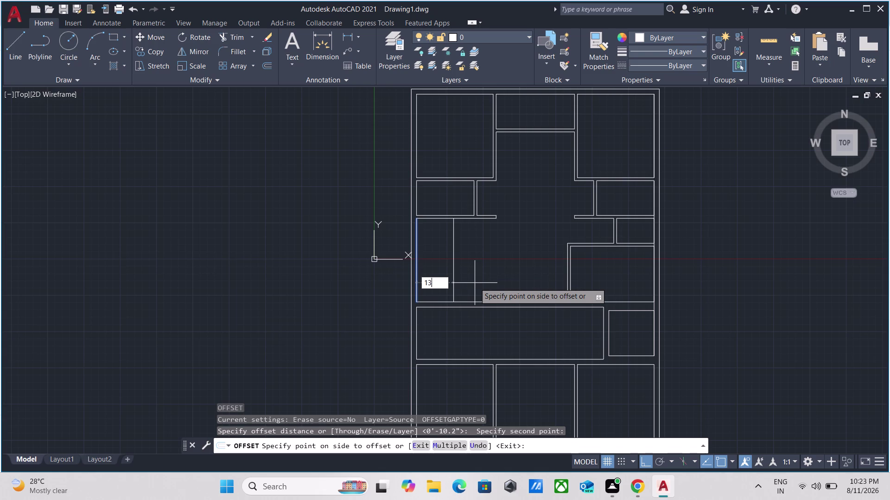
key(apostrophe)
key(9)
key(shift+quotedbl)
key(Return)
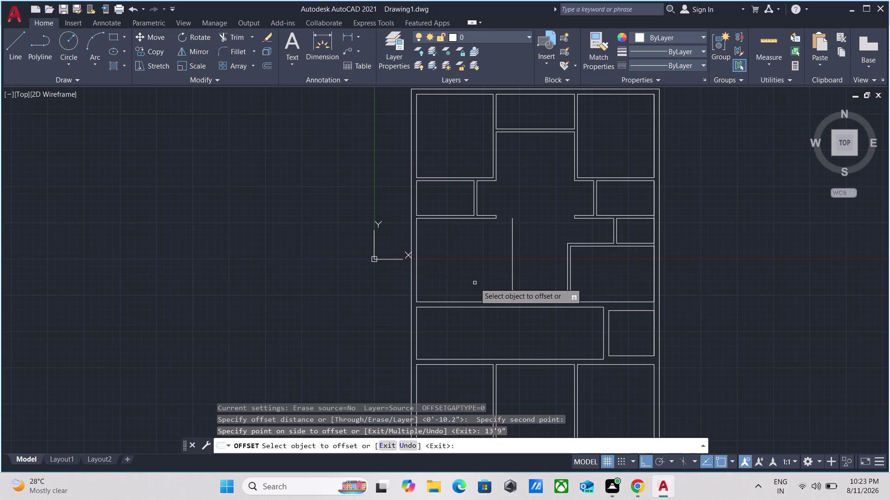
Offset the vertical partition line 5" to form a double-line wall.
click(513, 246)
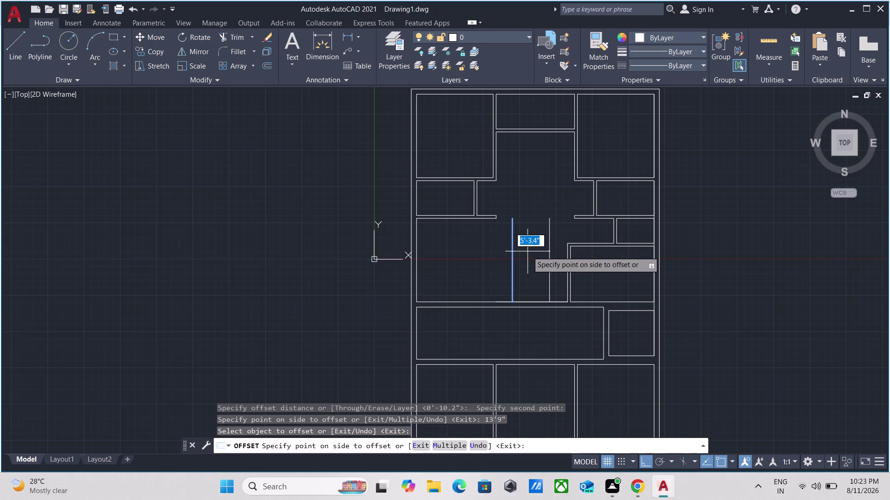
key(5)
key(shift+quotedbl)
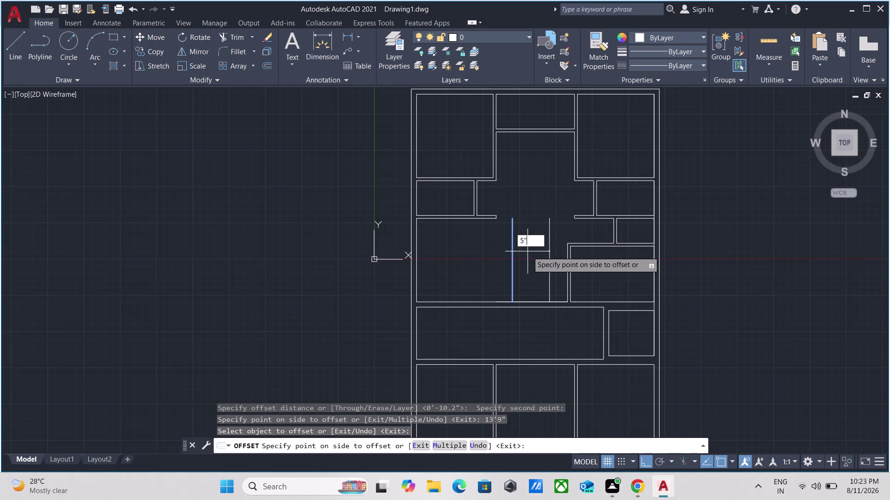
key(Return)
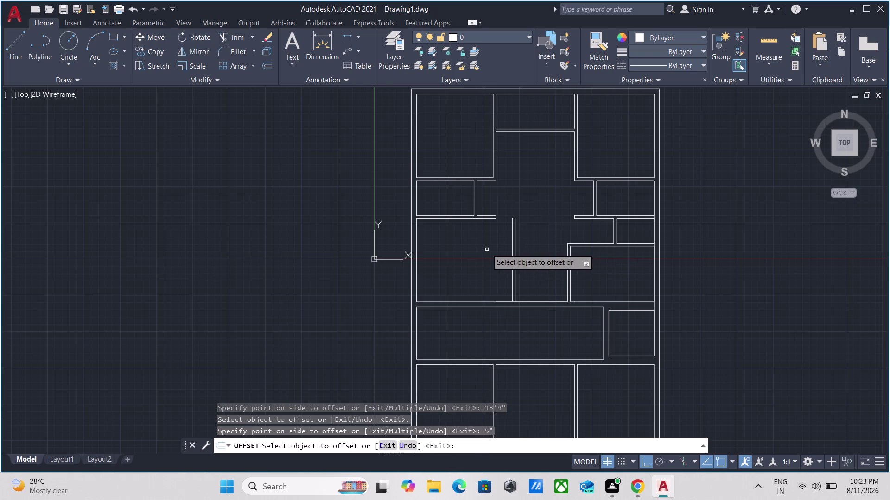
key(Escape)
scroll(up, 3)
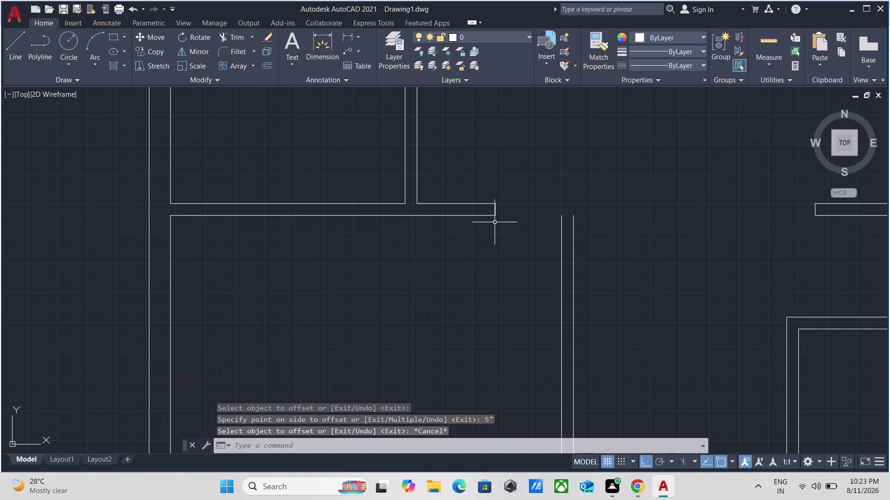
Extend both partition lines and the upper wall line so they meet.
text(ex)
key(Return)
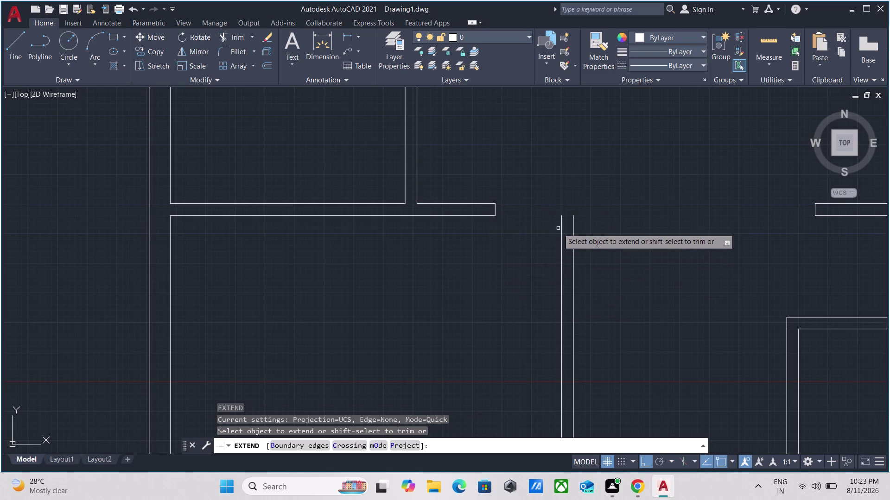
click(475, 215)
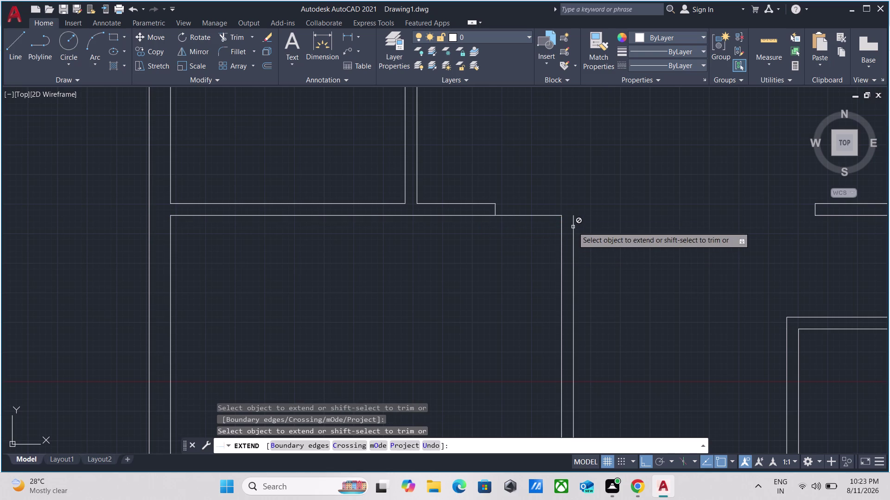
click(470, 205)
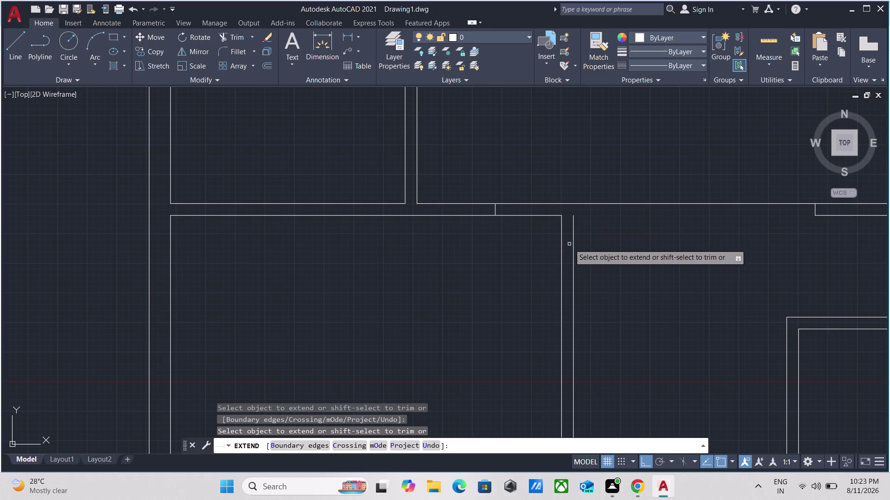
click(574, 234)
key(Escape)
Pan along the plan and start a trim with TR.
scroll(down, 3)
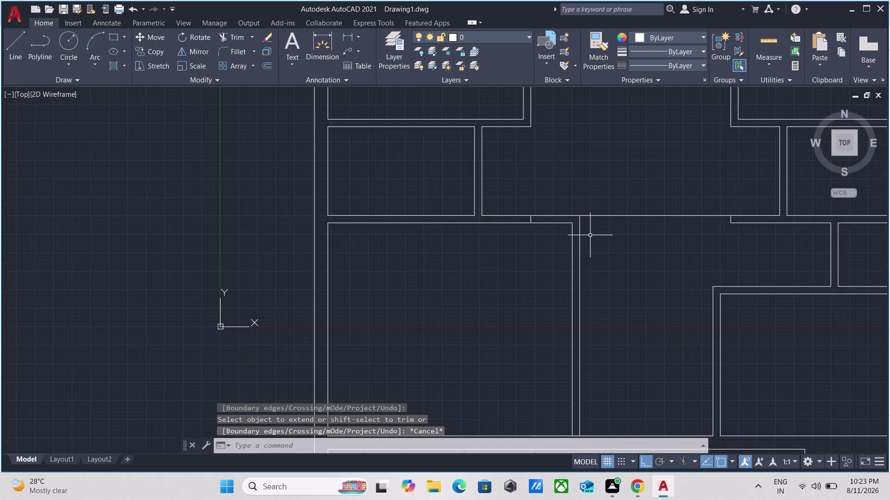
scroll(down, 3)
middle_drag(588, 236, 522, 244)
scroll(up, 3)
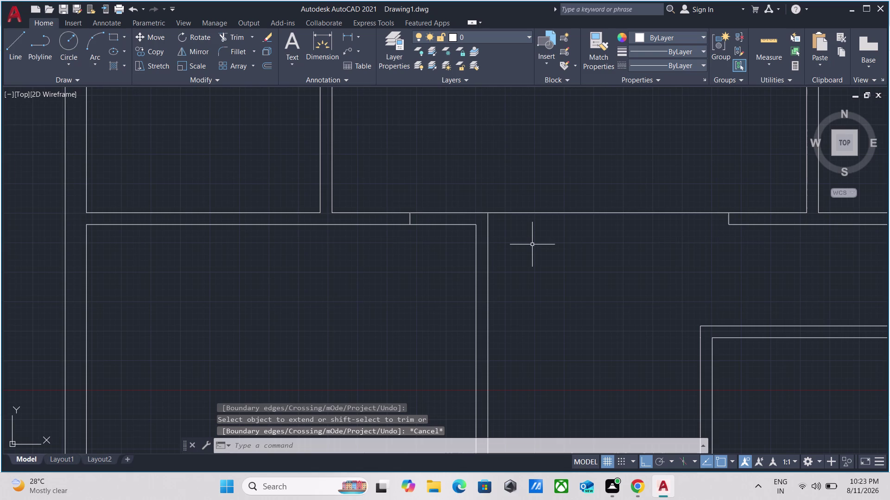
text(tr)
key(Return)
Fence-trim the overlapping wall lines where the partition meets the upper wall.
click(533, 244)
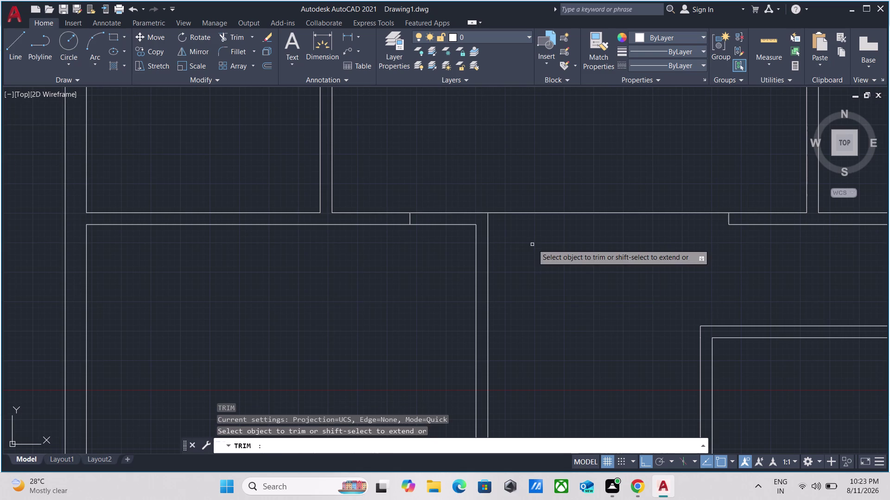
click(542, 175)
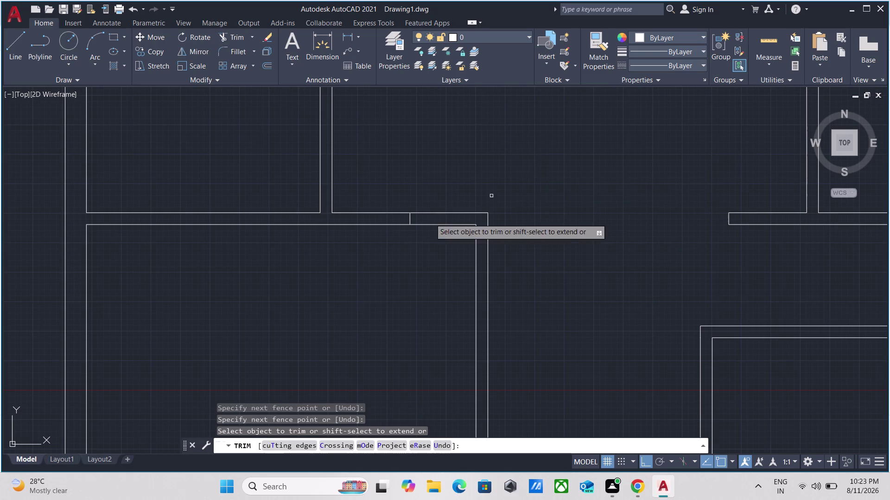
scroll(up, 3)
scroll(up, 3)
click(426, 208)
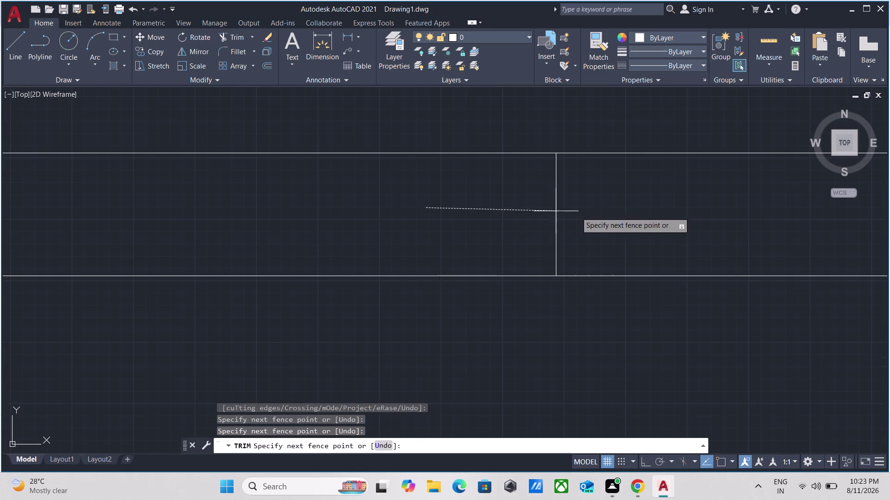
click(665, 213)
scroll(down, 3)
key(Escape)
Pan and zoom to bring the lower partition junction into view.
middle_drag(653, 211, 535, 215)
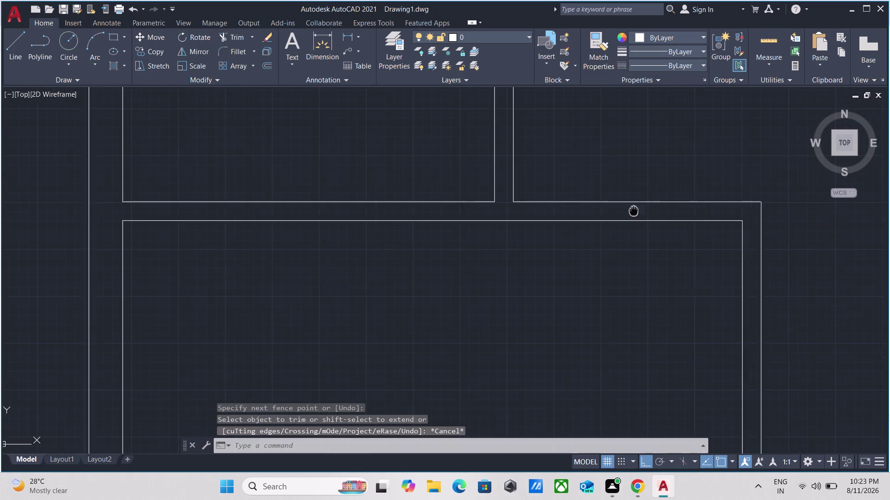
middle_drag(534, 215, 461, 215)
scroll(down, 3)
scroll(down, 3)
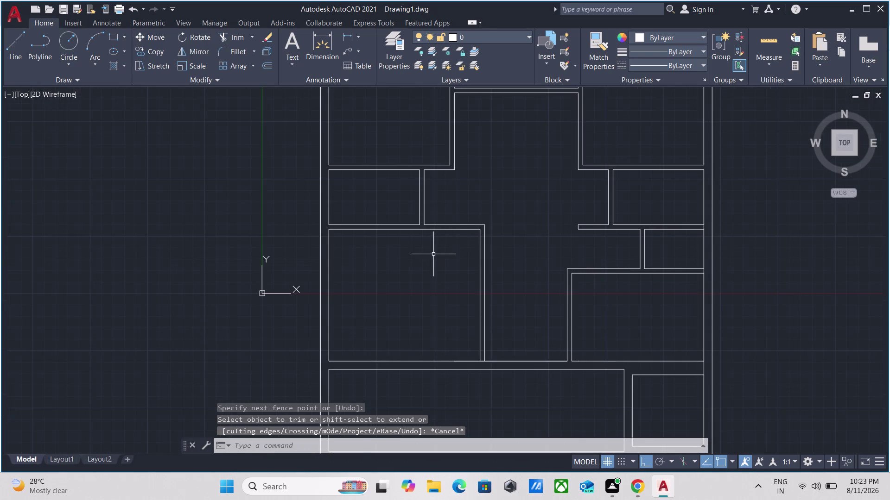
scroll(down, 3)
middle_drag(434, 255, 432, 212)
scroll(up, 3)
middle_drag(511, 370, 481, 324)
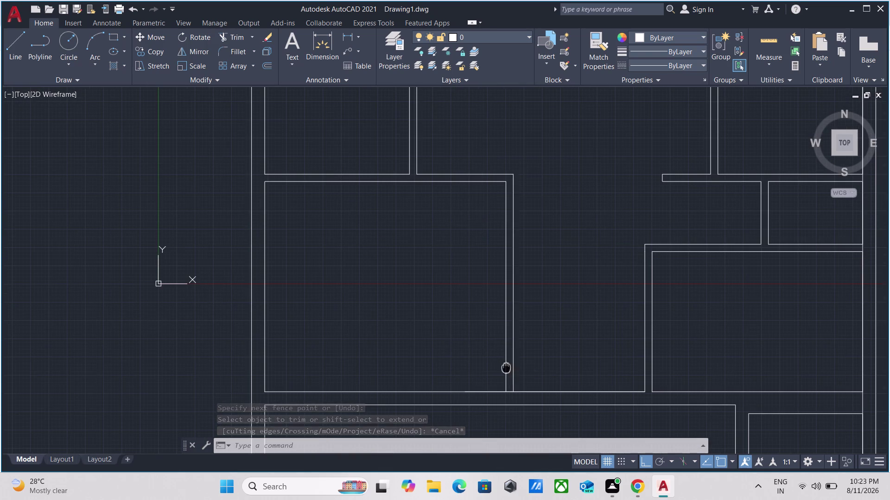
middle_drag(481, 324, 466, 190)
scroll(up, 3)
scroll(up, 3)
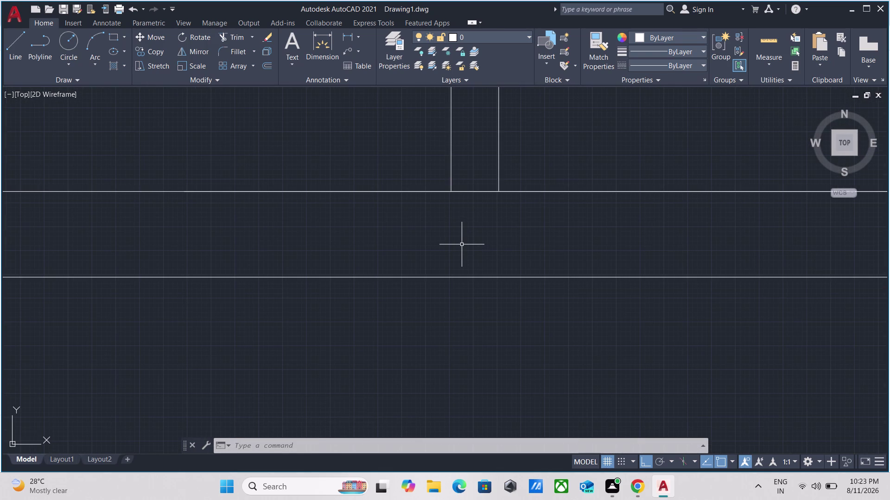
Fence-trim the overlapping wall lines at the lower partition junction.
text(tr)
key(Return)
click(461, 244)
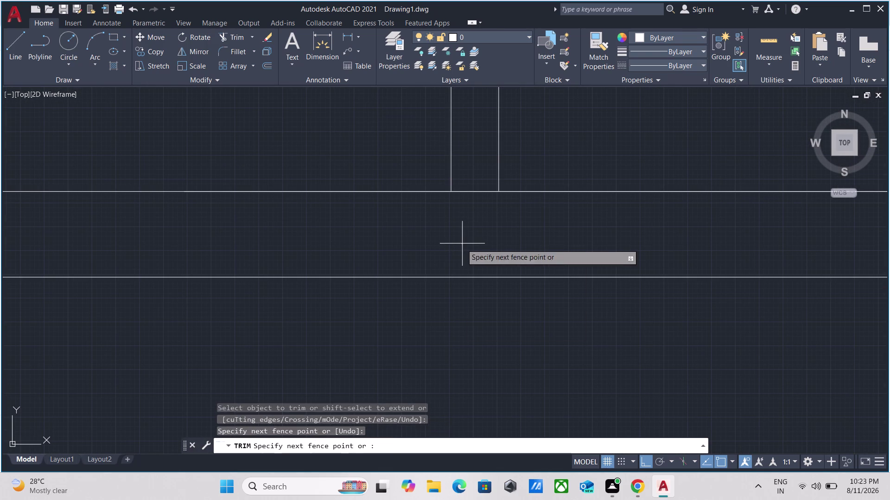
click(466, 165)
key(Escape)
scroll(down, 3)
middle_drag(463, 186, 464, 299)
scroll(down, 3)
middle_drag(519, 210, 495, 267)
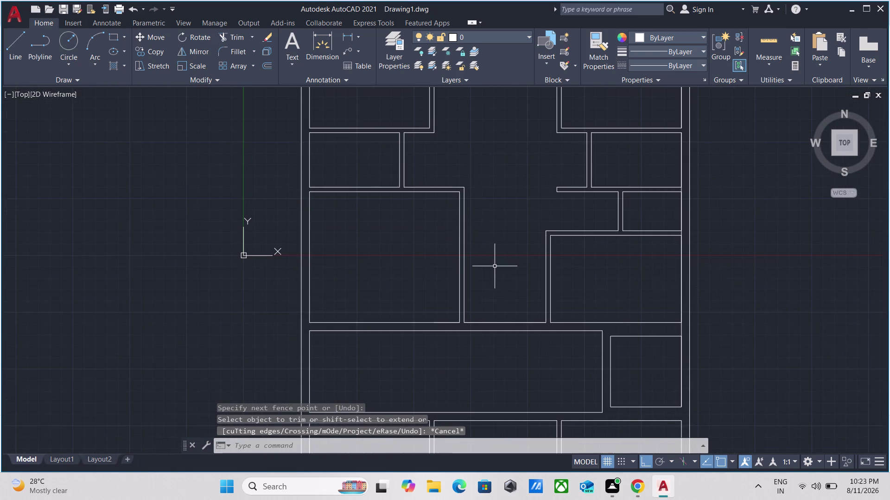
text(me)
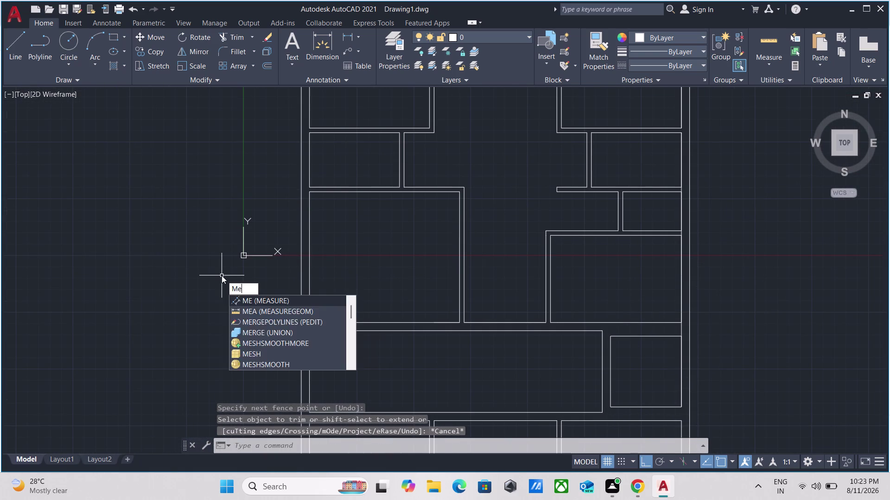
text(a)
key(Return)
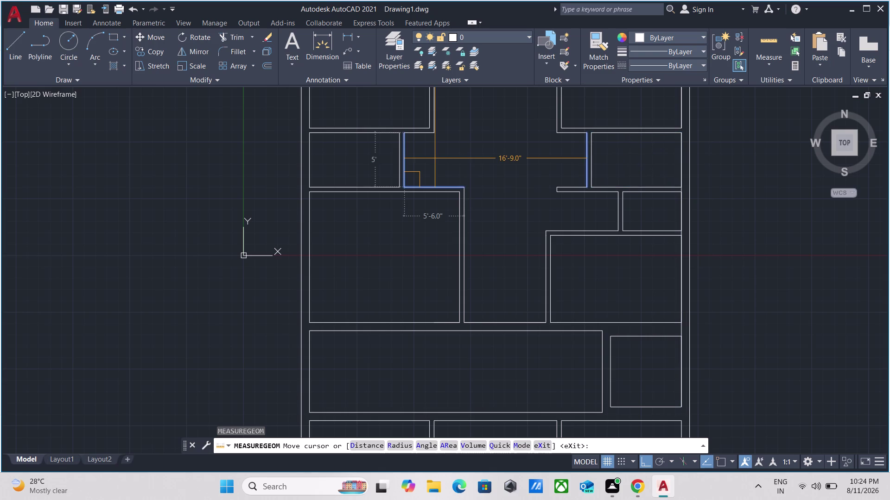
scroll(down, 3)
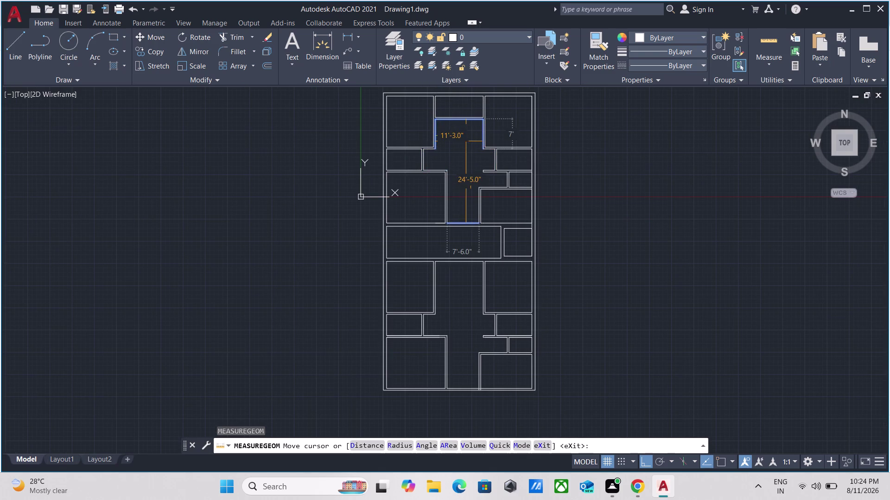
scroll(up, 3)
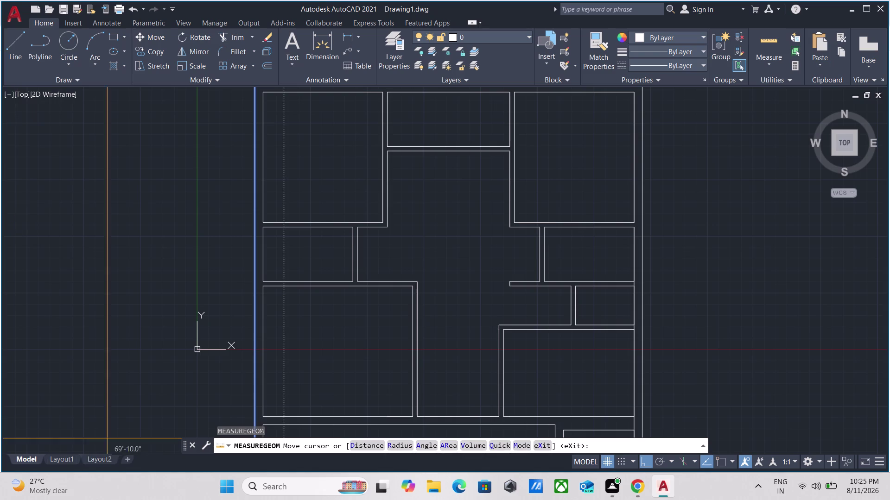
scroll(down, 3)
middle_drag(469, 175, 433, 0)
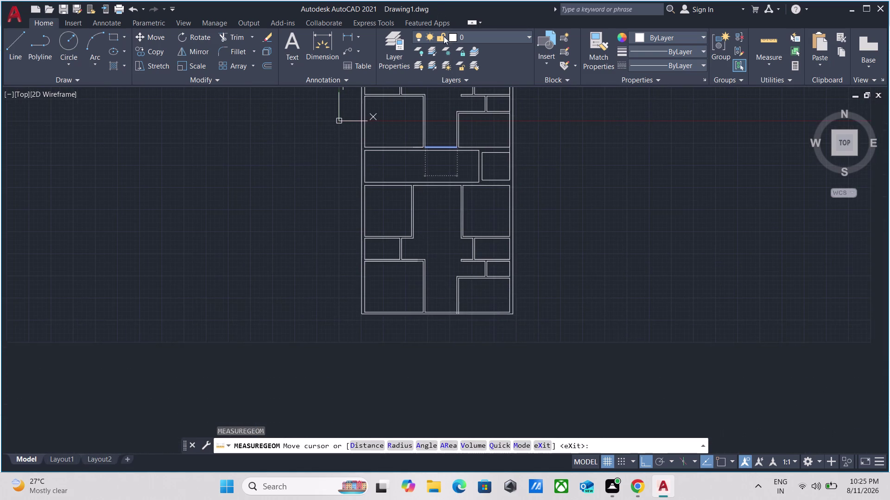
scroll(up, 3)
middle_drag(327, 186, 348, 193)
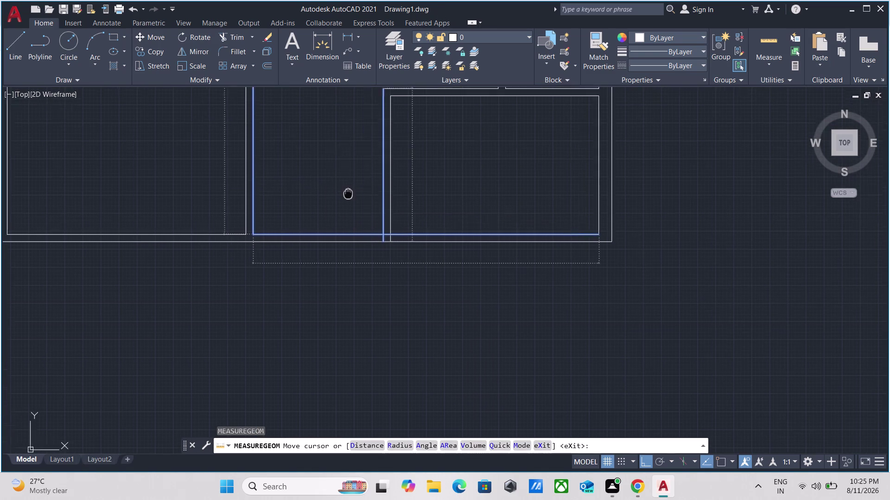
middle_drag(348, 193, 400, 235)
scroll(up, 3)
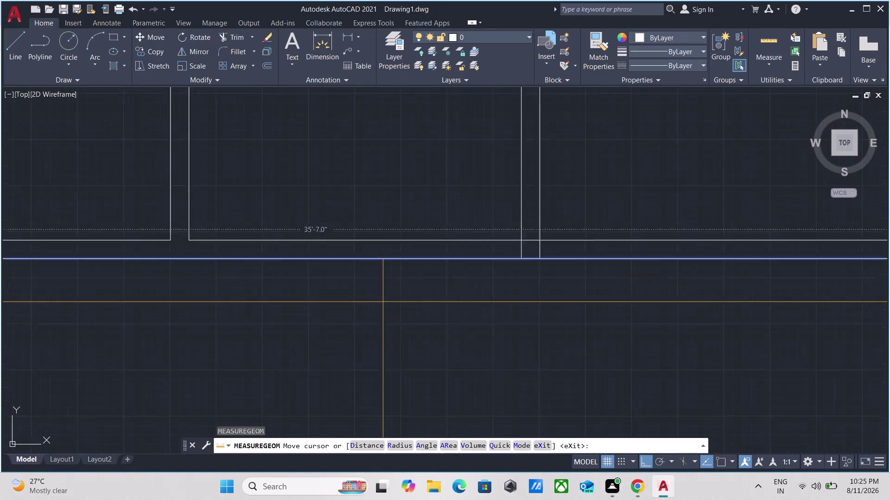
scroll(up, 3)
middle_drag(378, 288, 430, 369)
key(Escape)
scroll(down, 3)
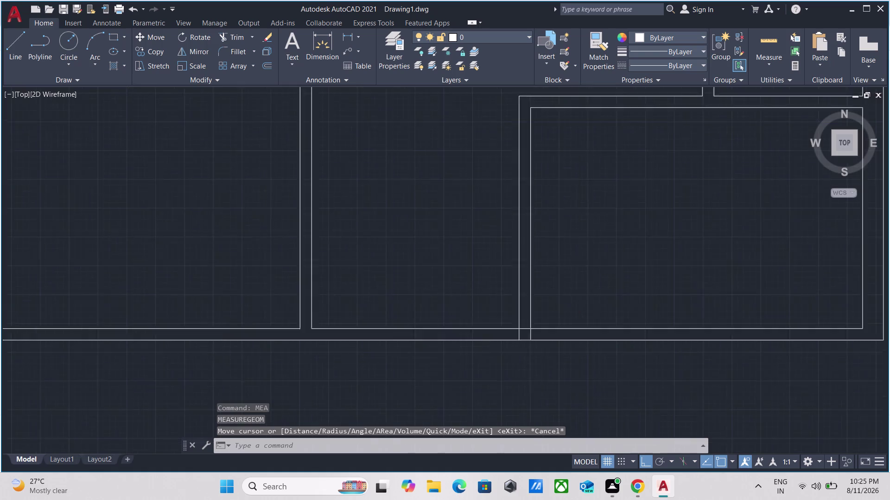
scroll(down, 3)
scroll(up, 3)
middle_drag(520, 320, 533, 237)
scroll(up, 3)
middle_drag(491, 280, 492, 278)
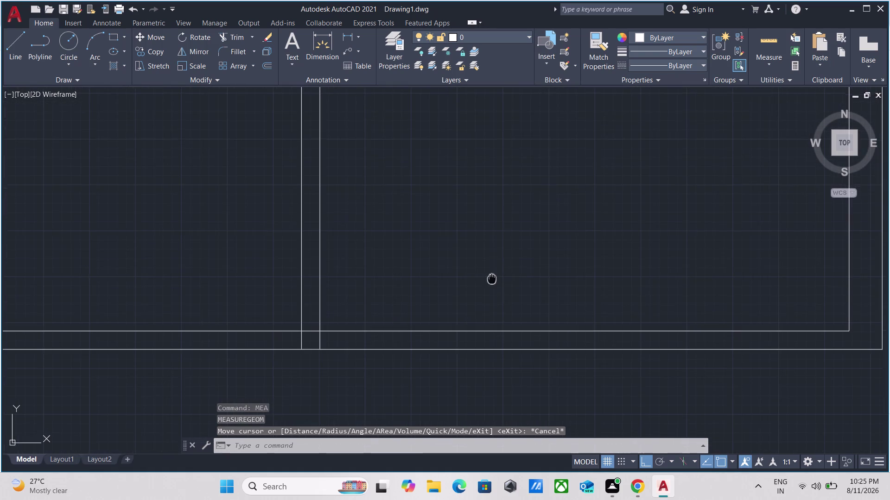
middle_drag(492, 278, 510, 257)
text(tr)
key(Return)
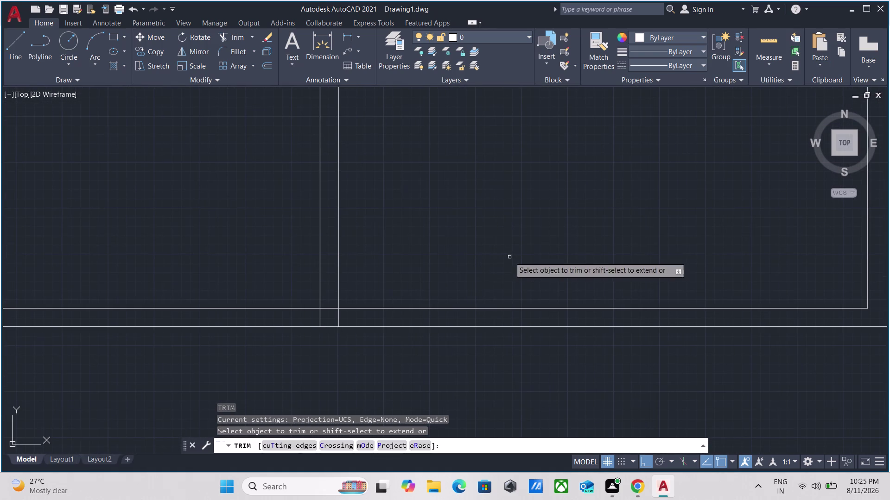
scroll(up, 3)
click(230, 251)
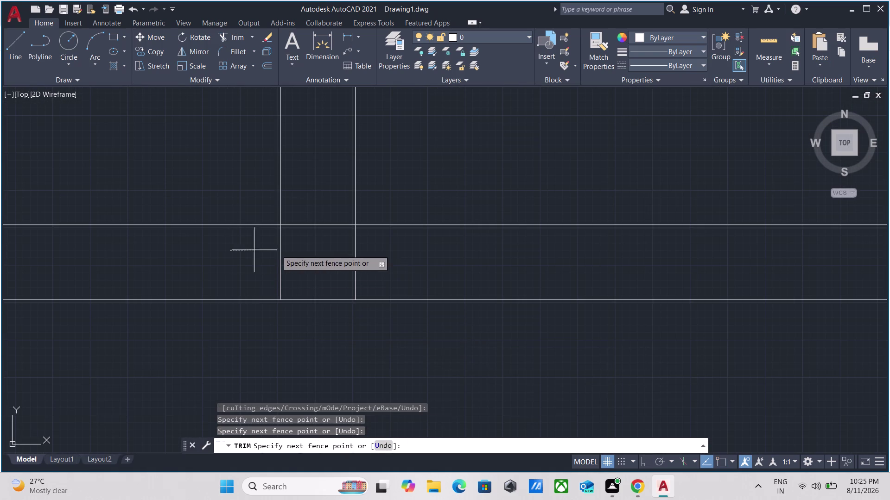
click(390, 246)
drag(334, 254, 333, 249)
click(316, 200)
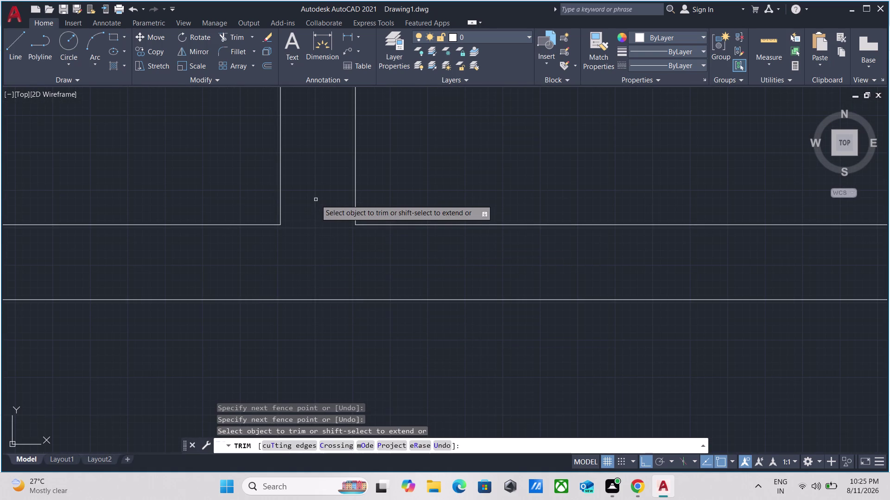
key(Escape)
key(Escape)
scroll(down, 3)
middle_drag(315, 200, 889, 201)
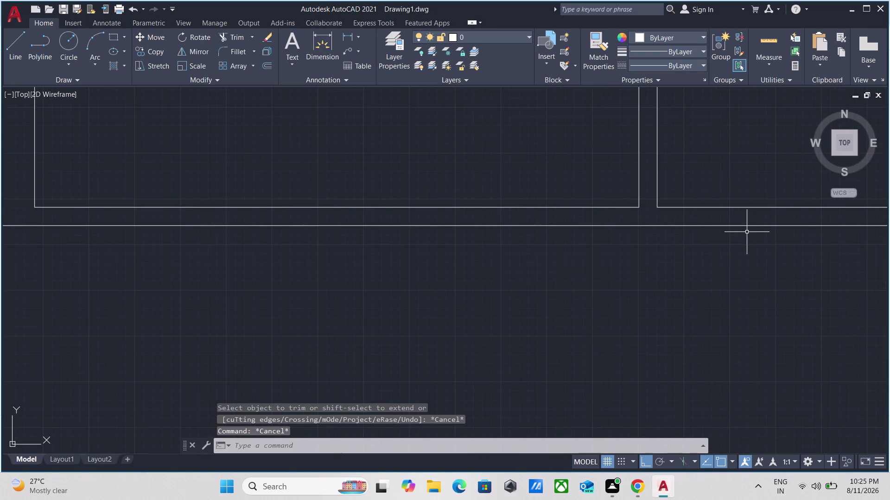
scroll(down, 3)
scroll(up, 3)
middle_drag(733, 248, 732, 248)
scroll(up, 3)
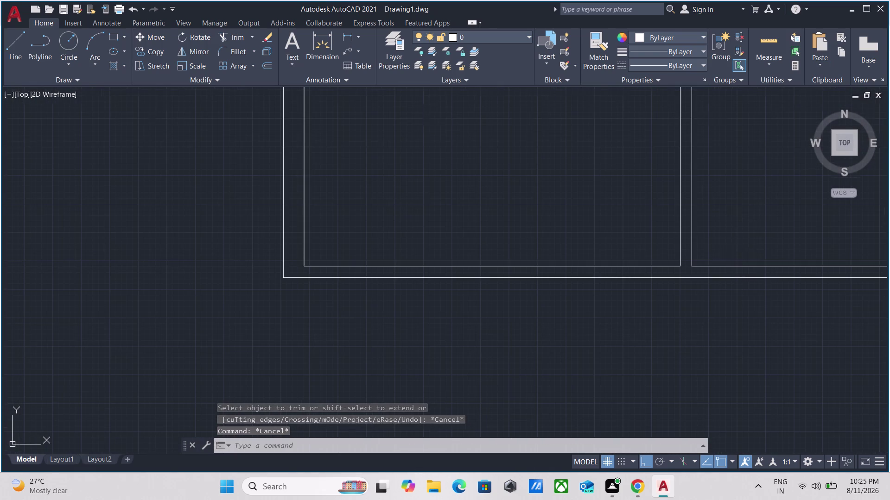
middle_drag(732, 248, 538, 262)
click(633, 296)
click(602, 277)
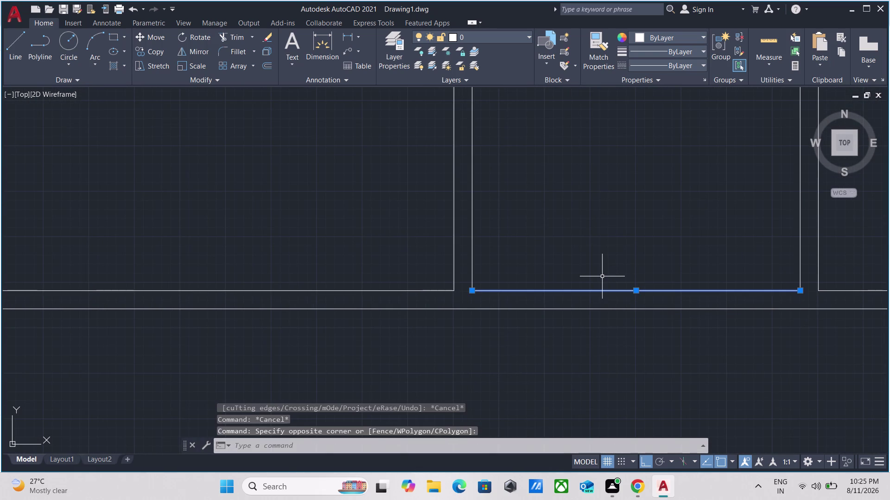
Run OFFSET and enter a 5' offset distance.
key(o)
key(Return)
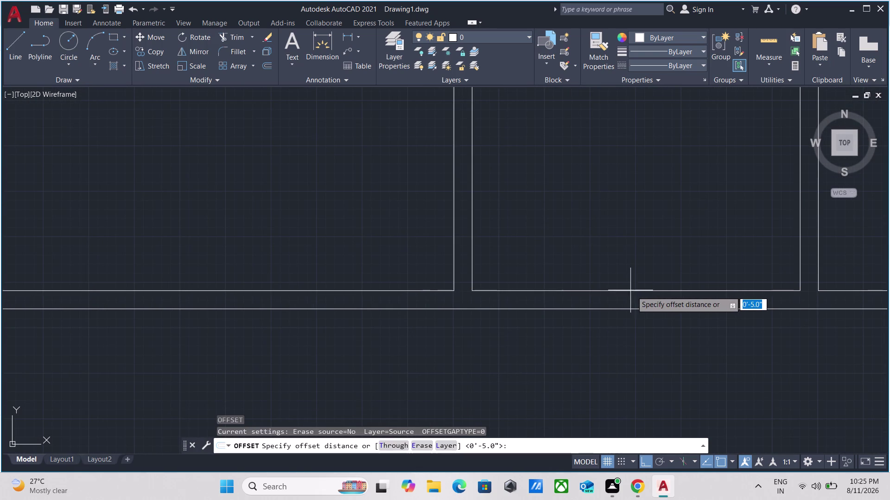
click(632, 291)
click(616, 237)
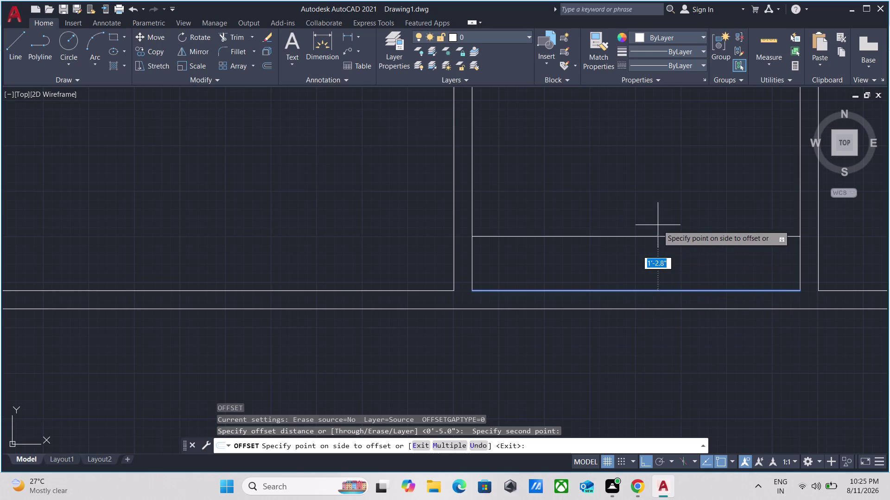
text(5')
key(Return)
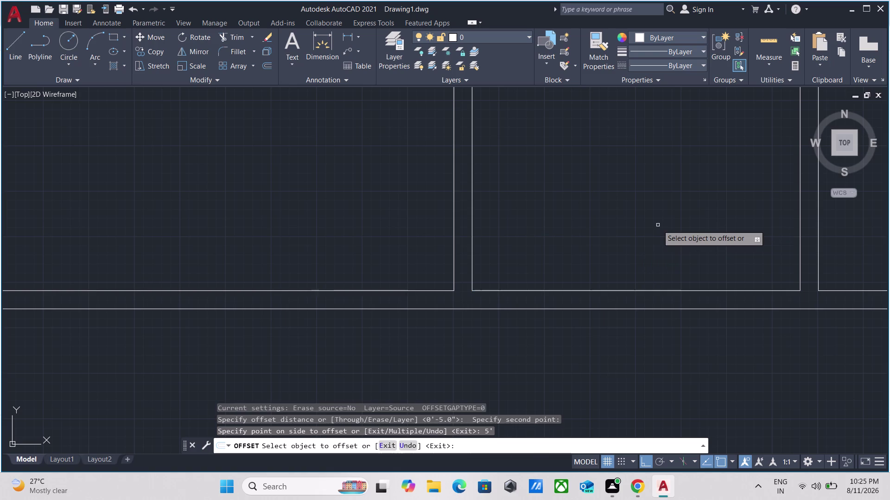
scroll(down, 3)
middle_drag(656, 225, 608, 313)
scroll(up, 3)
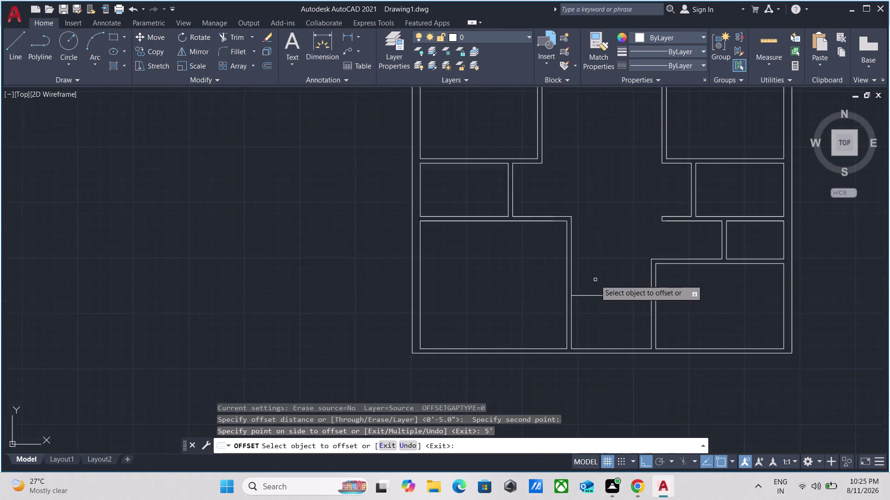
scroll(up, 3)
Offset the partition wall line 5" above itself to form a double-line wall.
click(596, 346)
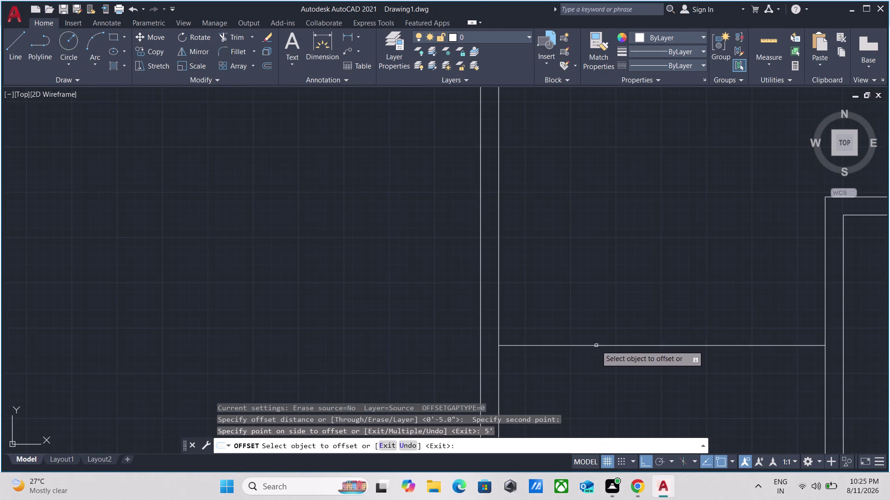
key(5)
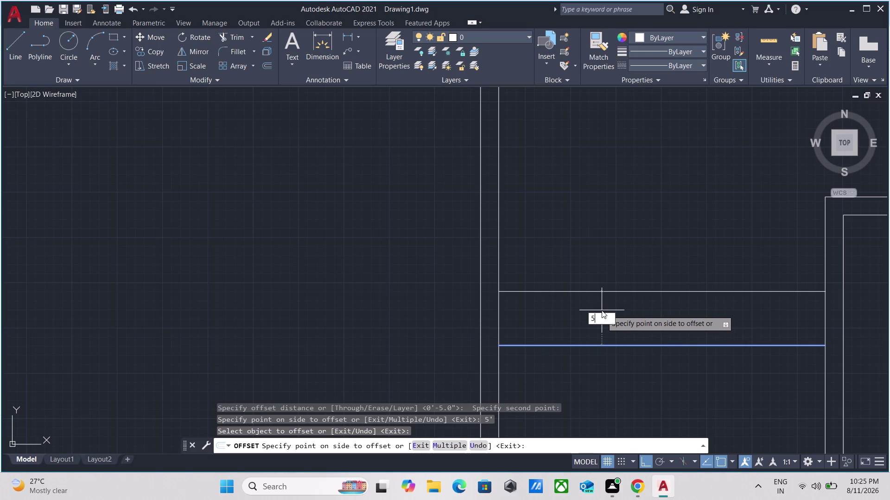
key(shift+quotedbl)
key(Return)
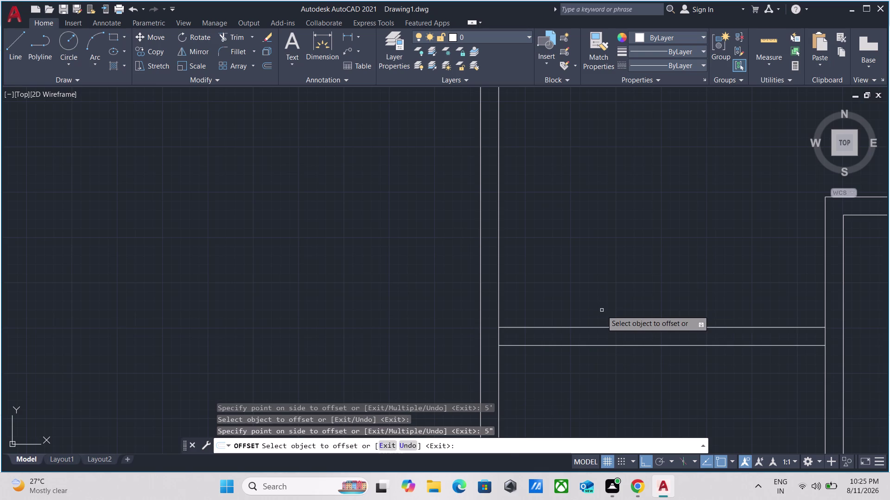
scroll(down, 3)
middle_drag(602, 310, 582, 353)
scroll(down, 3)
scroll(up, 3)
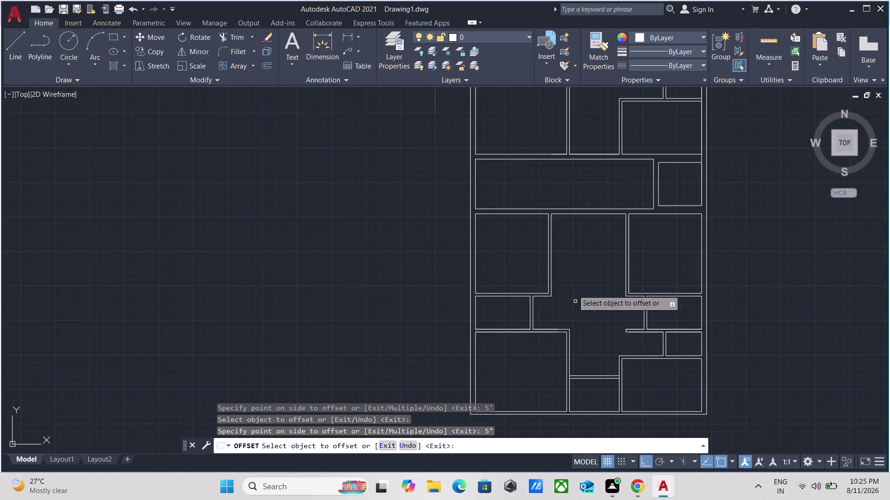
scroll(up, 3)
scroll(down, 3)
middle_drag(600, 128, 603, 161)
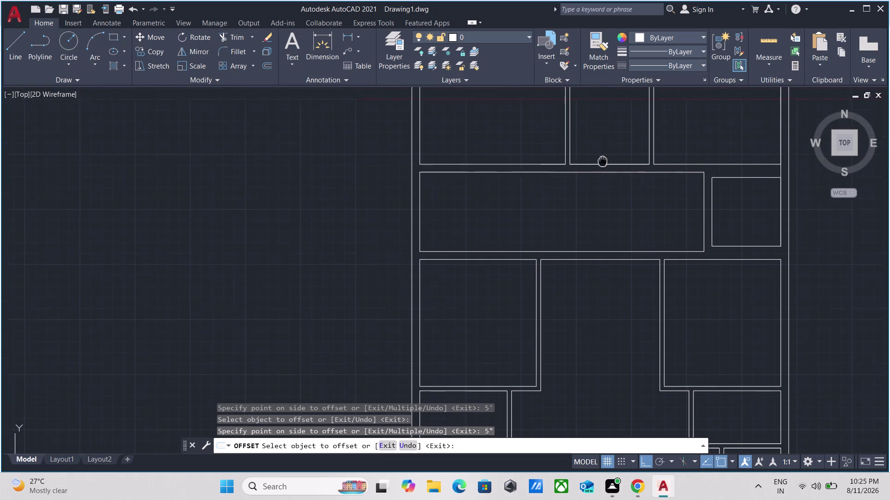
middle_drag(602, 161, 578, 316)
scroll(up, 3)
scroll(down, 3)
middle_drag(578, 178, 584, 271)
scroll(up, 3)
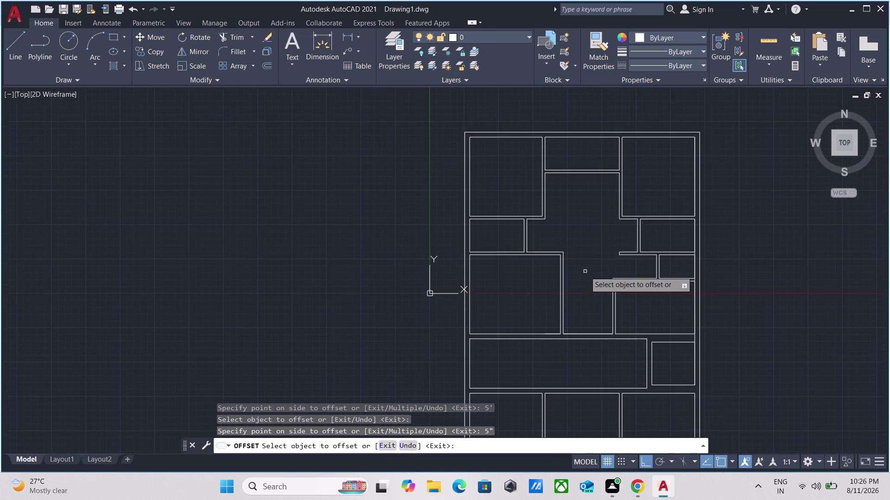
scroll(down, 3)
middle_drag(585, 270, 589, 40)
scroll(up, 3)
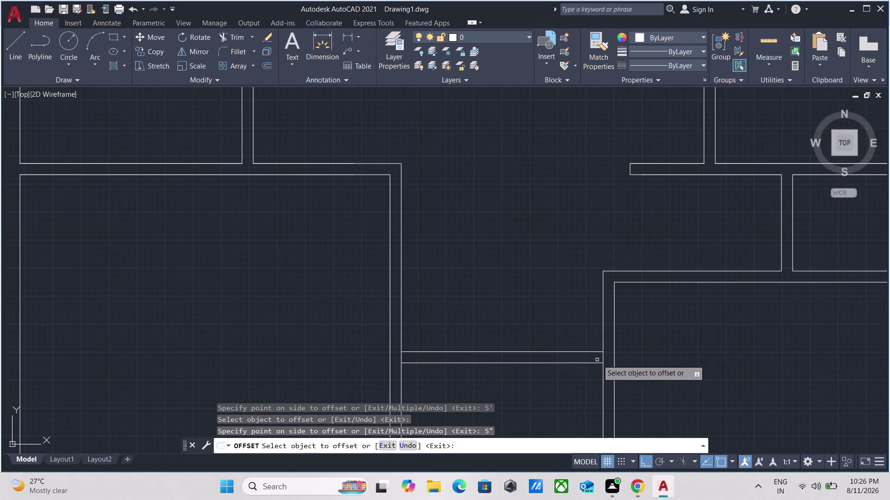
scroll(up, 3)
key(Escape)
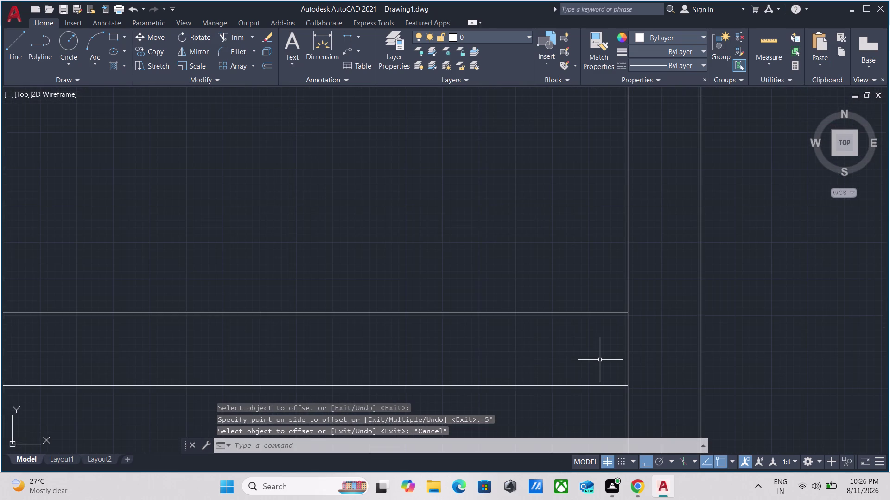
Fence-trim the overhanging wall line ends where the new partition meets the vertical wall.
text(tr)
key(Return)
click(638, 356)
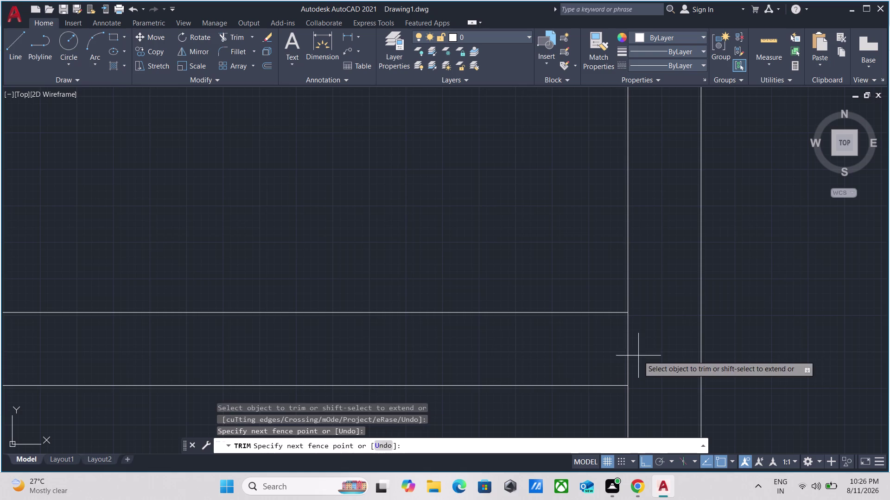
click(581, 349)
scroll(down, 3)
scroll(up, 3)
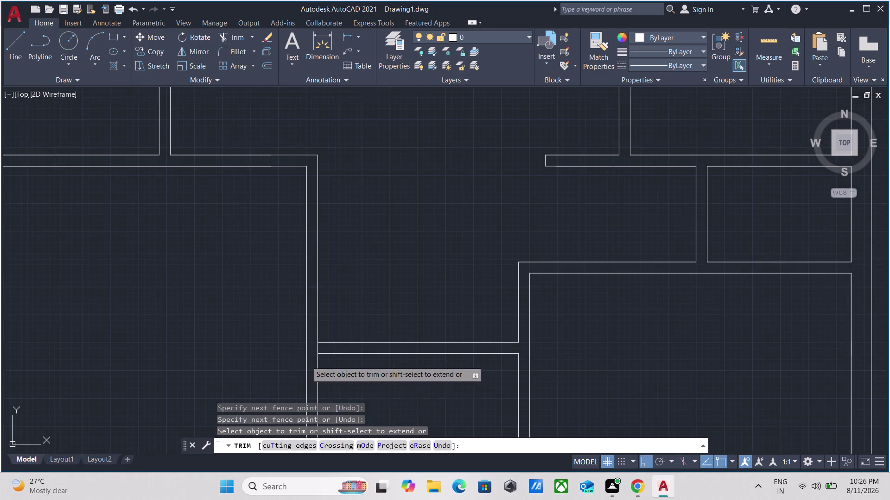
scroll(up, 3)
click(348, 266)
click(423, 270)
scroll(down, 3)
key(Escape)
scroll(down, 3)
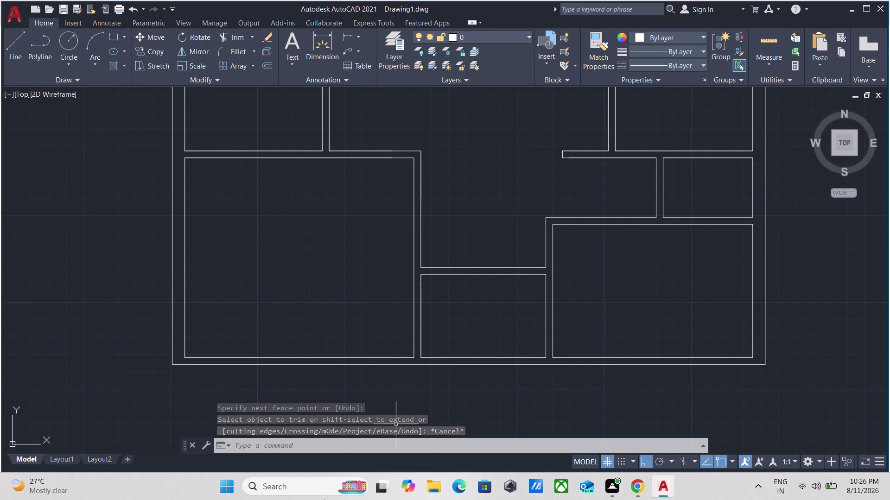
scroll(down, 3)
scroll(down, 3)
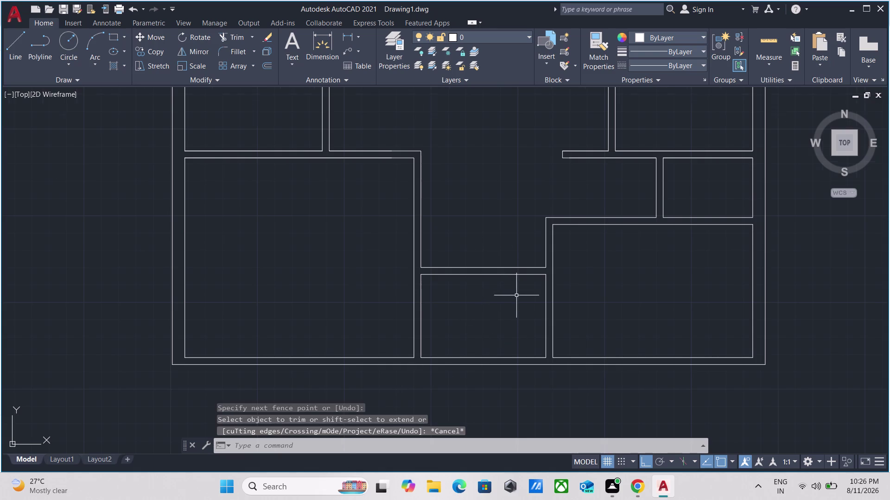
scroll(down, 3)
middle_drag(525, 146, 509, 330)
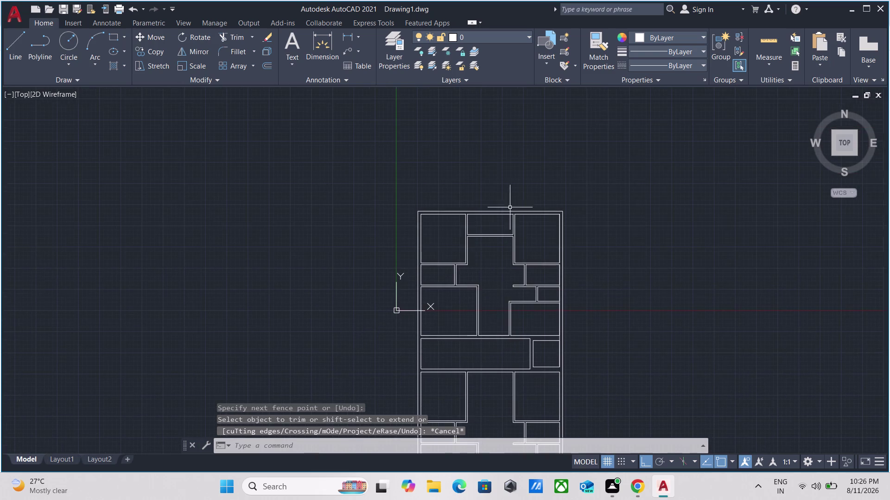
scroll(up, 3)
scroll(up, 3)
middle_drag(474, 284, 480, 317)
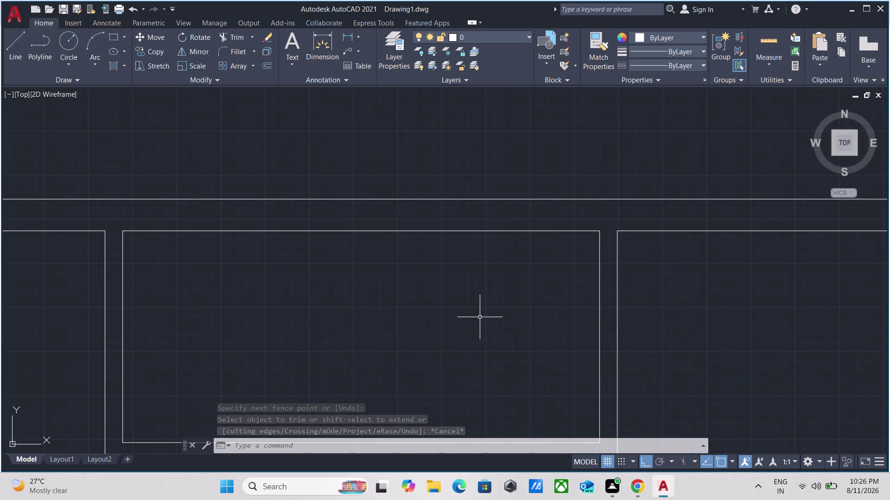
Use EX to extend both vertical room wall lines up to the horizontal line above.
text(ex)
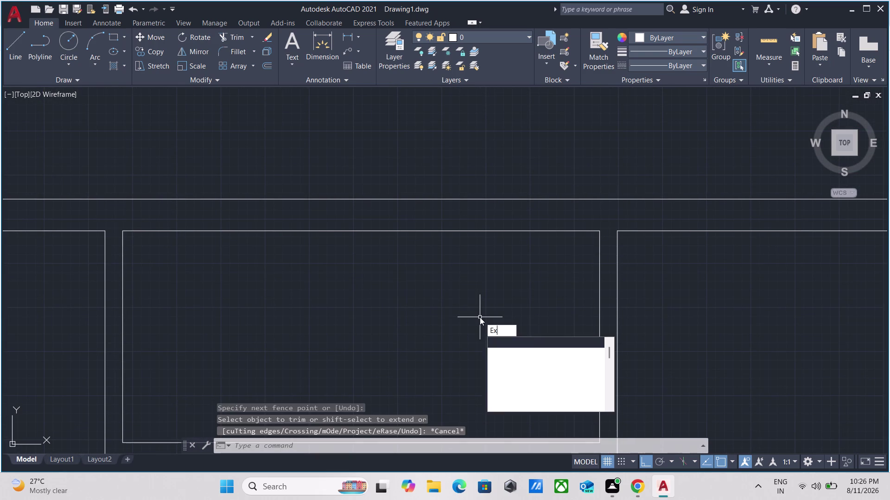
key(Return)
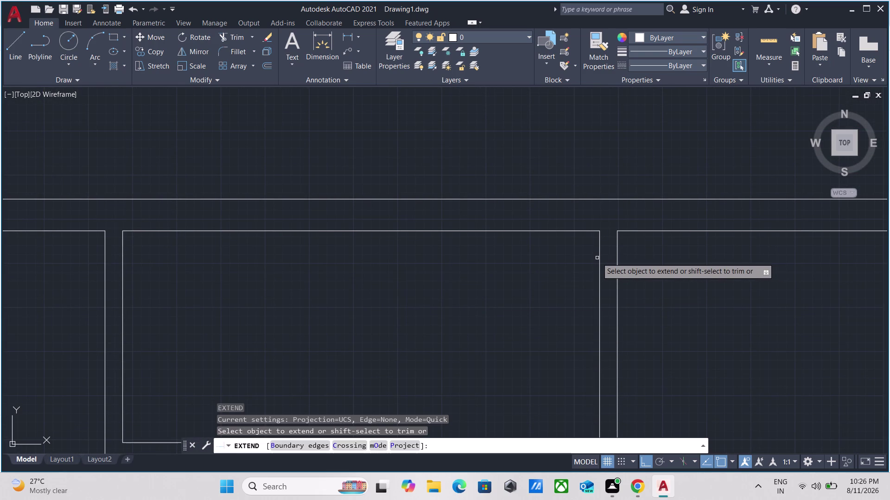
click(598, 252)
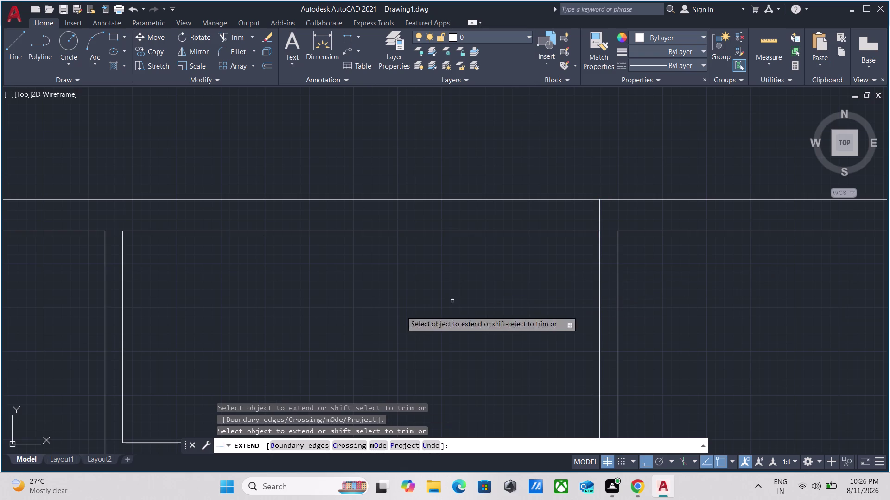
click(121, 256)
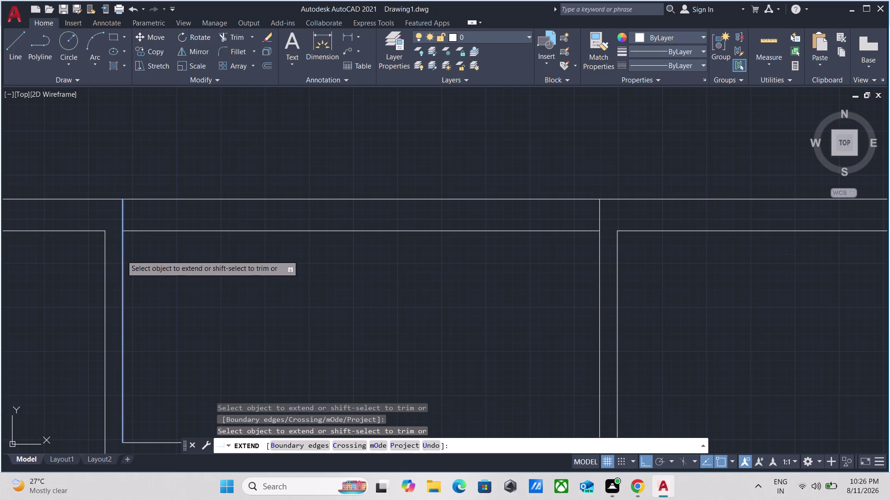
key(Escape)
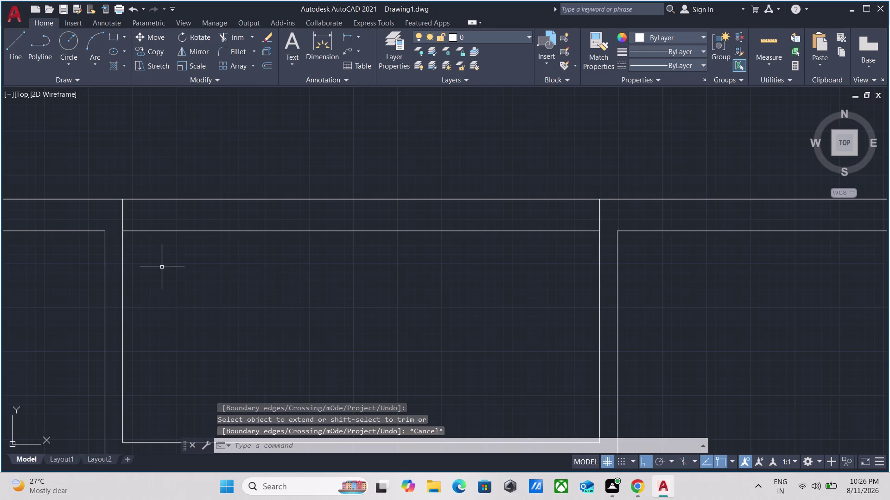
Fence-trim the stray wall line ends at the bottom outer wall junctions.
text(tr)
key(Return)
click(258, 278)
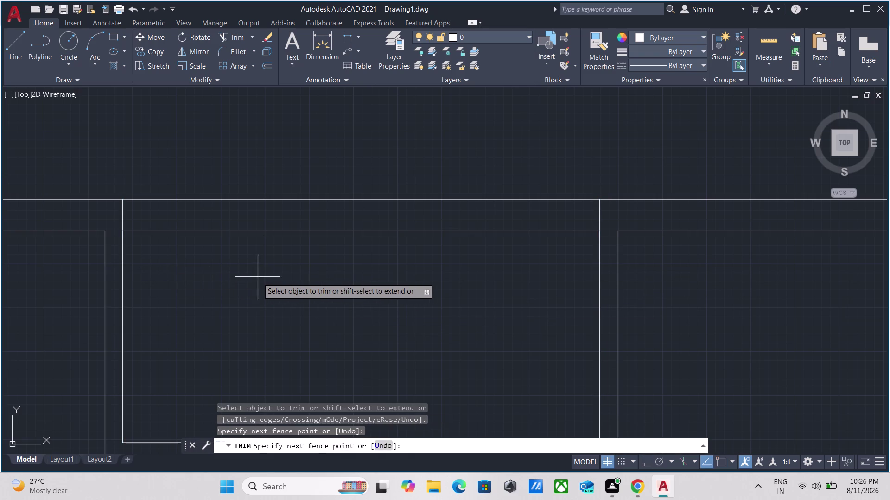
click(274, 162)
scroll(down, 3)
middle_drag(291, 171, 291, 170)
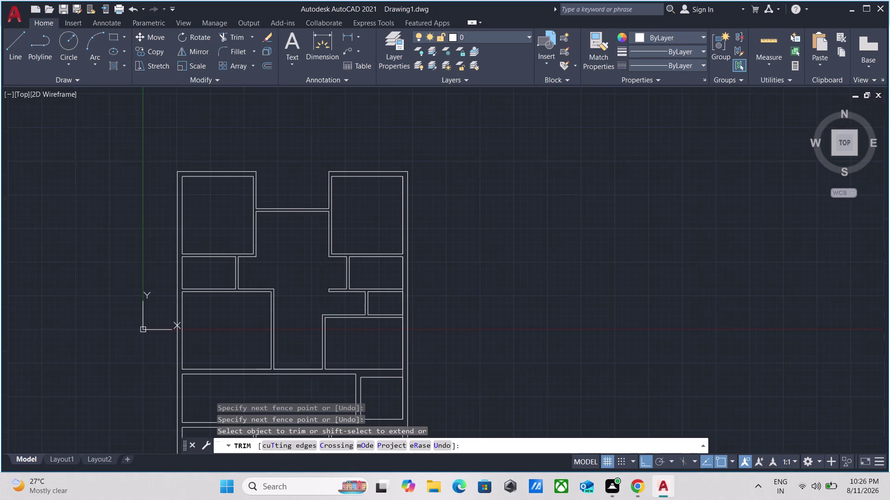
middle_drag(291, 171, 315, 71)
scroll(down, 3)
middle_drag(537, 290, 571, 49)
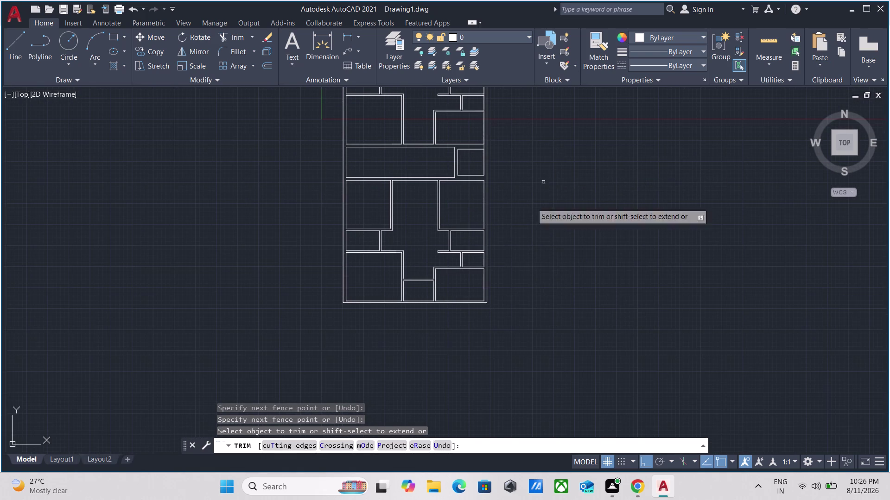
scroll(up, 3)
middle_drag(403, 314, 397, 409)
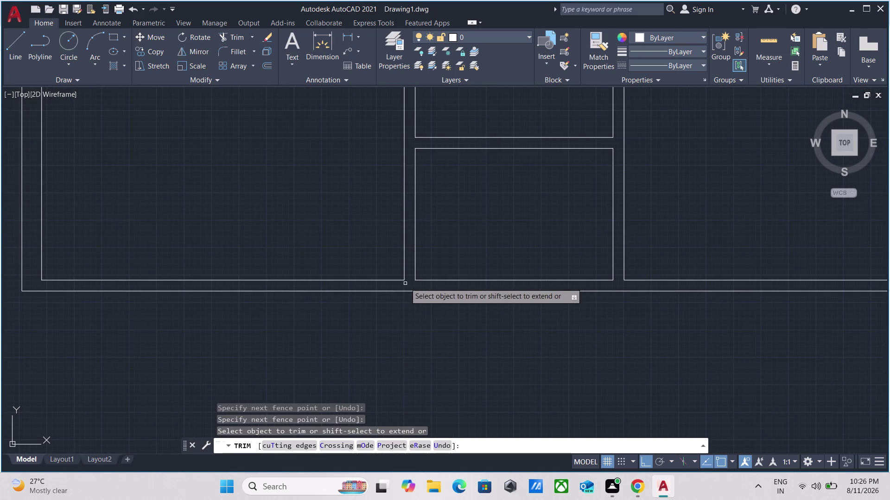
click(414, 265)
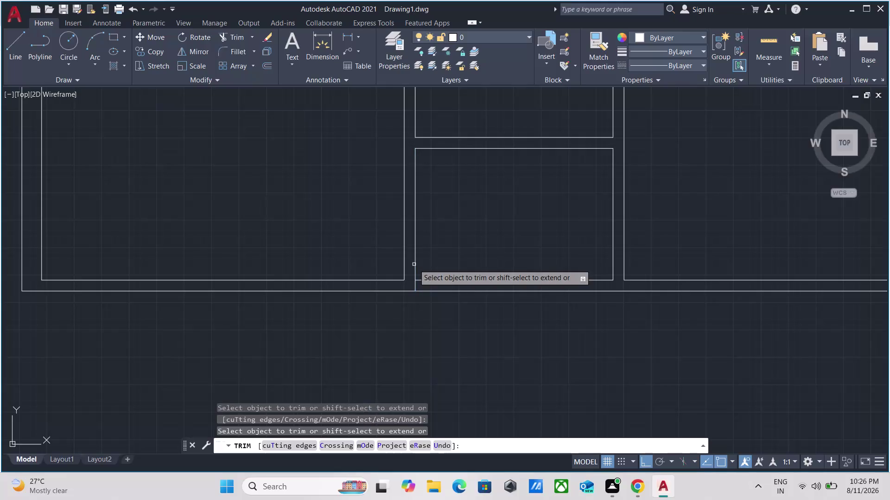
click(614, 259)
key(Escape)
scroll(down, 3)
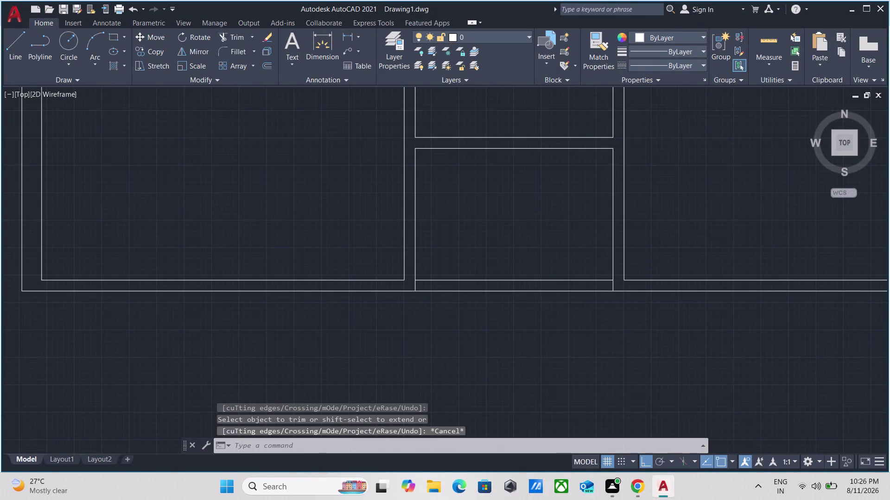
scroll(down, 3)
middle_drag(566, 334, 575, 362)
scroll(up, 3)
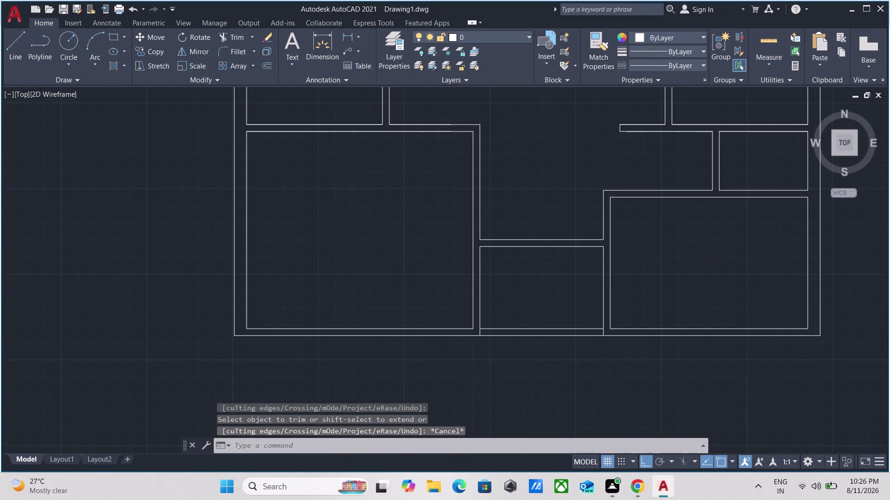
Fence-trim the remaining overlapping wall lines around the lower rooms.
text(tr)
key(Return)
click(549, 342)
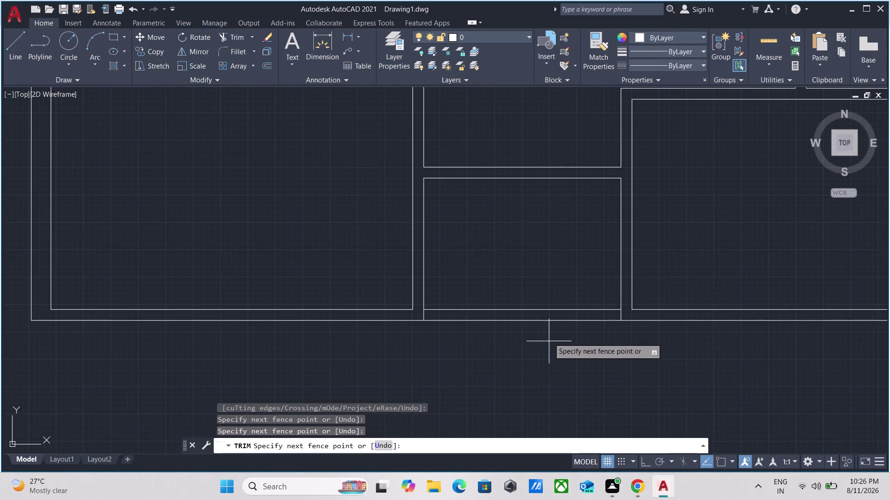
click(540, 268)
scroll(down, 3)
middle_drag(540, 267, 538, 309)
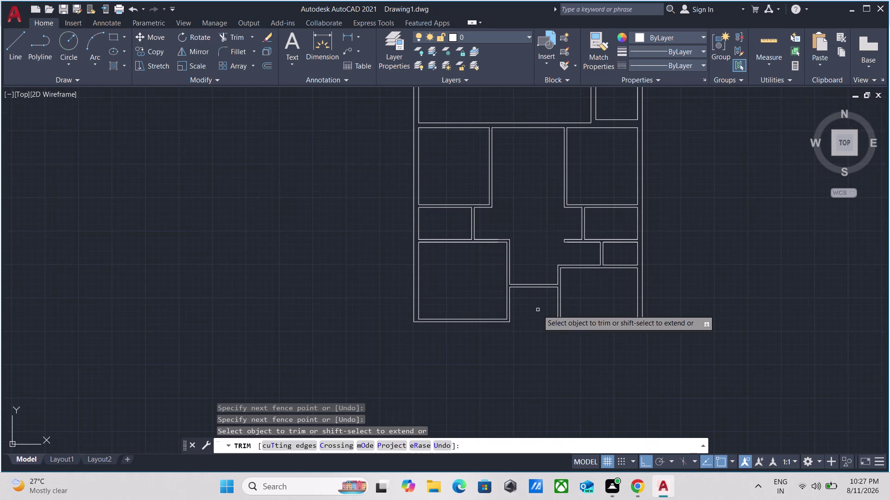
scroll(down, 3)
middle_drag(701, 264, 708, 395)
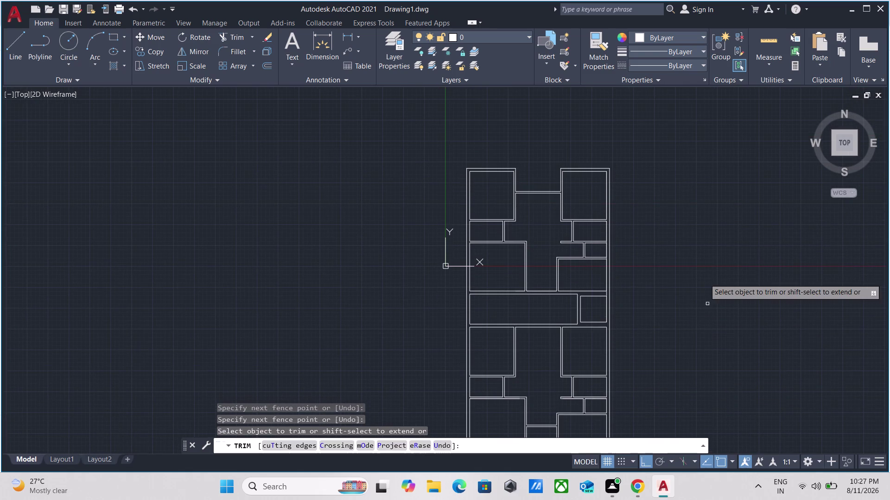
scroll(up, 3)
scroll(down, 3)
middle_drag(686, 223, 686, 174)
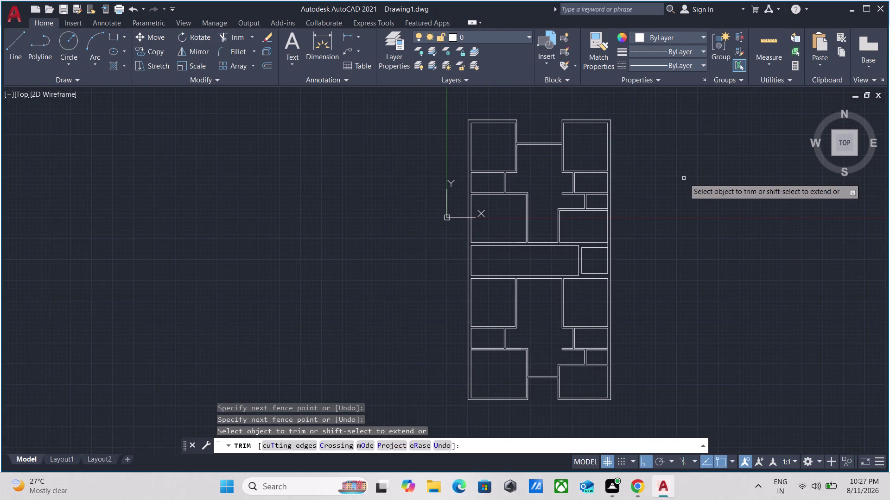
scroll(up, 3)
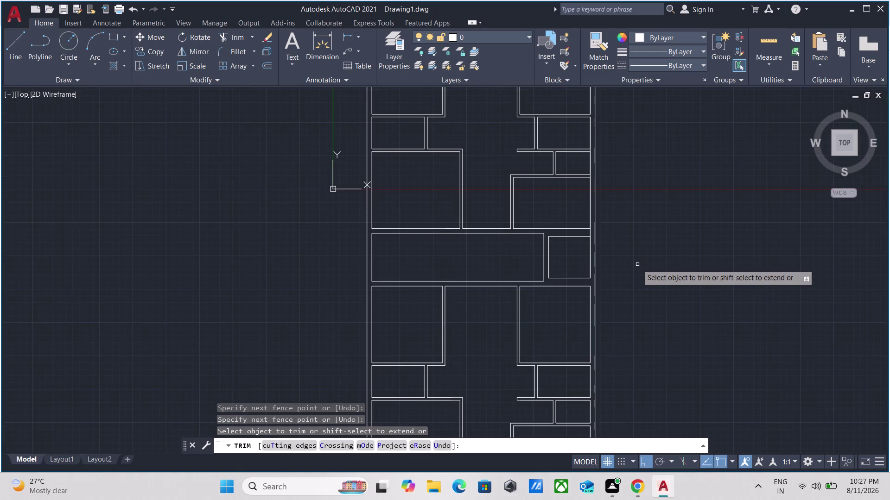
scroll(up, 3)
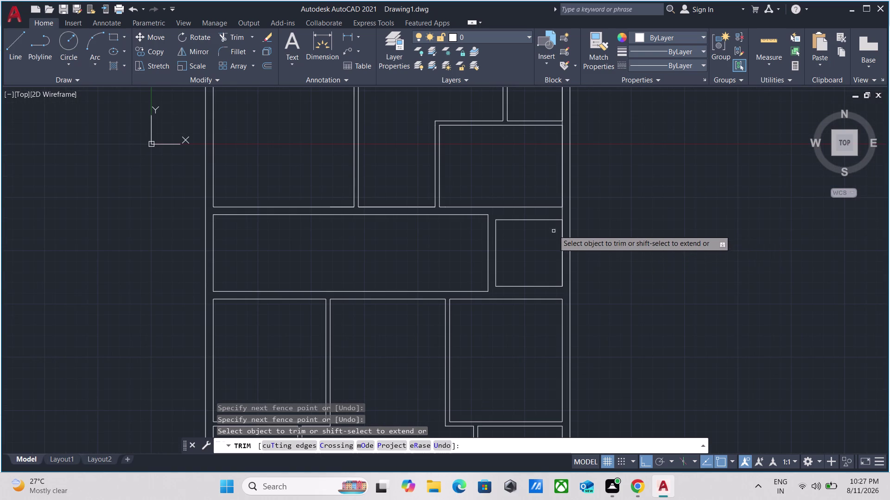
scroll(up, 3)
scroll(up, 3)
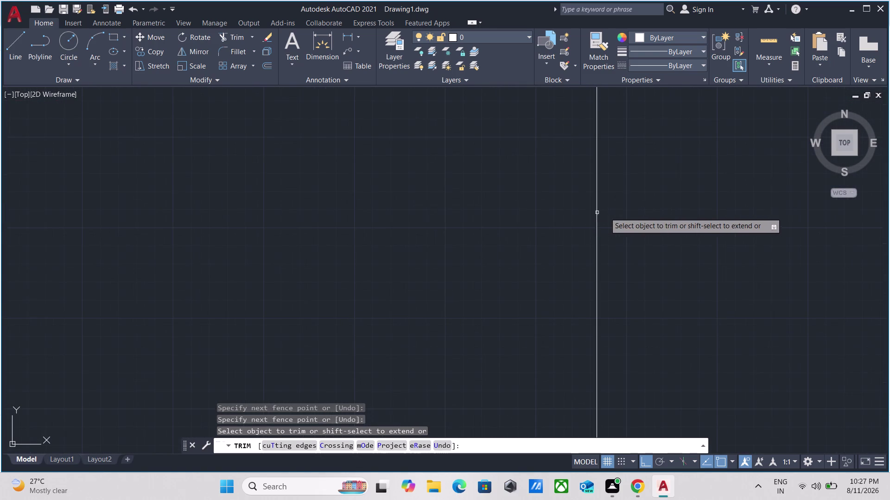
click(625, 213)
click(550, 218)
scroll(down, 3)
scroll(down, 3)
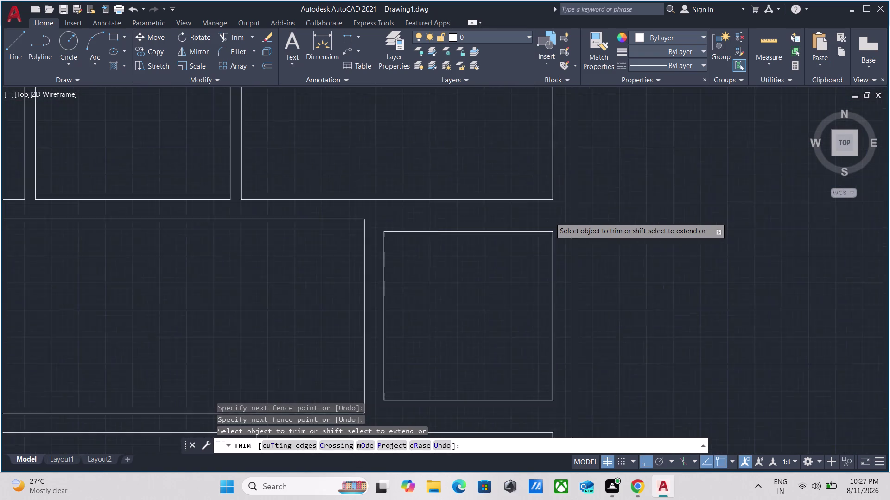
scroll(down, 3)
middle_drag(643, 217, 679, 202)
scroll(up, 3)
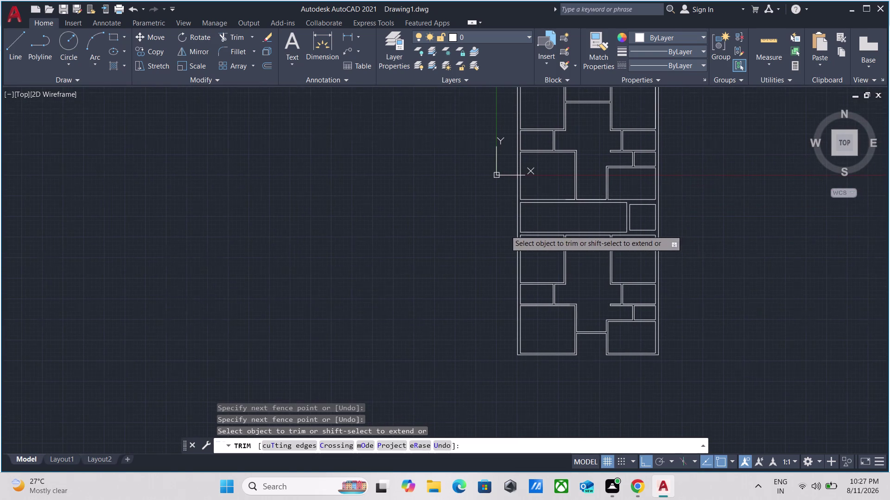
scroll(up, 3)
middle_drag(380, 243, 381, 298)
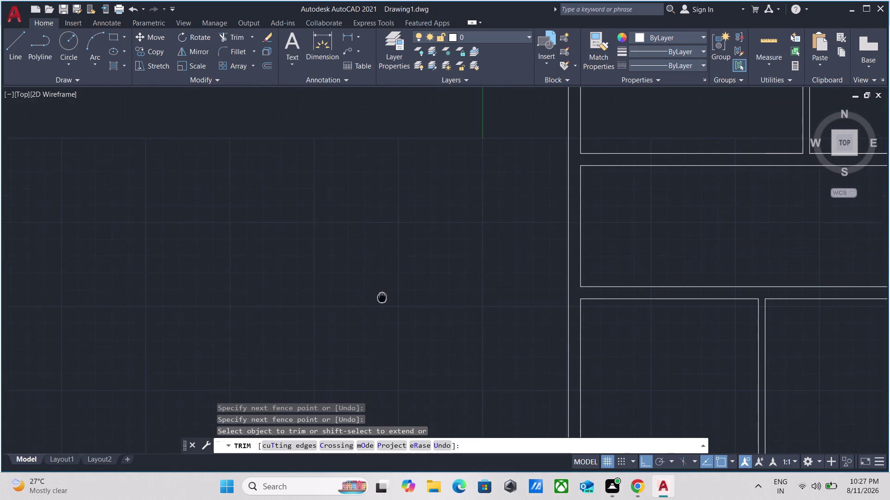
key(Escape)
Draw a 3' vertical line down from the staircase rectangle's top edge.
key(l)
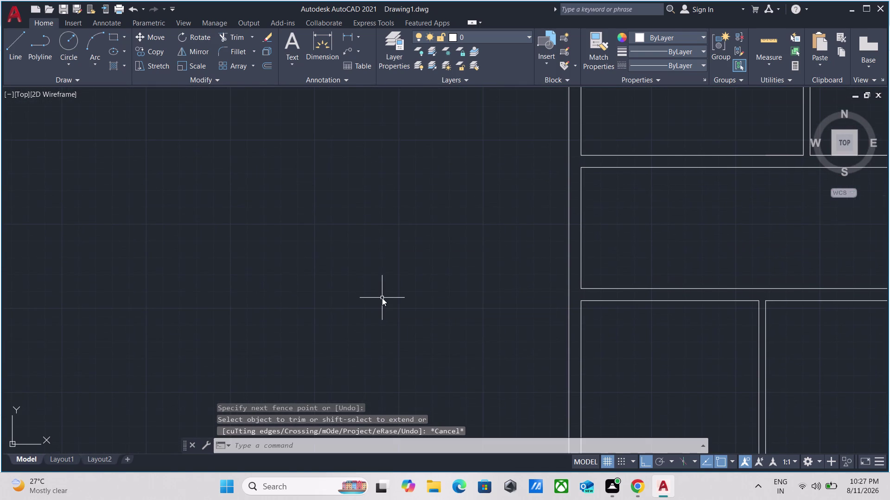
key(Return)
middle_drag(709, 236, 419, 189)
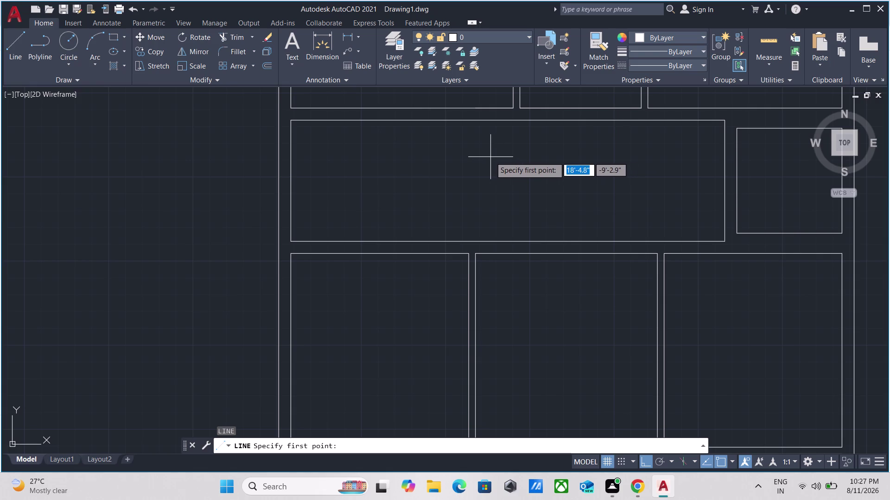
middle_drag(494, 140, 499, 191)
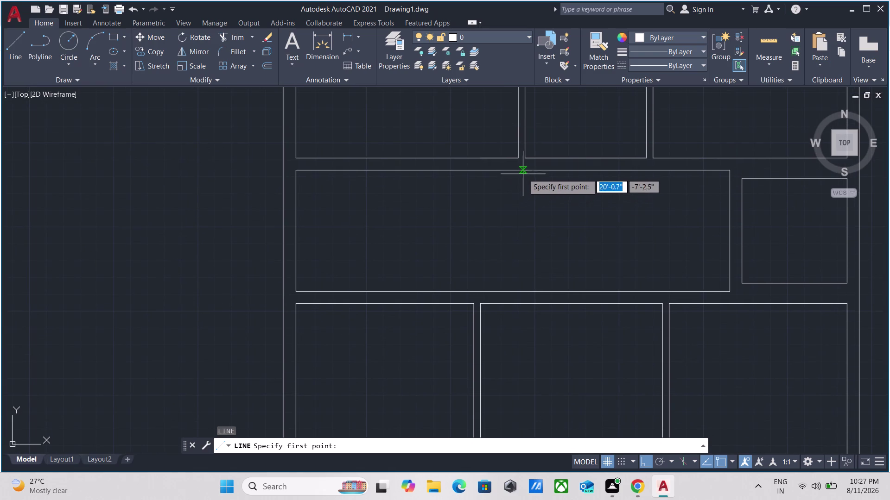
click(525, 171)
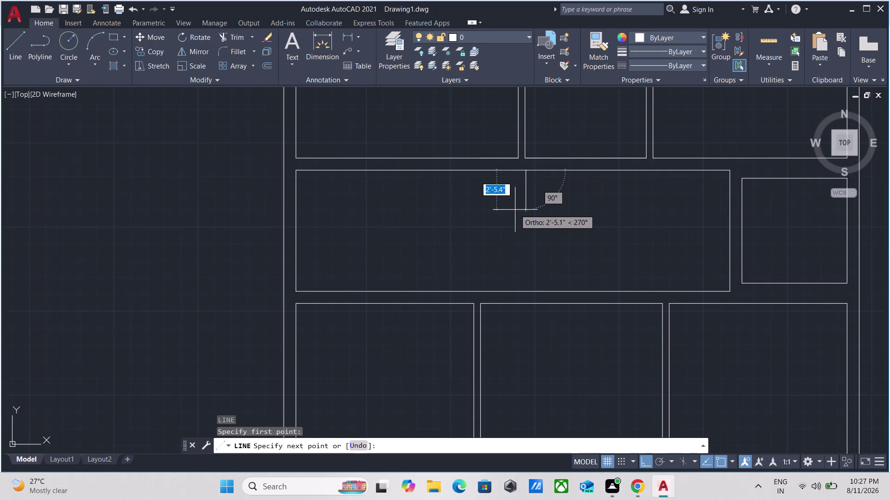
scroll(up, 3)
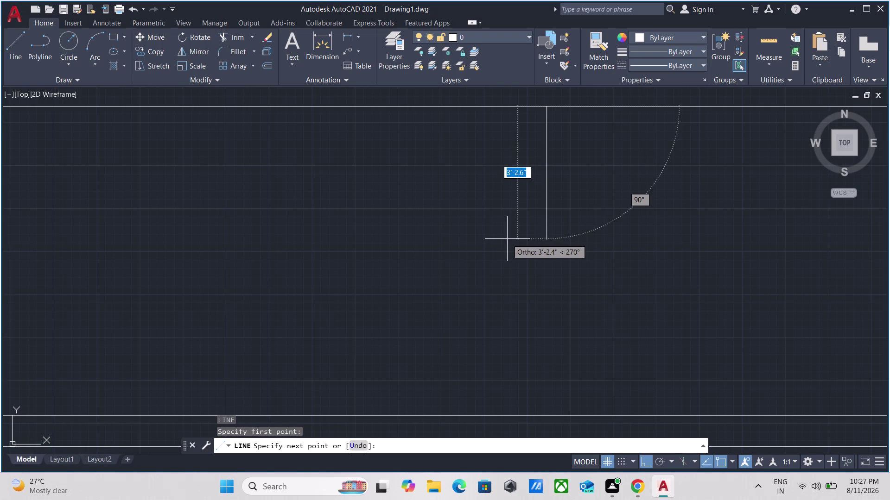
scroll(down, 3)
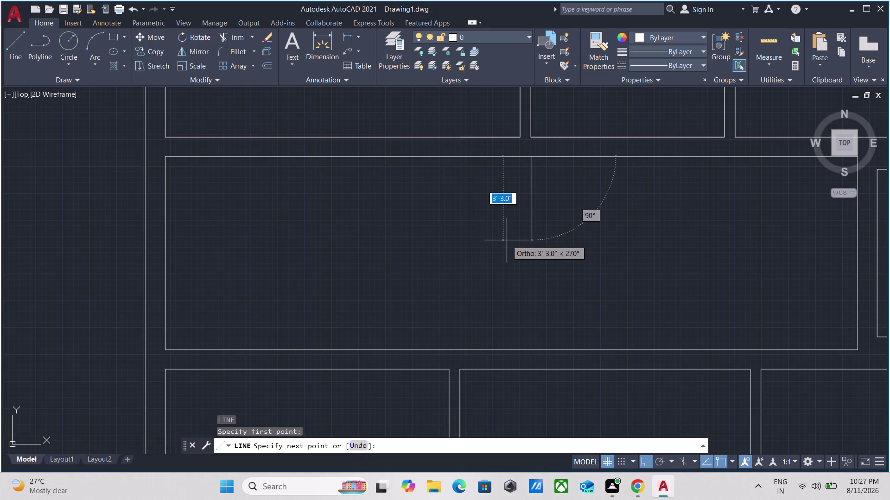
text(3')
key(Return)
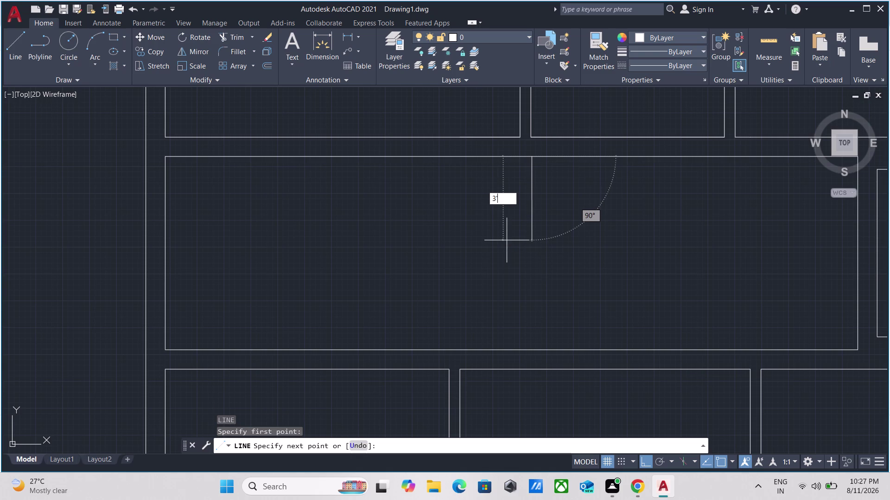
key(Escape)
scroll(down, 3)
scroll(up, 3)
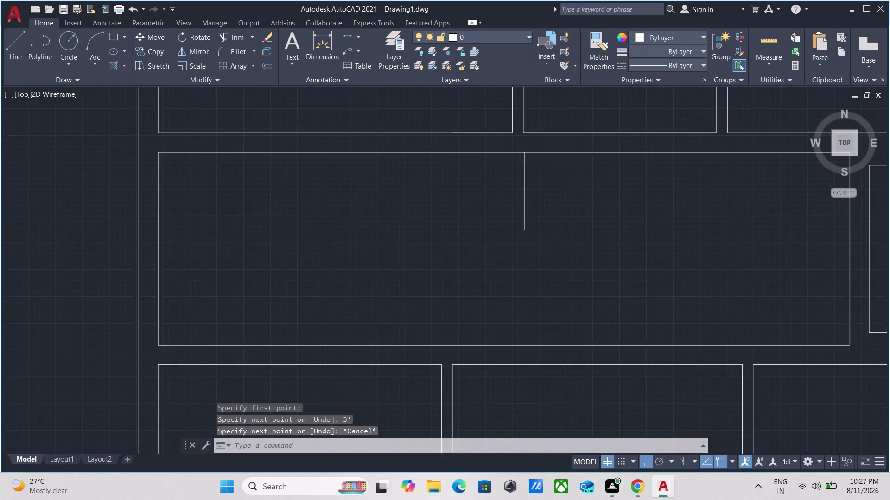
Draw a 3' vertical line up from the staircase rectangle's bottom edge.
key(l)
key(Return)
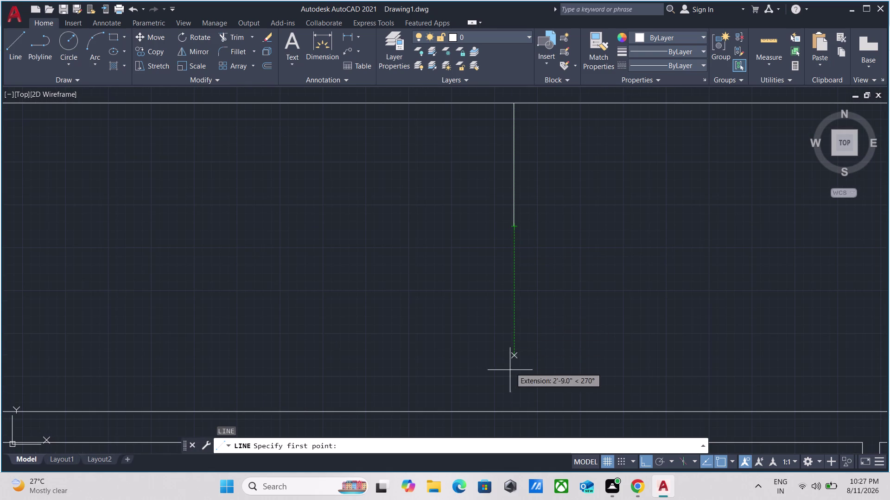
click(515, 409)
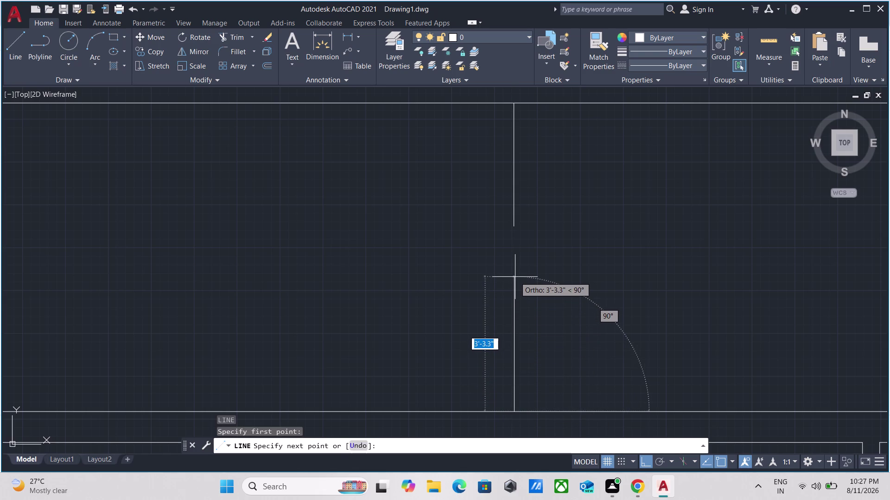
text(3)
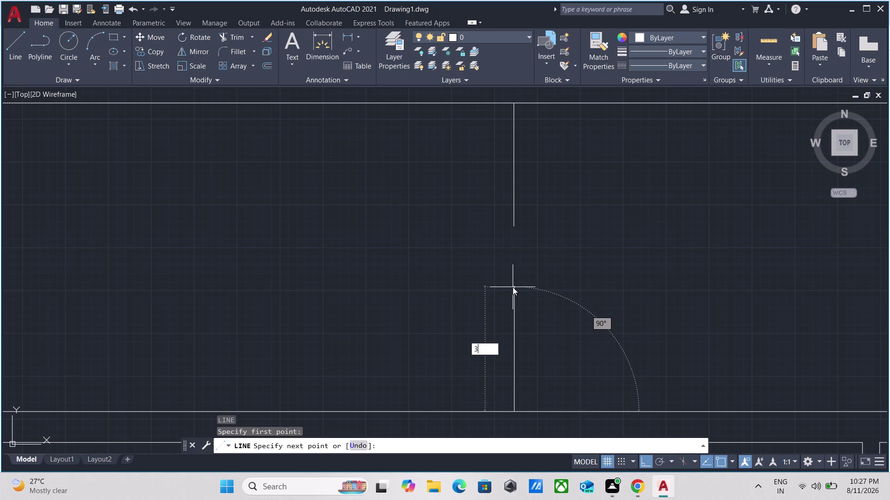
text(')
key(Return)
key(Escape)
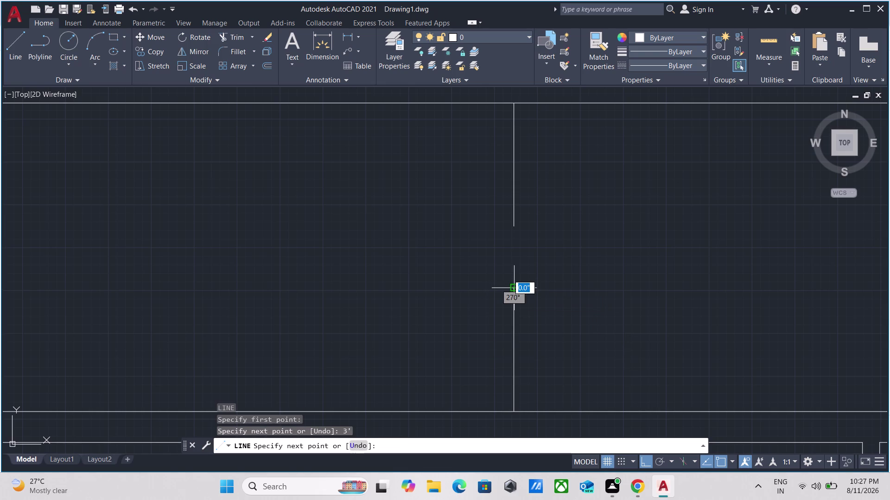
scroll(up, 3)
scroll(down, 3)
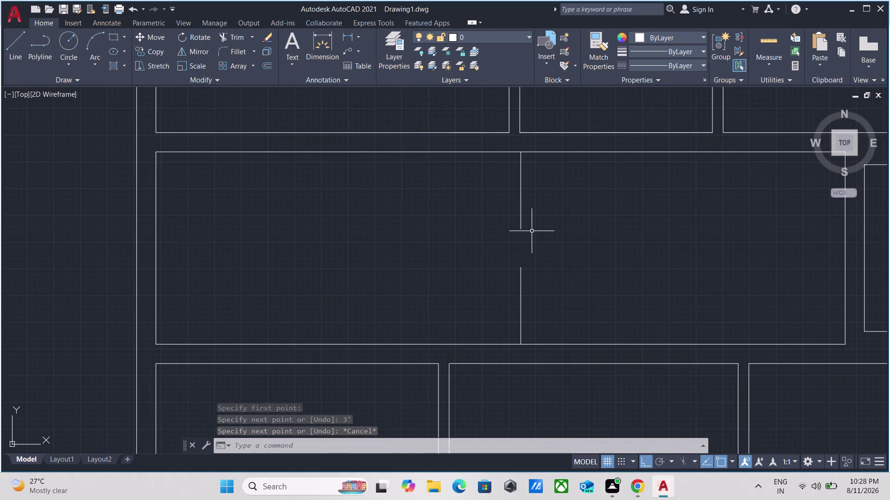
scroll(up, 3)
Select both vertical stair lines and start copying them with CO.
click(531, 232)
click(441, 202)
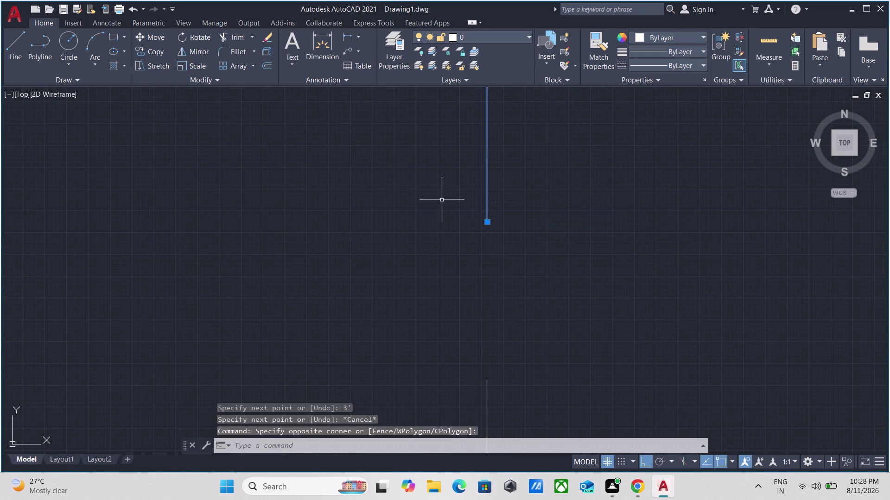
scroll(down, 3)
click(518, 262)
click(475, 243)
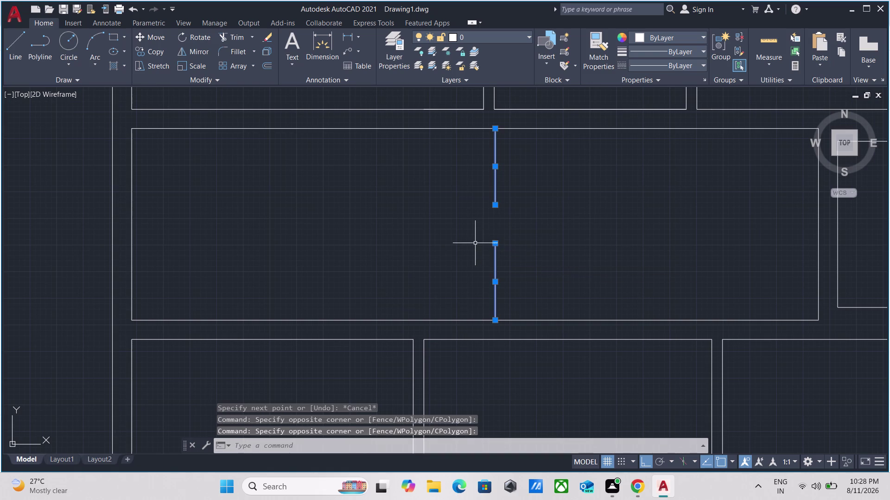
scroll(up, 3)
text(c)
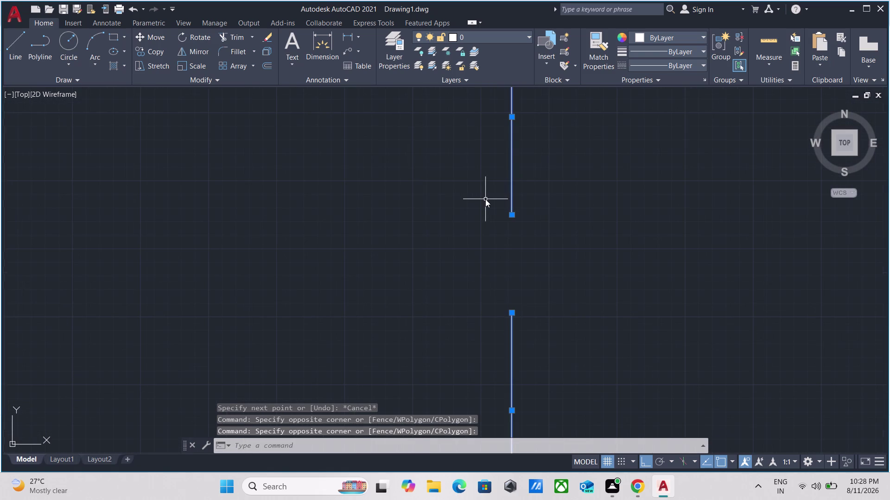
text(o)
key(Return)
Array the tread lines into 10 copies spaced 10" apart along both stair flights.
scroll(down, 3)
middle_drag(486, 198, 497, 222)
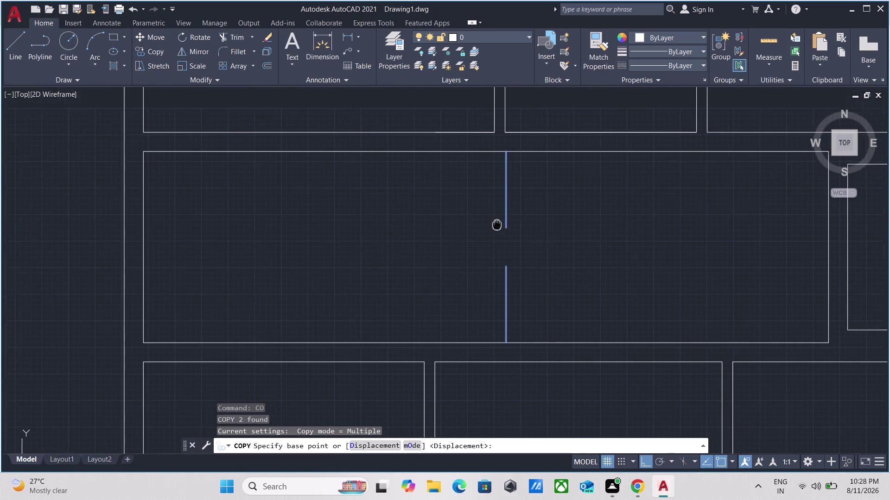
middle_drag(496, 222, 498, 228)
click(509, 195)
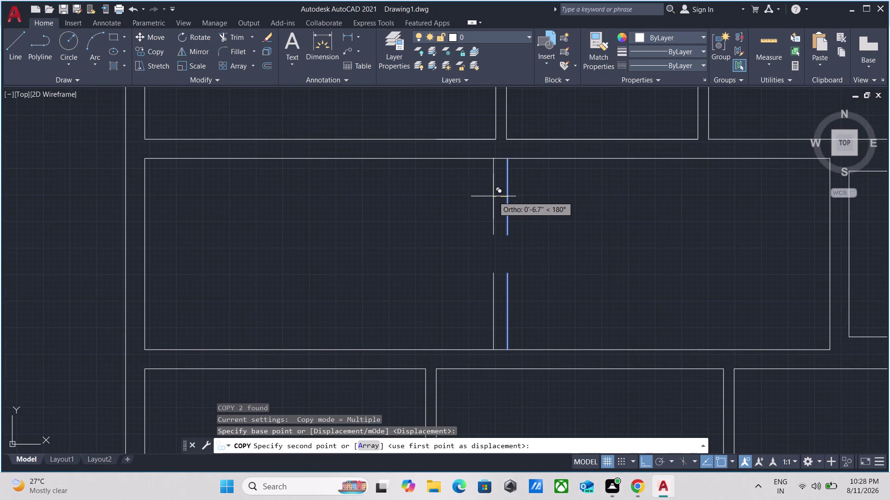
key(a)
key(Return)
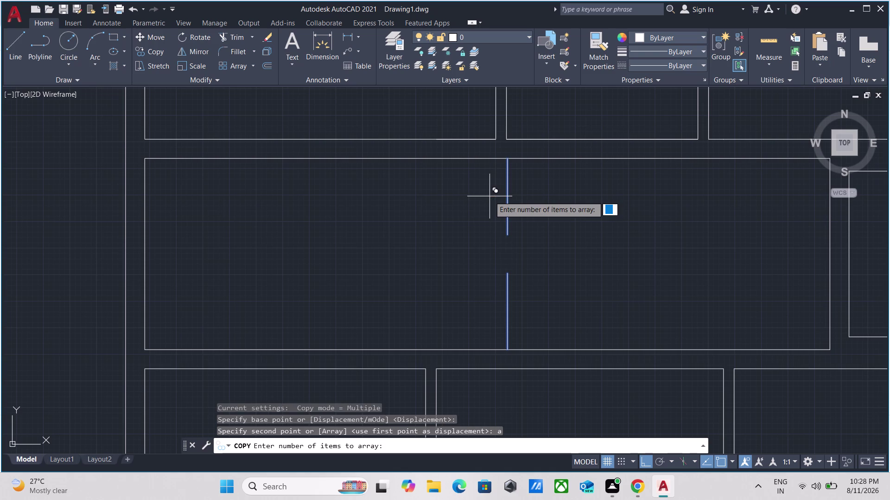
text(1)
text(0)
key(Return)
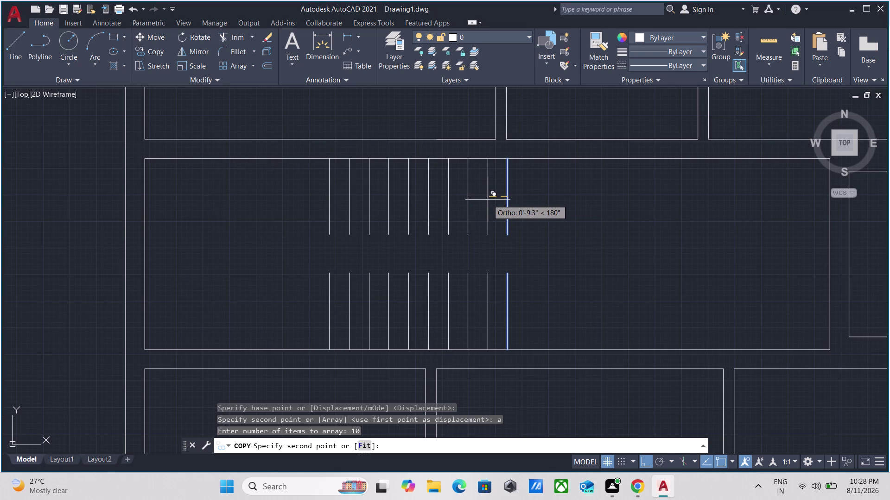
text(10)
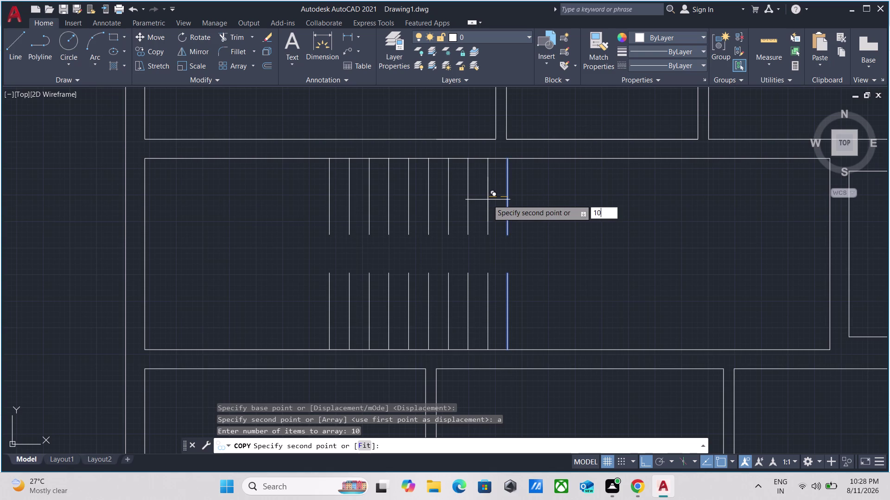
key(shift+quotedbl)
key(Return)
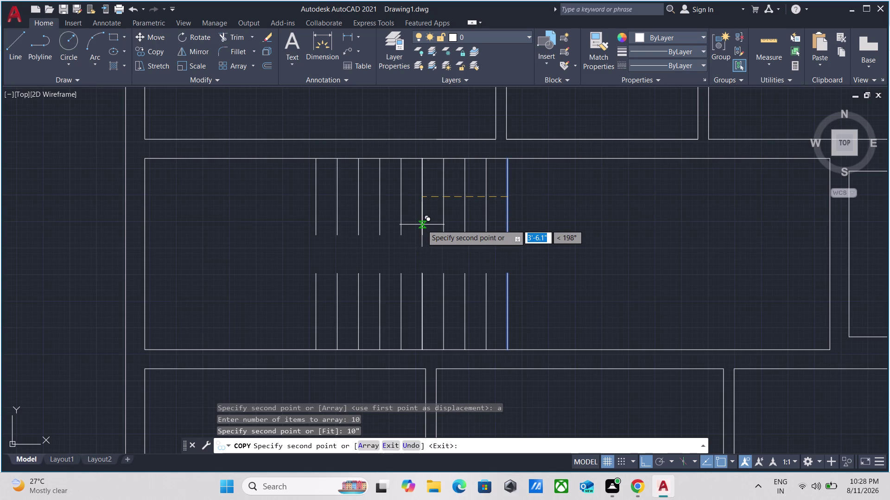
key(Escape)
scroll(up, 3)
scroll(down, 3)
middle_drag(255, 278, 273, 276)
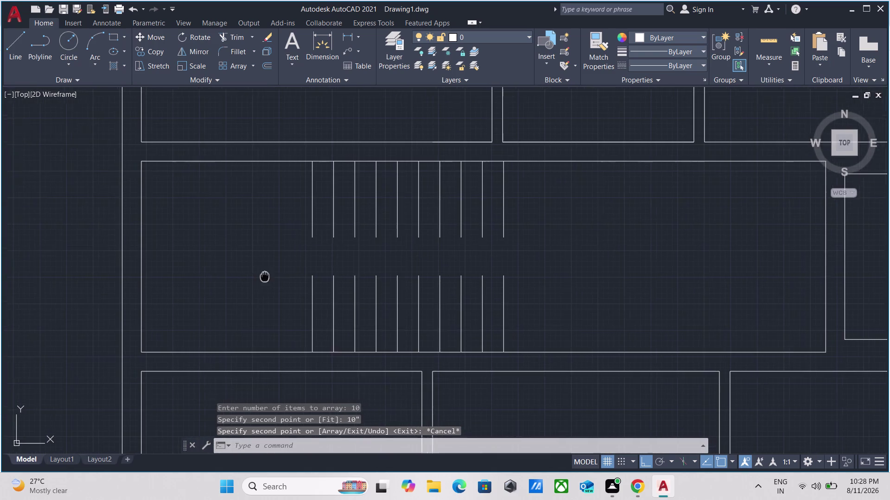
middle_drag(272, 276, 331, 282)
text(mea)
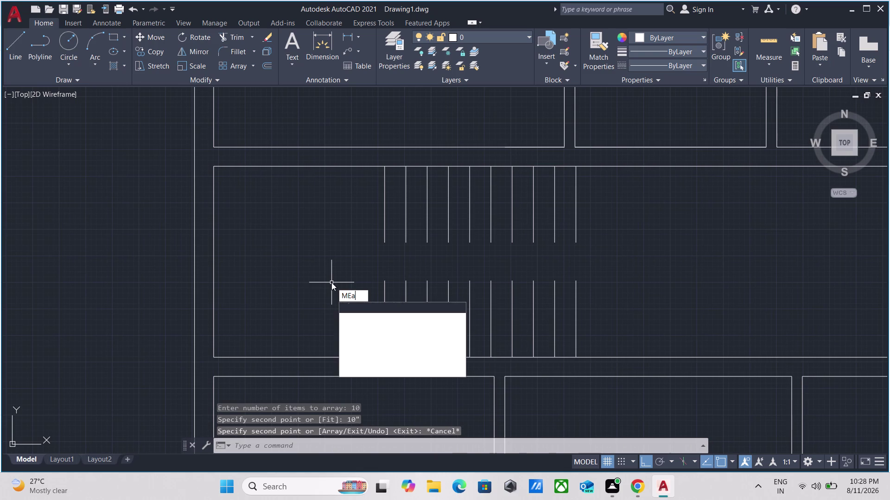
key(Return)
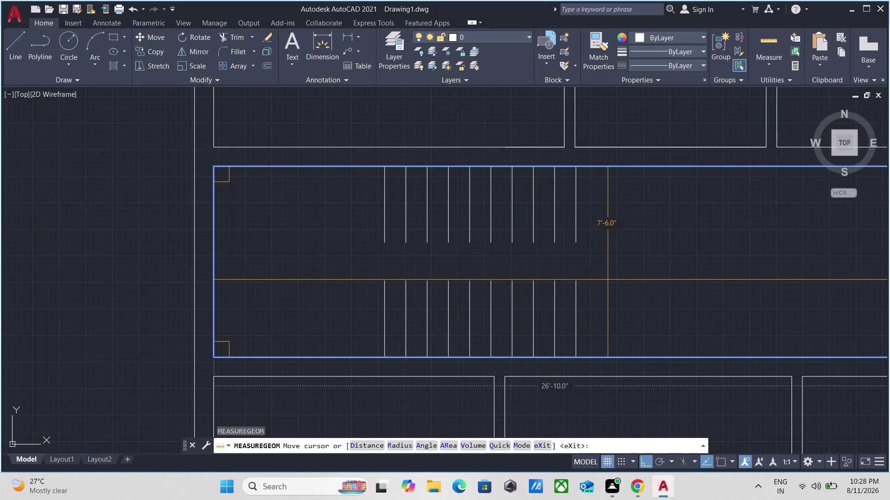
key(Escape)
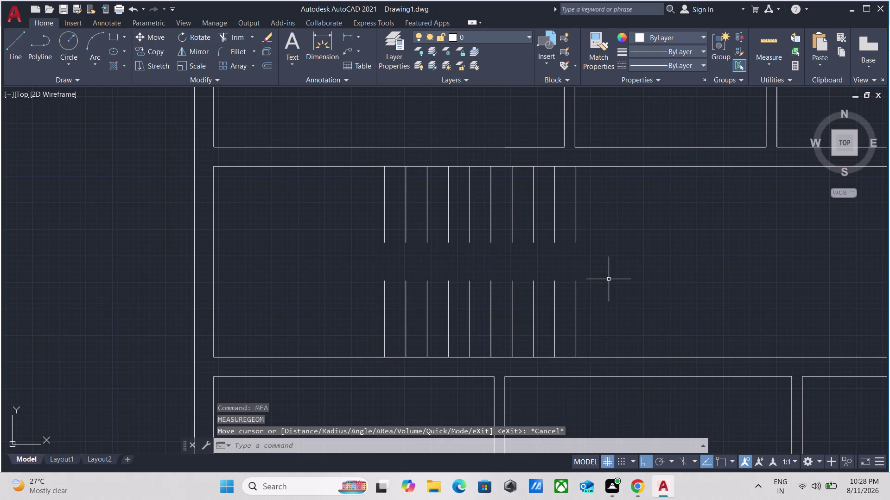
scroll(up, 3)
scroll(down, 3)
middle_click(599, 280)
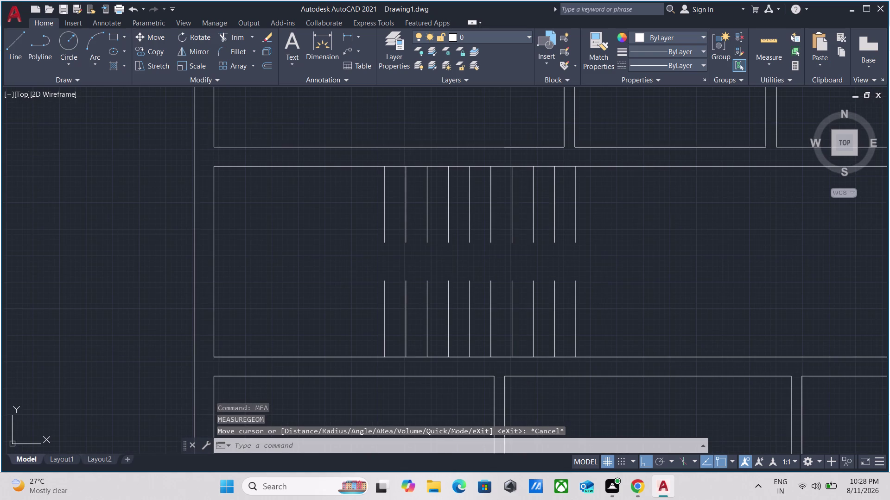
Draw the rectangular landing outline between the two stair flights.
key(l)
key(Return)
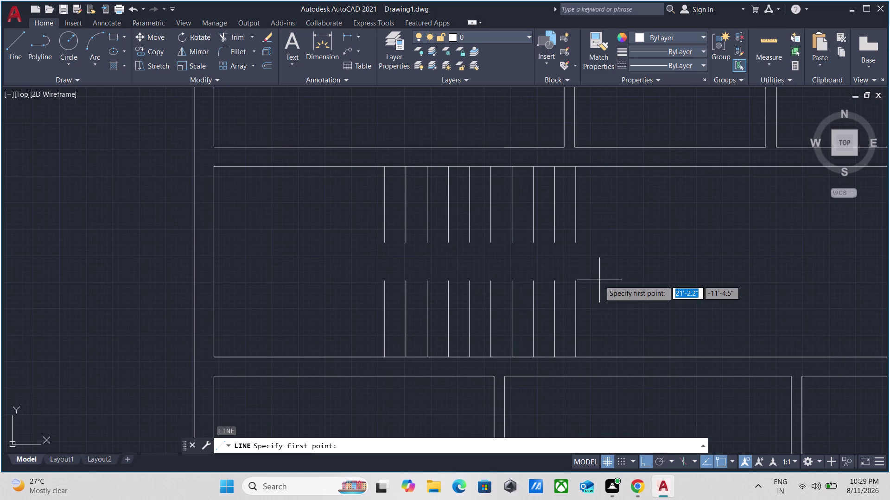
click(574, 282)
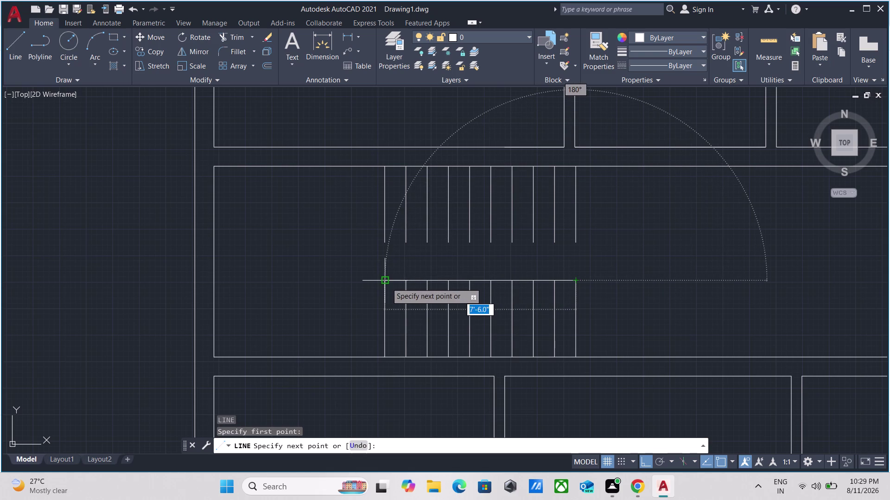
click(385, 283)
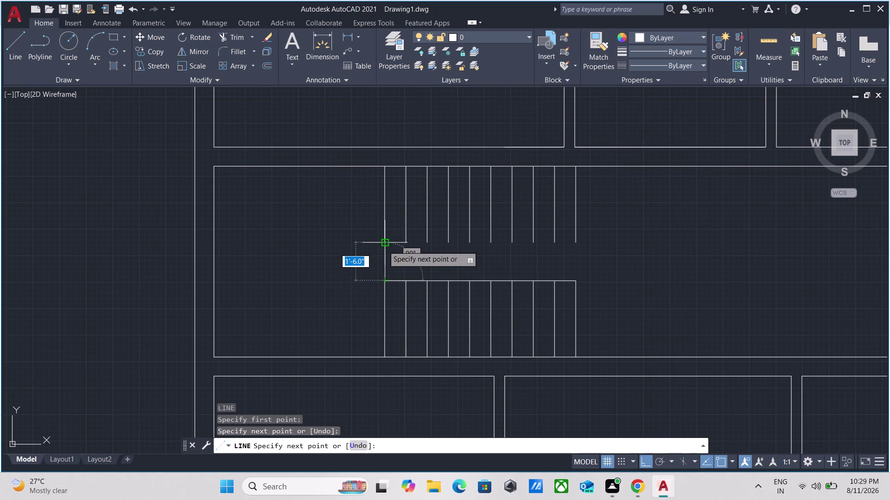
click(384, 246)
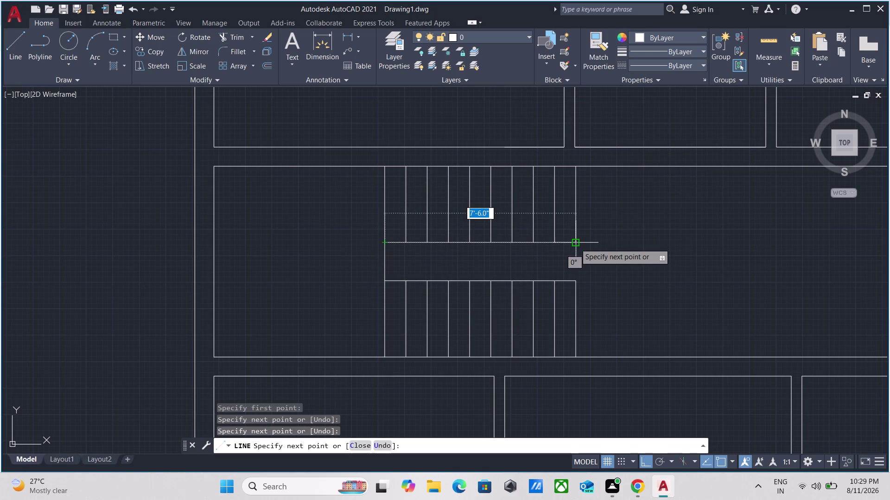
click(575, 242)
click(575, 277)
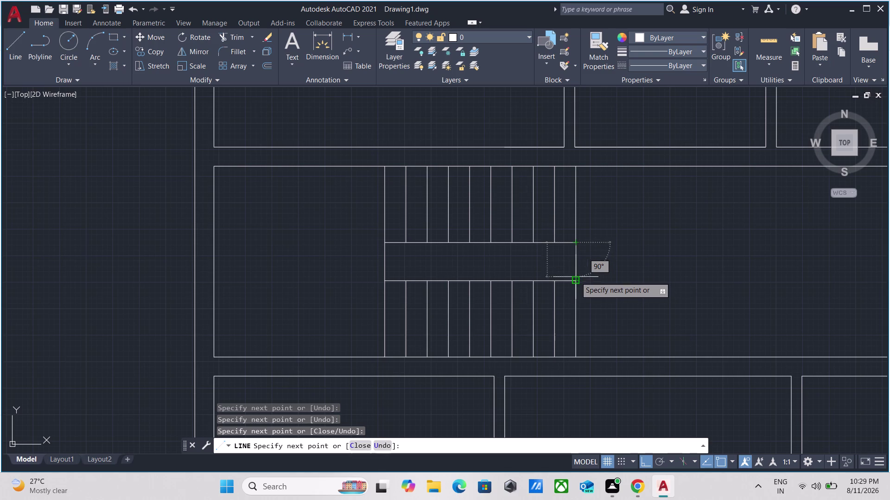
key(Escape)
scroll(up, 3)
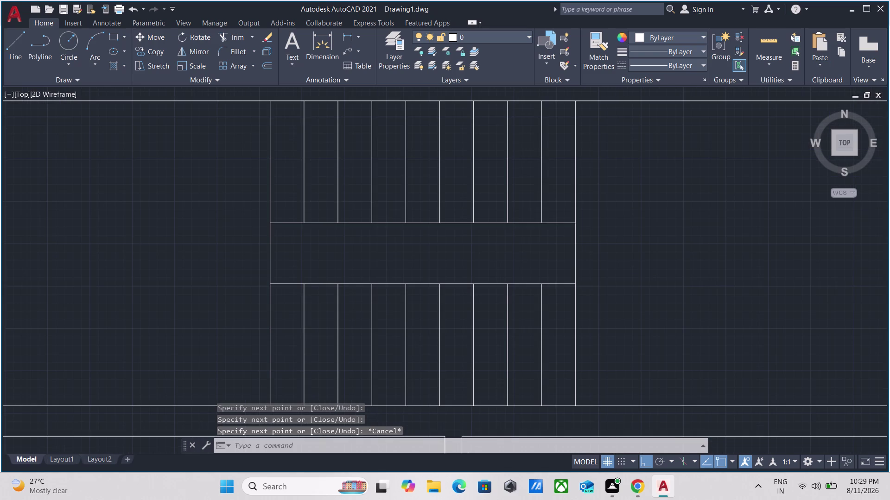
With Ortho off, draw a diagonal from the landing's lower right to upper left corner.
key(l)
key(Return)
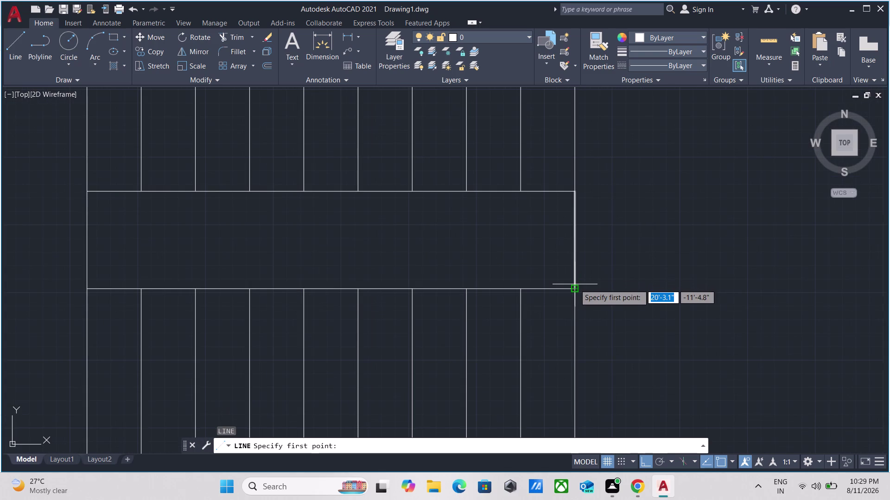
click(574, 289)
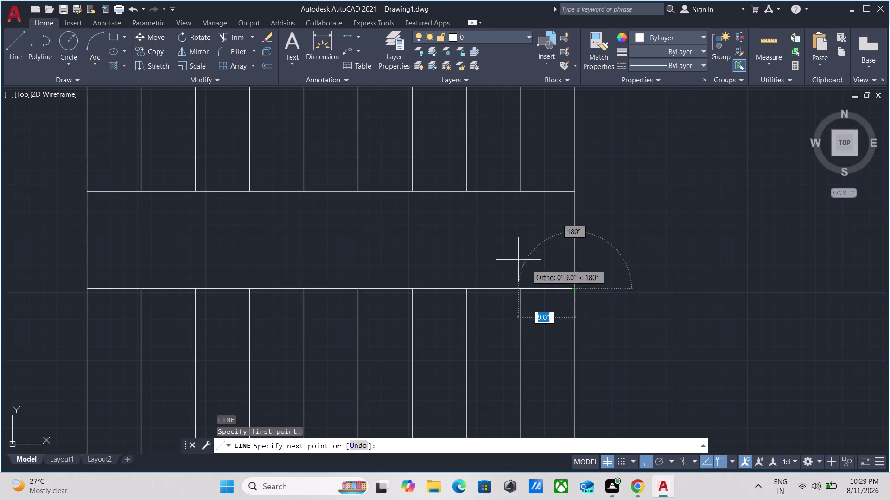
key(F8)
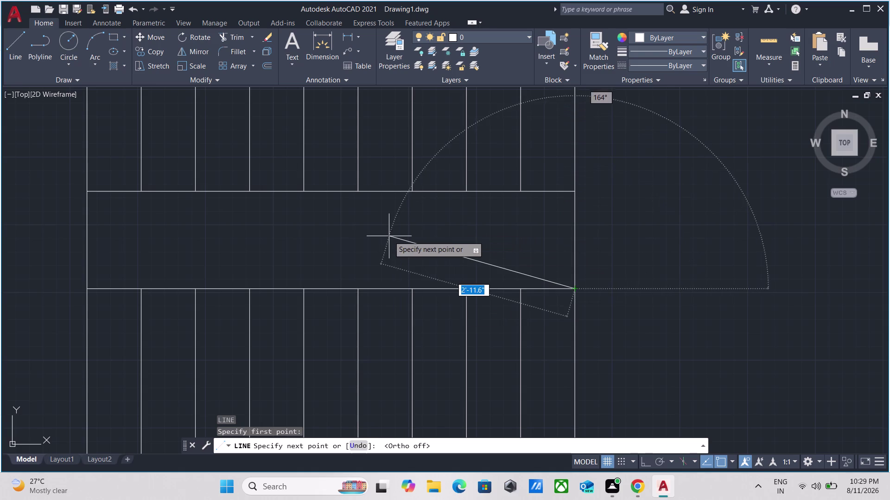
scroll(down, 3)
middle_drag(338, 242, 556, 297)
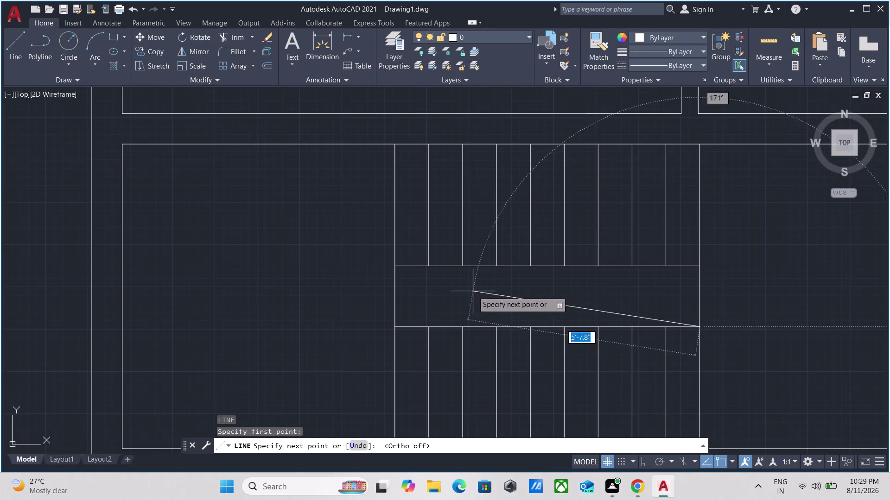
scroll(up, 3)
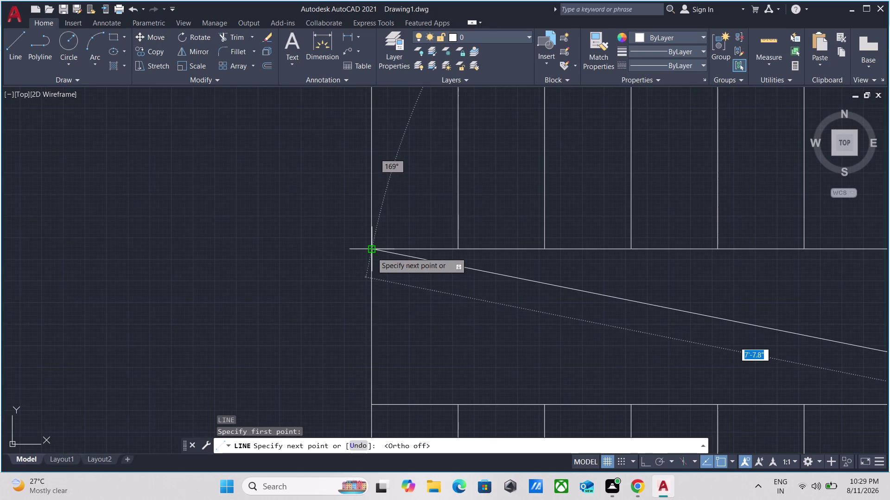
click(371, 252)
key(Escape)
scroll(down, 3)
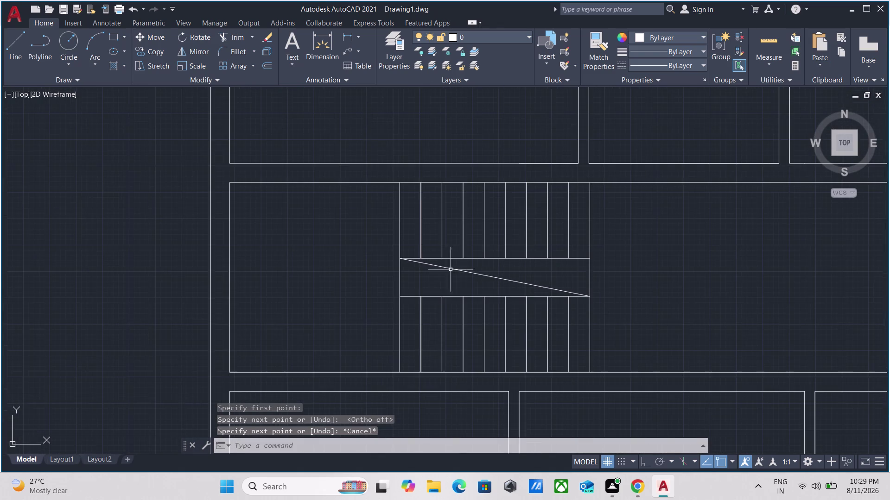
scroll(up, 3)
Draw the second diagonal from the upper right to lower left corner, completing the X.
key(l)
key(Return)
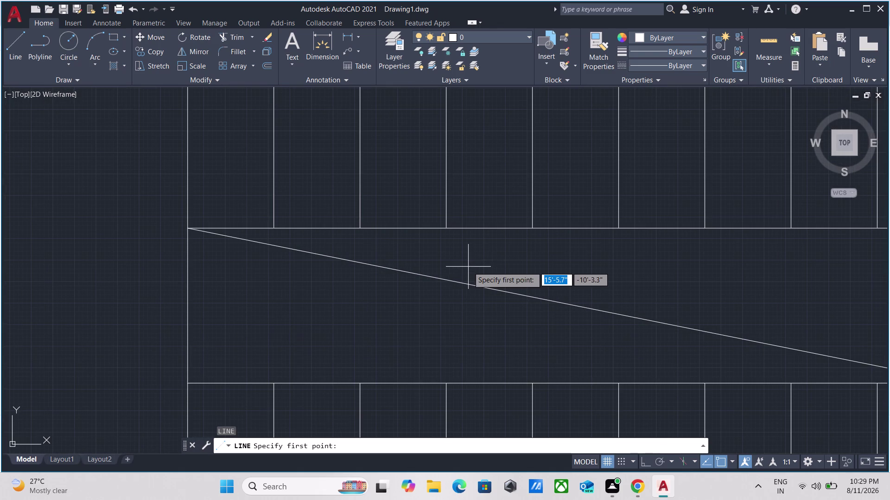
scroll(down, 3)
scroll(up, 3)
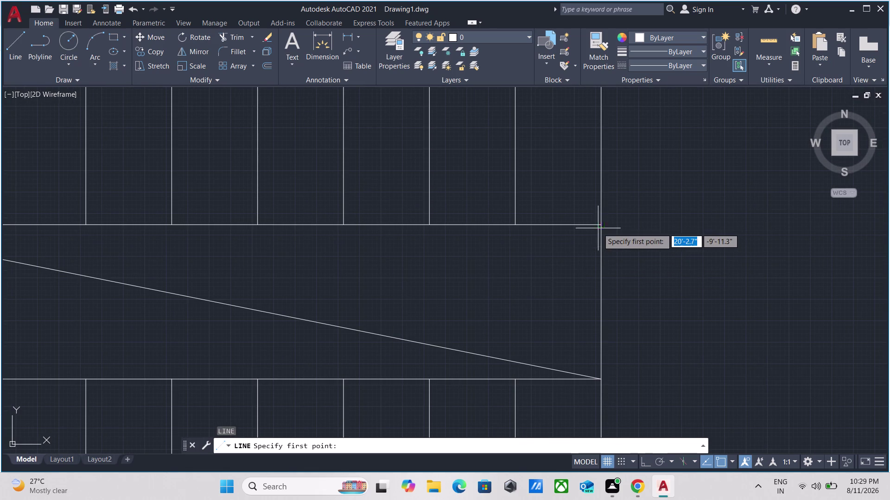
click(599, 227)
scroll(down, 3)
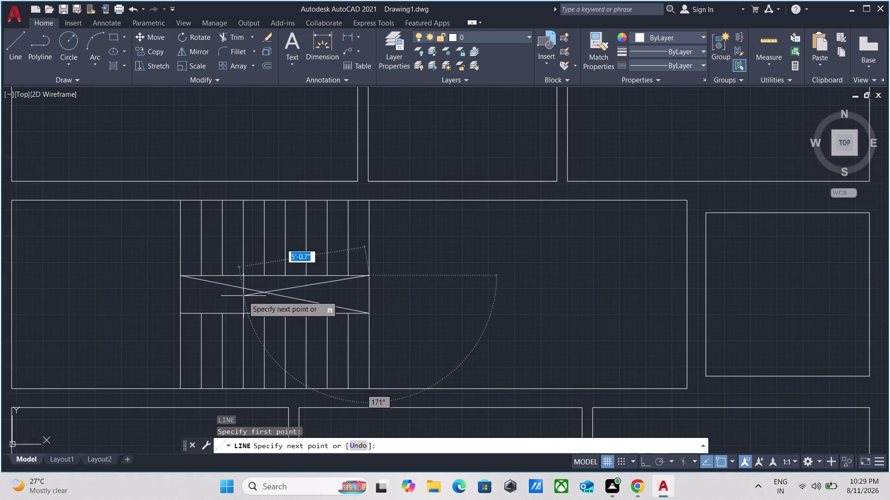
scroll(up, 3)
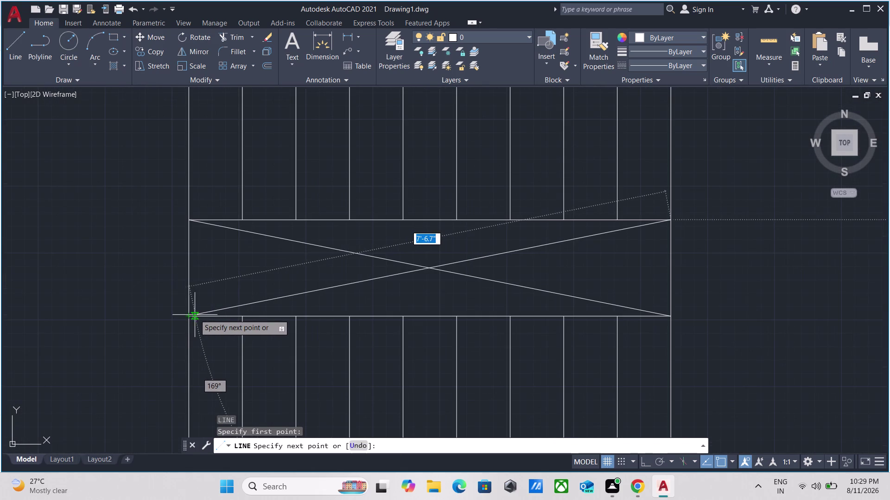
click(188, 315)
key(Escape)
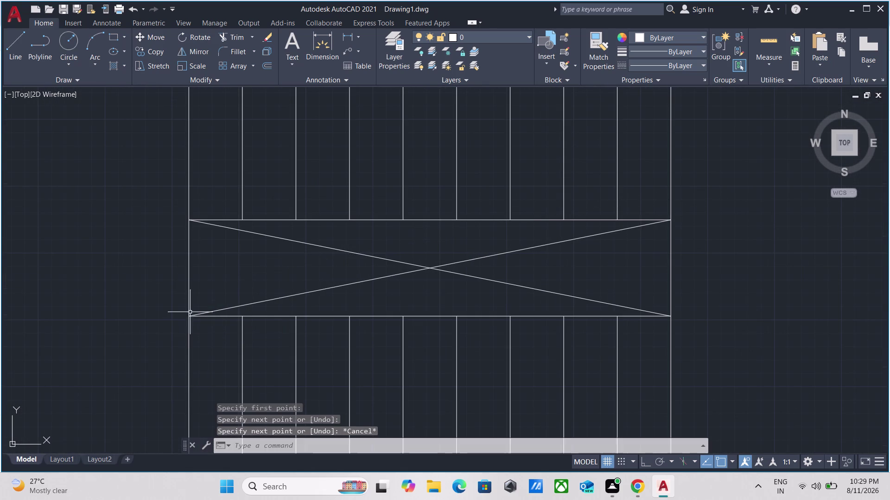
scroll(down, 3)
scroll(up, 3)
scroll(down, 3)
middle_drag(468, 235, 520, 218)
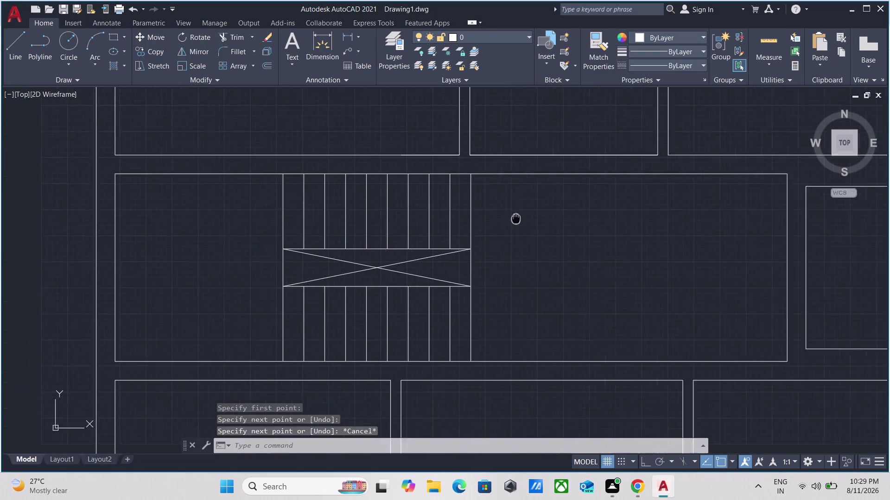
middle_drag(520, 218, 563, 214)
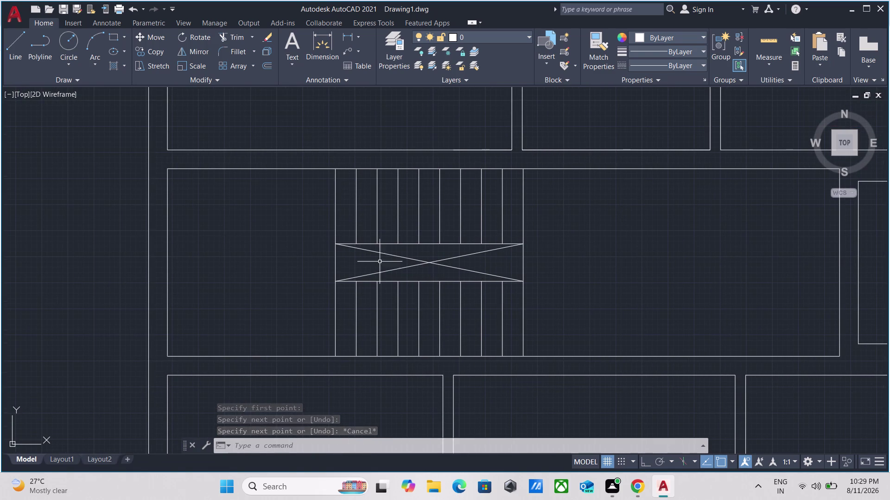
middle_drag(295, 255, 381, 295)
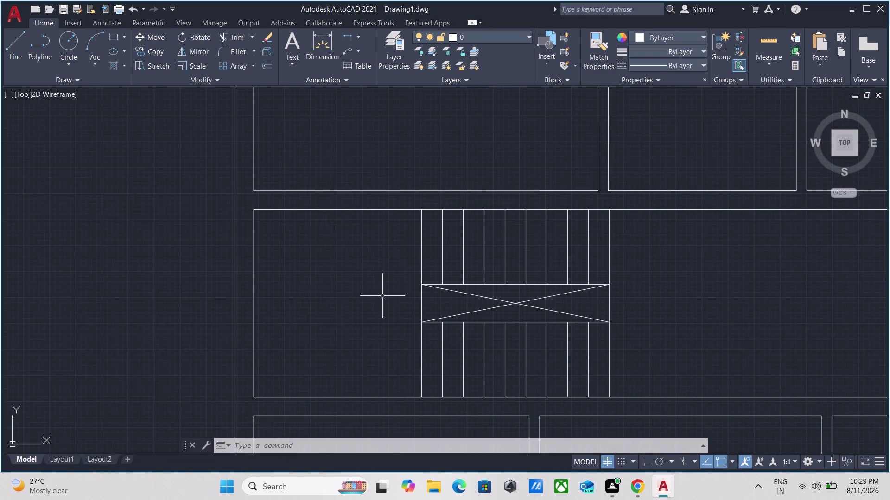
scroll(down, 3)
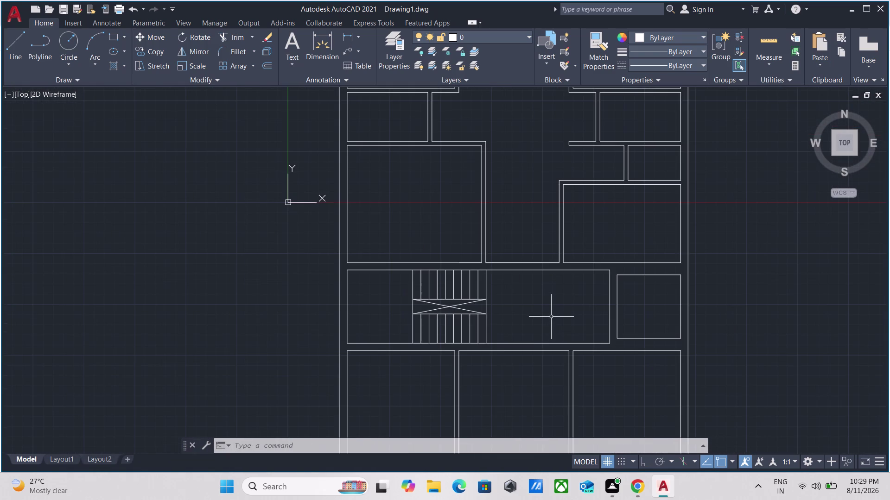
scroll(up, 3)
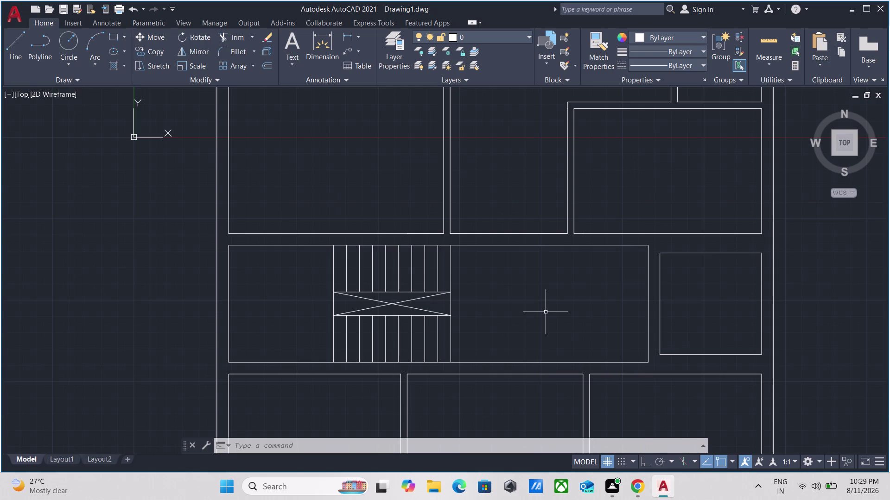
scroll(up, 3)
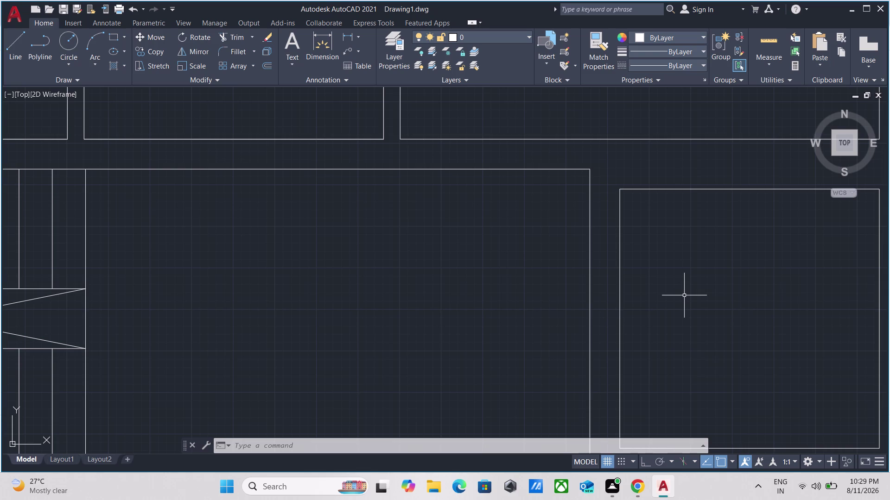
scroll(down, 3)
scroll(down, 3)
scroll(up, 3)
scroll(down, 3)
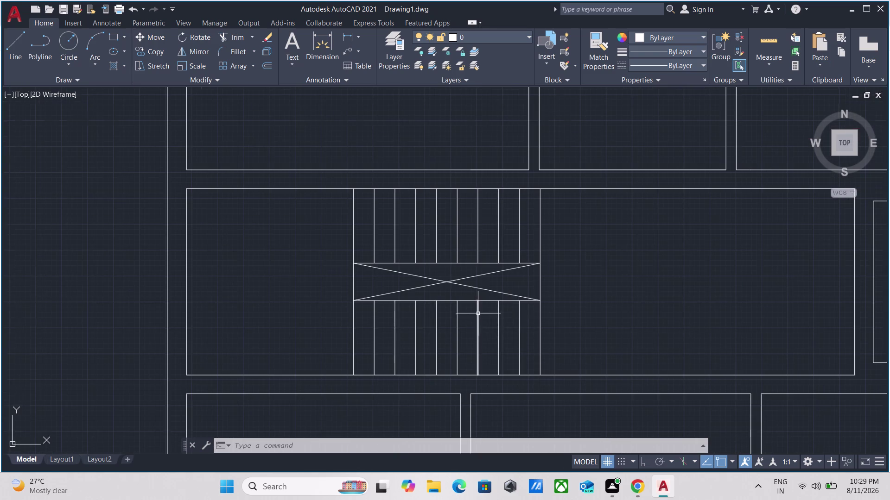
scroll(down, 3)
scroll(up, 3)
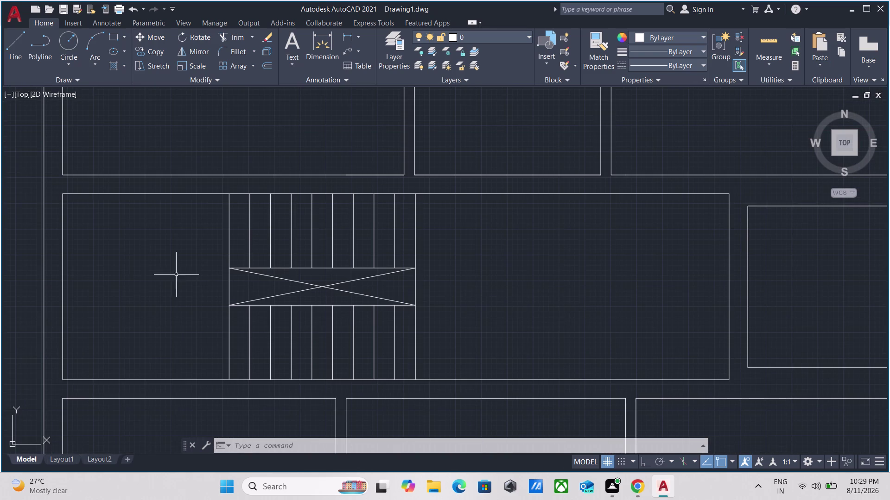
scroll(down, 3)
middle_drag(177, 274, 360, 247)
scroll(up, 3)
scroll(down, 3)
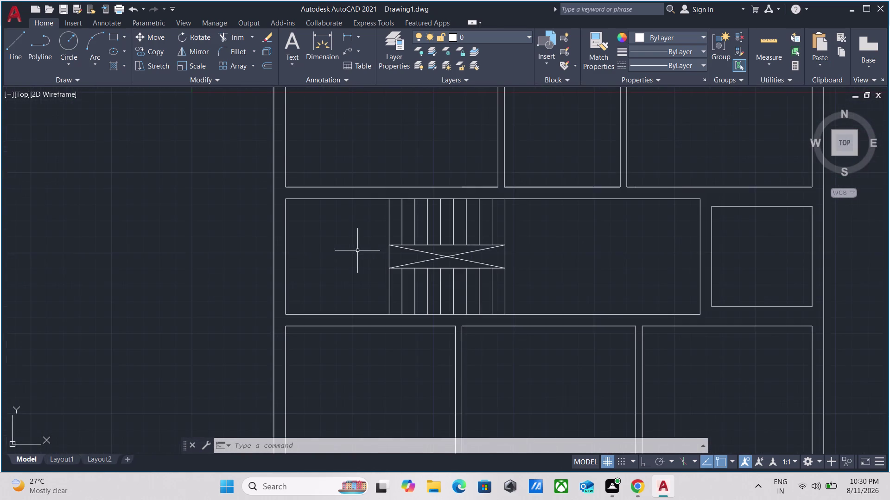
middle_drag(357, 251, 359, 319)
scroll(down, 3)
scroll(up, 3)
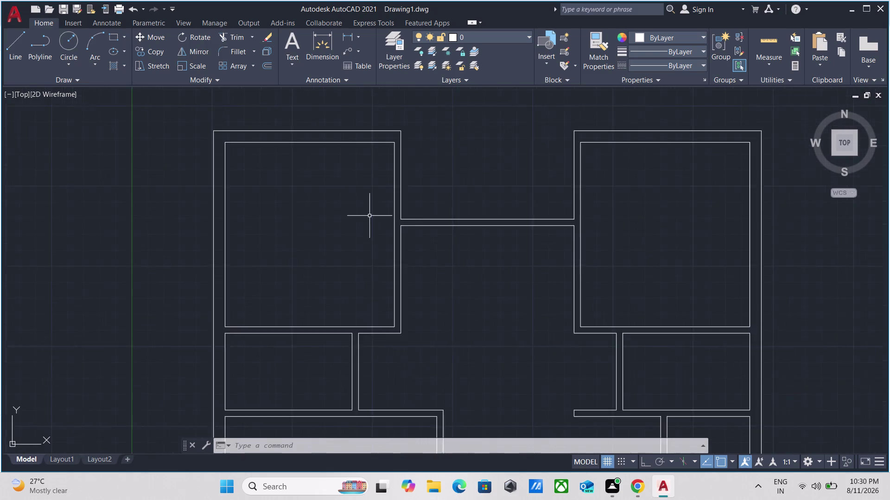
scroll(up, 3)
scroll(down, 3)
middle_drag(416, 263, 445, 170)
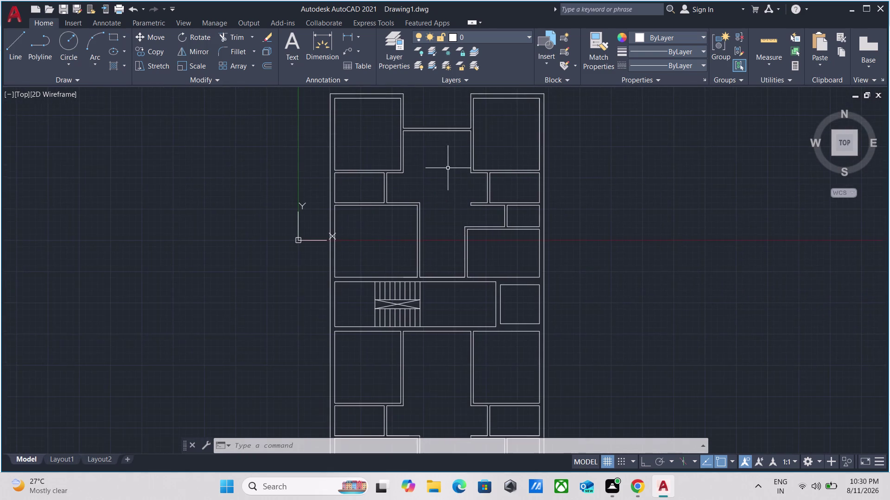
scroll(down, 3)
scroll(down, 3)
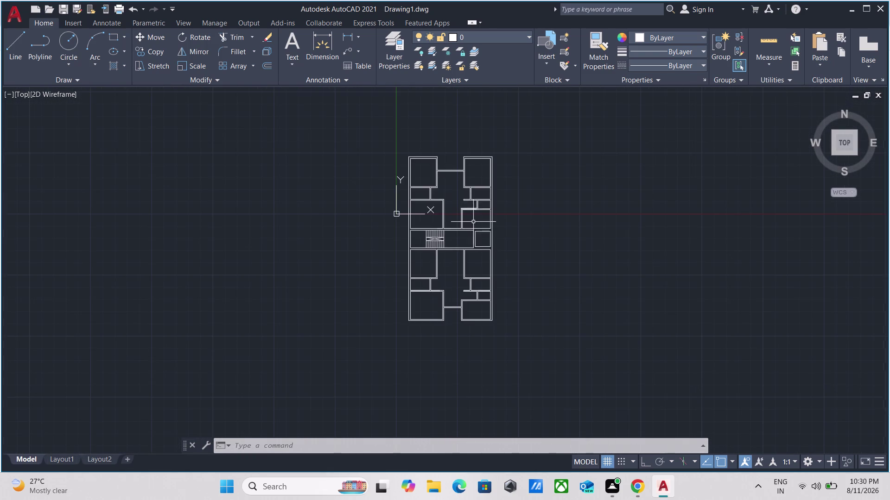
scroll(up, 3)
scroll(up, 3)
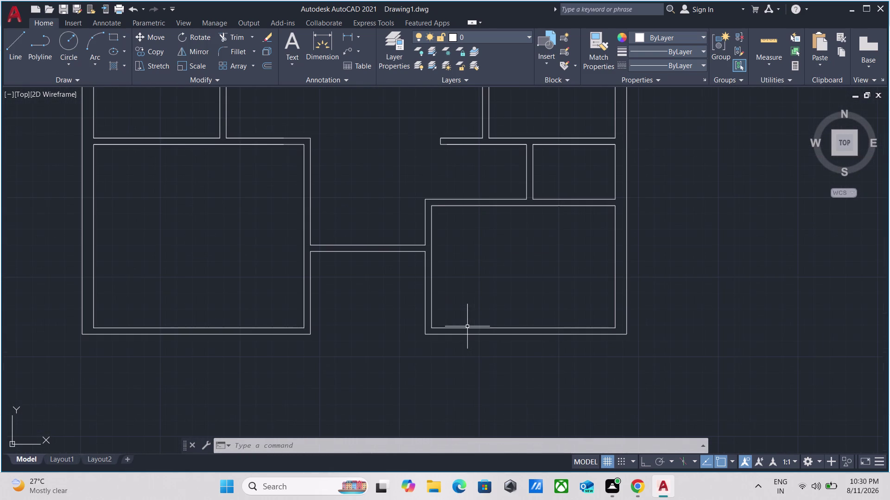
scroll(up, 3)
Start MEA quick measuring and check the small rooms, larger bedroom and central corridor.
text(mea)
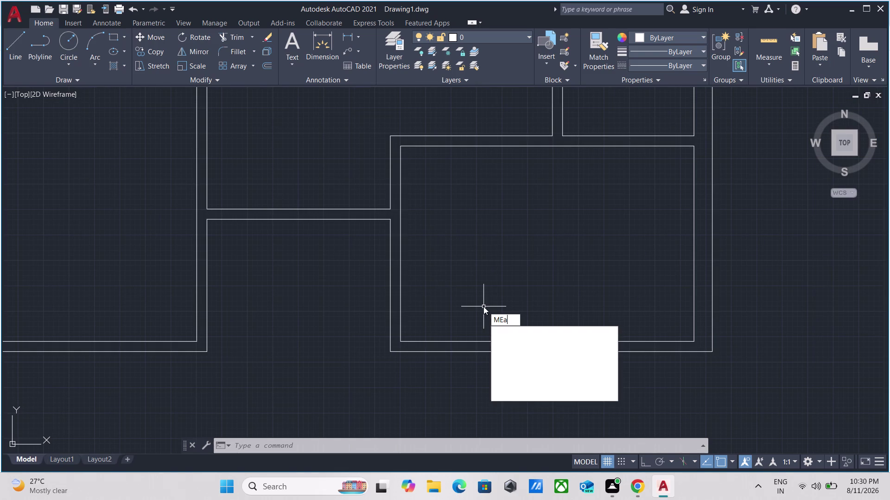
key(Return)
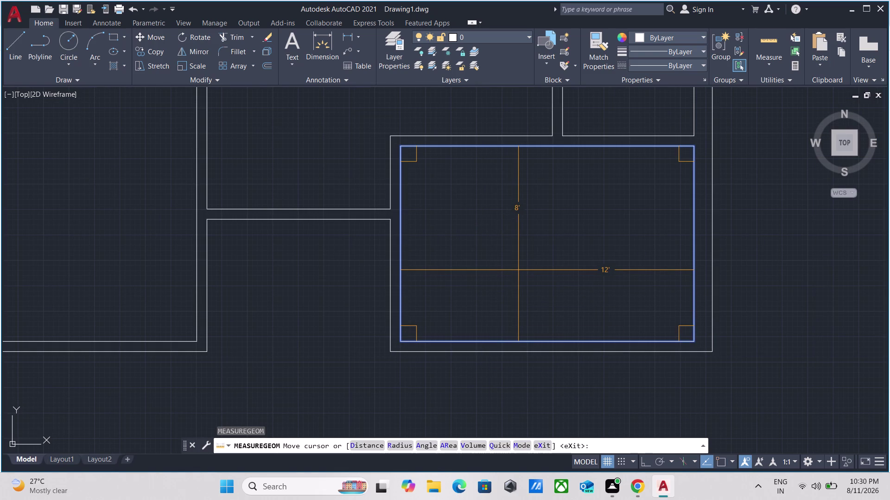
middle_drag(519, 268, 510, 296)
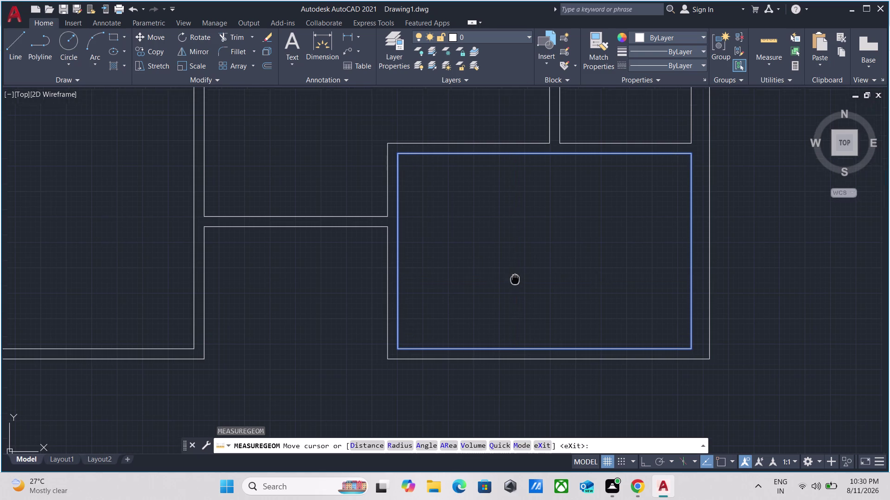
middle_drag(509, 296, 447, 393)
scroll(down, 3)
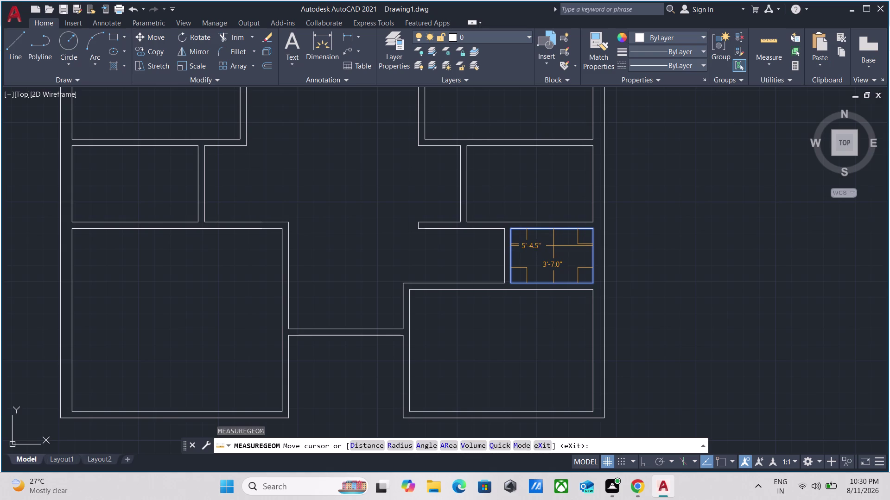
middle_drag(536, 196, 531, 277)
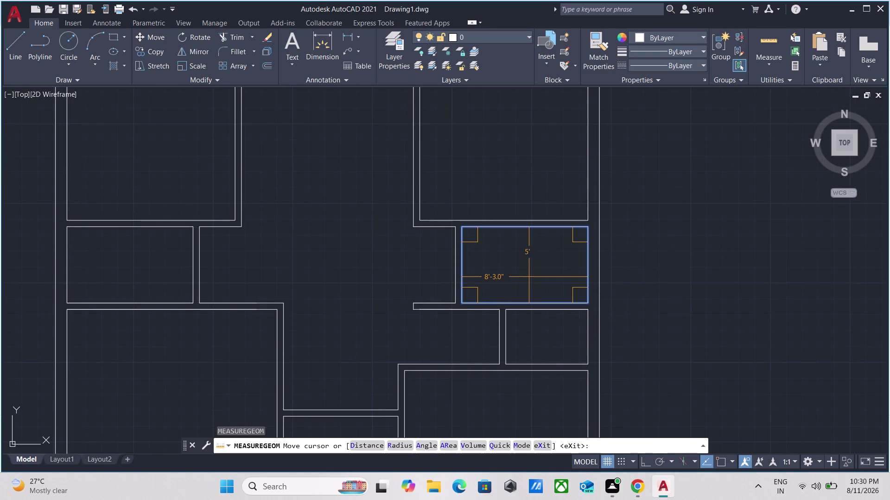
middle_drag(502, 187, 511, 294)
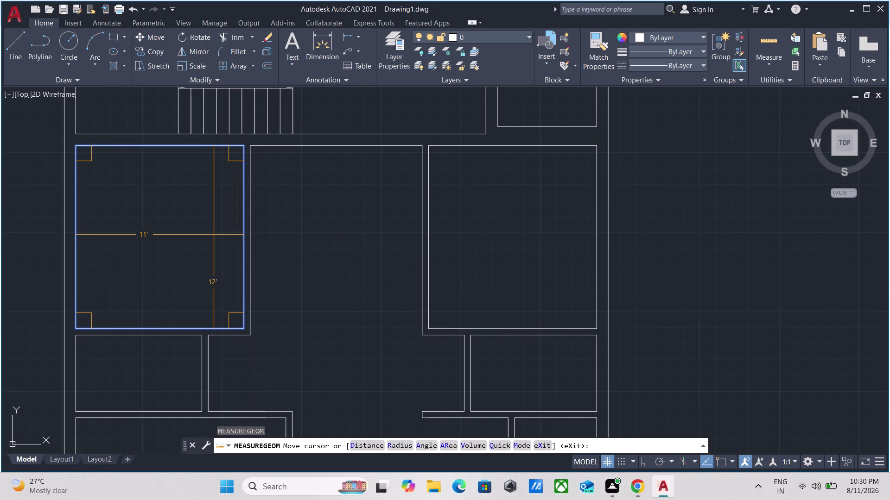
middle_drag(208, 234, 333, 160)
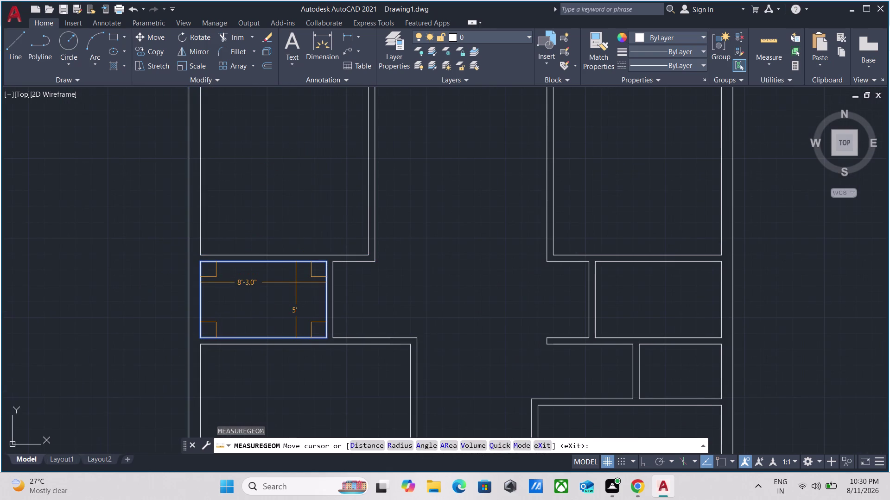
middle_drag(295, 284, 373, 172)
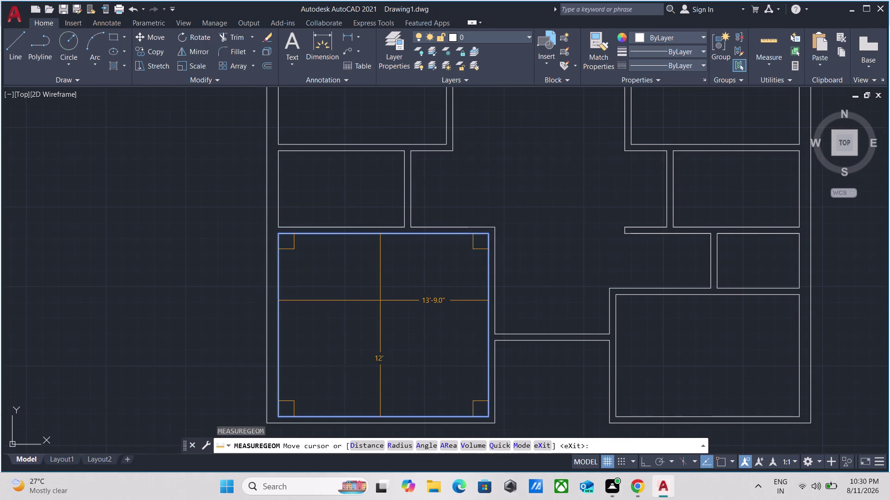
scroll(down, 3)
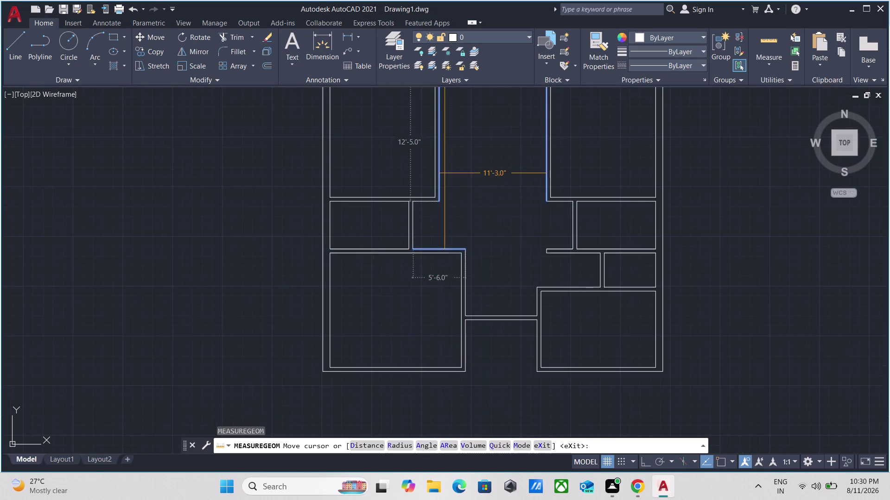
middle_drag(445, 173, 389, 472)
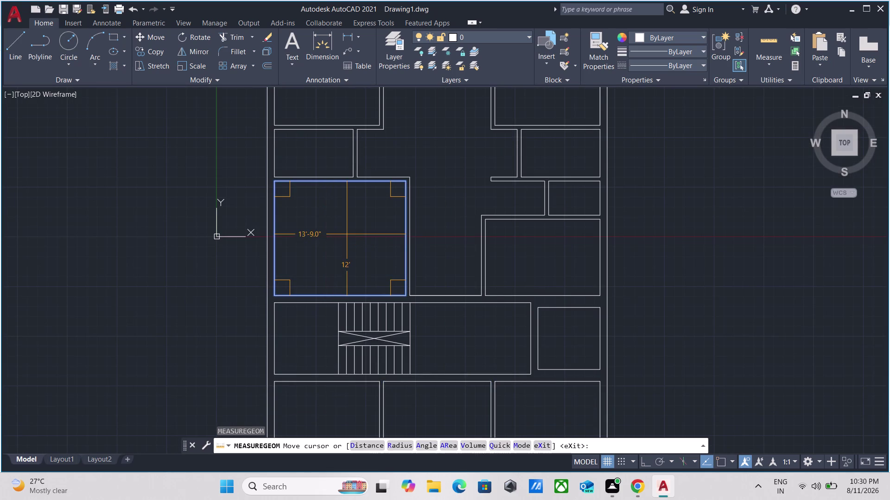
middle_drag(347, 233, 327, 315)
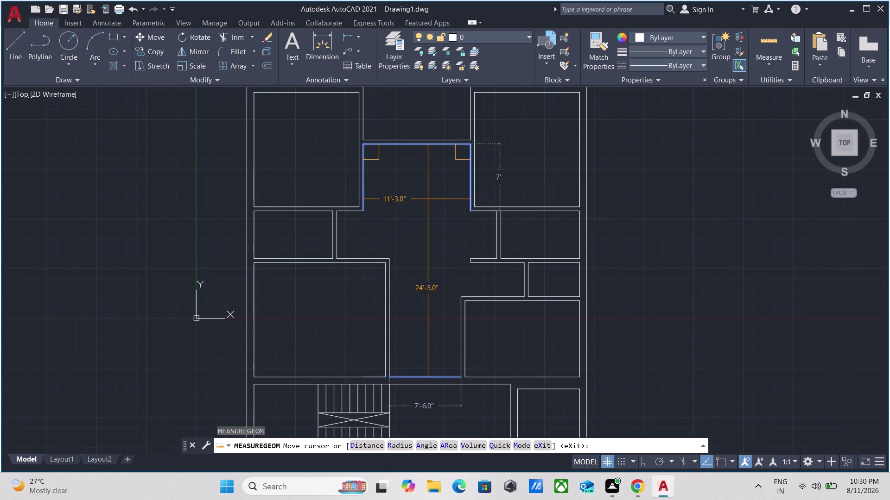
scroll(down, 3)
middle_drag(410, 220, 466, 0)
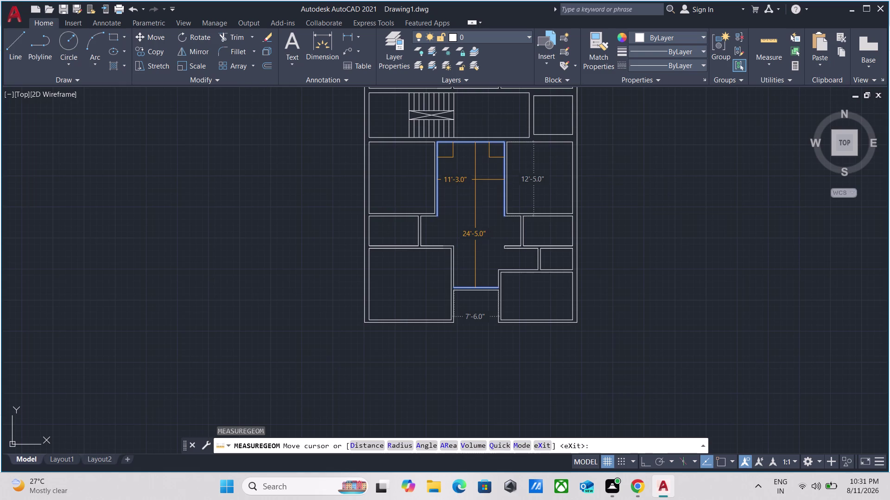
Measure the stairwell hall (11'3" by 24'5"), the room above the staircase and overall plan.
scroll(down, 3)
middle_drag(435, 156, 415, 221)
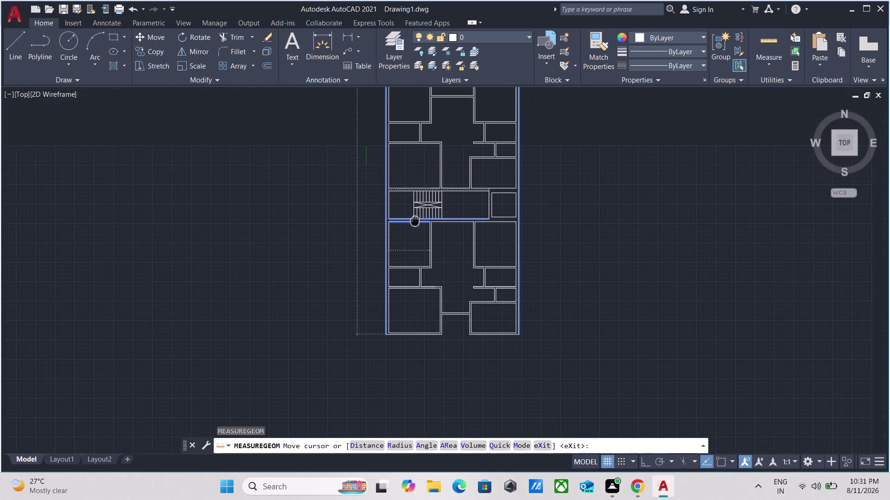
middle_drag(415, 221, 414, 221)
scroll(up, 3)
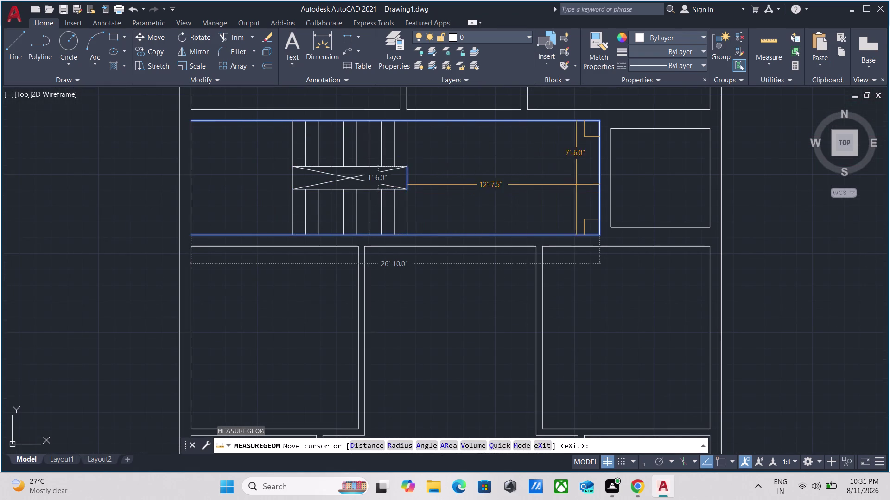
middle_drag(629, 181, 617, 311)
scroll(down, 3)
middle_drag(358, 181, 404, 294)
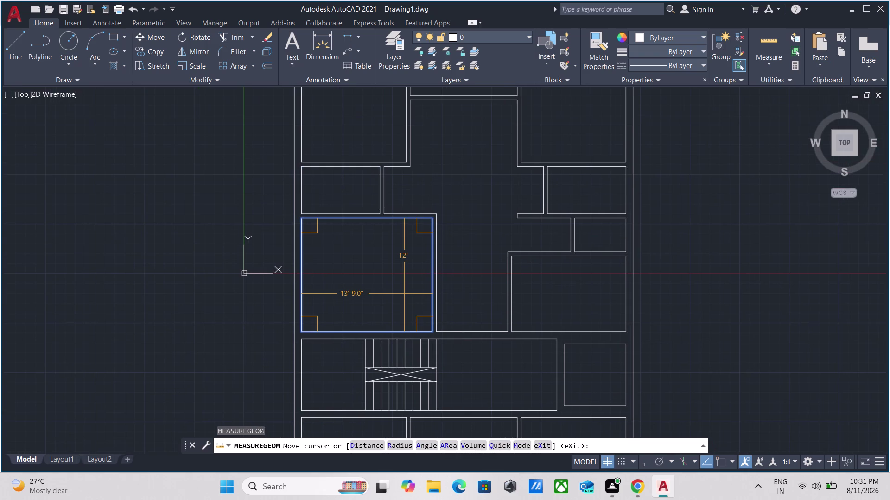
scroll(up, 3)
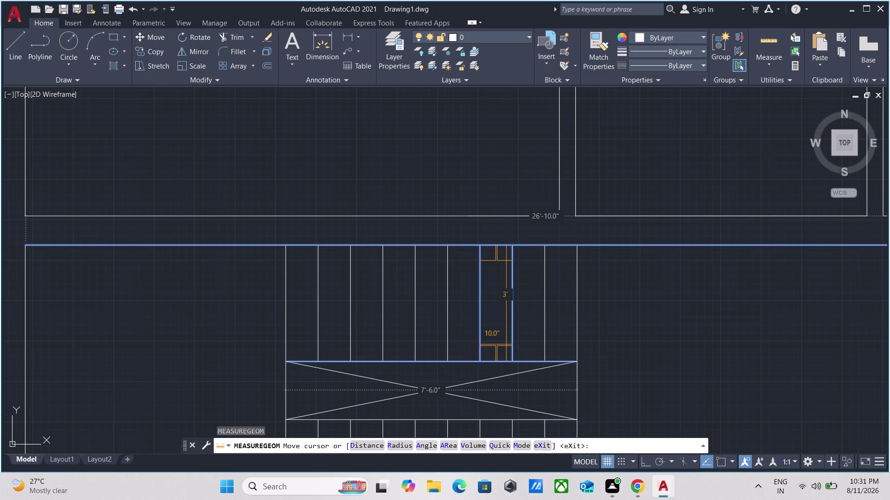
scroll(down, 3)
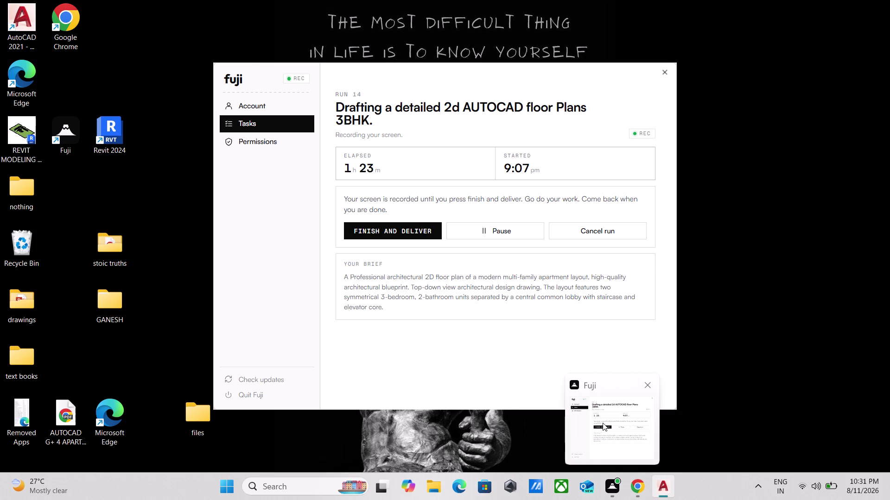
scroll(down, 3)
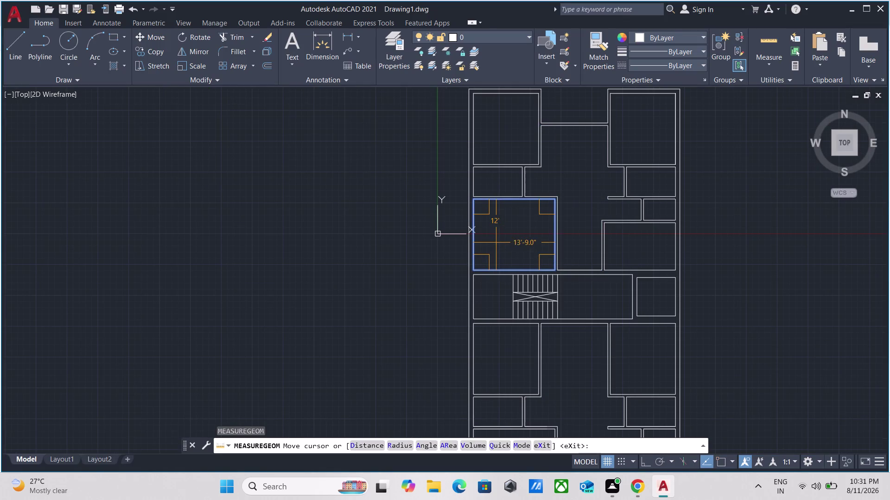
middle_drag(496, 242, 440, 352)
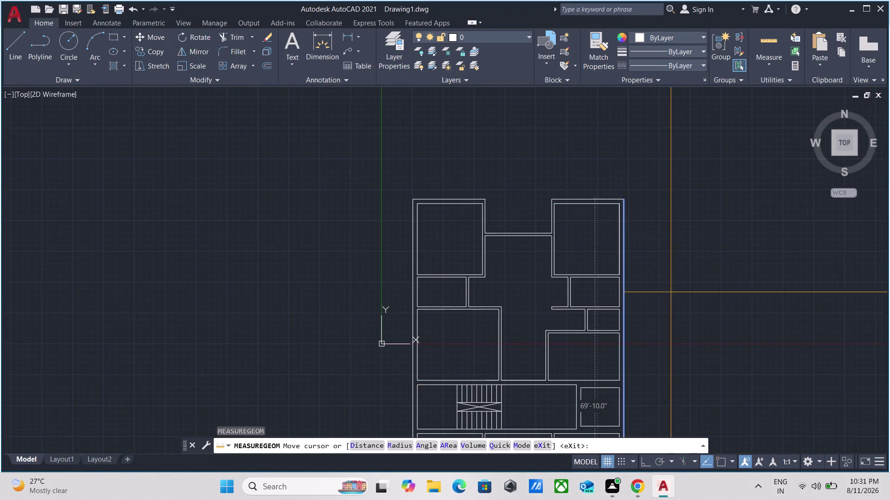
scroll(down, 3)
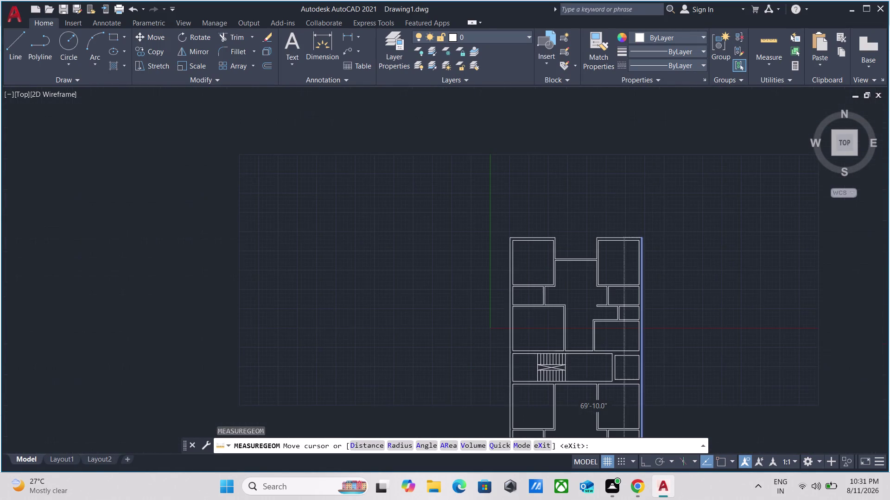